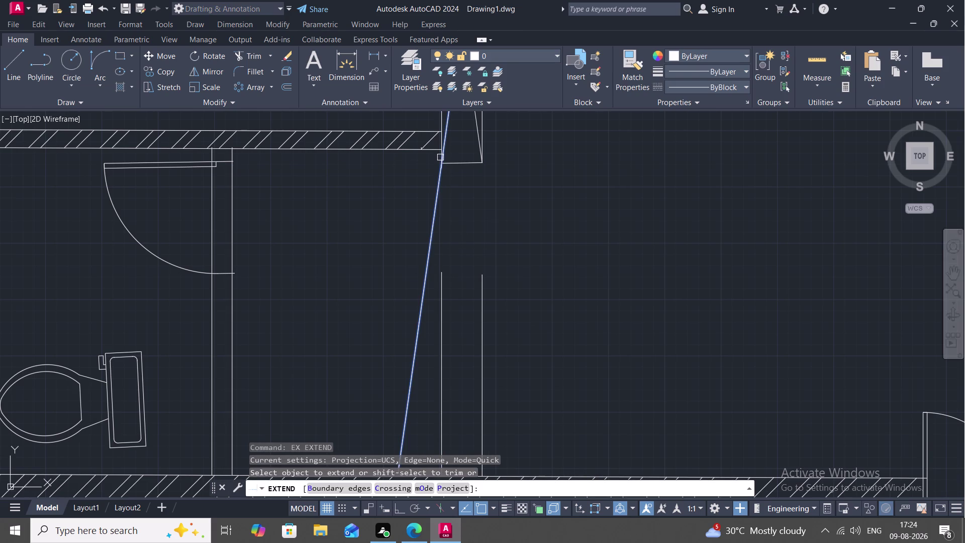
Try extending the strip's line up to the top wall, then cancel the operation.
click(439, 154)
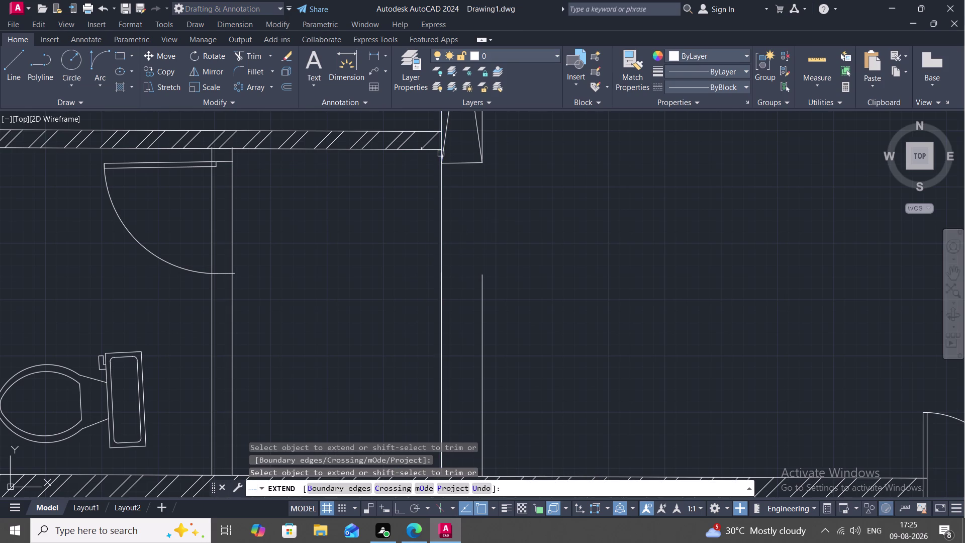
click(483, 125)
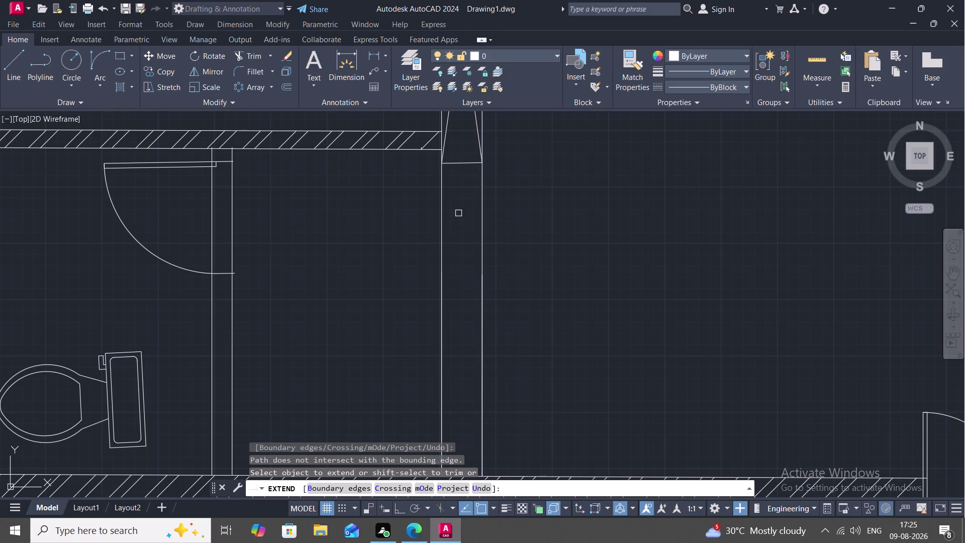
scroll(down, 3)
middle_drag(455, 217, 462, 298)
scroll(down, 3)
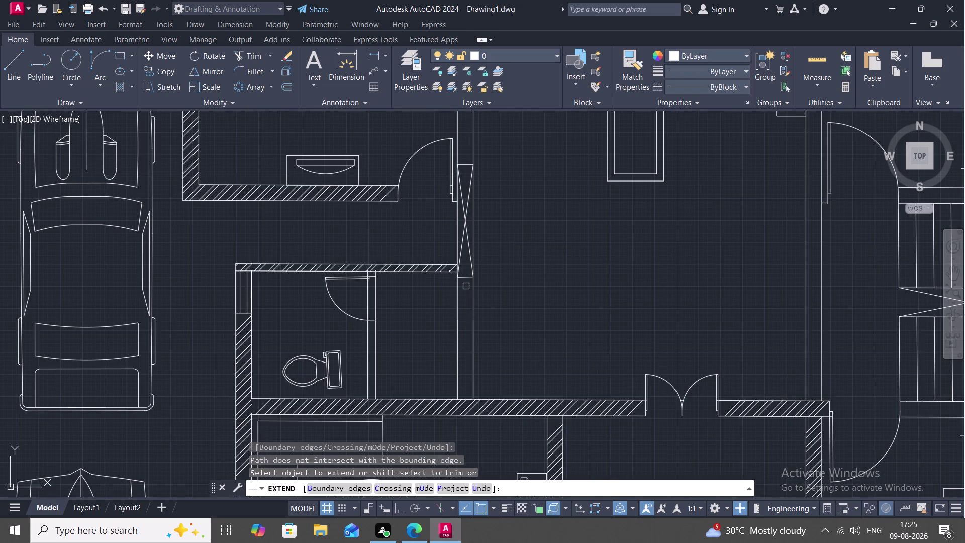
text(TR)
key(space)
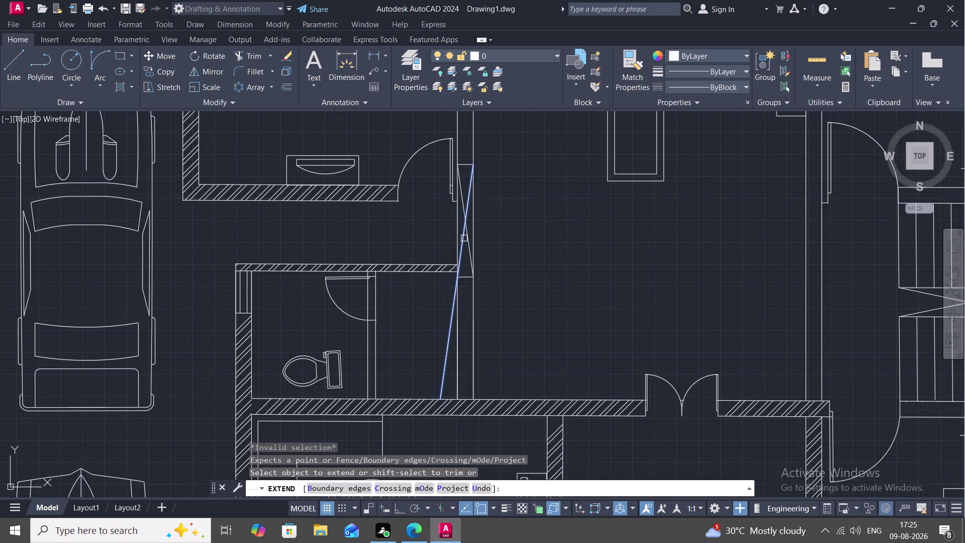
key(Escape)
Trim away the stray and leftover line pieces inside the narrow strip.
text(TR)
key(space)
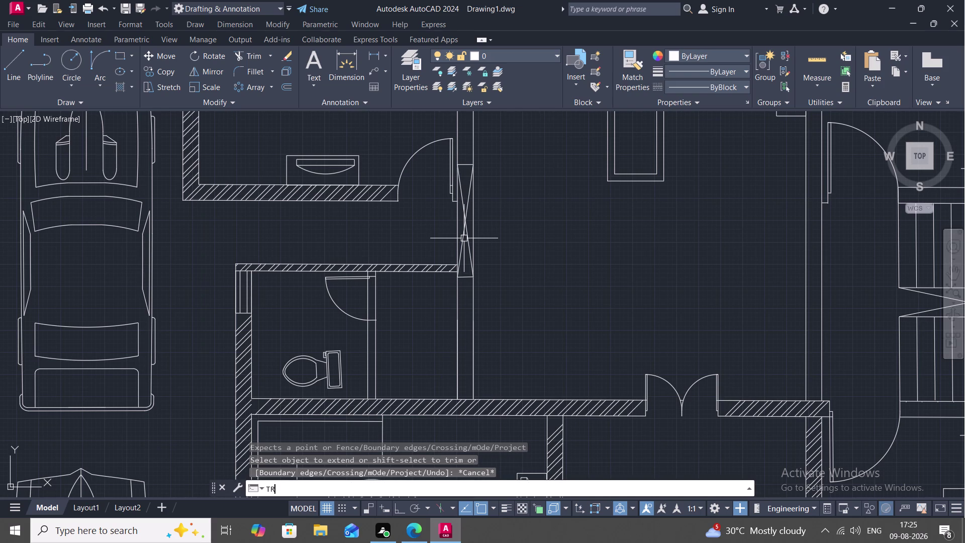
click(462, 234)
click(466, 232)
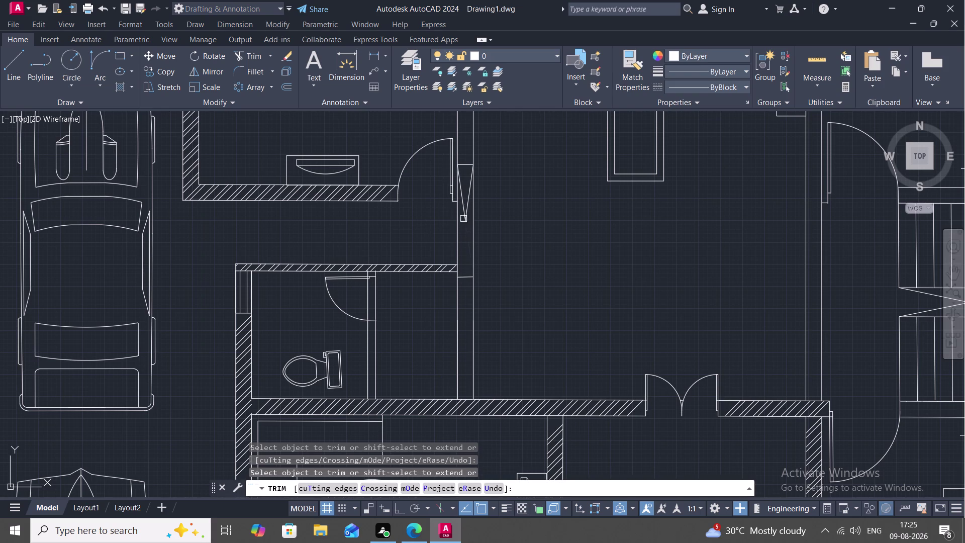
click(462, 212)
click(466, 214)
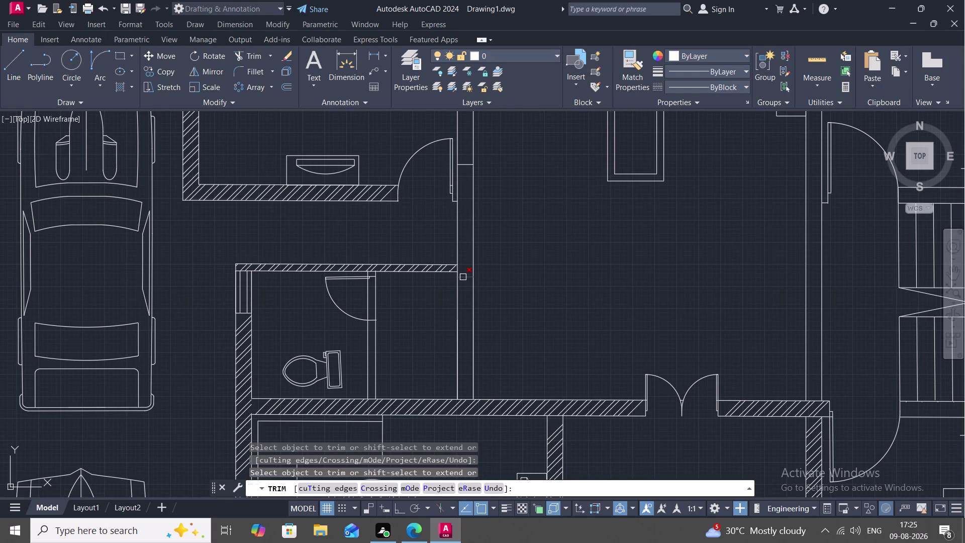
click(463, 277)
key(Escape)
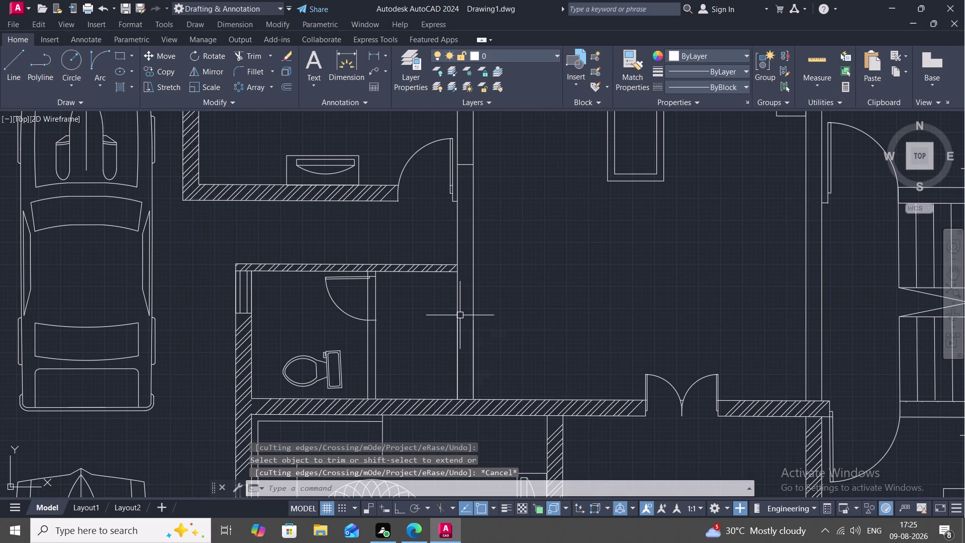
Draw two corner-to-corner diagonals across the strip, forming an X.
key(l)
key(space)
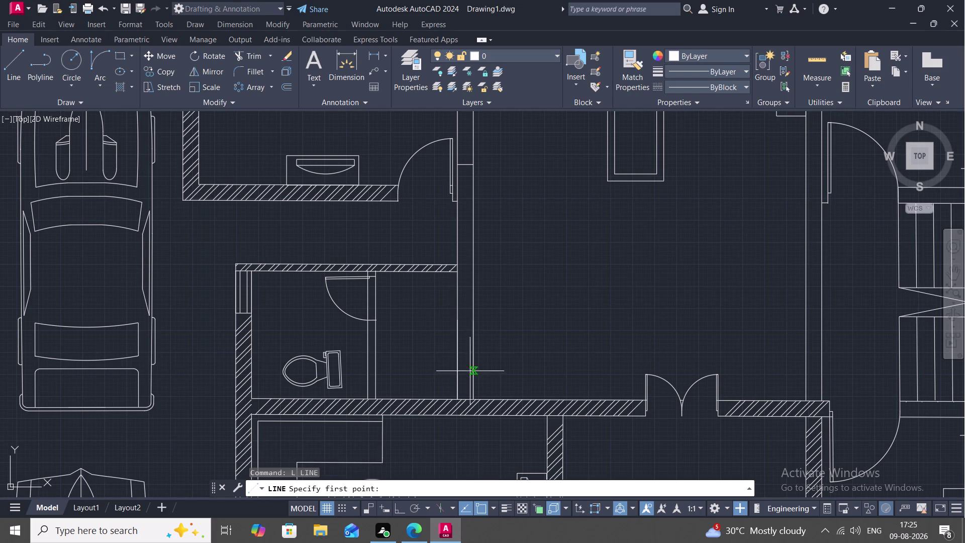
click(474, 397)
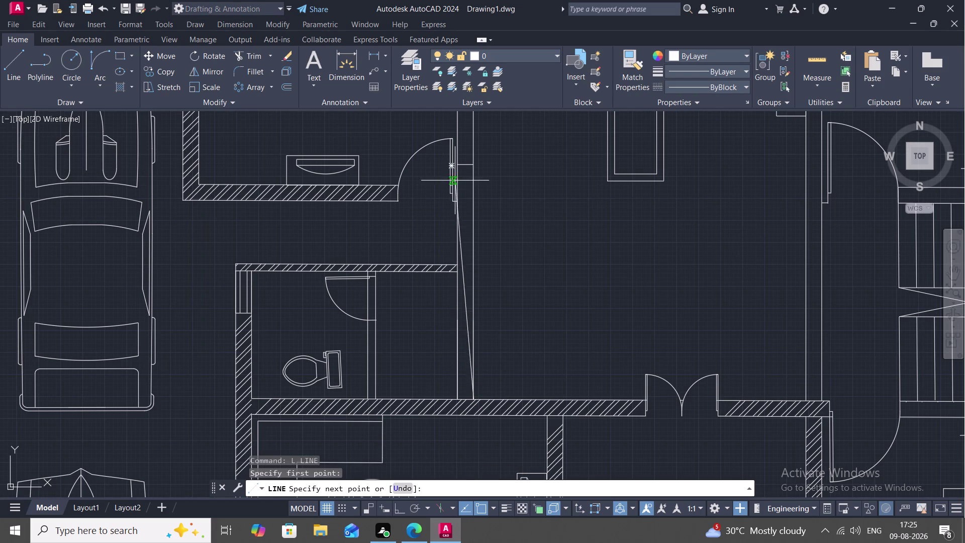
click(457, 167)
key(space)
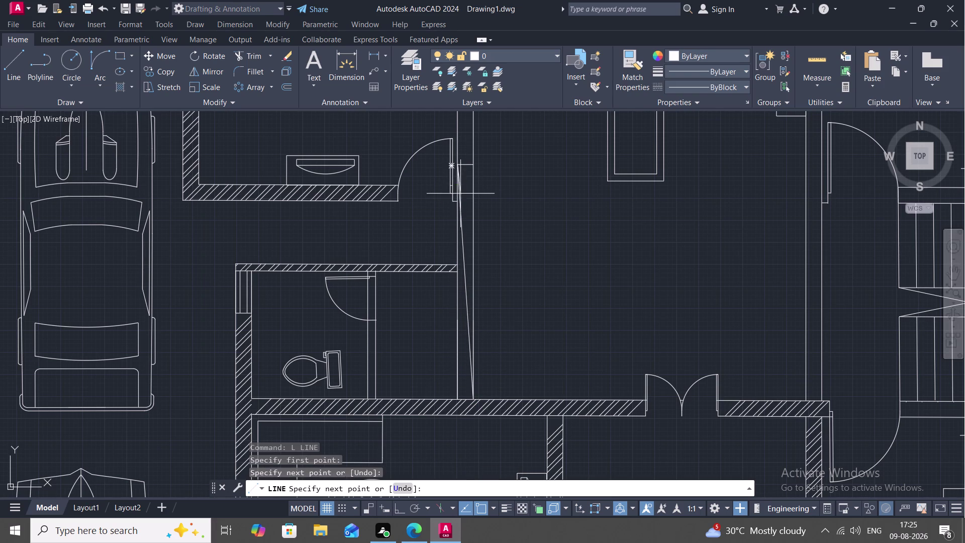
key(space)
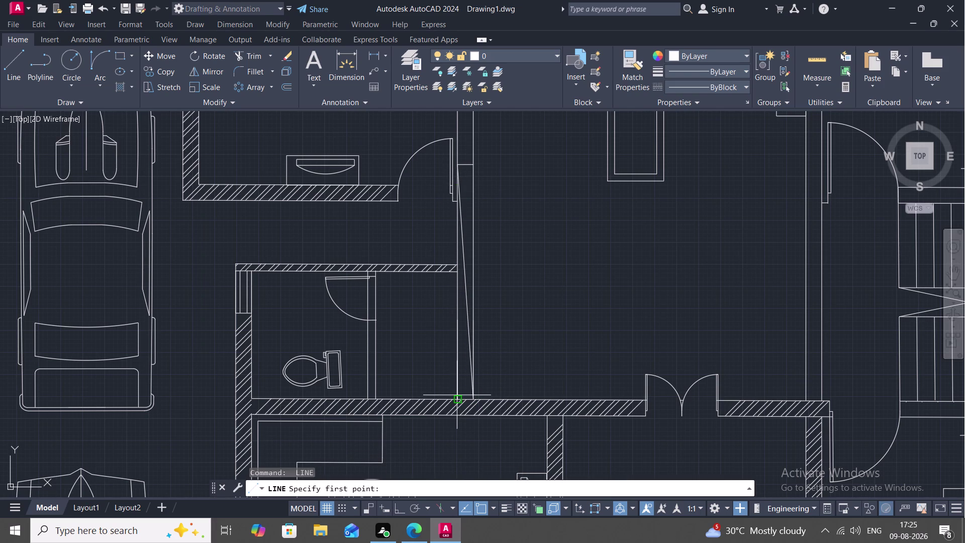
click(457, 396)
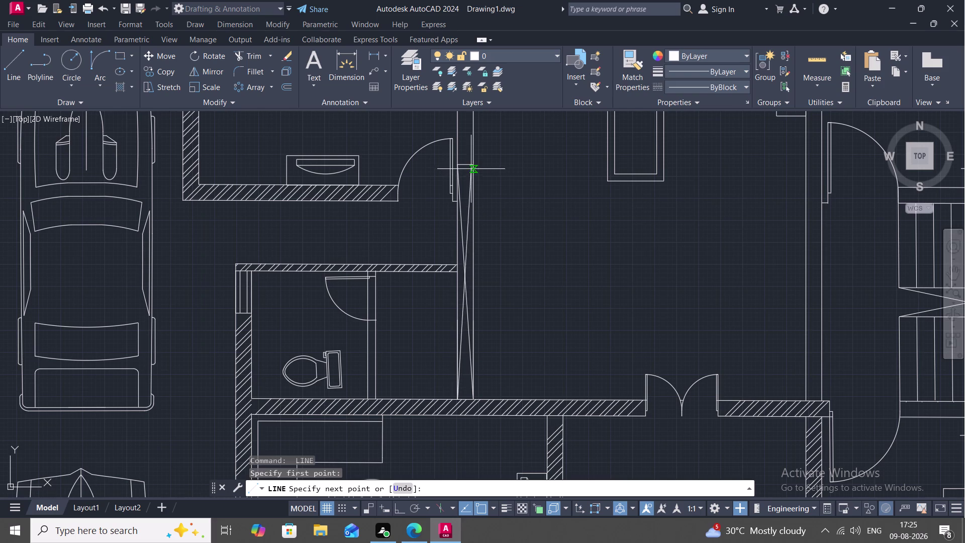
click(471, 165)
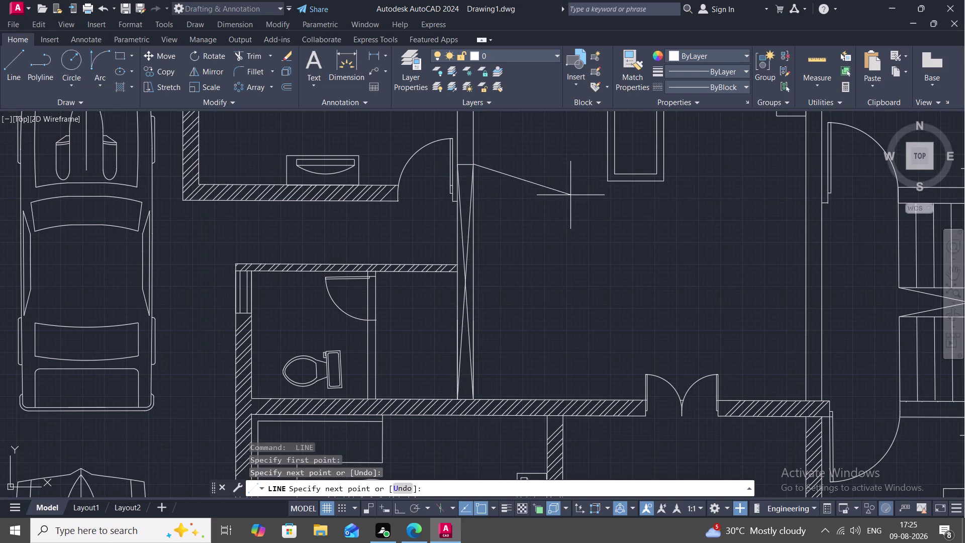
key(Escape)
middle_drag(638, 228, 522, 305)
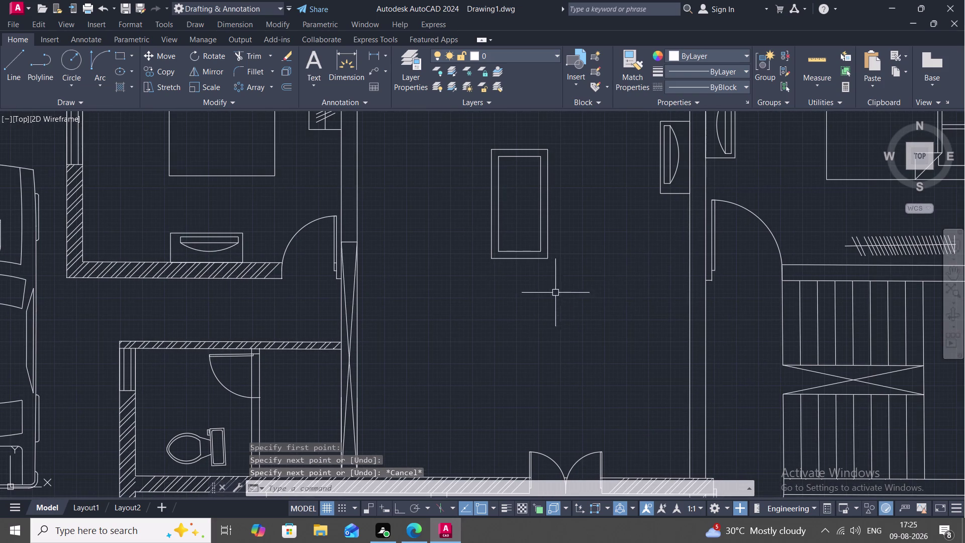
Select the long vertical wall line, then clear the selection.
click(706, 233)
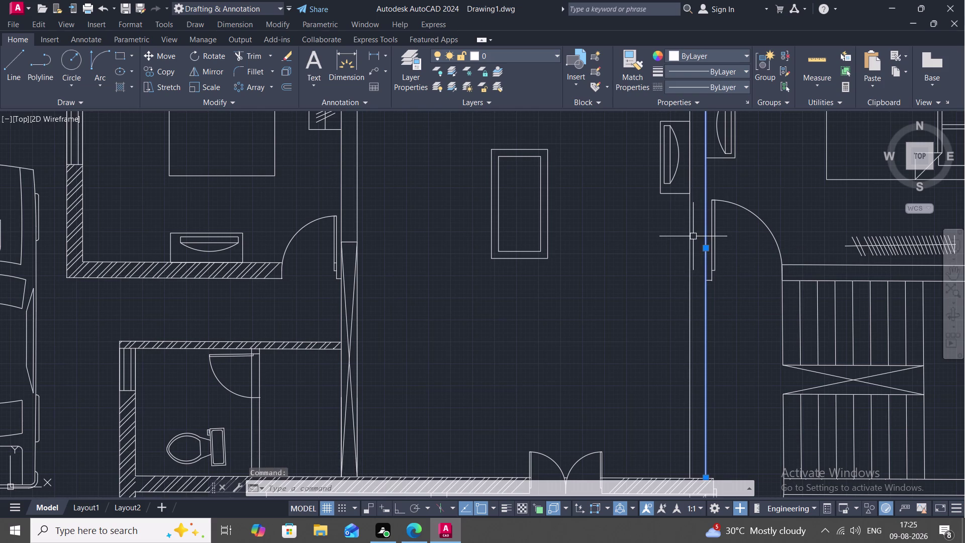
key(Escape)
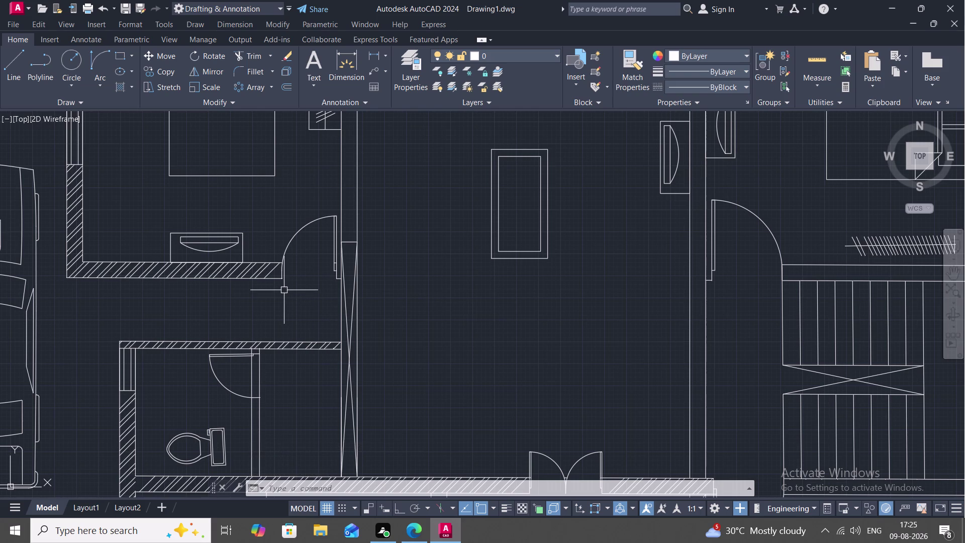
text(RC)
key(Escape)
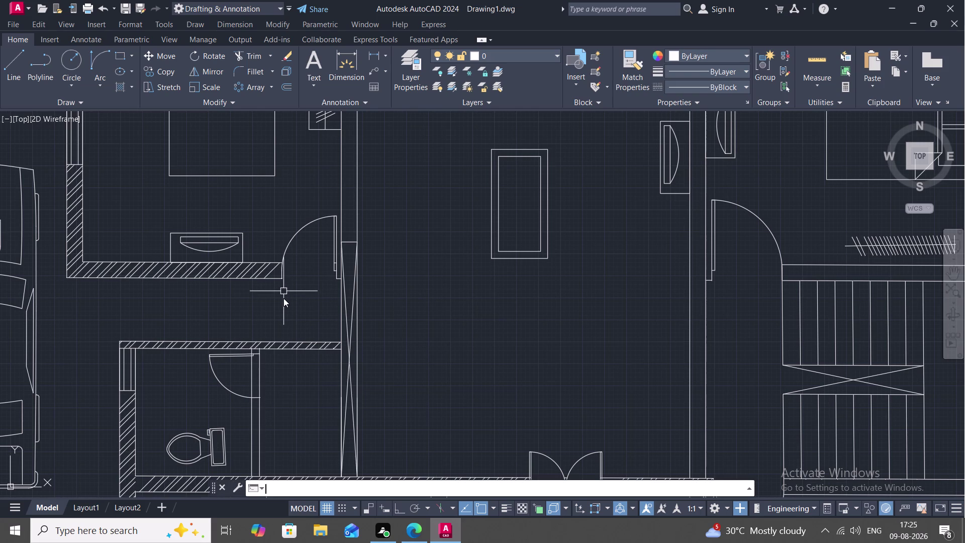
Extend the upper room's bottom wall edge across toward the narrow strip.
text(EX)
key(space)
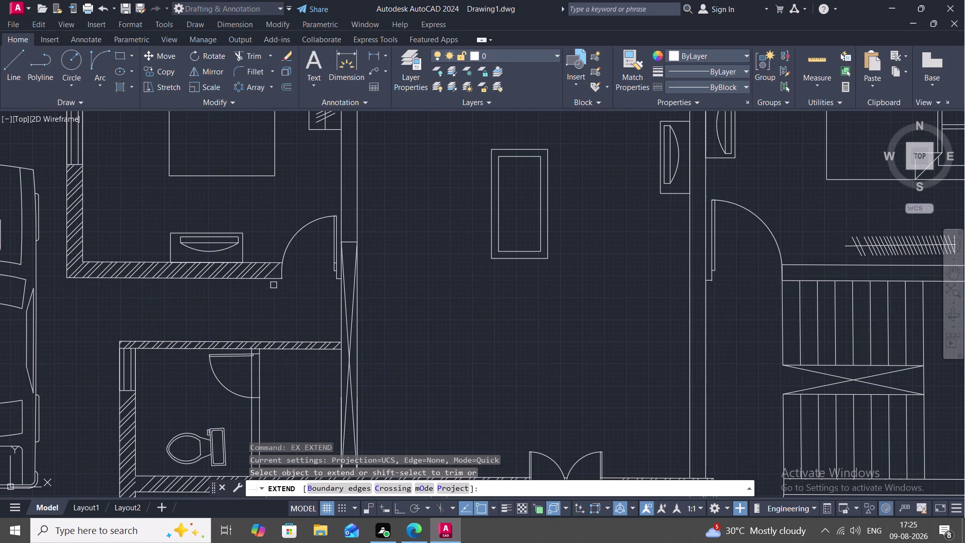
drag(275, 281, 279, 280)
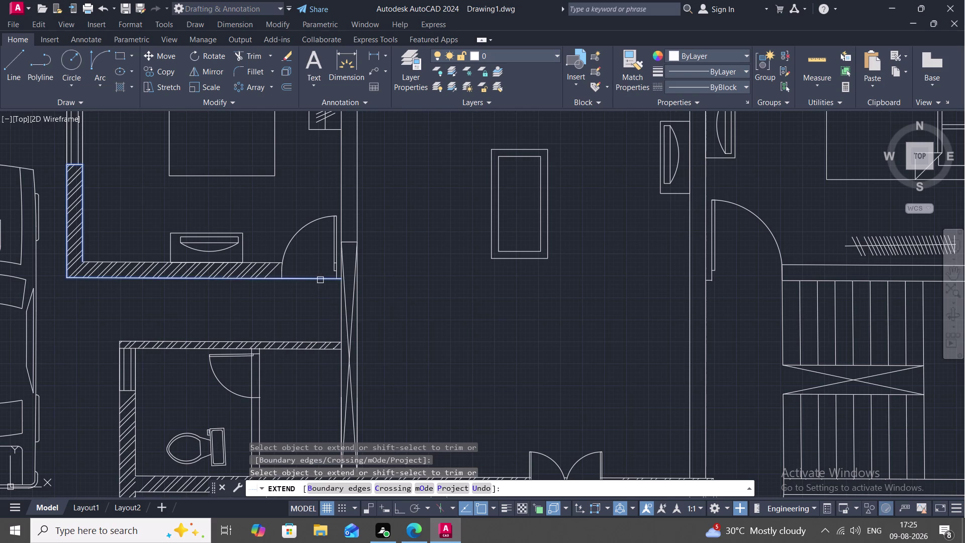
drag(322, 280, 328, 282)
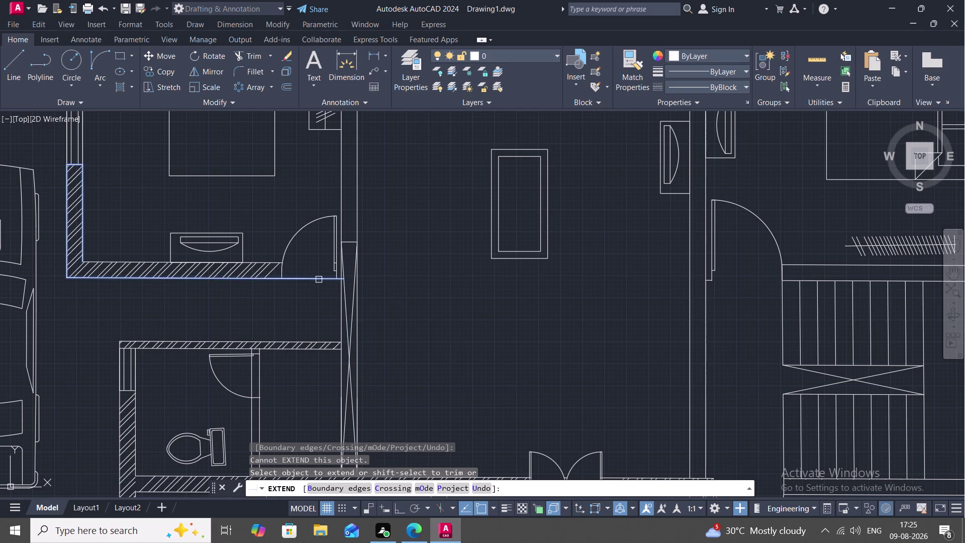
click(319, 279)
click(325, 278)
click(318, 277)
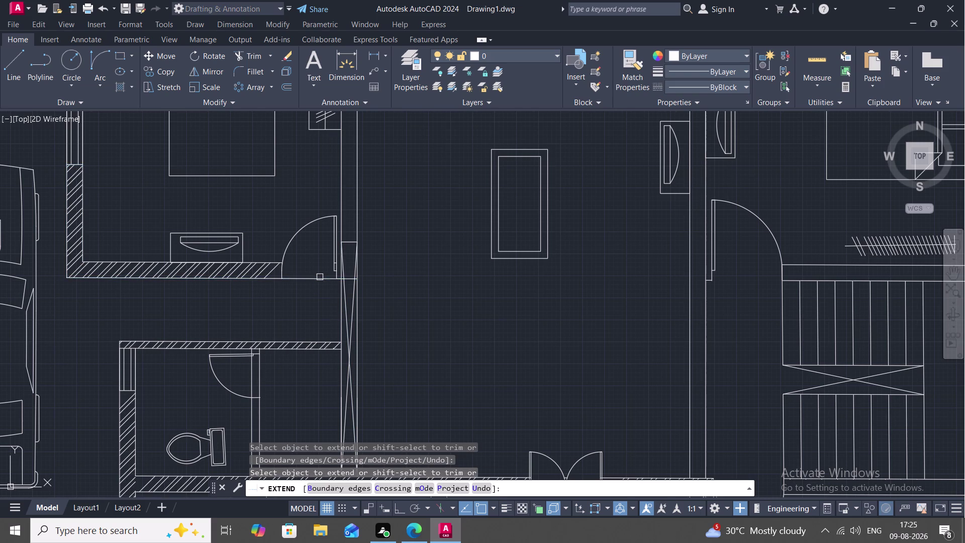
click(322, 279)
click(326, 279)
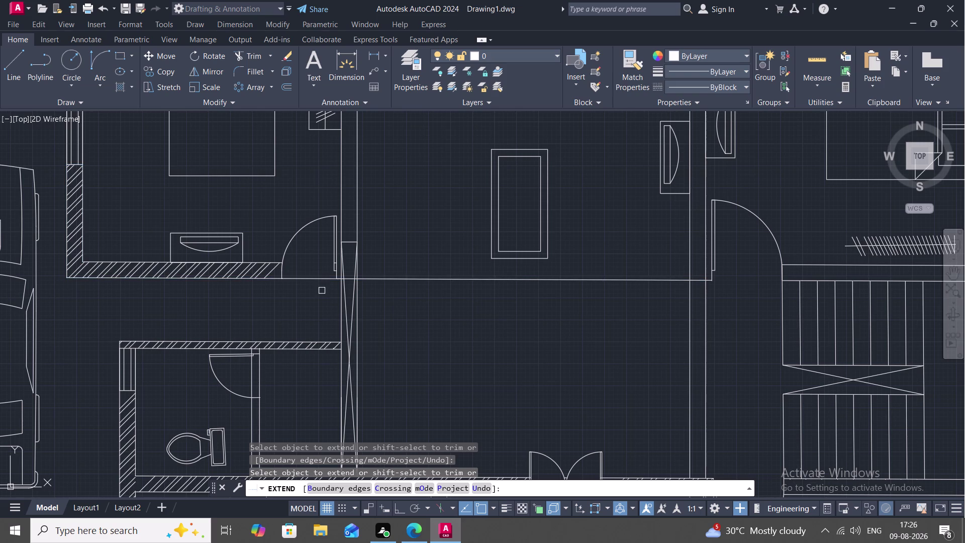
key(Escape)
Trim the extended wall edge's overshoot beyond the strip.
text(TR)
key(space)
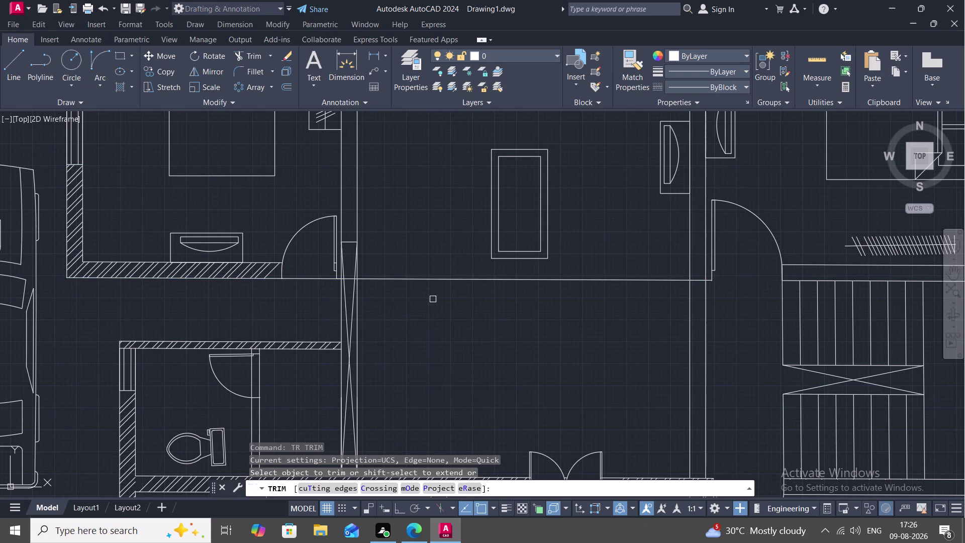
click(447, 279)
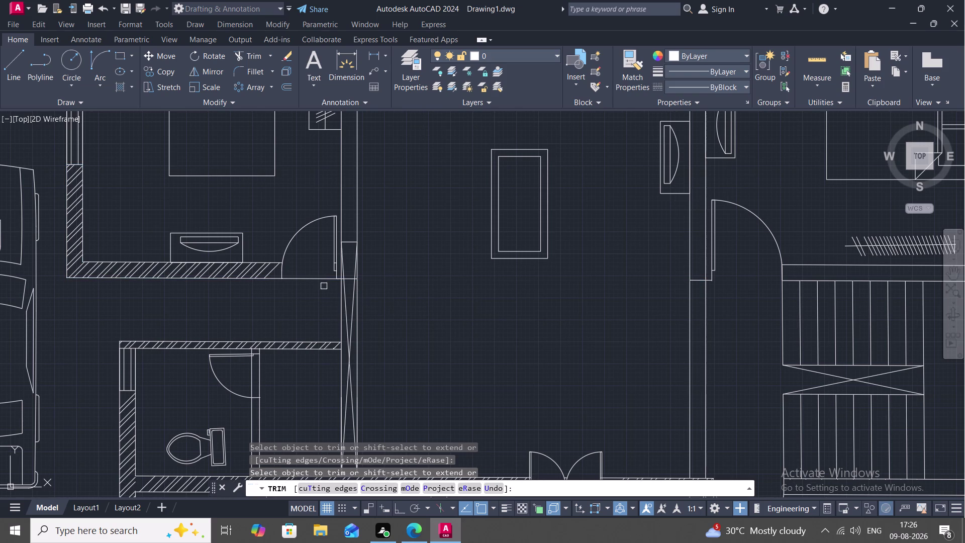
click(321, 280)
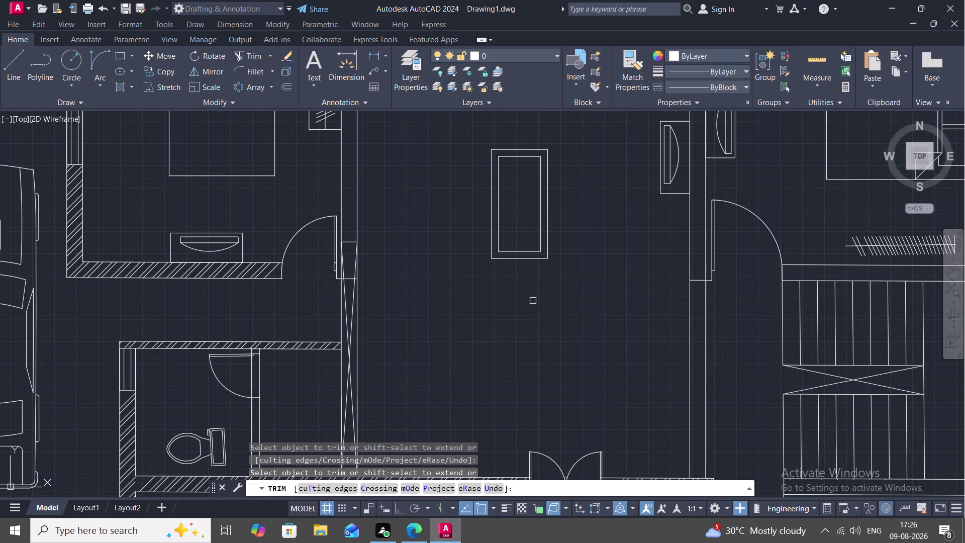
key(Escape)
middle_drag(367, 294, 384, 252)
click(366, 300)
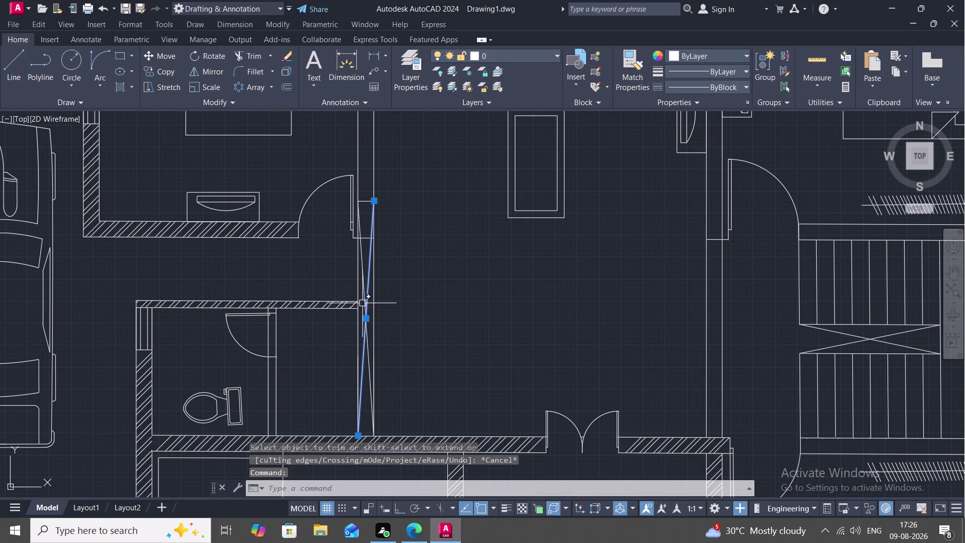
Delete the existing crossed diagonal lines in the strip.
click(363, 303)
click(365, 203)
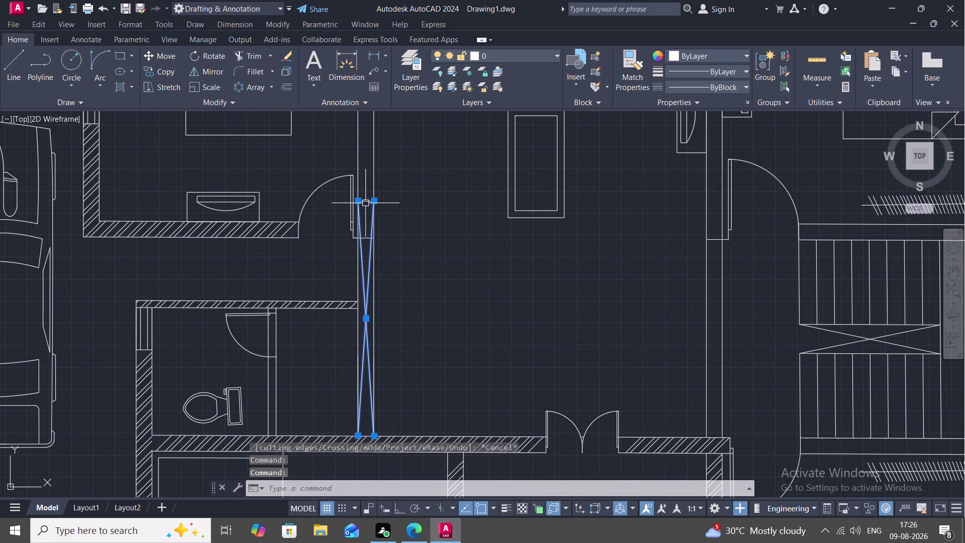
key(Delete)
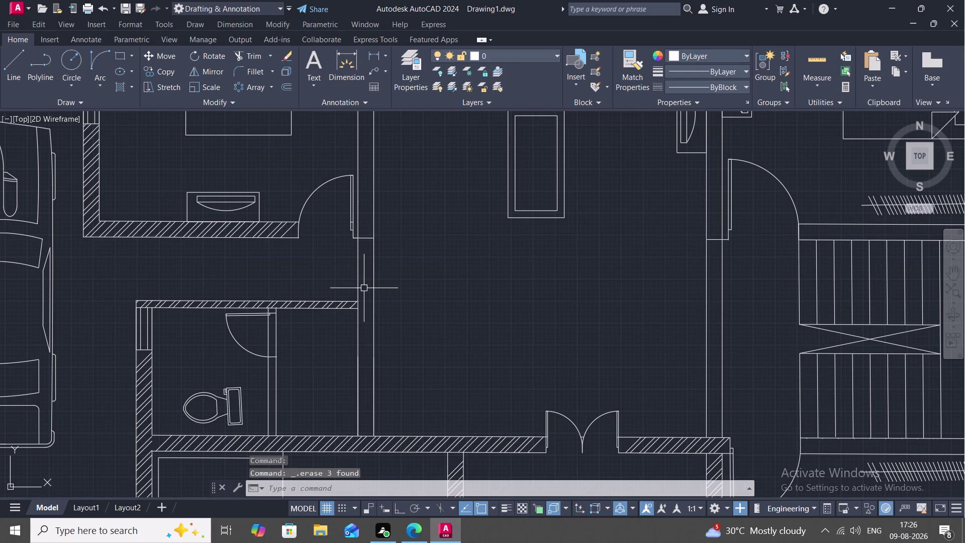
middle_drag(360, 289, 360, 257)
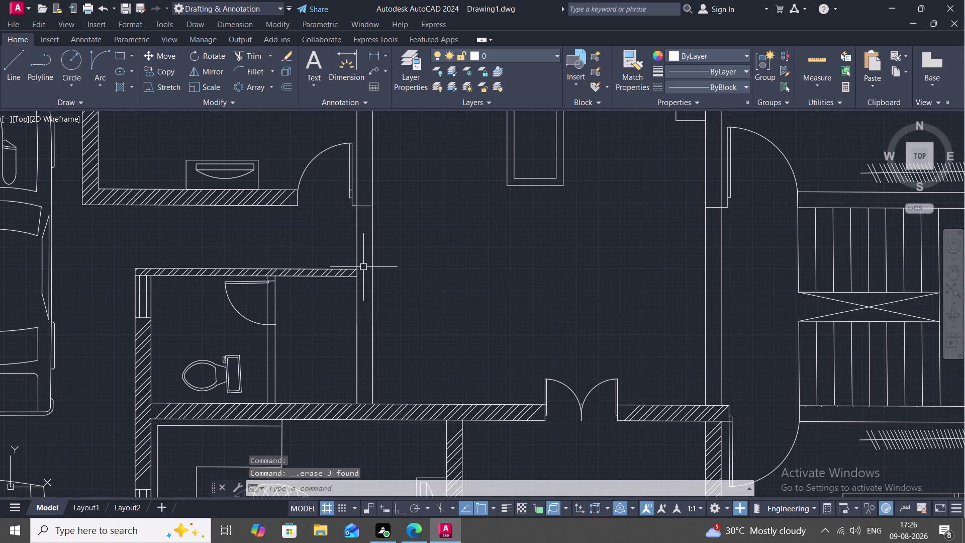
Draw an X of diagonals in the left narrow strip beside the hall.
text(L)
key(space)
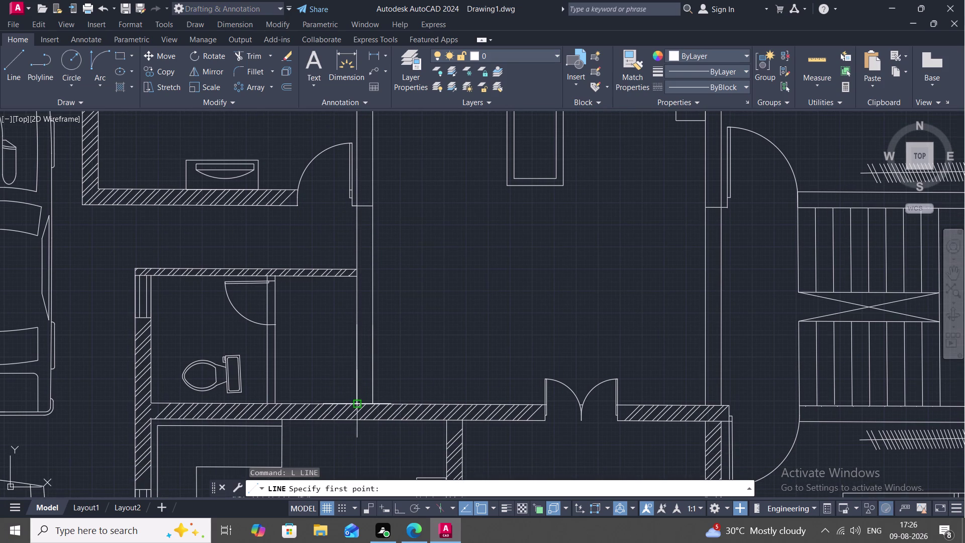
click(356, 403)
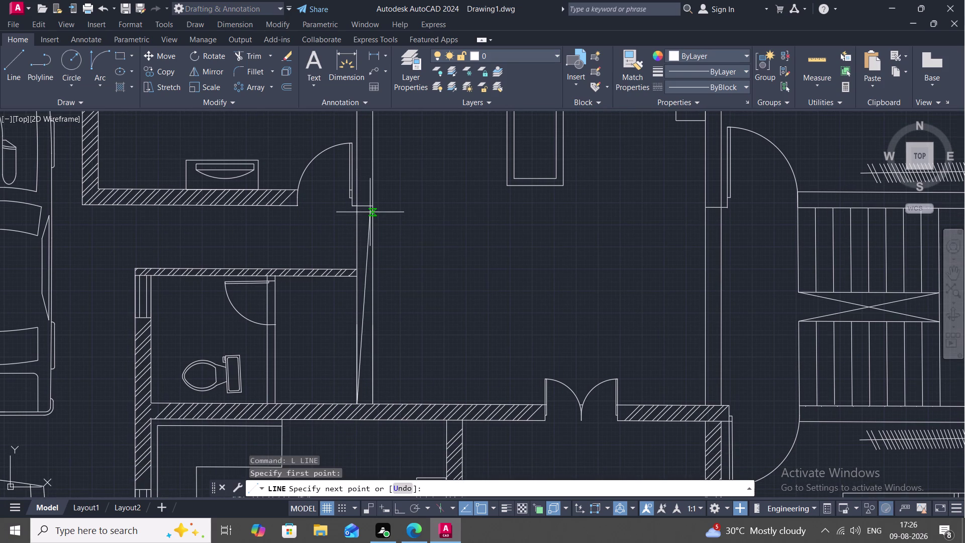
click(372, 209)
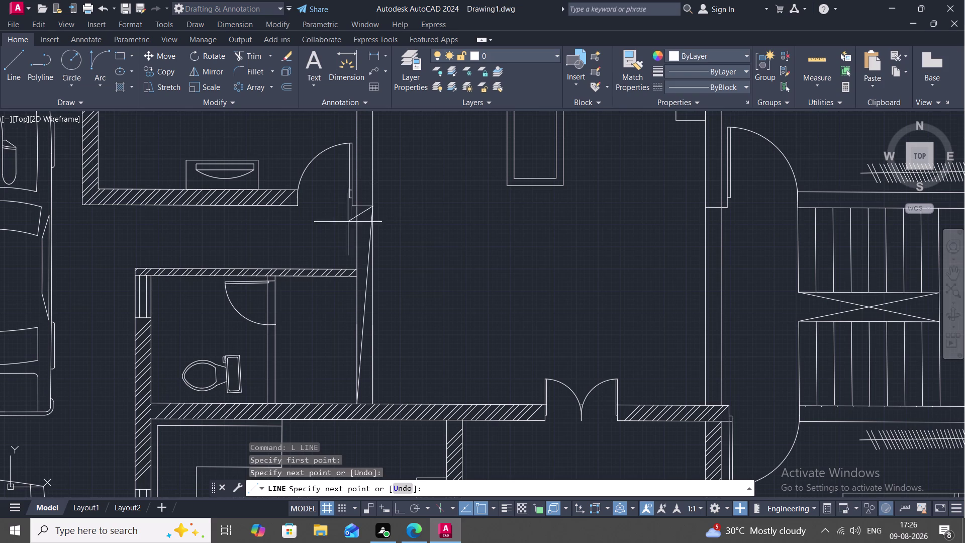
click(357, 207)
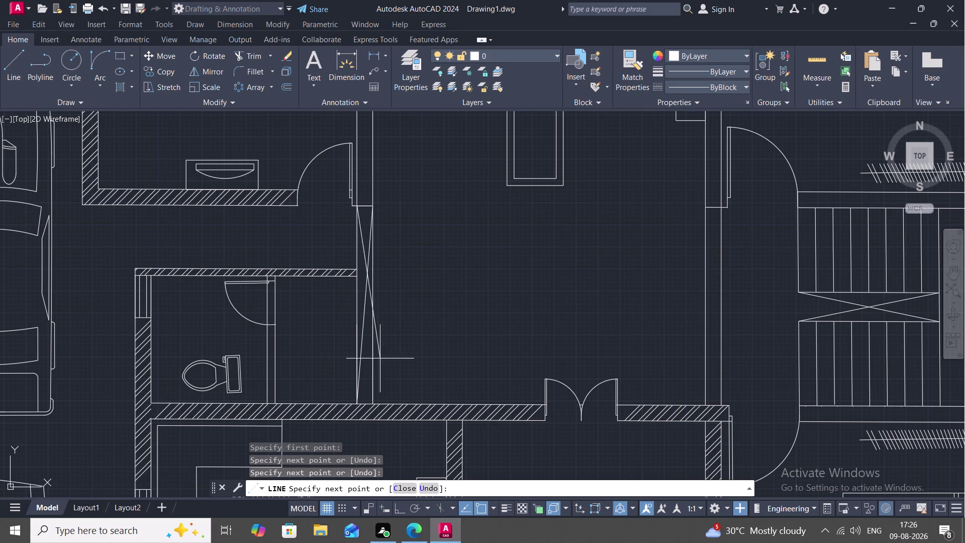
click(371, 402)
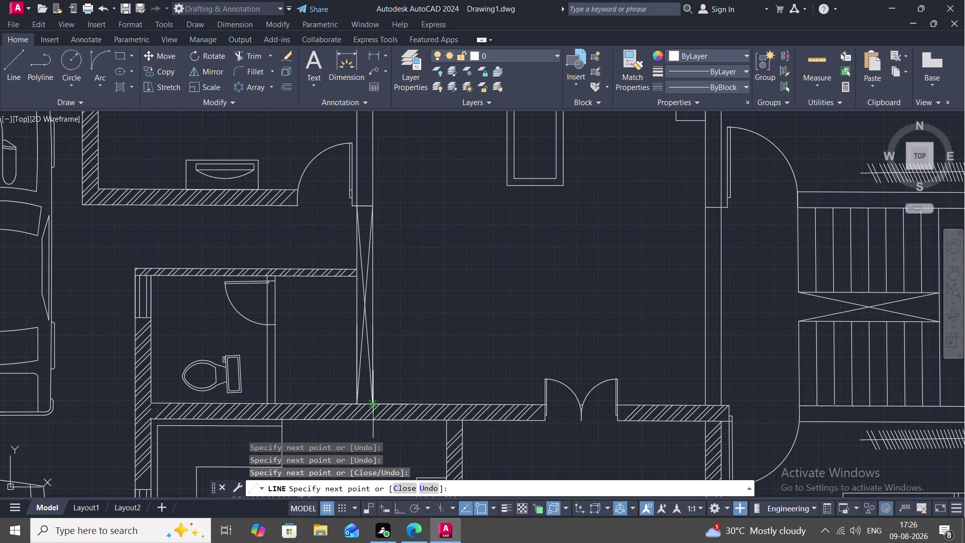
key(Escape)
Draw an X of diagonals in the right narrow strip beside the hall.
key(space)
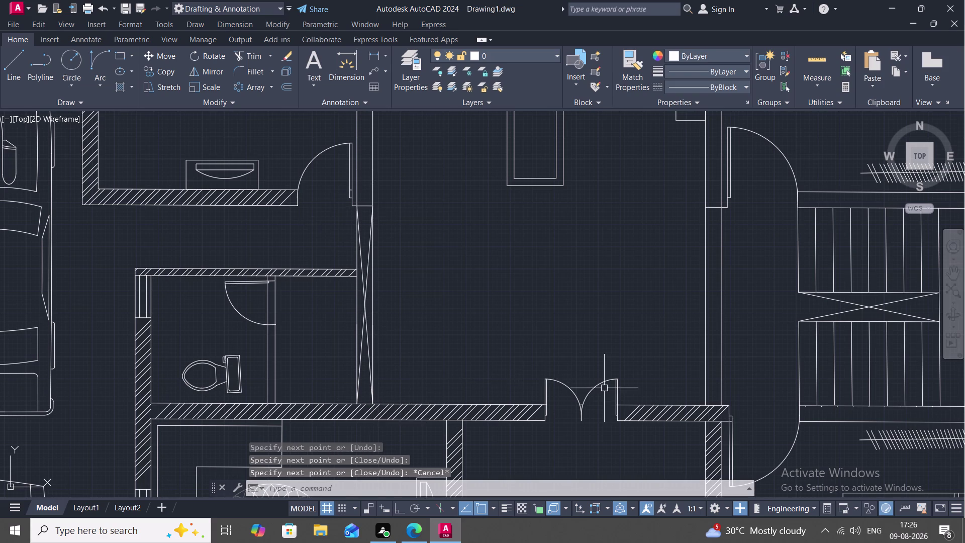
drag(705, 403, 713, 389)
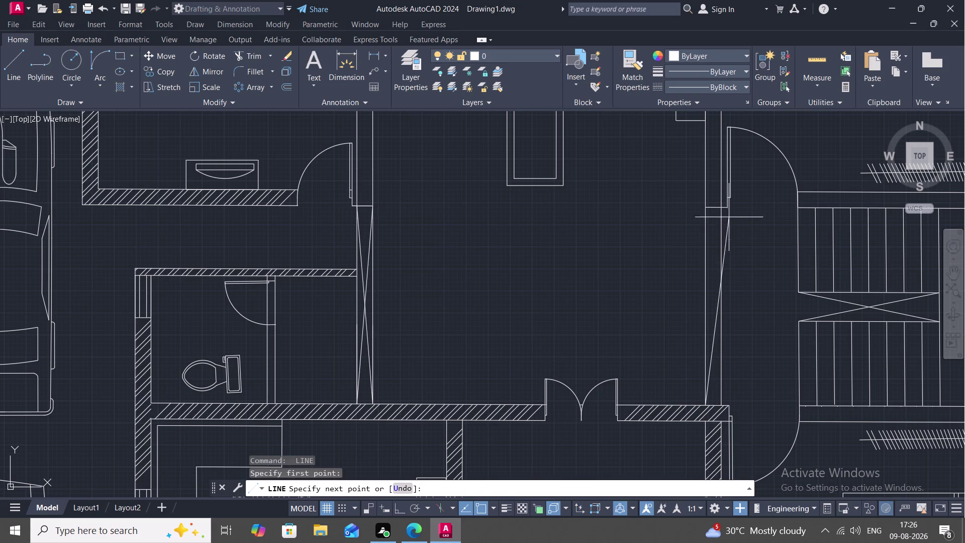
click(719, 208)
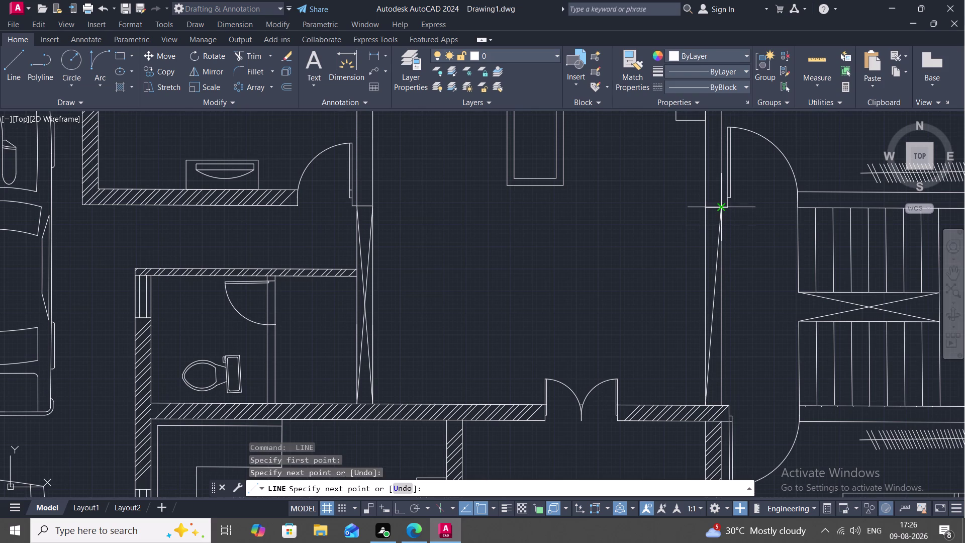
click(706, 205)
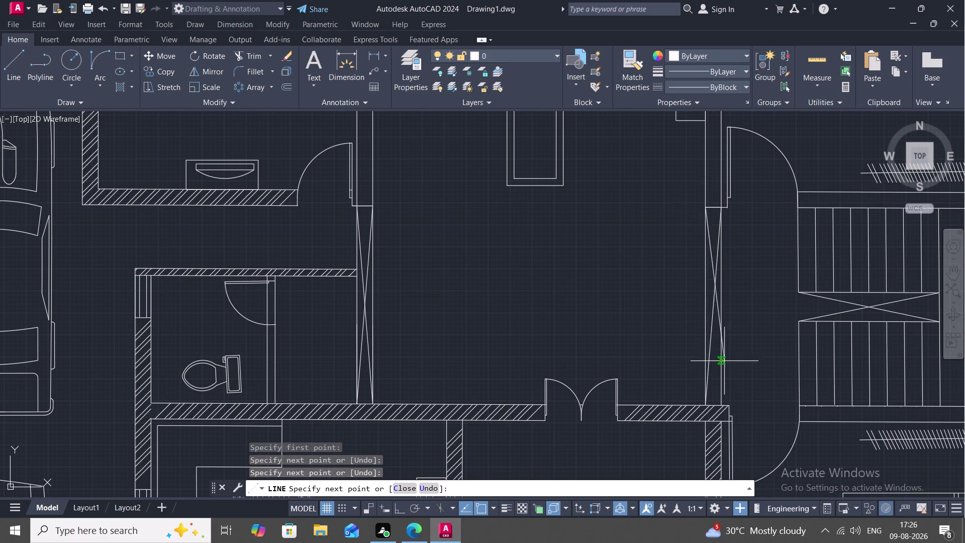
click(721, 405)
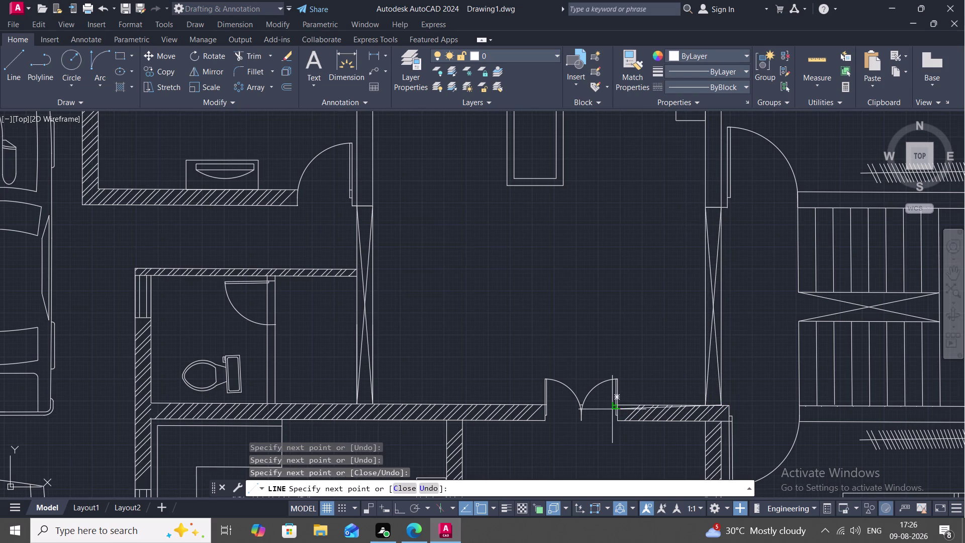
key(Escape)
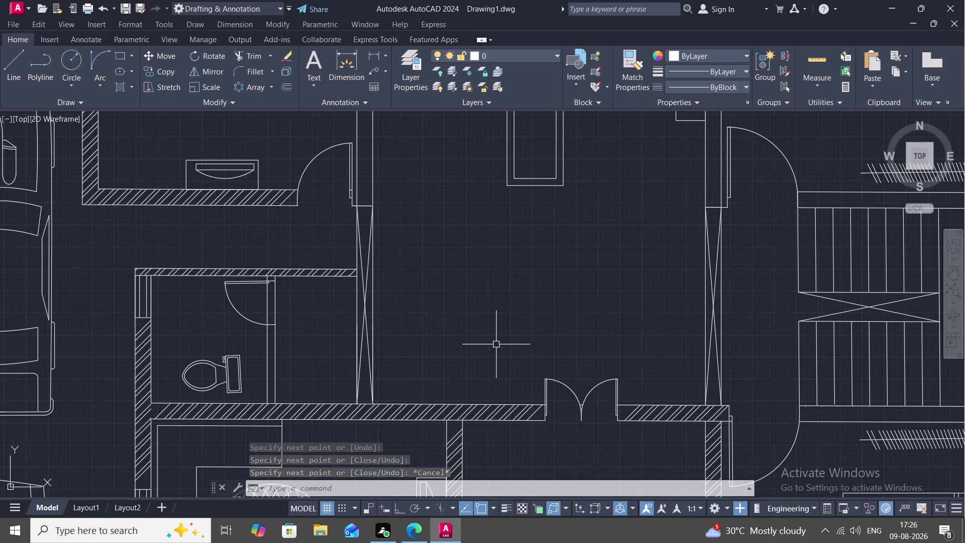
scroll(down, 3)
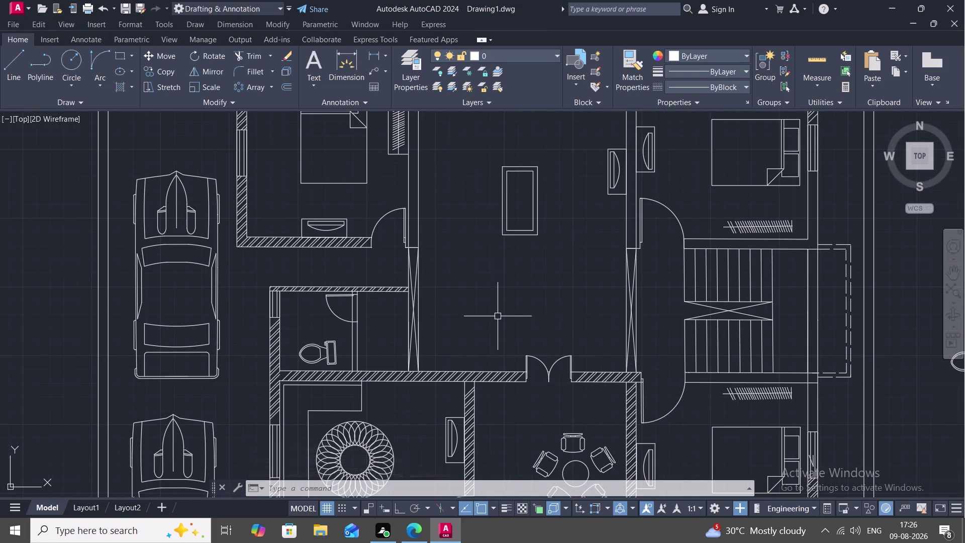
Zoom out to the whole plan, then bring up DesignCenter showing Kitchens.dwg contents.
middle_drag(496, 285, 498, 307)
scroll(down, 3)
scroll(down, 3)
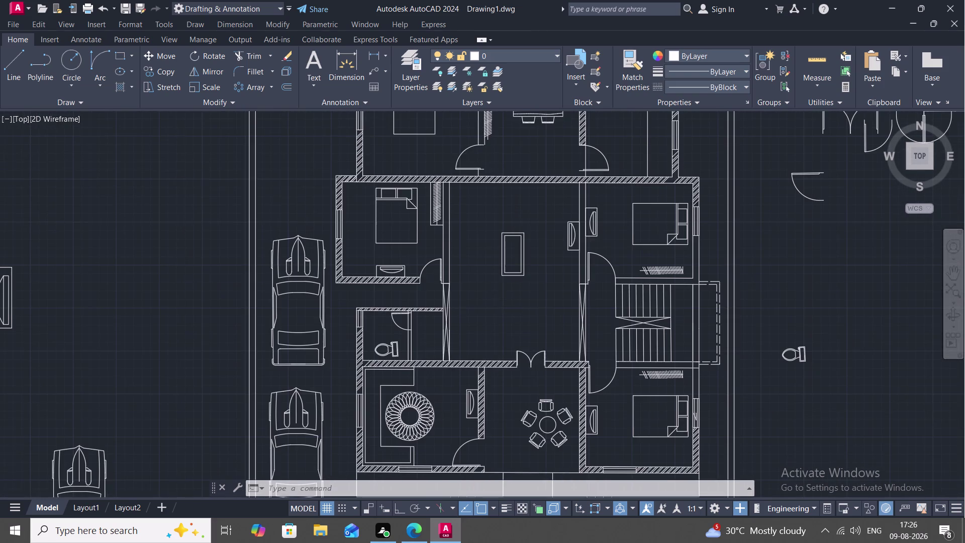
key(ctrl+3)
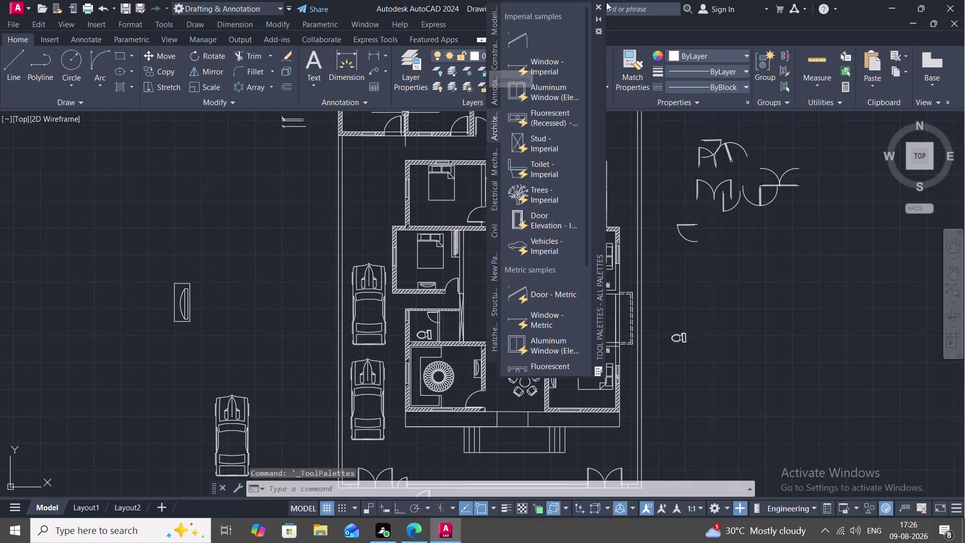
click(601, 6)
key(ctrl+2)
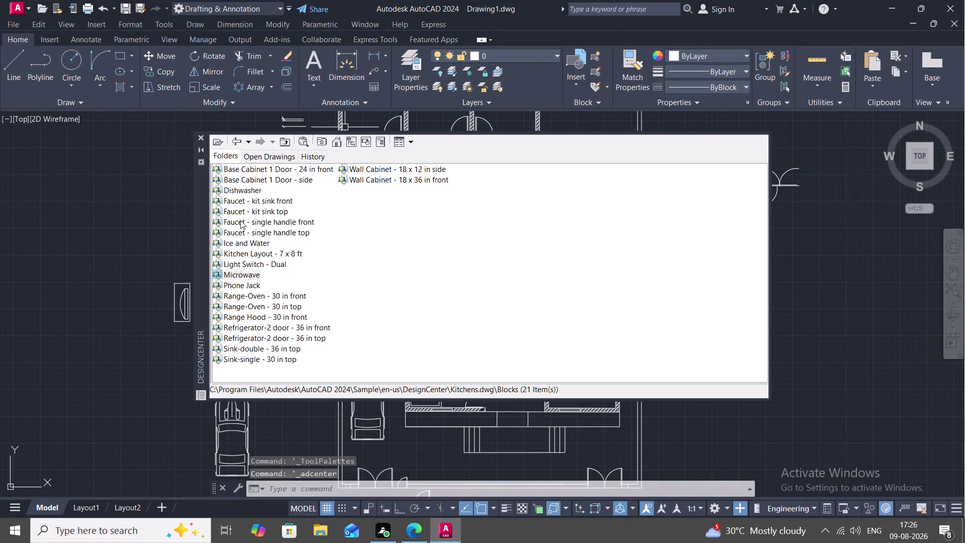
click(236, 140)
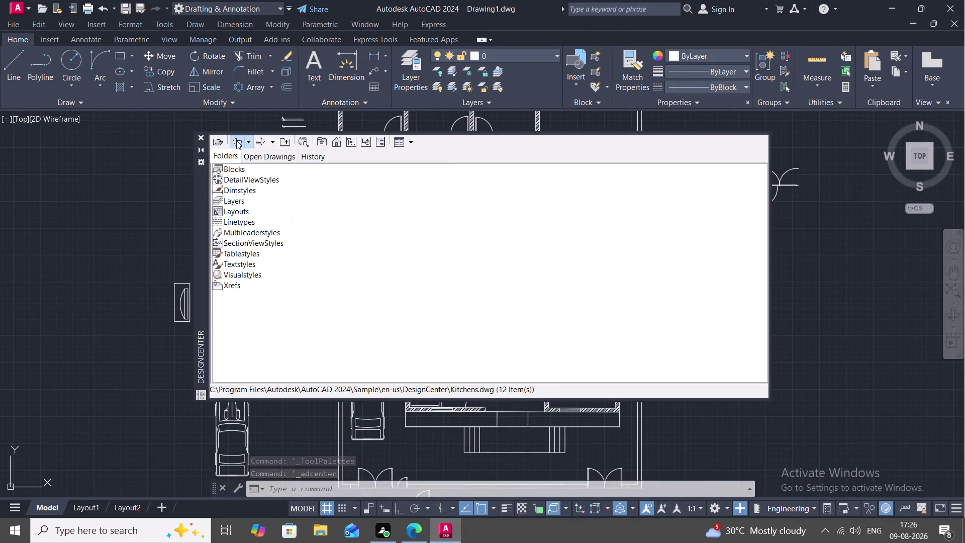
Browse DesignCenter to the Blocks of the Home - Space Planner.dwg sample.
click(235, 139)
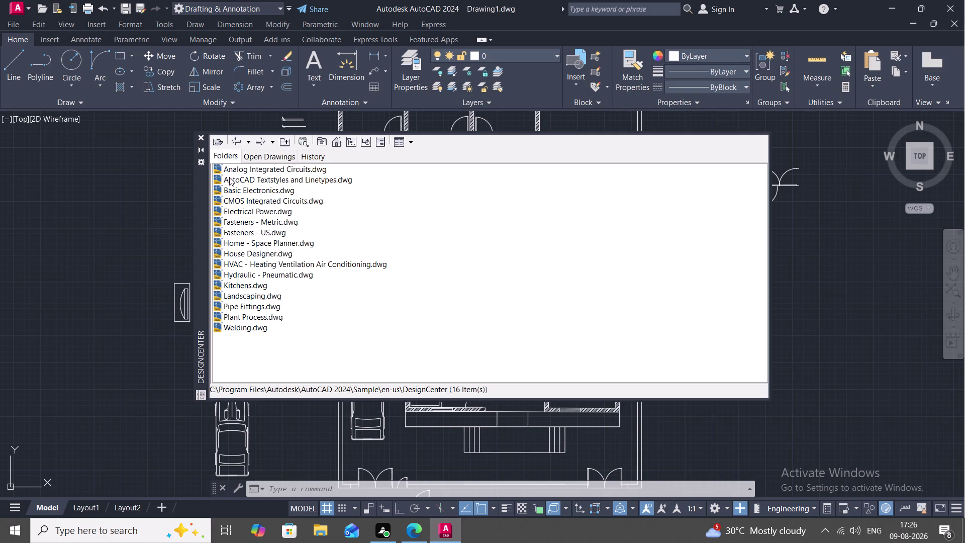
right_click(237, 245)
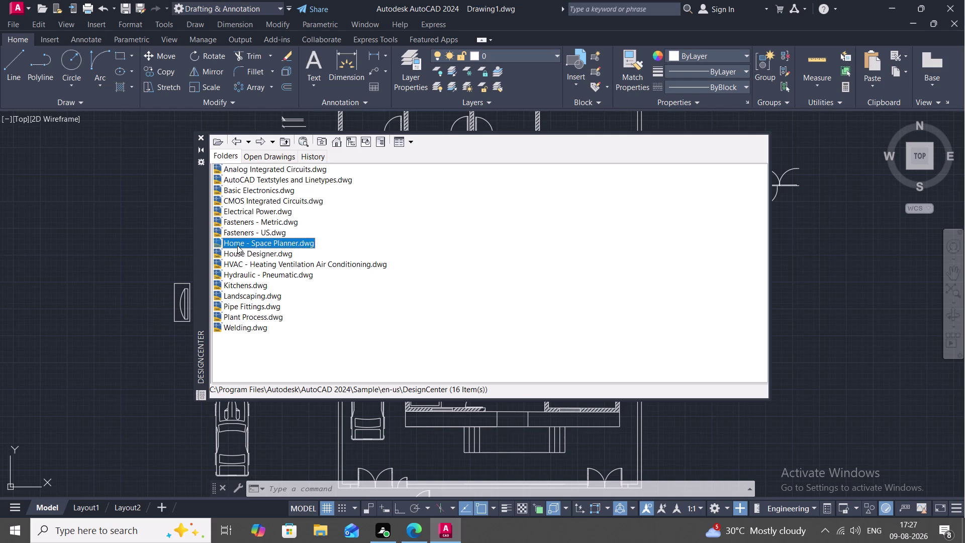
click(254, 250)
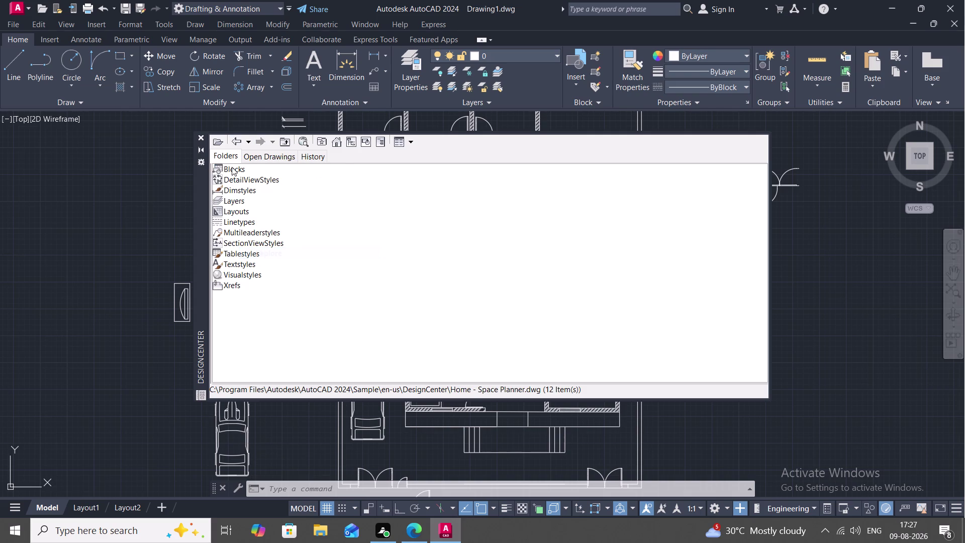
right_click(232, 166)
right_click(244, 173)
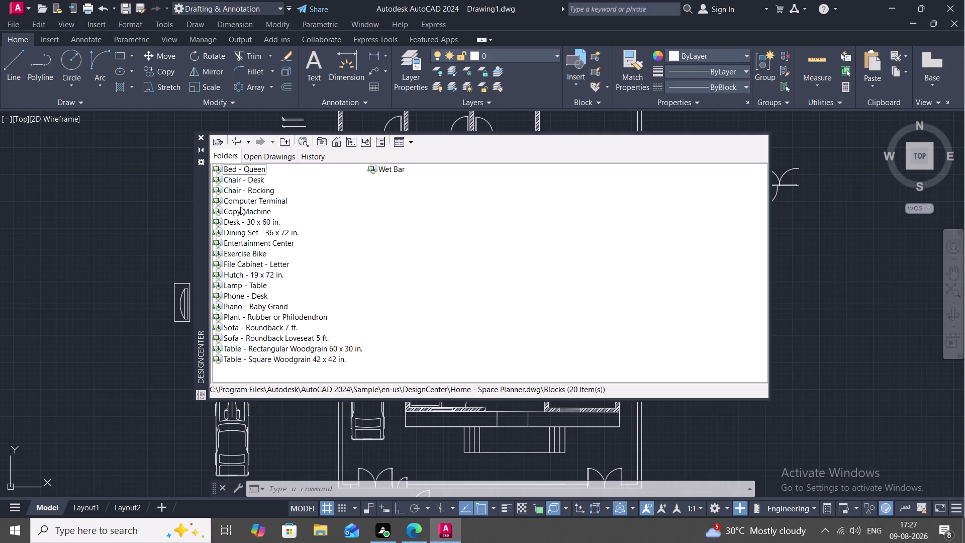
scroll(down, 3)
scroll(up, 3)
scroll(down, 3)
Insert the Roundback Loveseat 5 ft. block to the left of the floor plan.
click(236, 336)
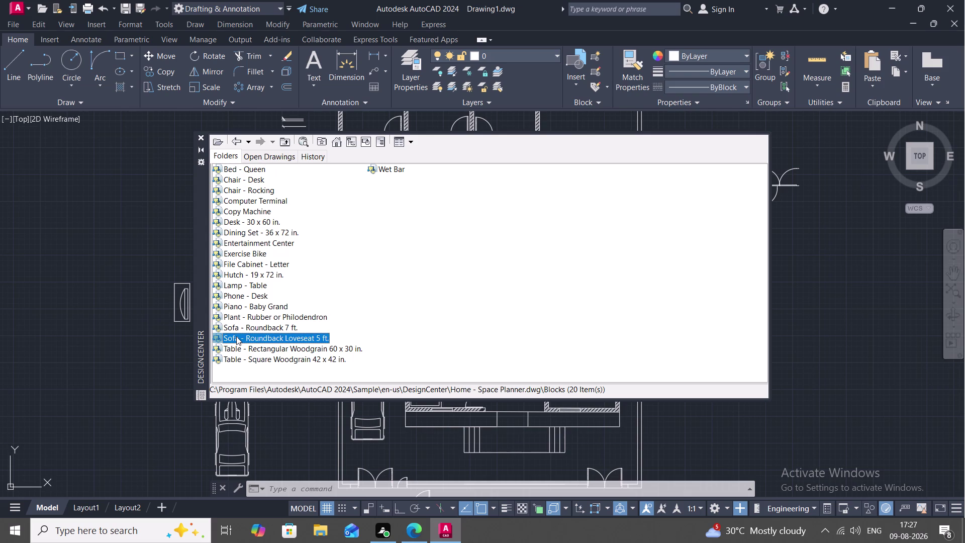
right_click(237, 336)
click(236, 337)
click(268, 341)
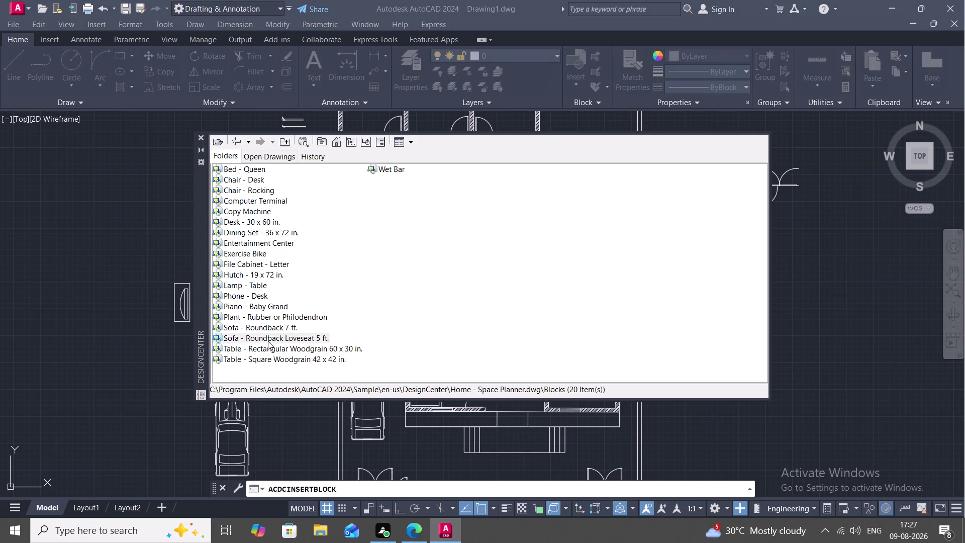
click(562, 340)
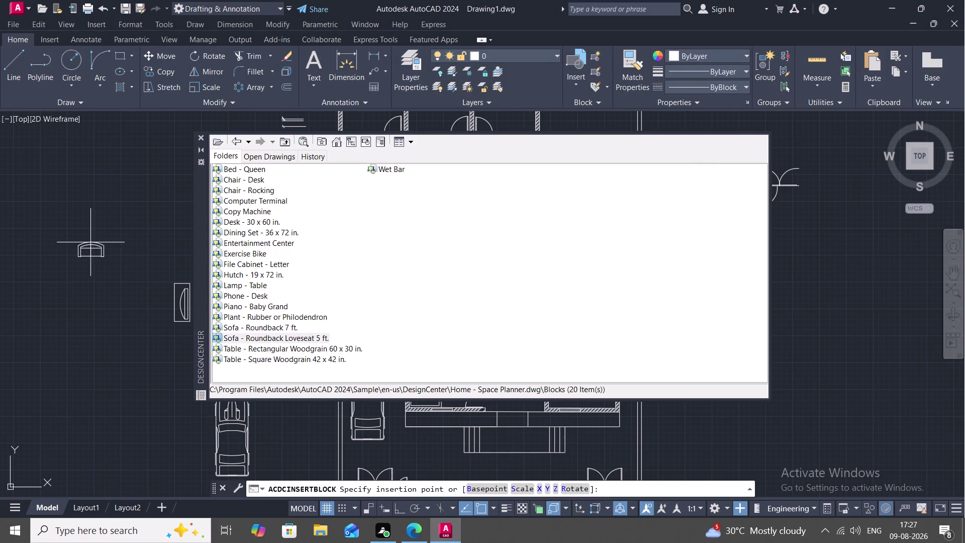
click(90, 242)
click(200, 137)
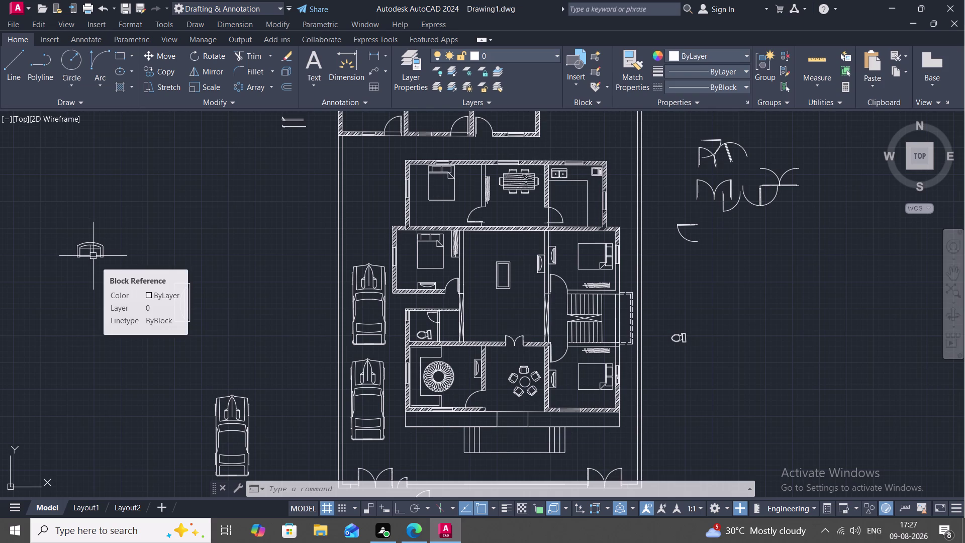
Copy the loveseat to three positions in the central hall.
text(CO)
key(space)
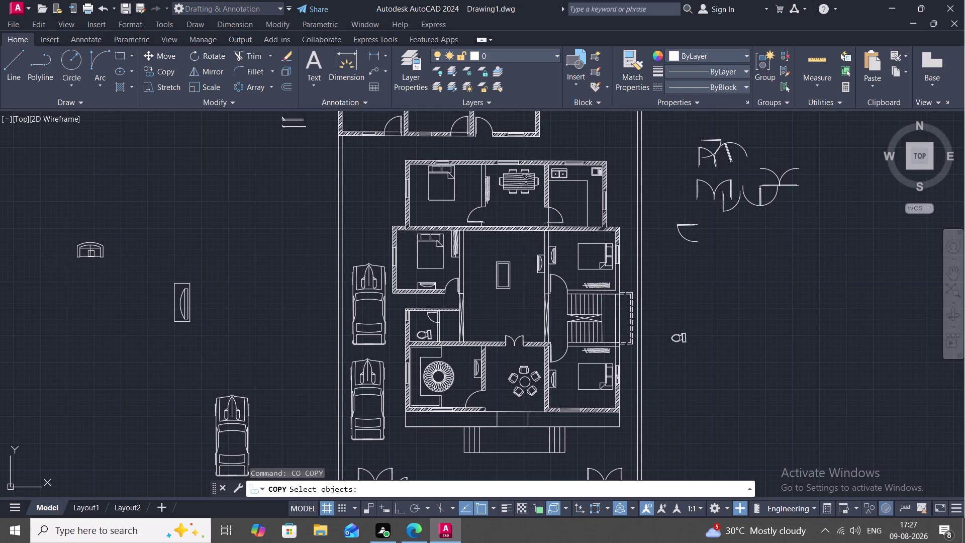
click(102, 252)
right_click(101, 252)
click(101, 252)
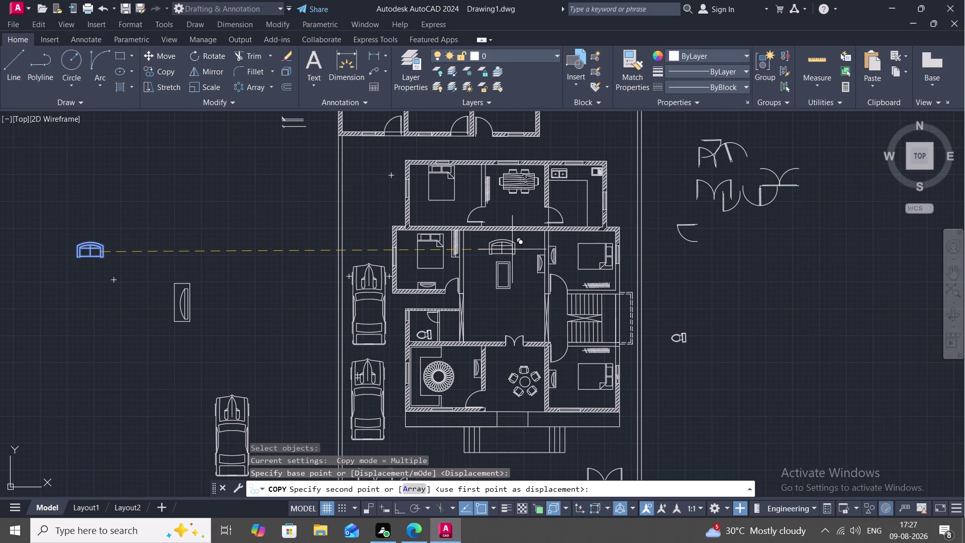
click(512, 250)
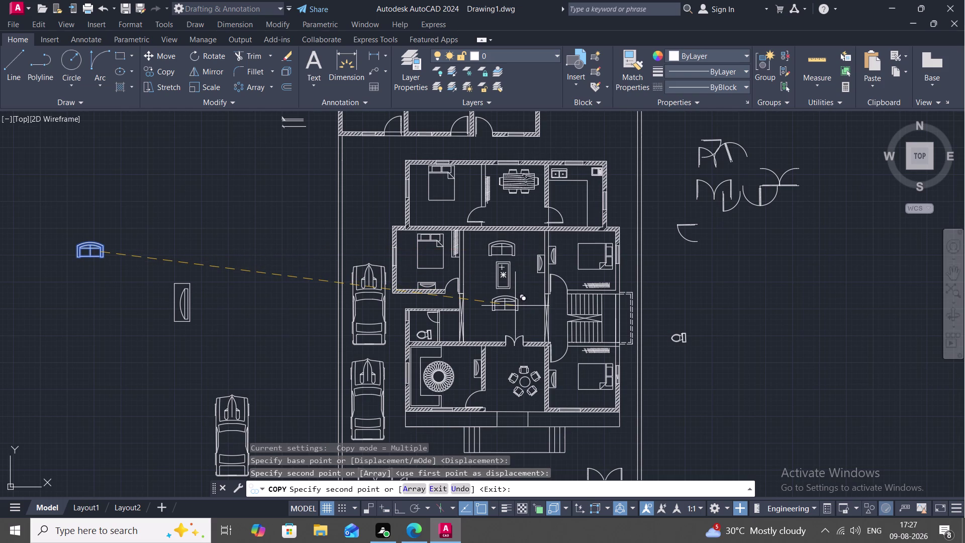
click(515, 305)
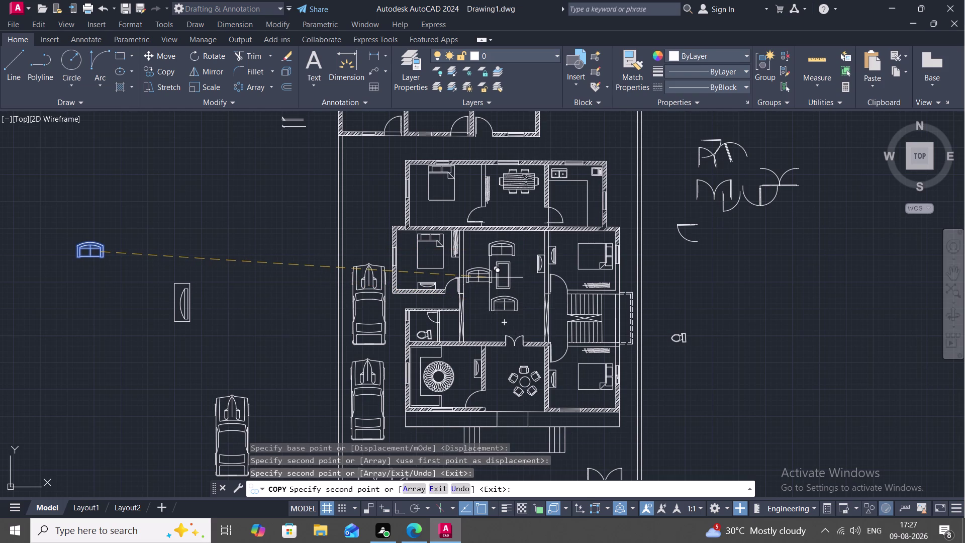
click(490, 277)
key(Escape)
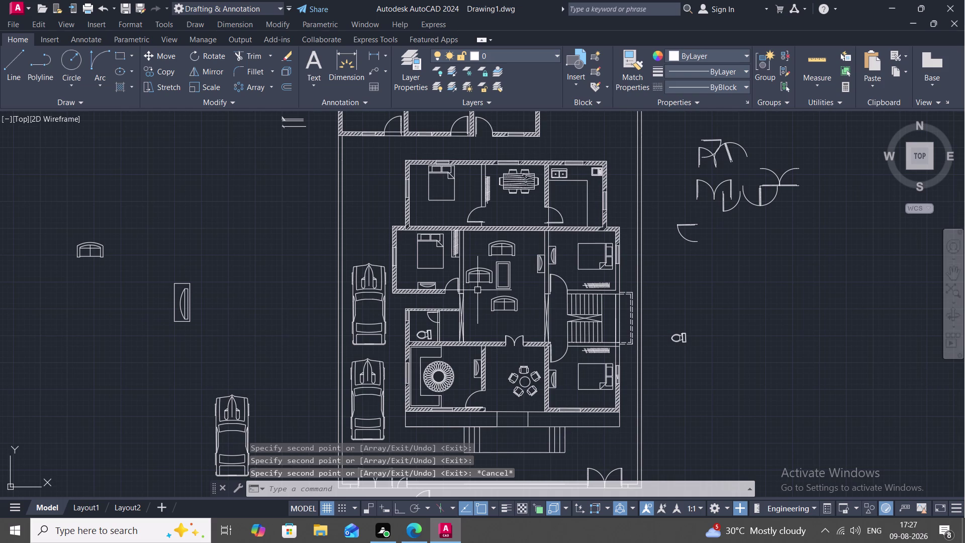
Rotate the left loveseat copy to face into the hall.
text(RO)
key(space)
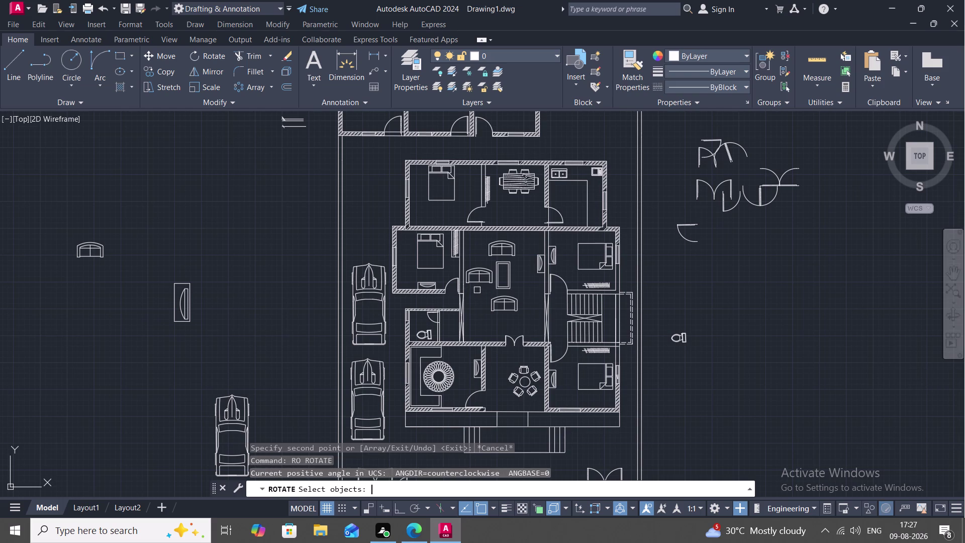
click(476, 274)
right_click(476, 274)
click(477, 274)
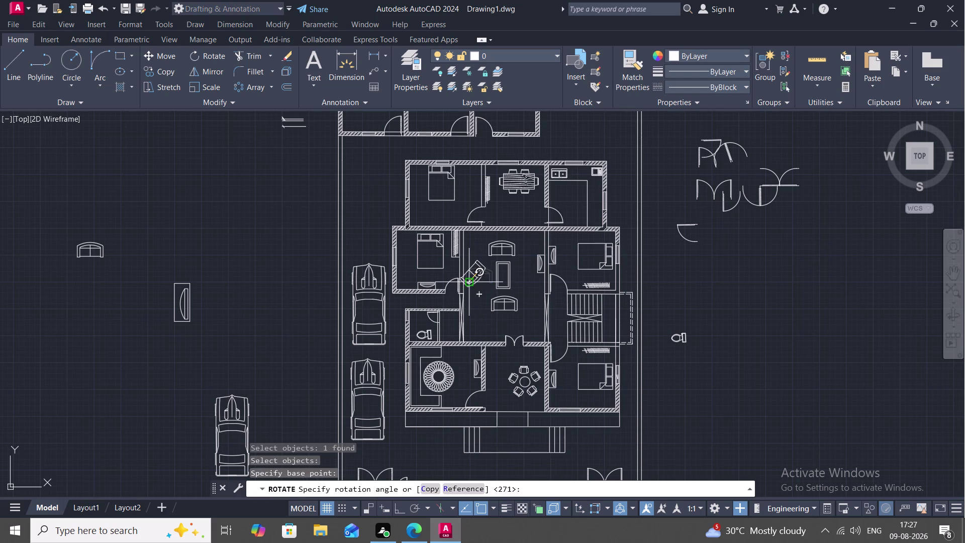
click(477, 249)
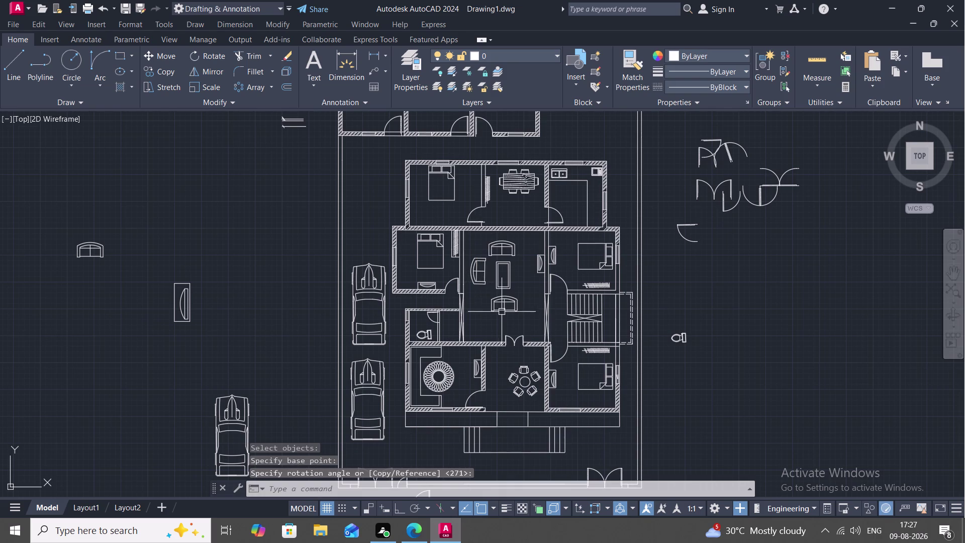
Rotate the lower living-room armchair to face the centre table.
key(space)
click(505, 298)
right_click(505, 298)
click(505, 298)
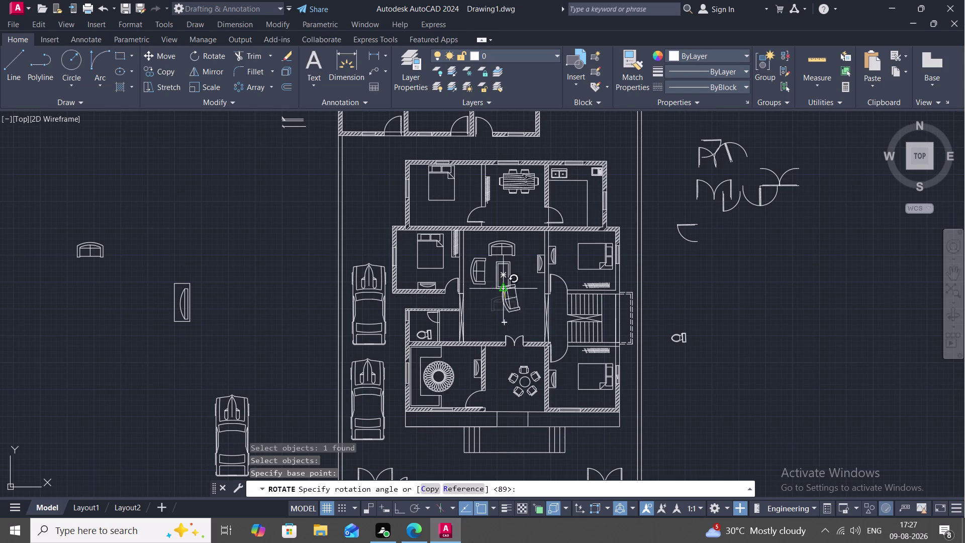
click(503, 301)
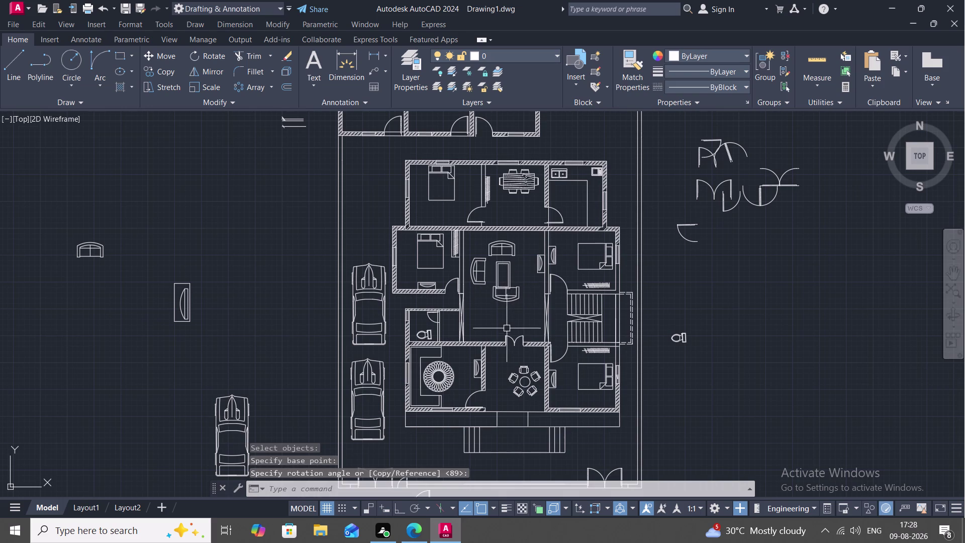
key(Escape)
text(M)
key(space)
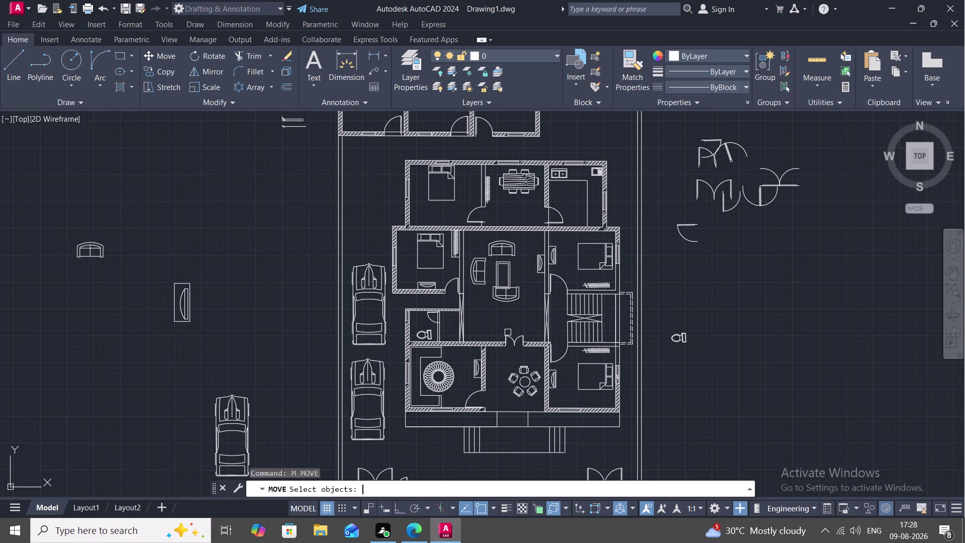
Move the turned armchair to just below the centre table.
click(509, 303)
right_click(508, 303)
click(508, 302)
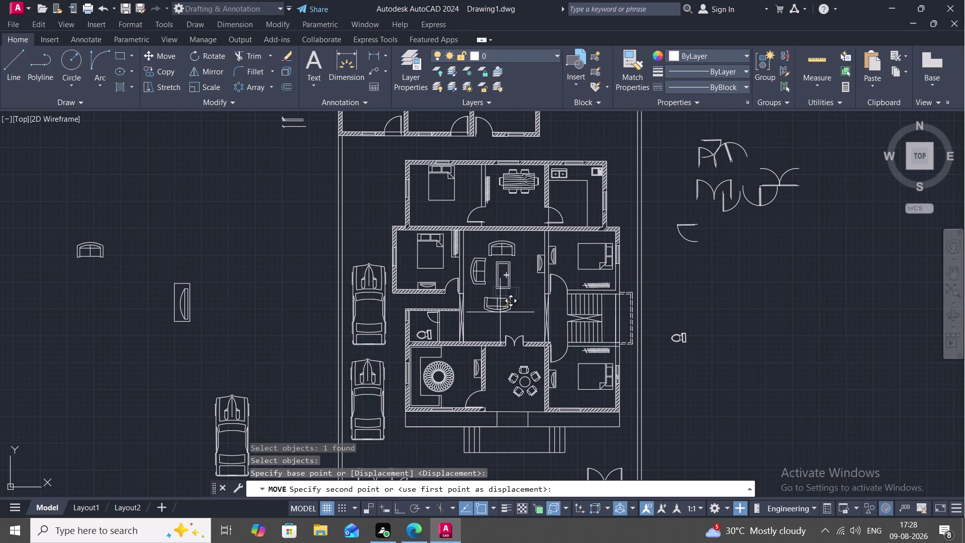
click(508, 310)
Try moving the left armchair, then abandon the move.
key(space)
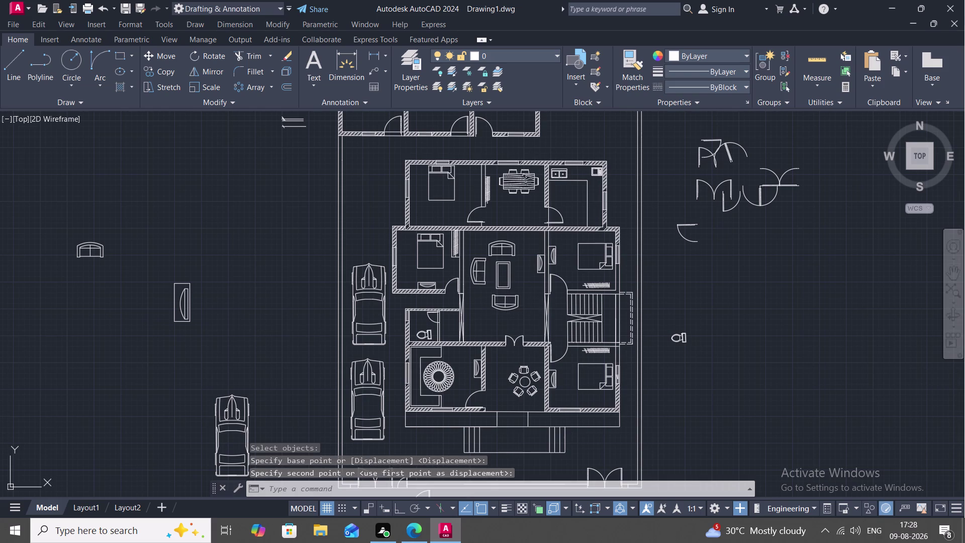
click(472, 272)
right_click(471, 272)
click(472, 273)
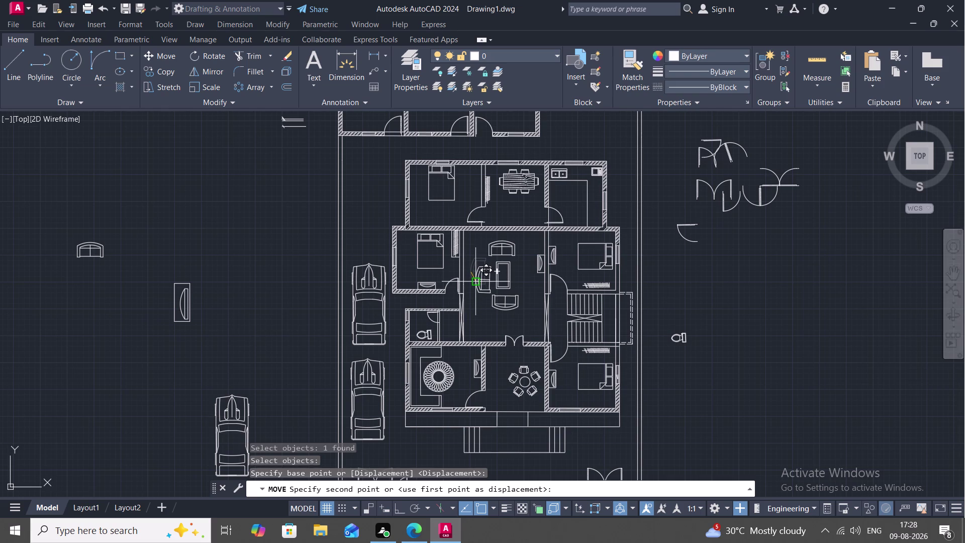
scroll(up, 3)
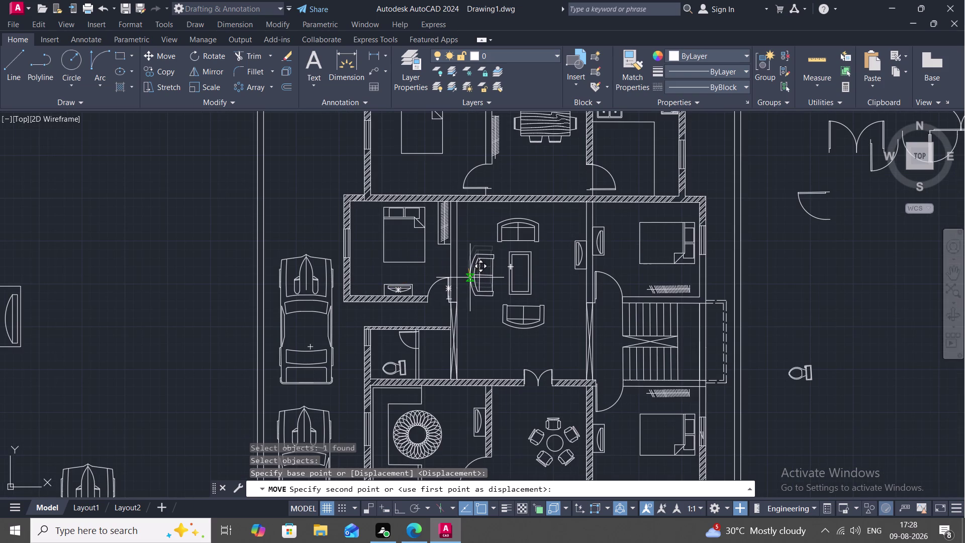
click(470, 277)
key(Escape)
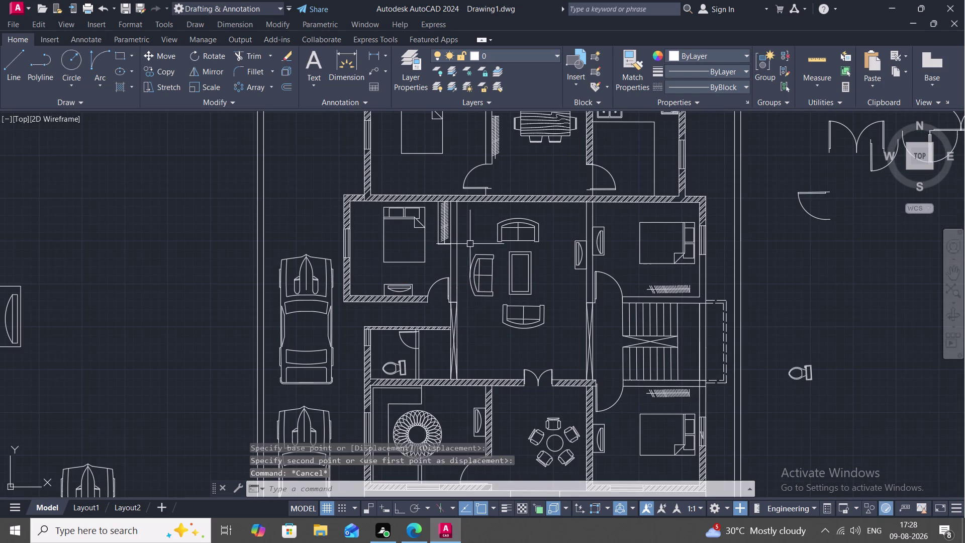
click(67, 59)
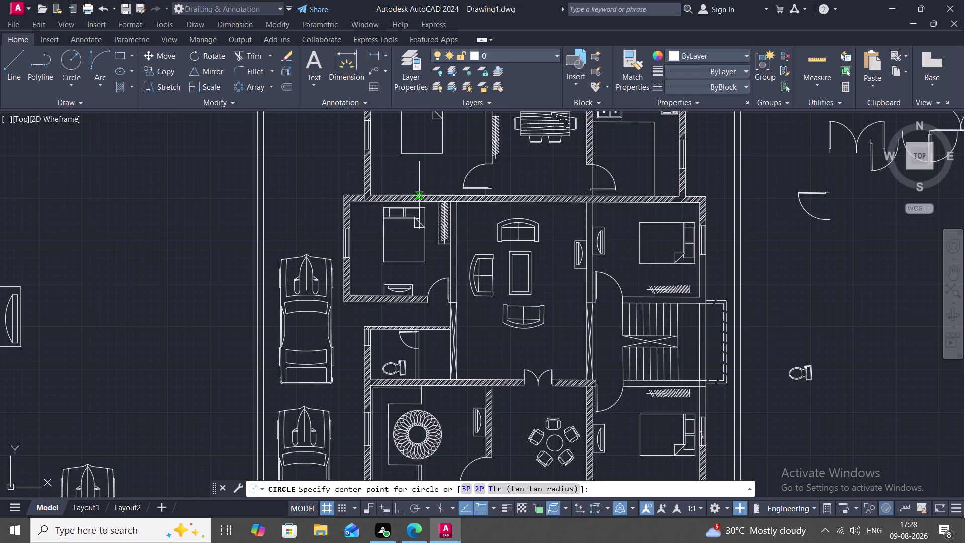
Draw two small round tables, above and below the left armchair.
click(480, 236)
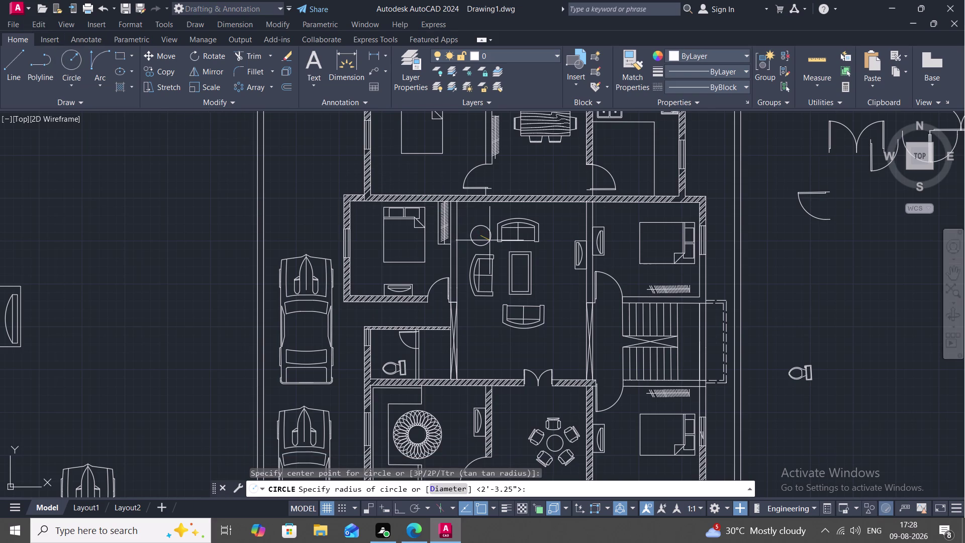
click(489, 240)
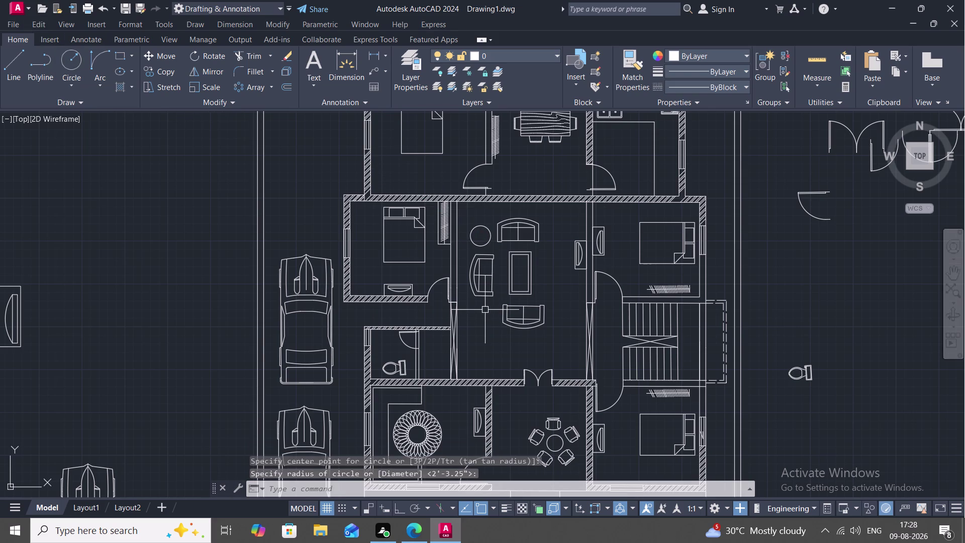
key(space)
drag(485, 310, 490, 311)
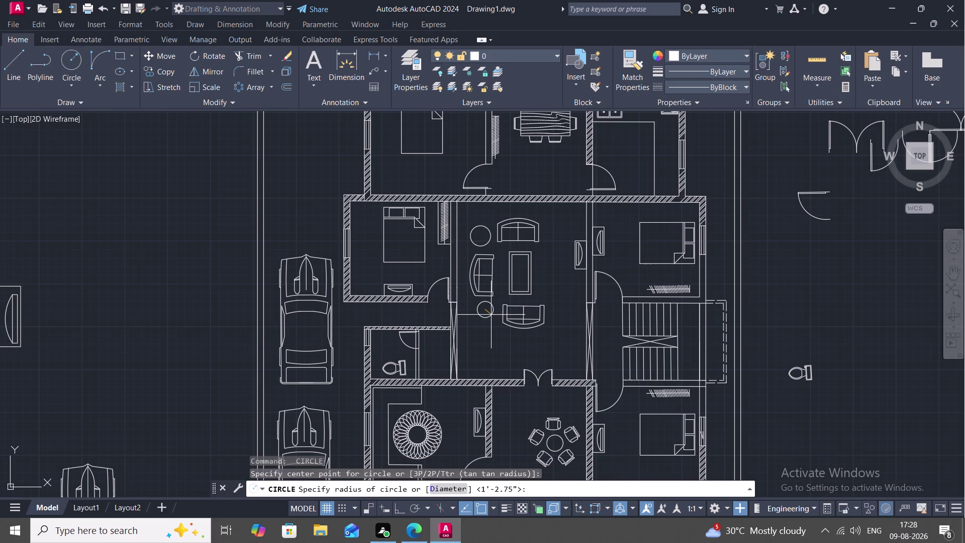
click(492, 316)
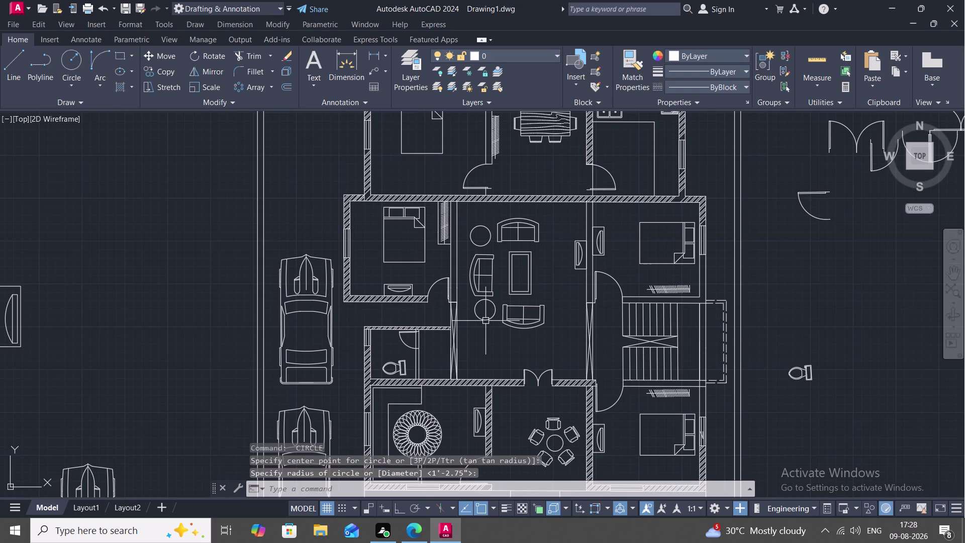
key(m)
Try moving the lower round table, abandon it, and zoom toward the bedroom and living room.
key(space)
click(483, 319)
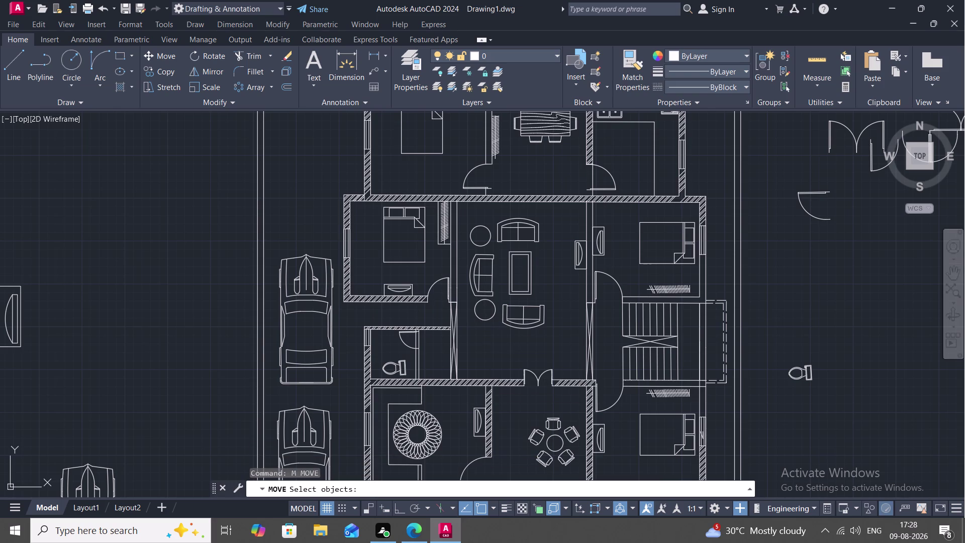
right_click(483, 320)
click(483, 319)
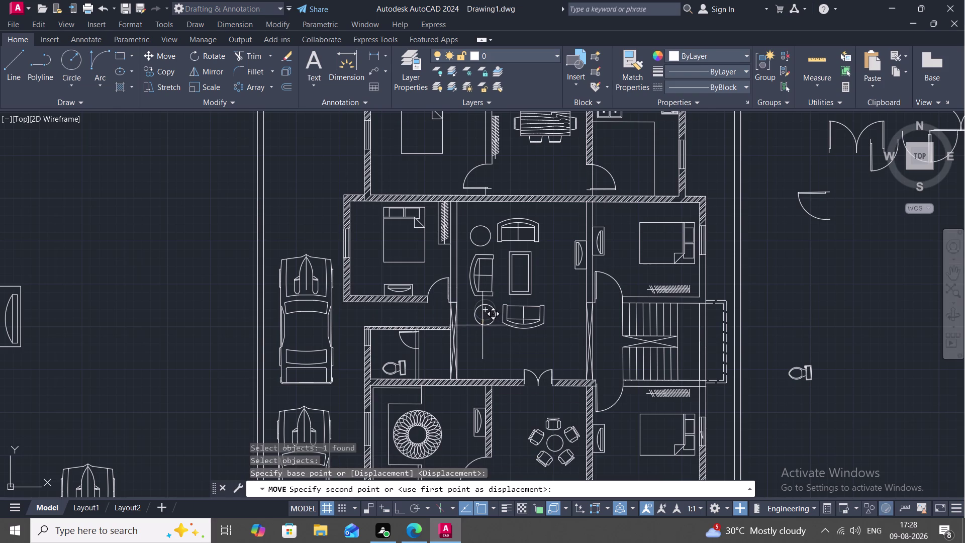
click(483, 325)
key(Escape)
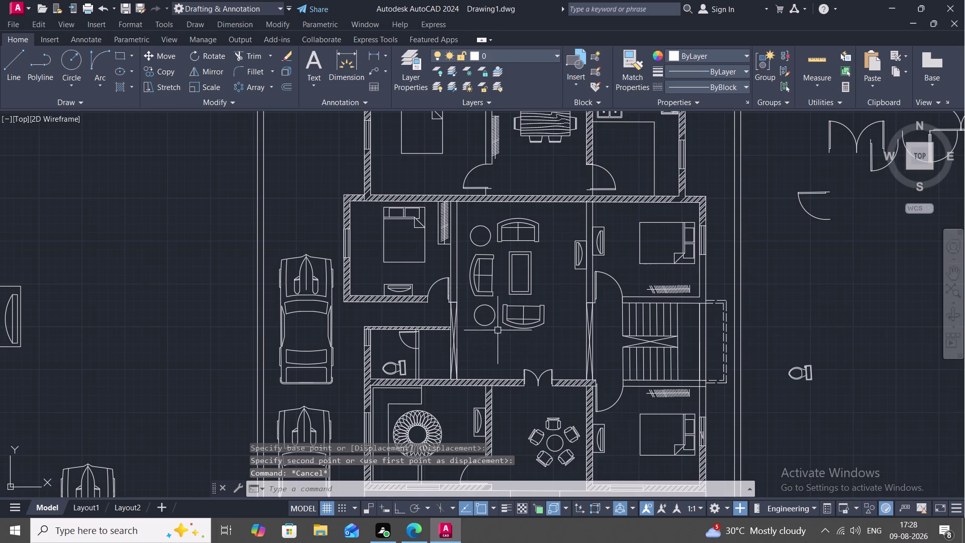
scroll(down, 3)
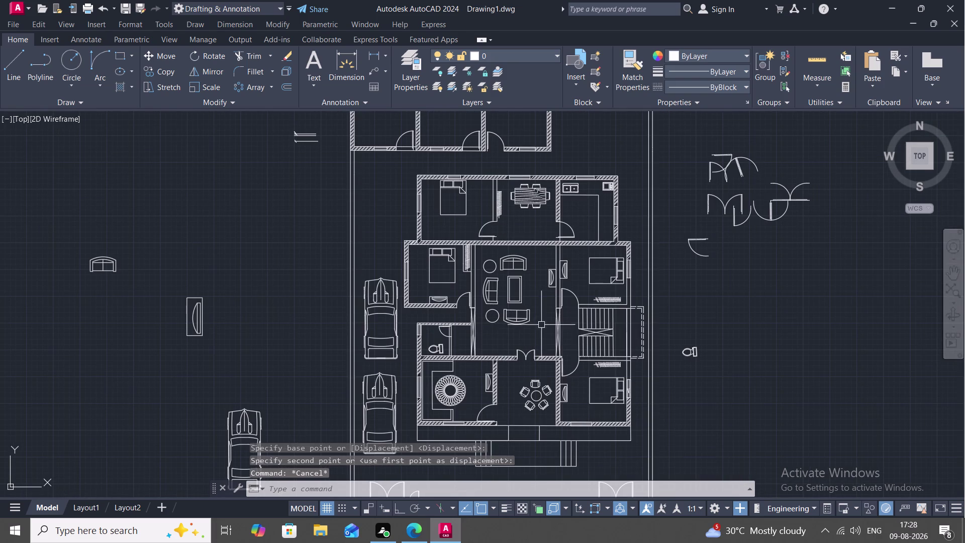
scroll(up, 3)
middle_drag(475, 269, 524, 271)
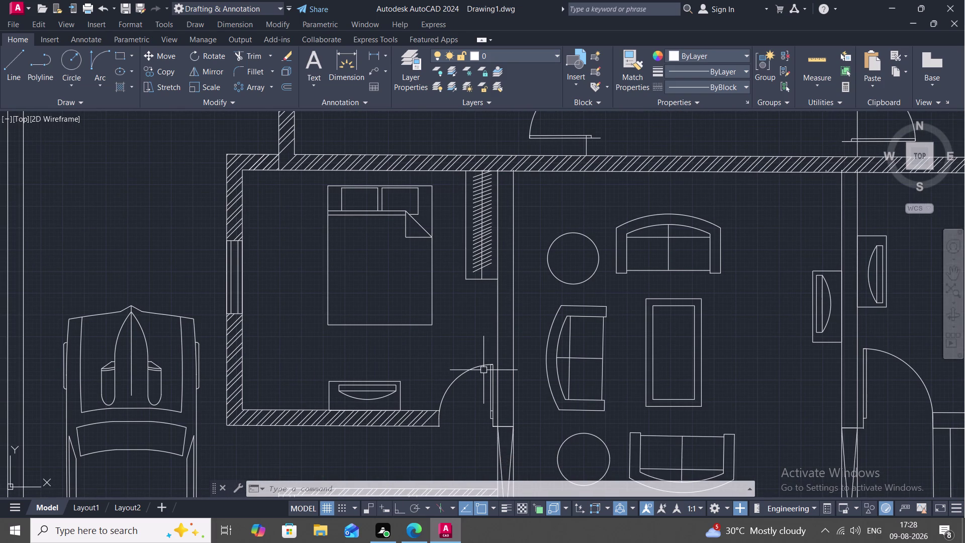
Try joining the pieces of the bedroom–living room dividing line, then abandon it.
key(j)
key(space)
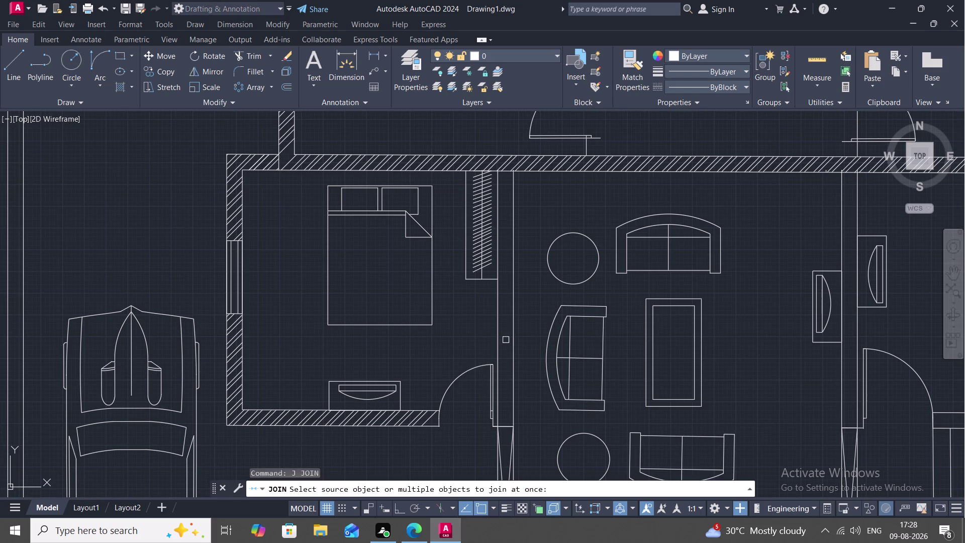
click(496, 337)
click(496, 407)
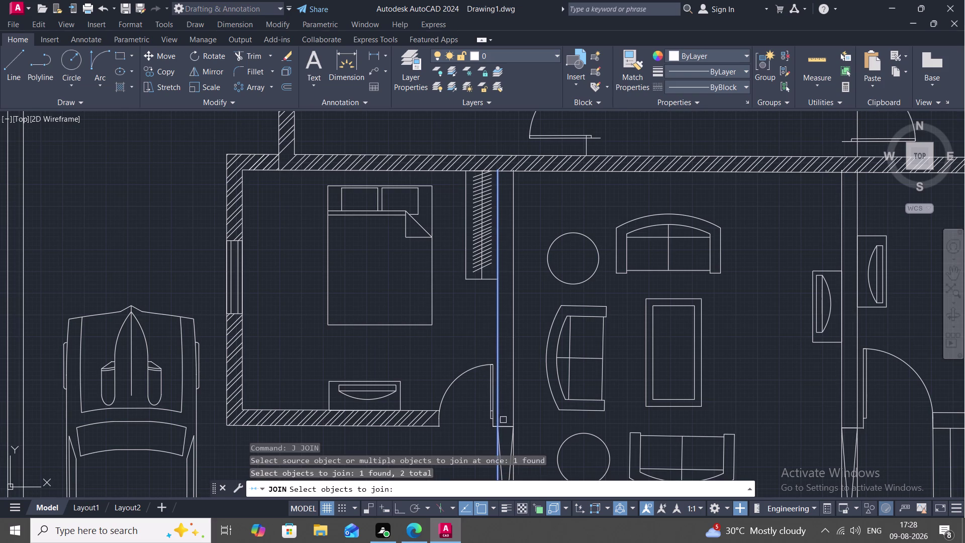
click(505, 424)
click(514, 400)
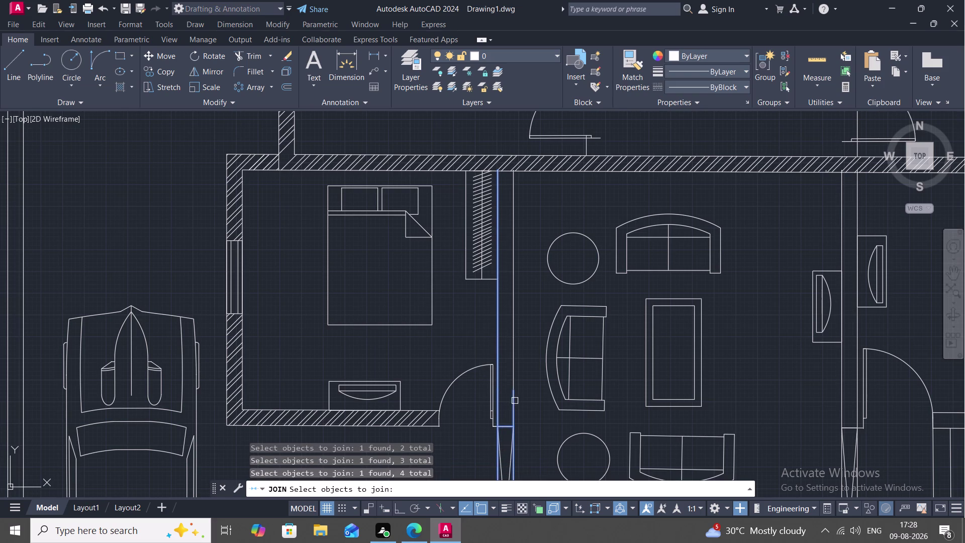
key(Escape)
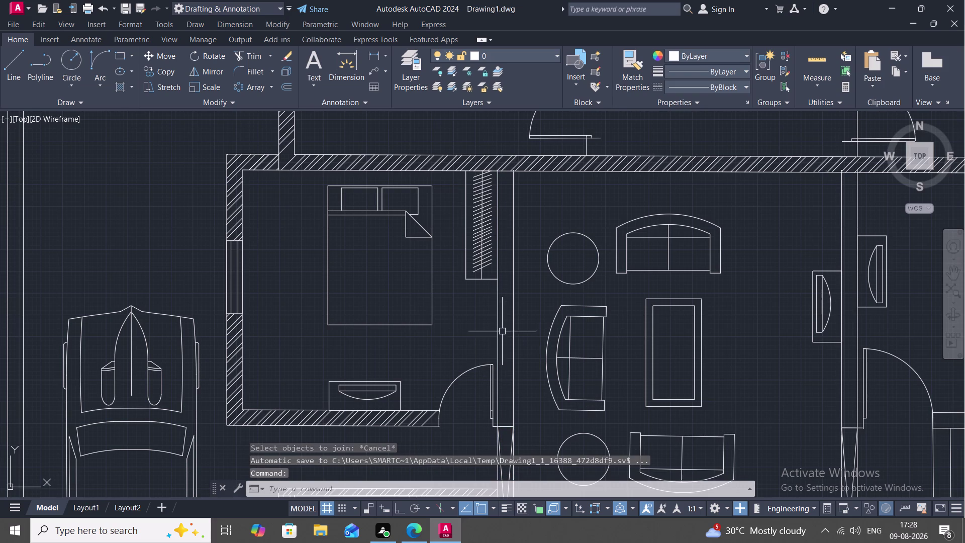
Break the bedroom–living room dividing line at a point with BREAKATPOINT.
key(b)
key(r)
key(e)
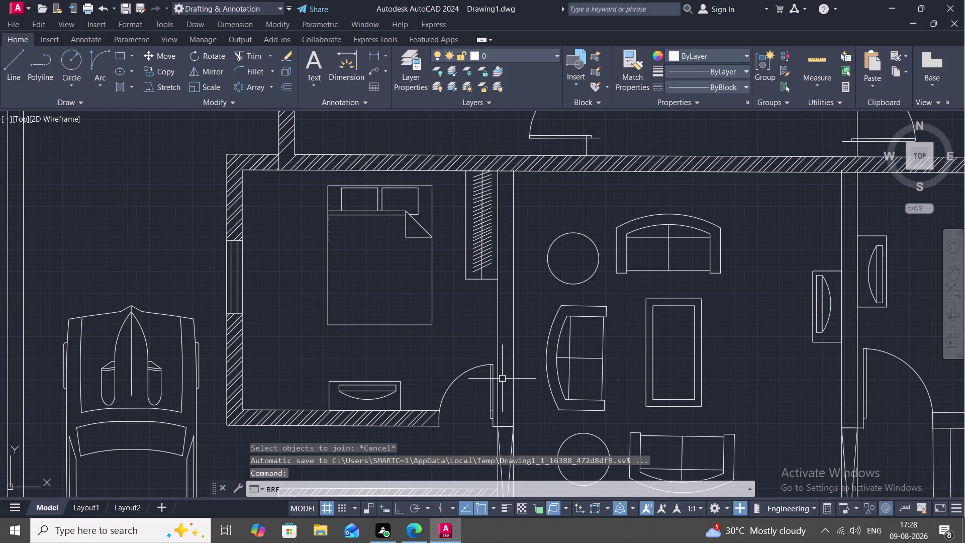
text(A)
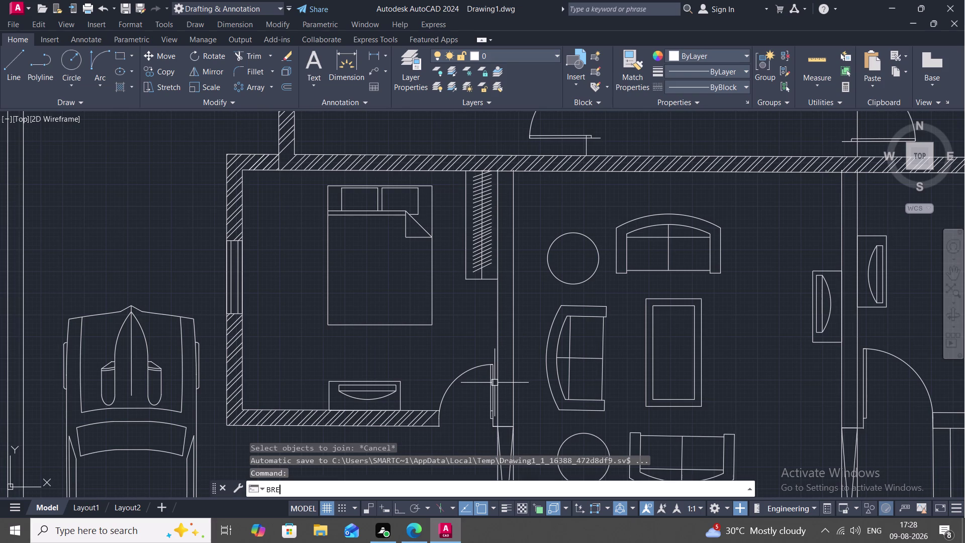
key(space)
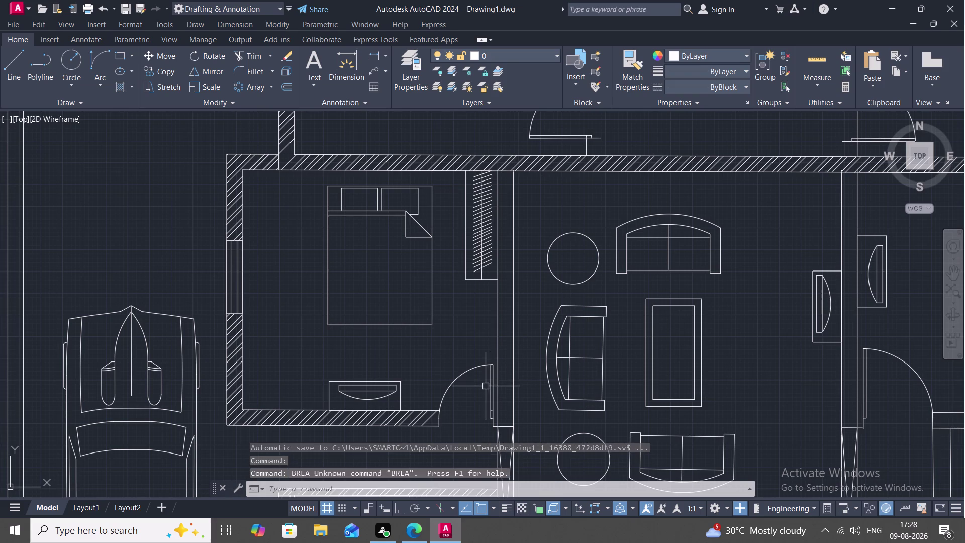
text(BR)
text(E)
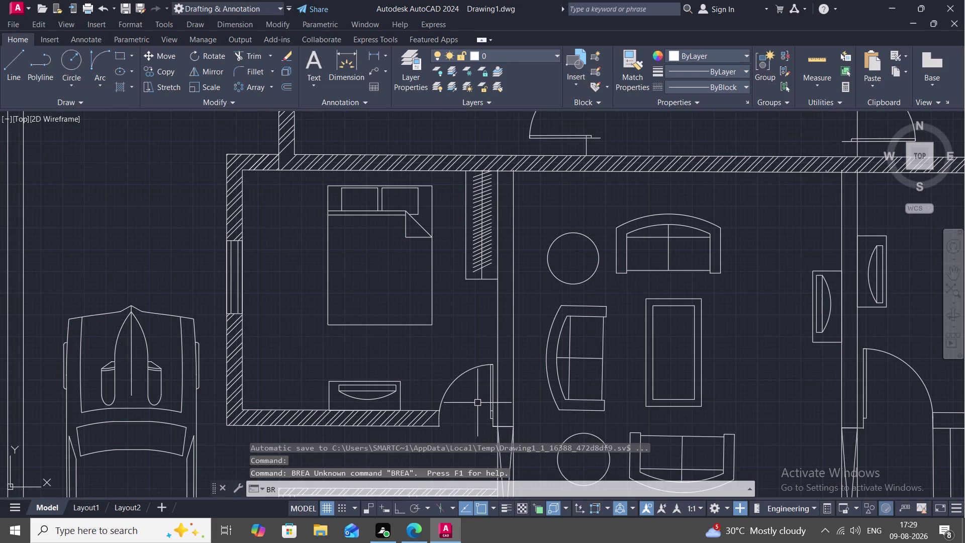
text(A)
key(space)
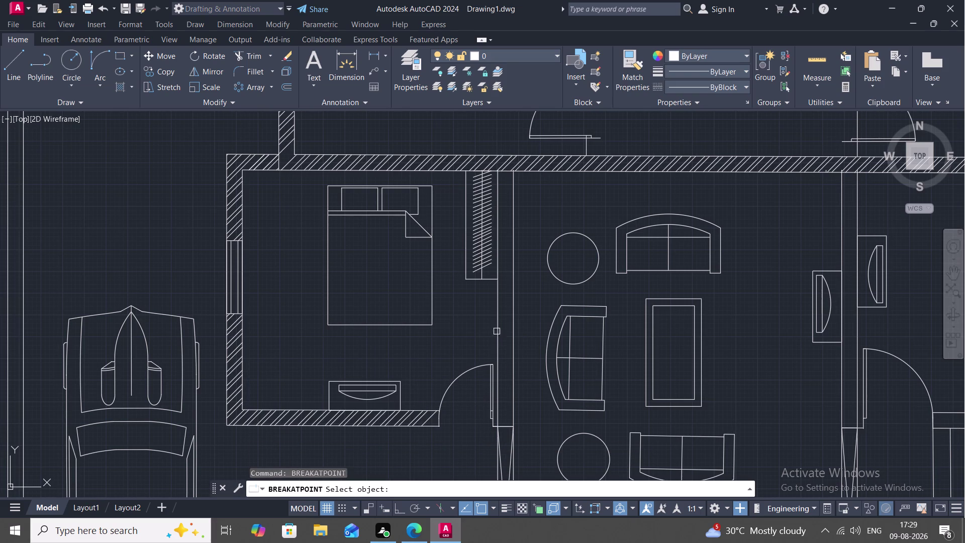
click(495, 297)
click(513, 305)
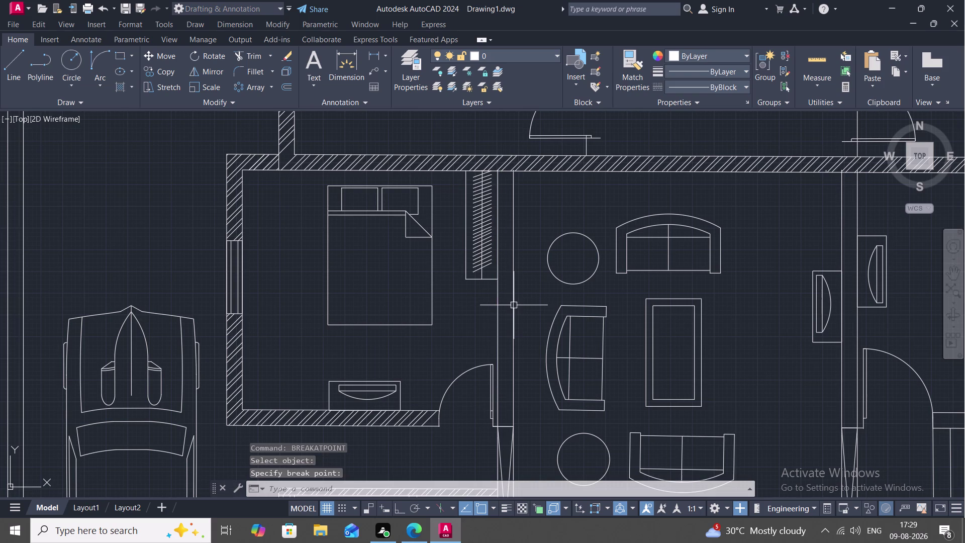
Break the dividing line at two more points near the bedroom door.
key(space)
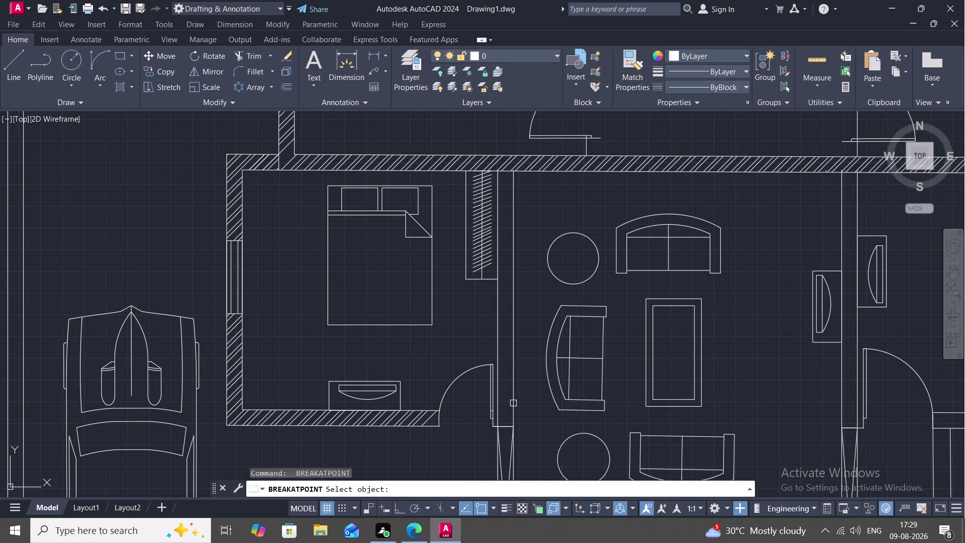
click(512, 402)
click(512, 426)
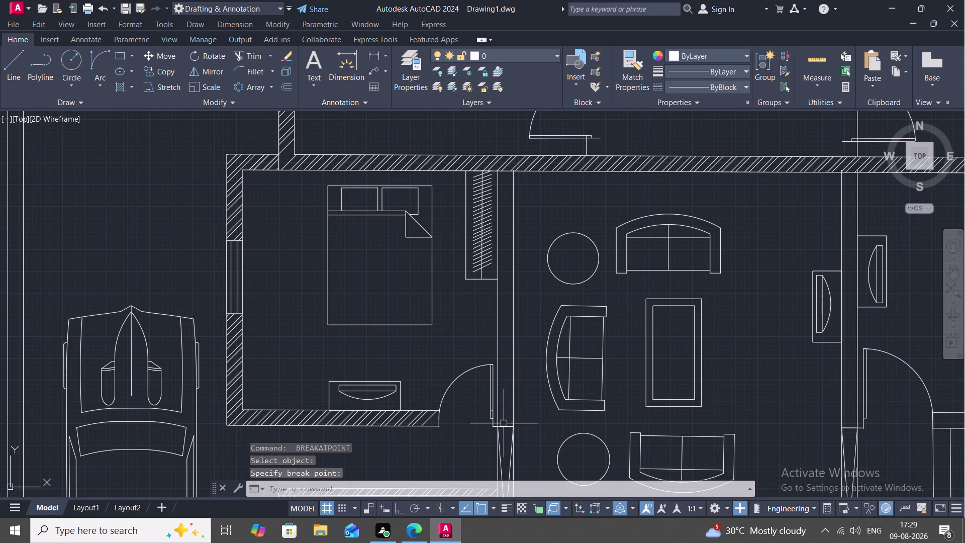
key(space)
click(497, 416)
click(498, 425)
middle_drag(498, 442, 493, 433)
scroll(down, 3)
Break the vertical wall line beside the right-hand room door at a point.
key(space)
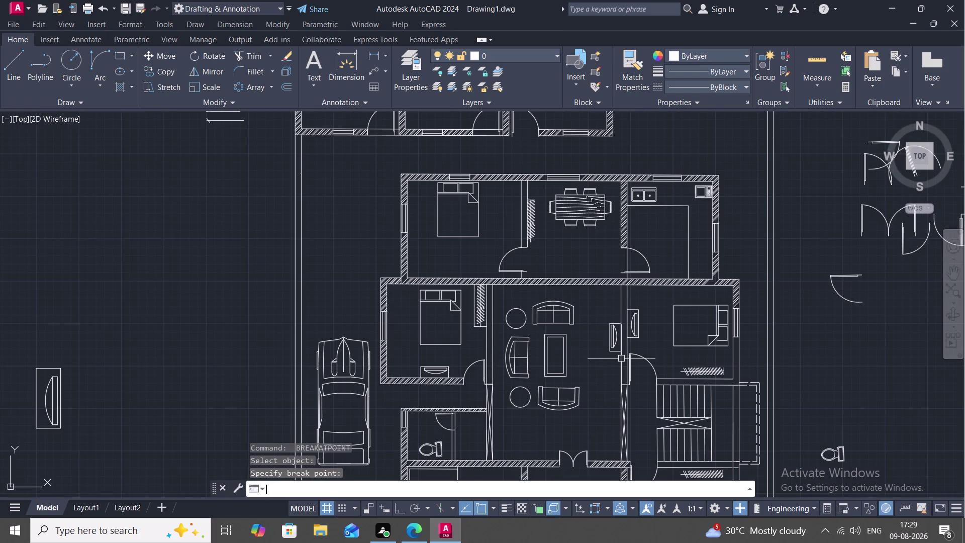
click(621, 358)
click(622, 386)
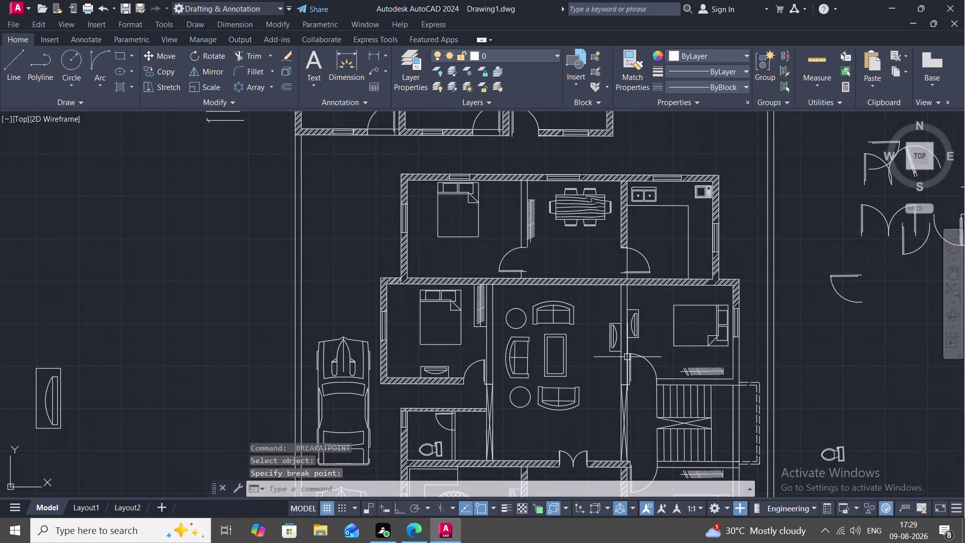
key(space)
click(627, 346)
scroll(up, 3)
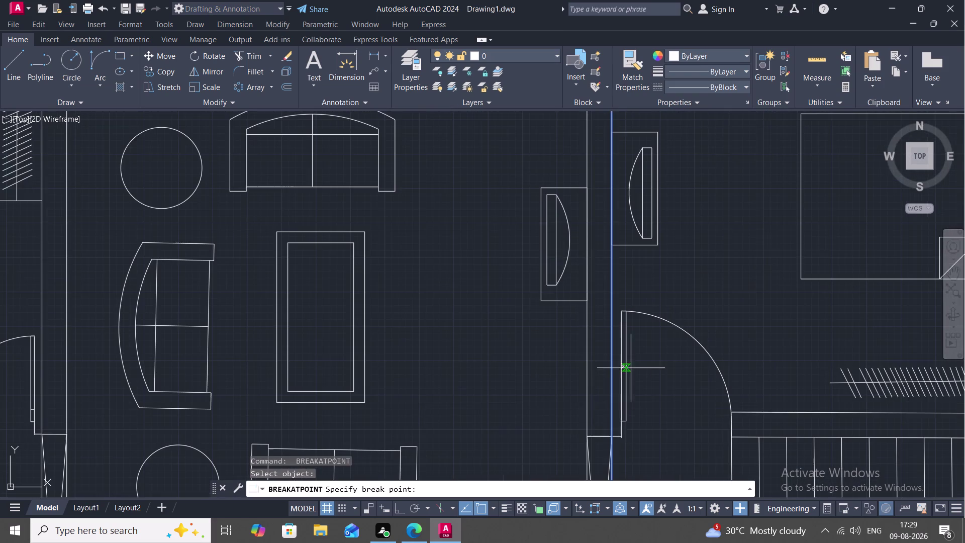
click(612, 434)
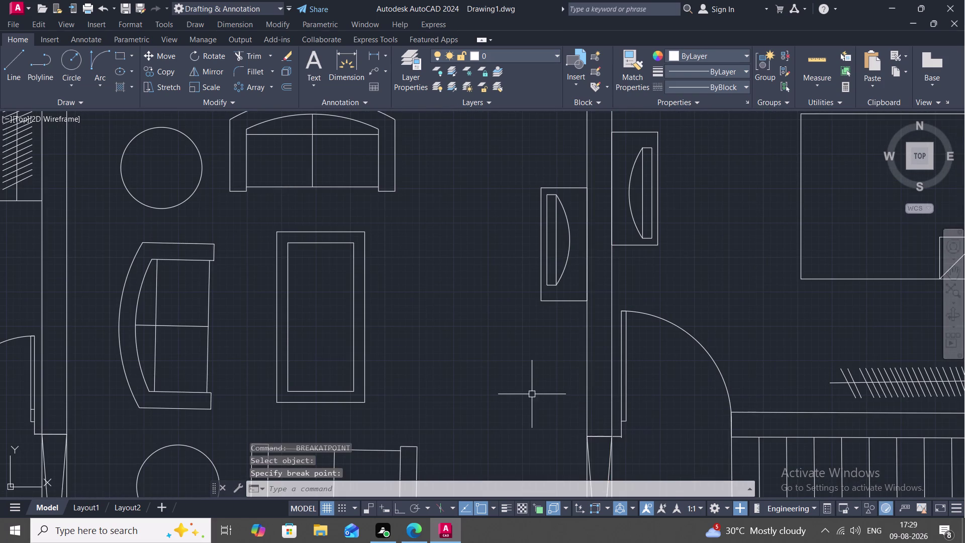
scroll(down, 3)
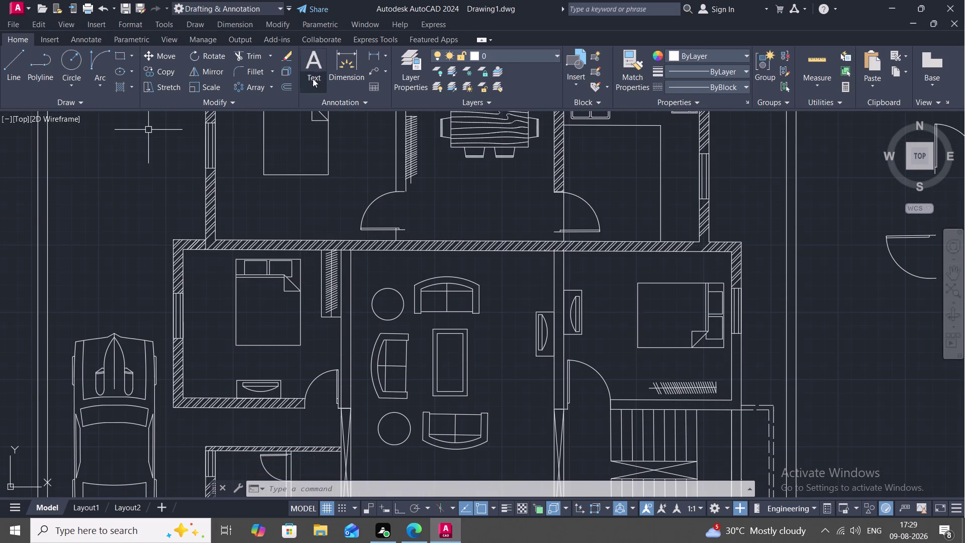
Hatch the wall left of the living room by picking its boundary edges.
text(H)
key(space)
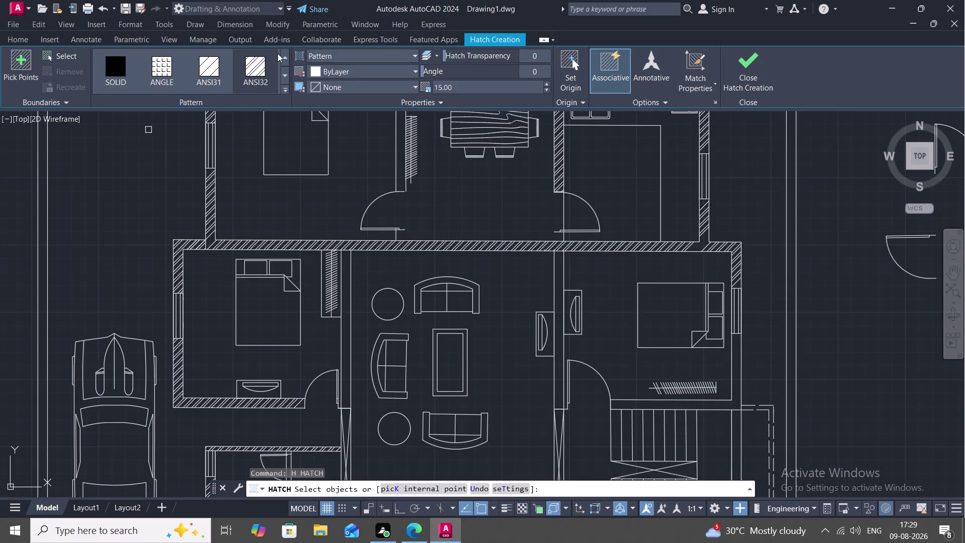
click(258, 66)
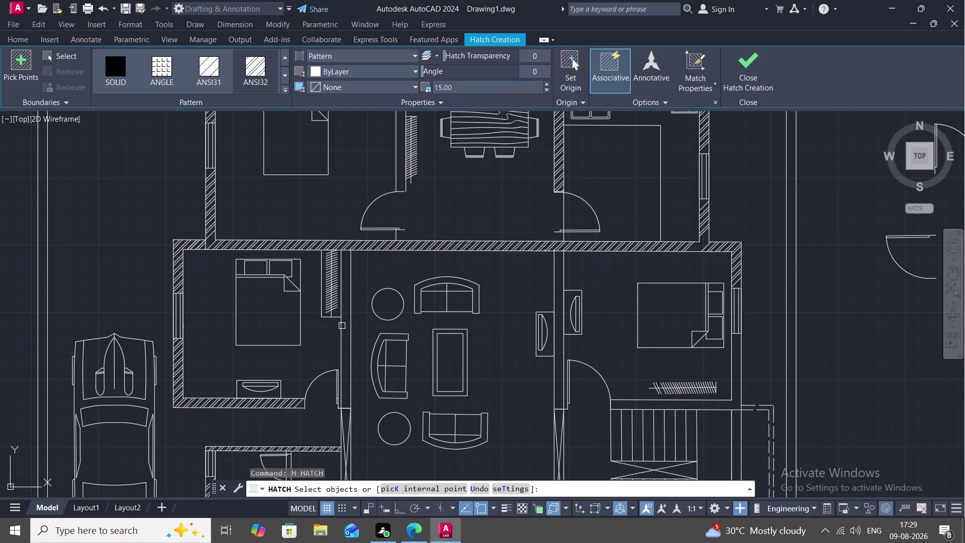
click(341, 326)
click(352, 328)
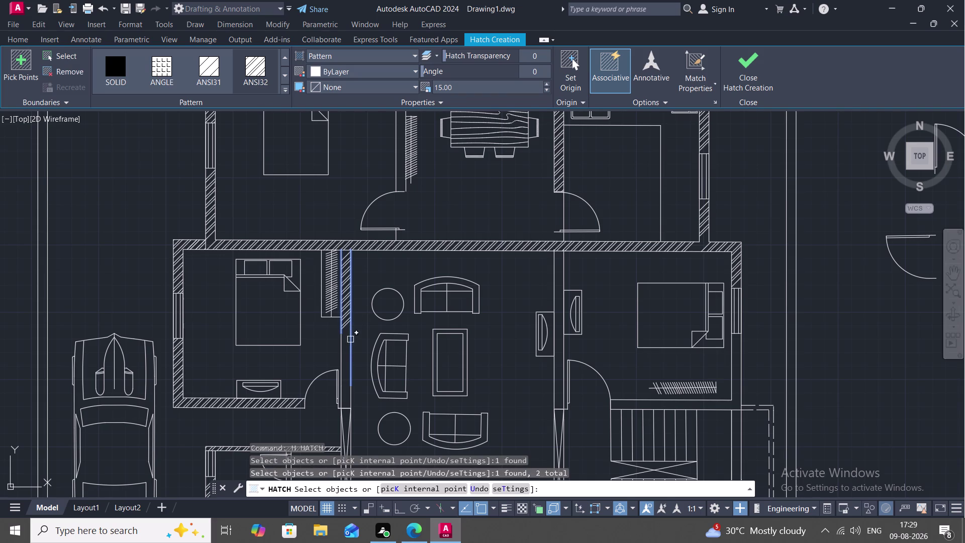
click(342, 351)
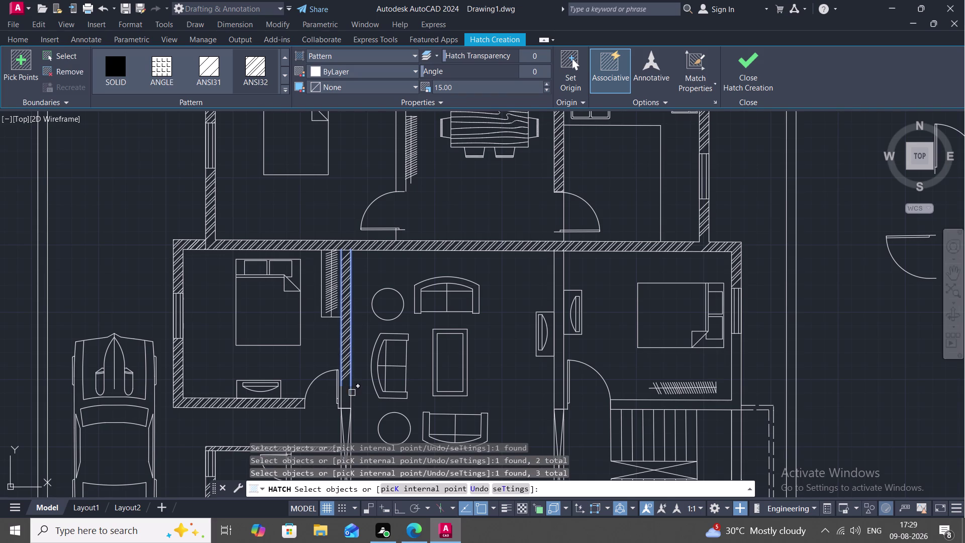
click(352, 393)
click(343, 401)
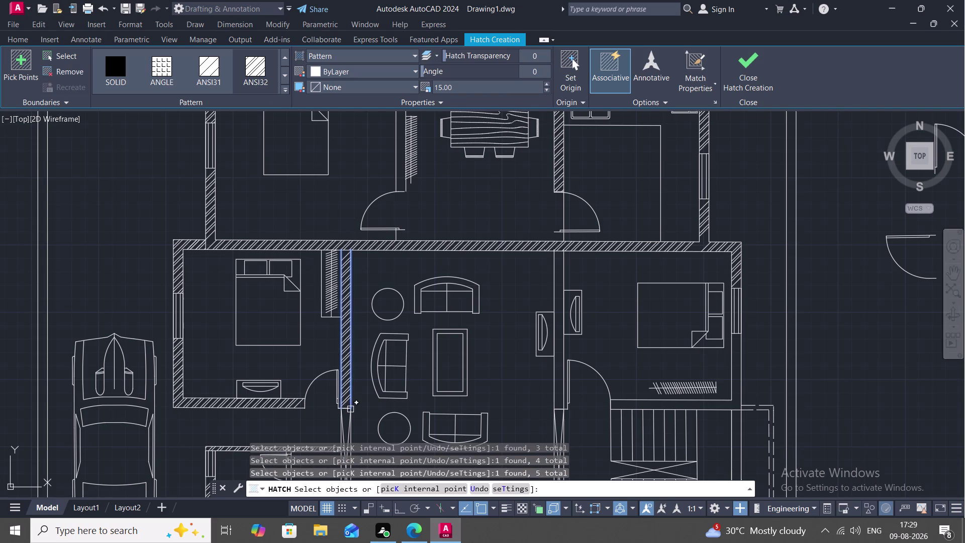
key(Escape)
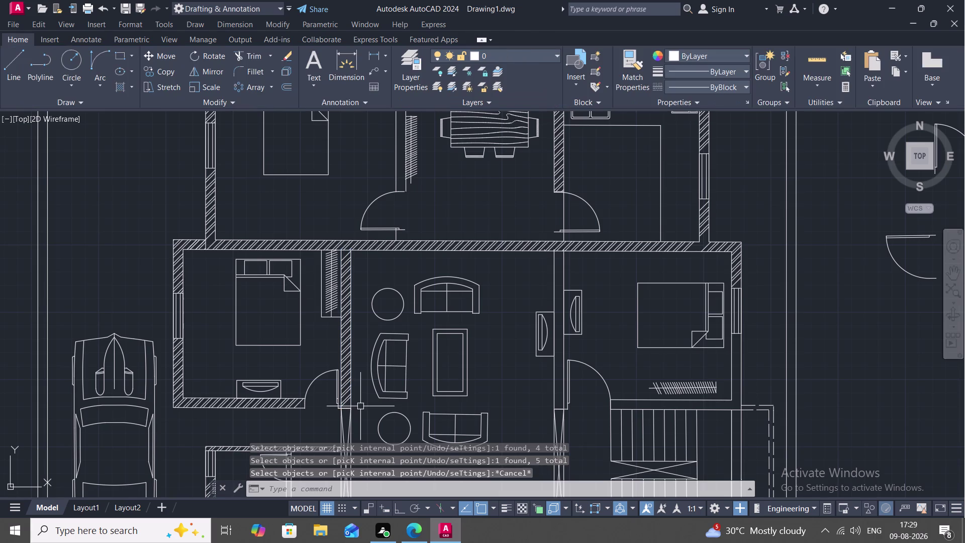
Hatch the wall right of the living room using its two edges.
key(space)
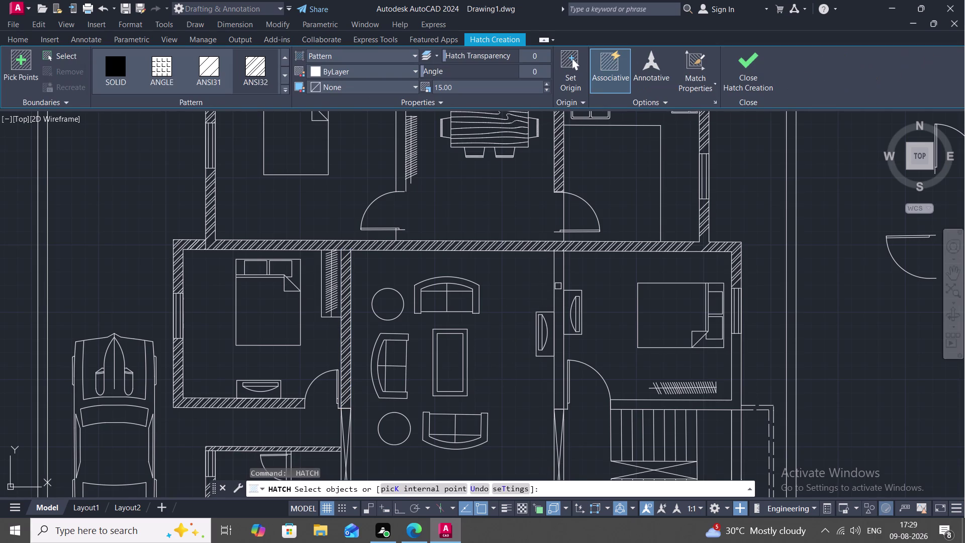
click(555, 286)
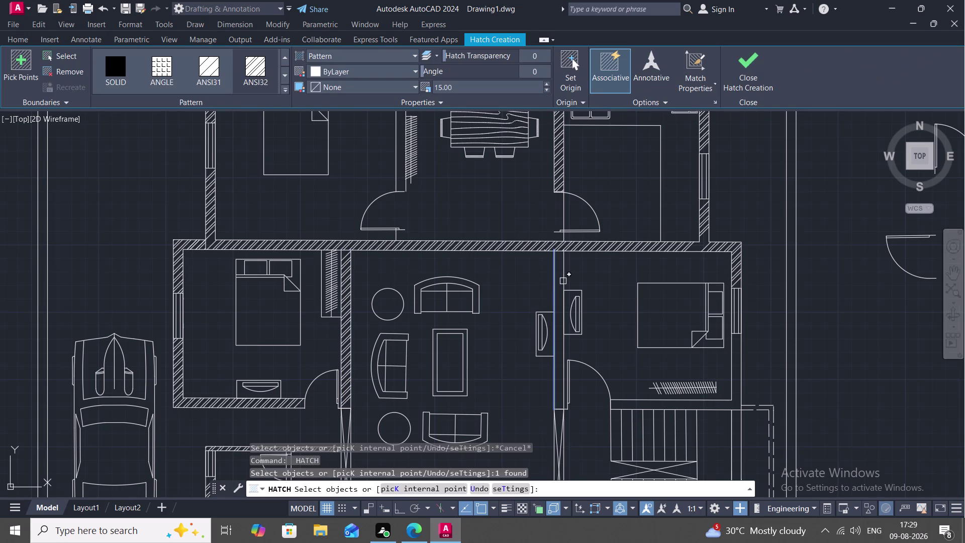
click(562, 281)
key(Escape)
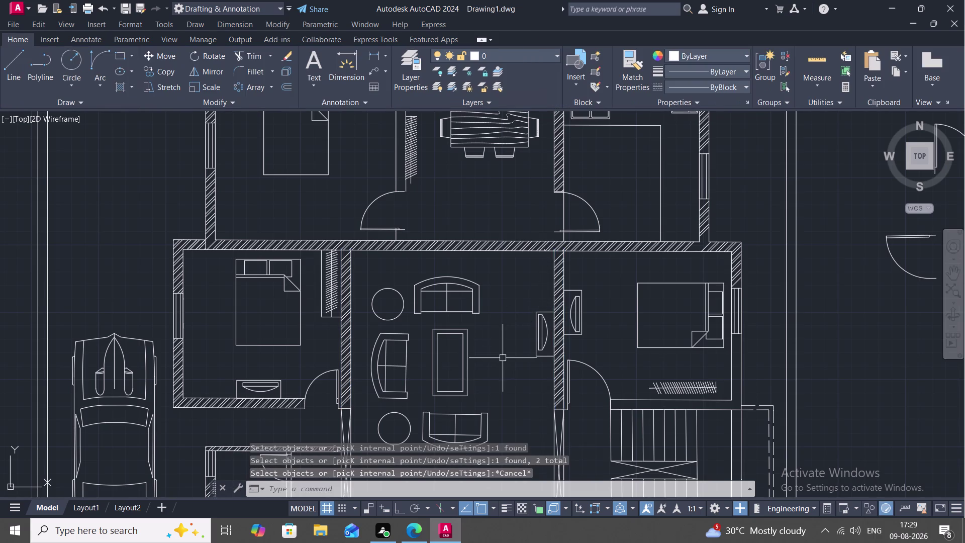
middle_drag(502, 357, 472, 234)
scroll(down, 3)
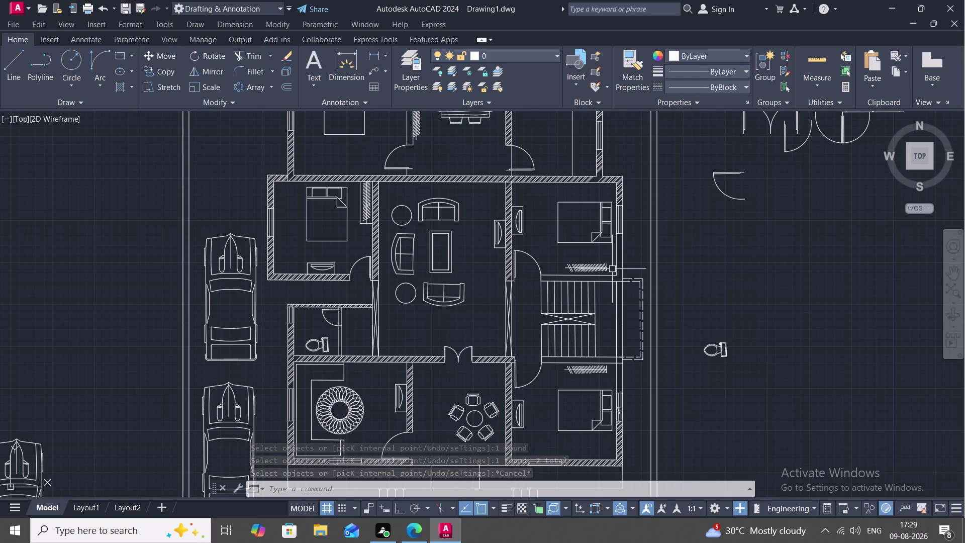
Hatch the short right bedroom wall piece between its two edges.
key(space)
click(616, 251)
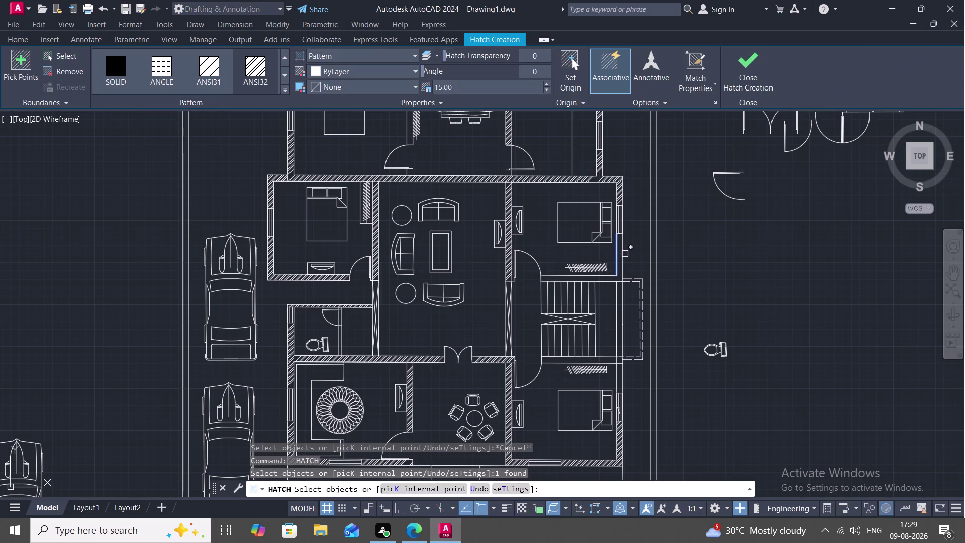
click(622, 256)
scroll(up, 3)
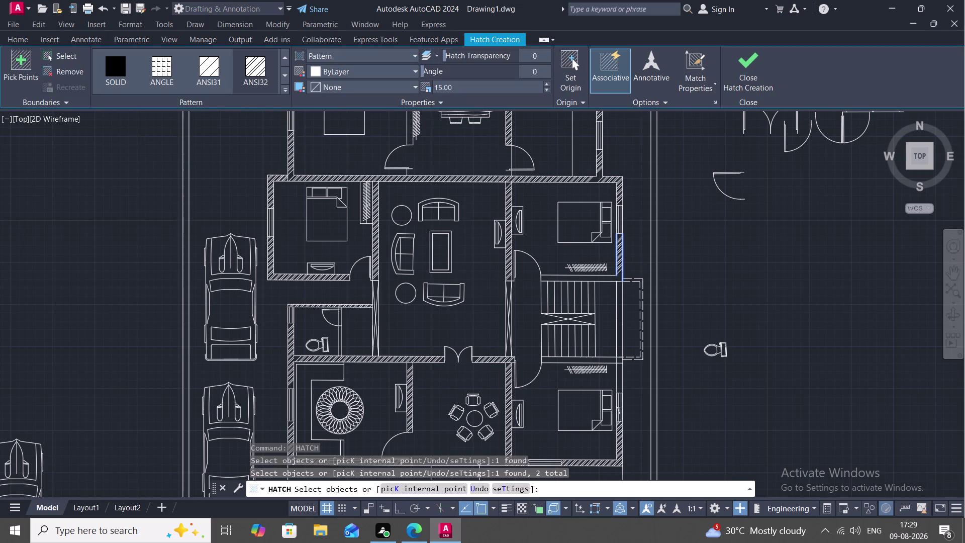
key(space)
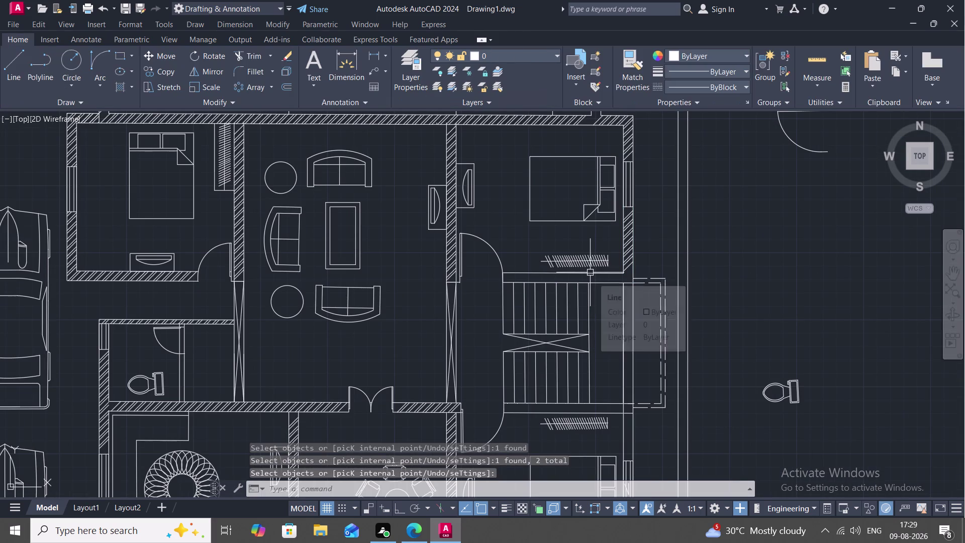
key(Escape)
key(Escape)
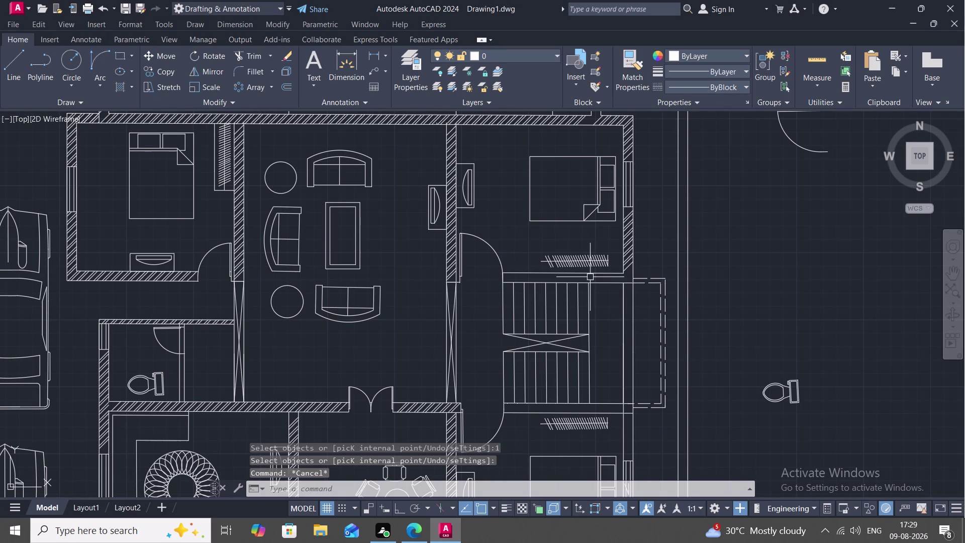
key(Escape)
key(Escape)
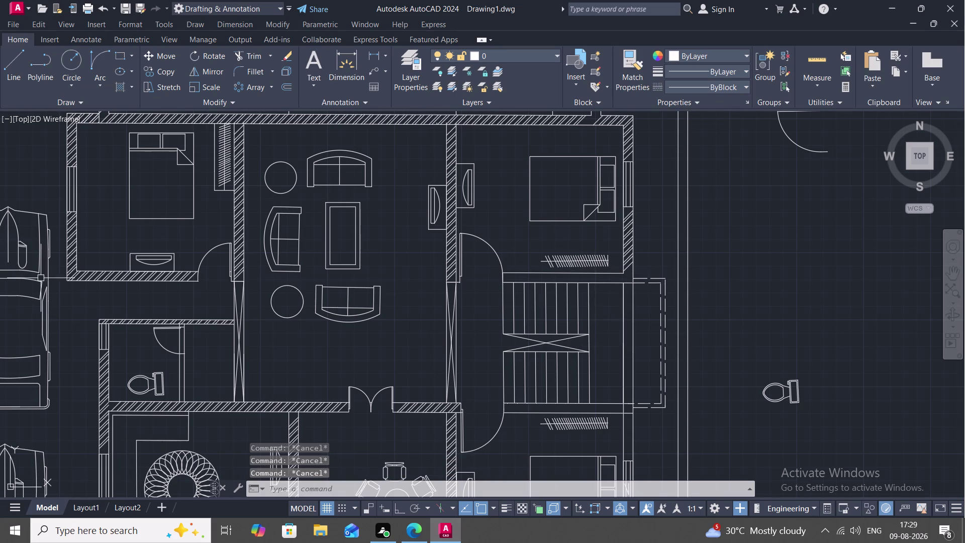
Hatch the wall above the staircase between its two edges.
key(space)
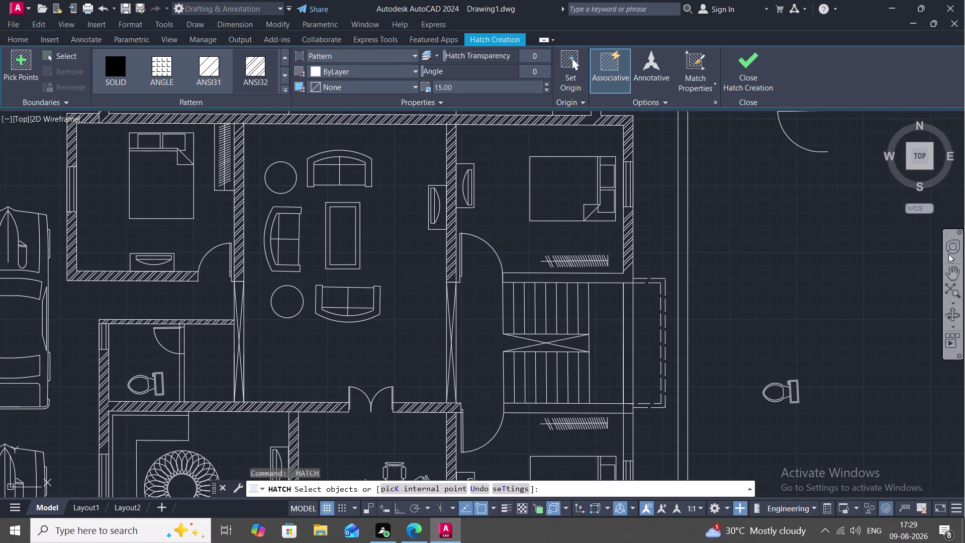
click(600, 274)
click(604, 282)
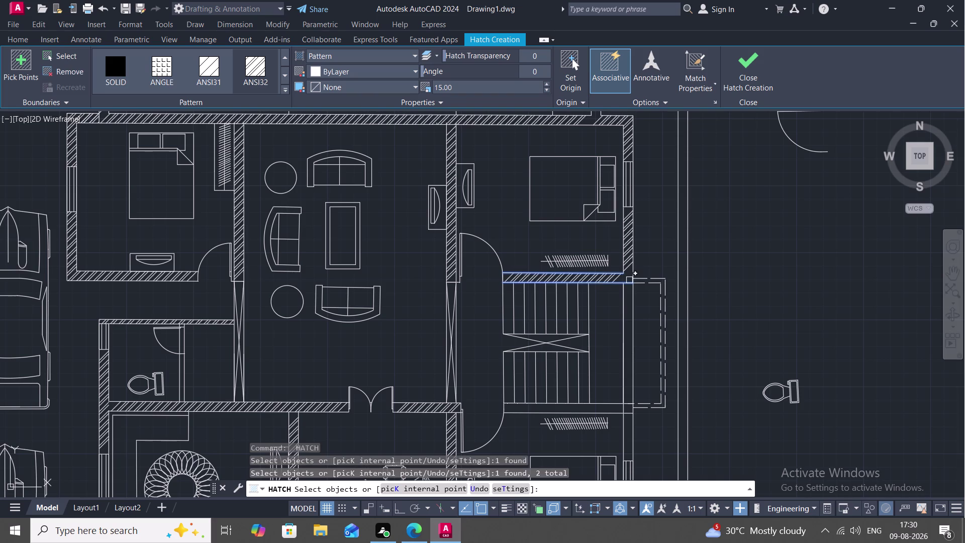
key(Escape)
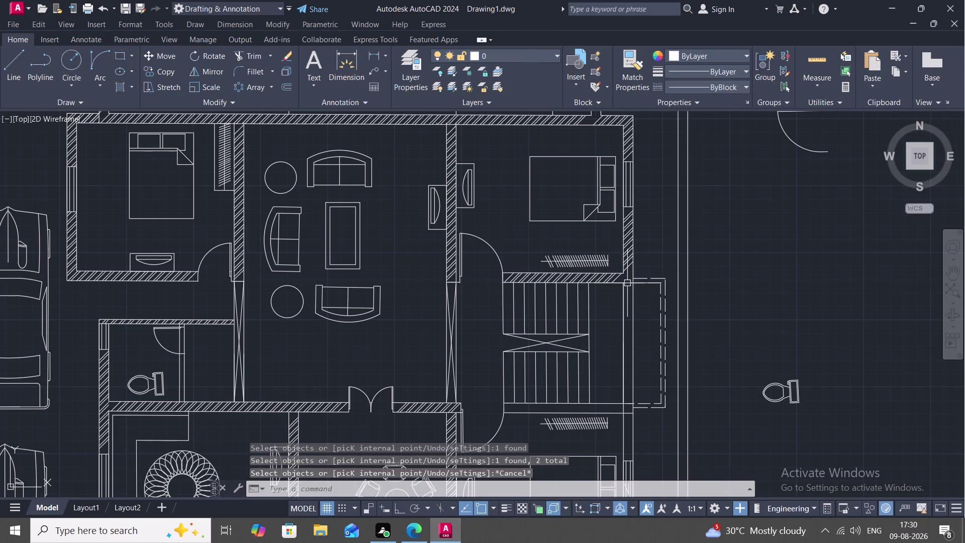
Hatch the wall to the right of the staircase using three boundary edges.
text(H)
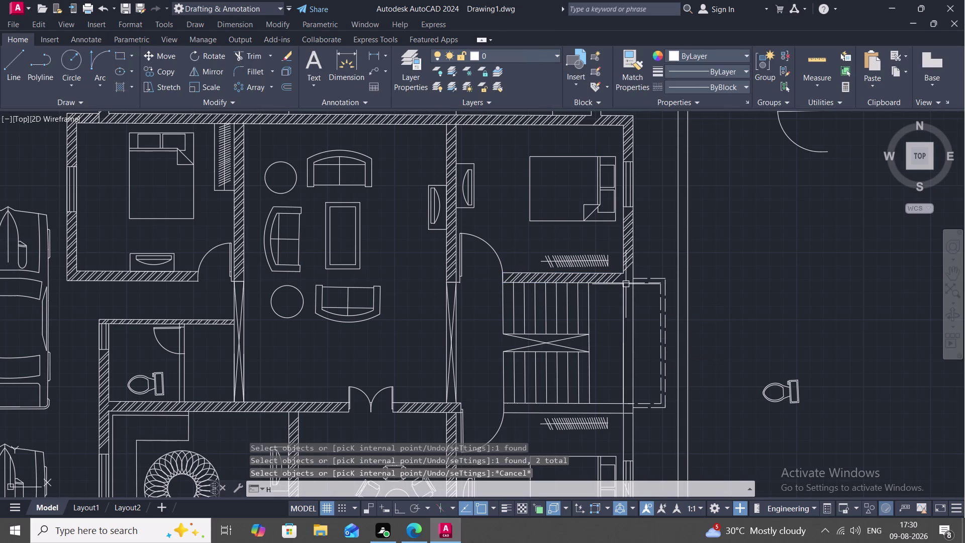
key(space)
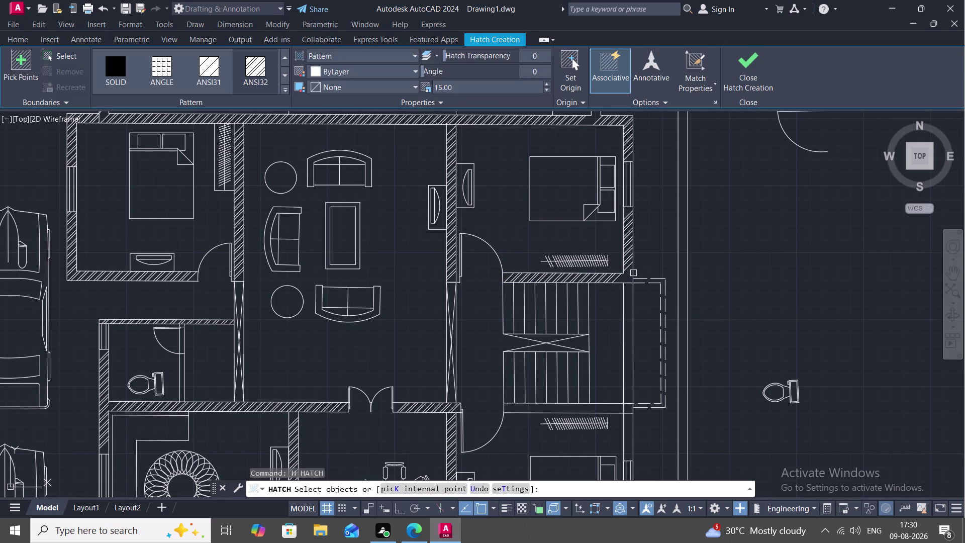
click(633, 272)
click(625, 299)
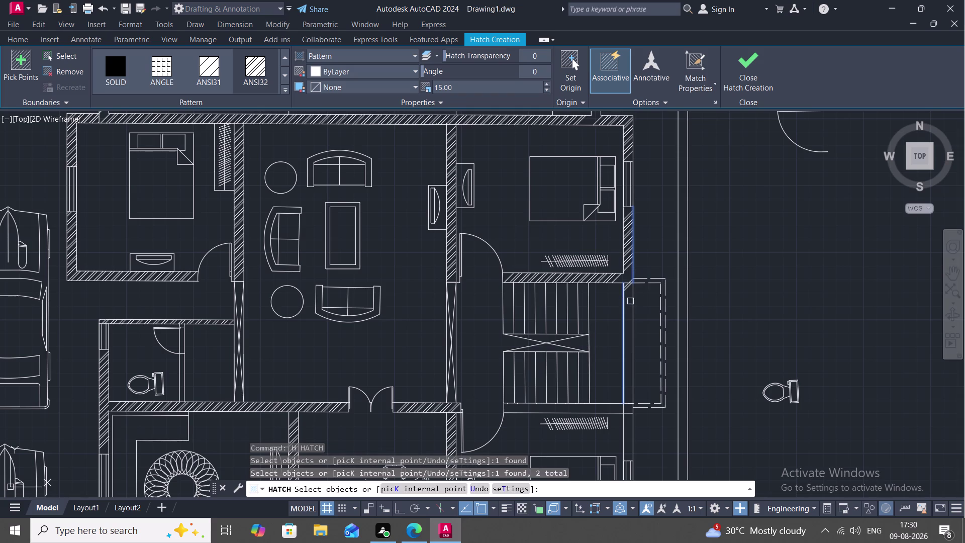
click(634, 303)
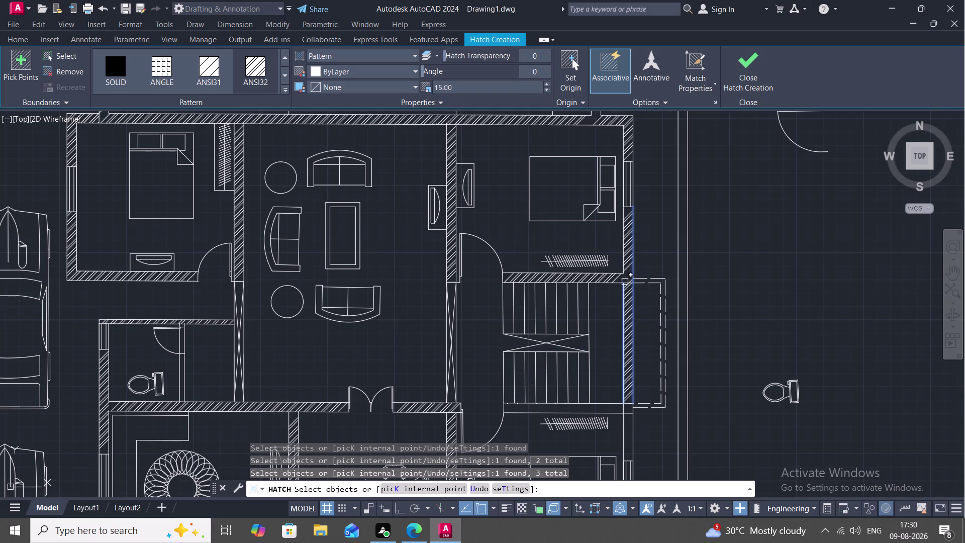
scroll(up, 3)
key(Escape)
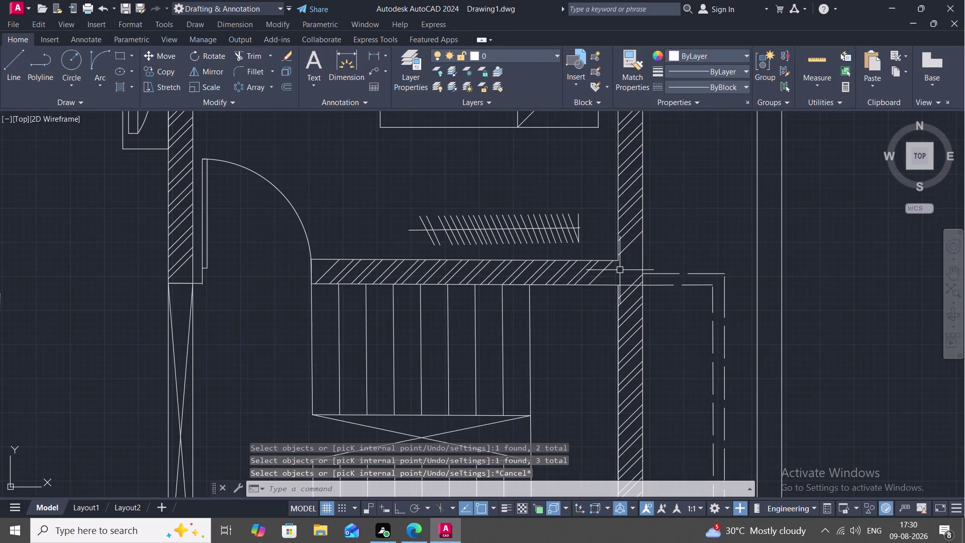
key(space)
click(608, 284)
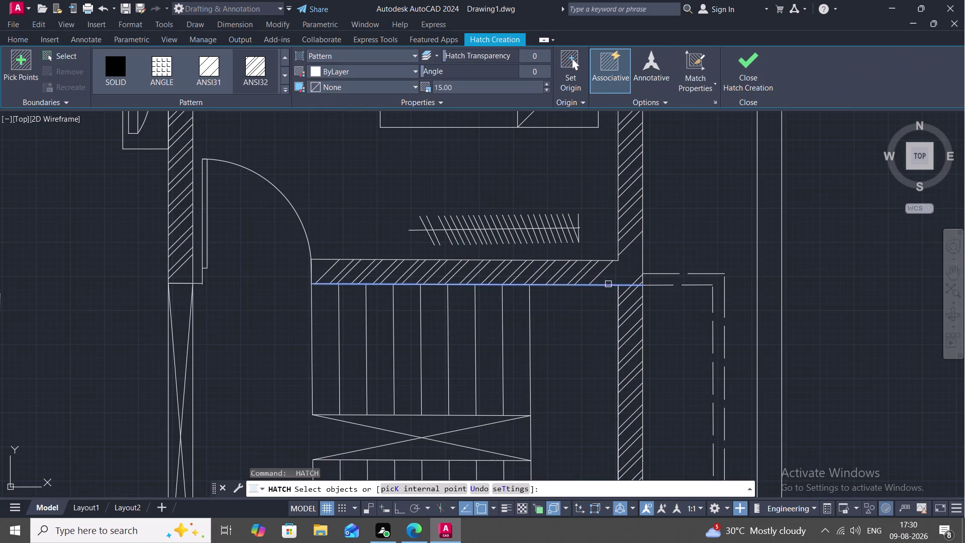
click(640, 257)
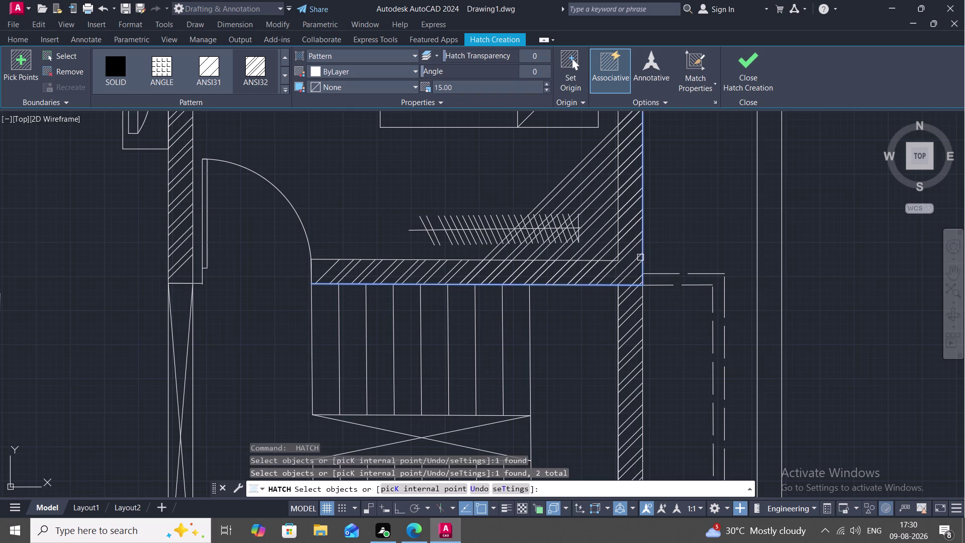
key(Escape)
click(628, 262)
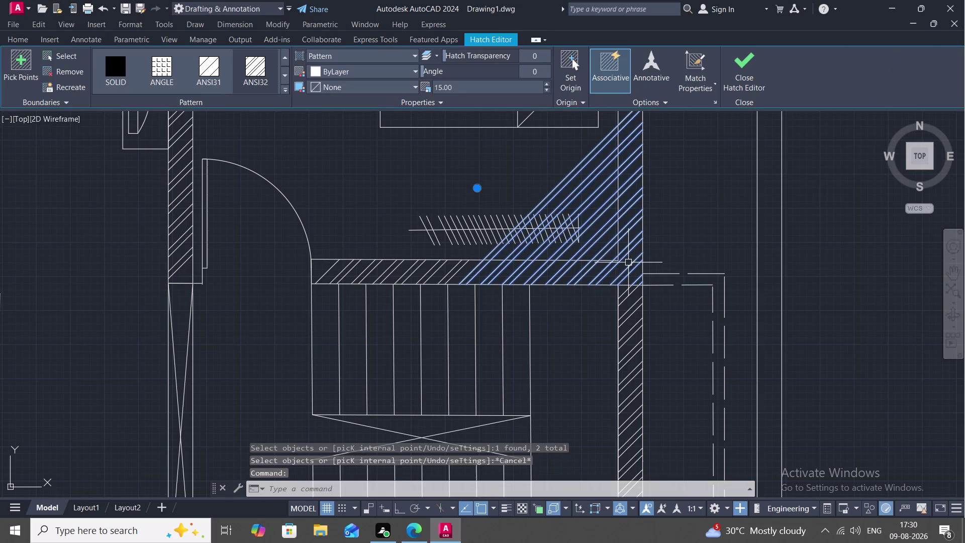
key(Delete)
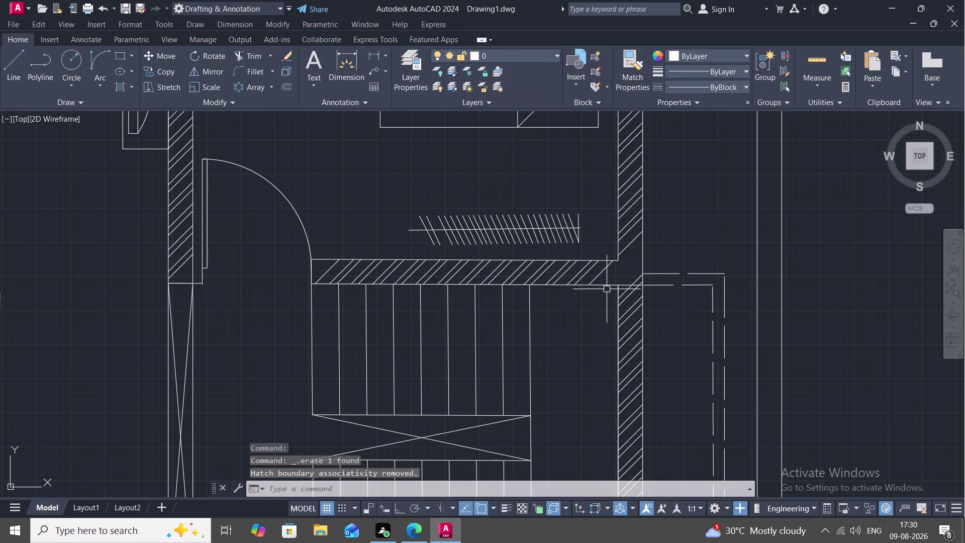
key(l)
key(space)
click(604, 287)
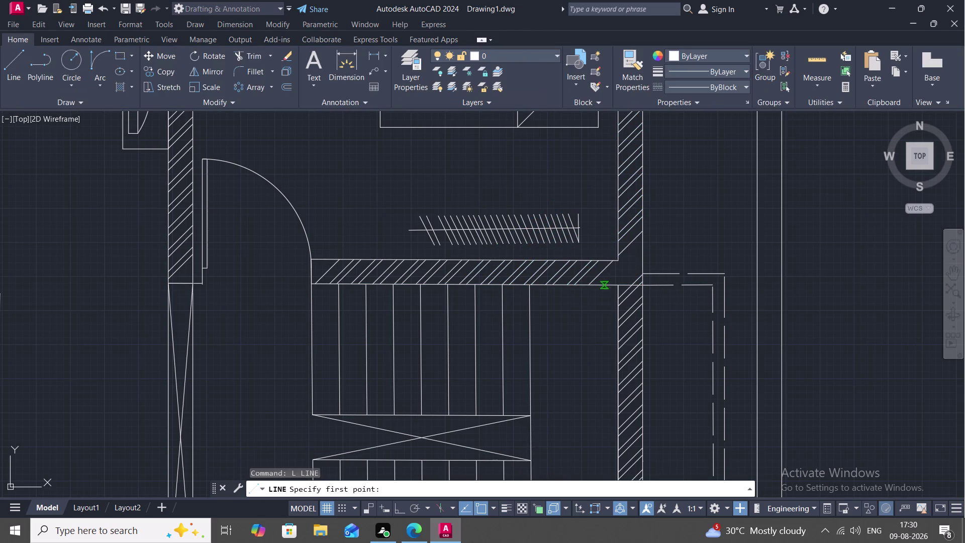
click(644, 243)
key(Escape)
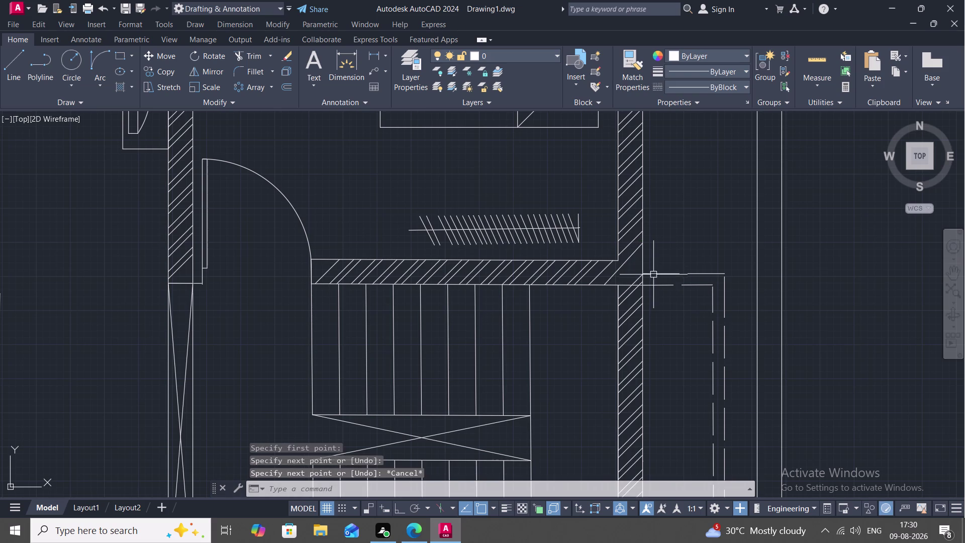
scroll(up, 3)
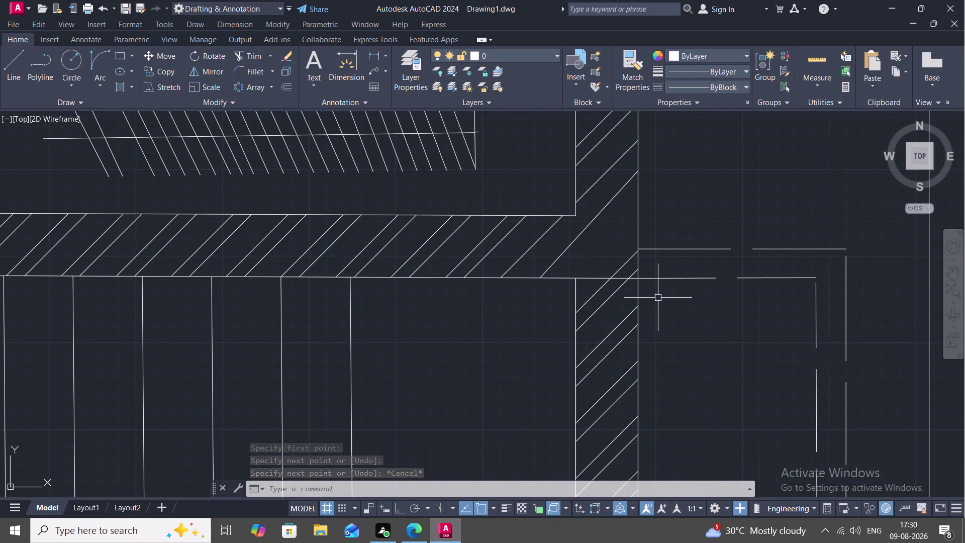
text(TR)
key(space)
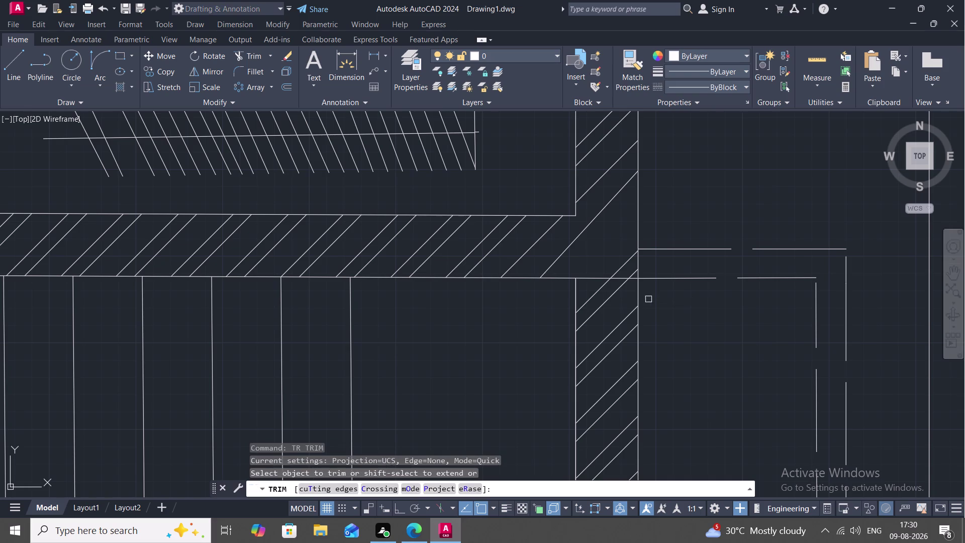
click(590, 280)
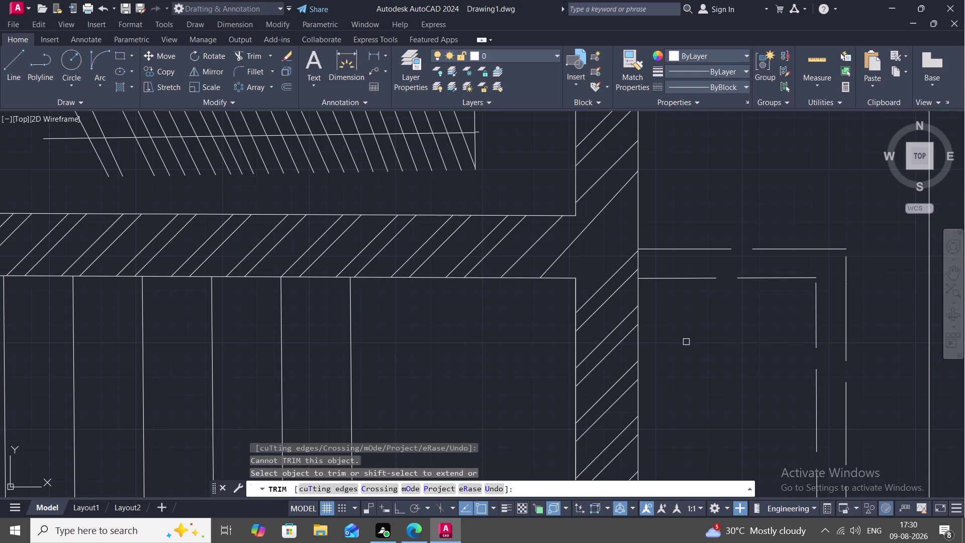
scroll(down, 3)
key(Escape)
middle_drag(684, 341, 674, 324)
scroll(down, 3)
scroll(down, 3)
middle_drag(677, 331, 635, 240)
scroll(up, 3)
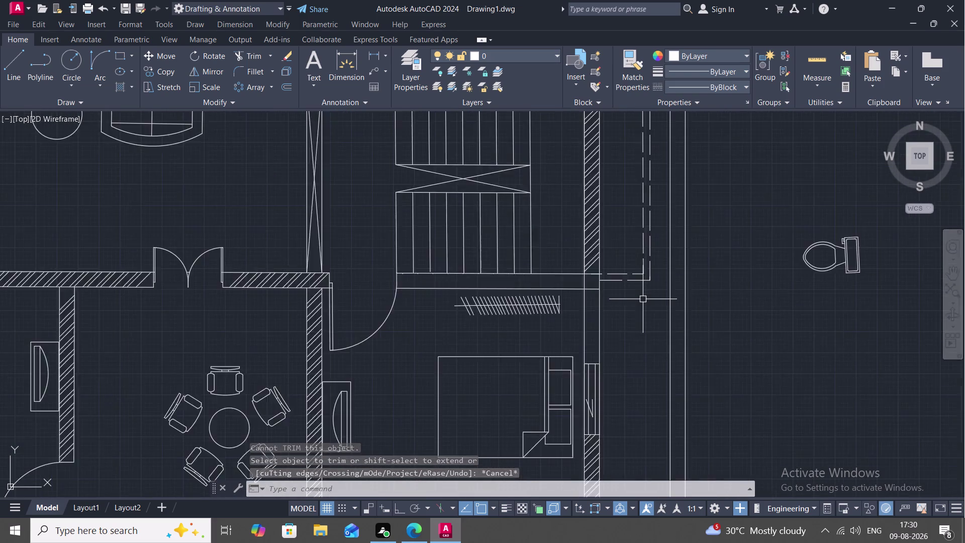
scroll(up, 3)
middle_drag(605, 296, 622, 299)
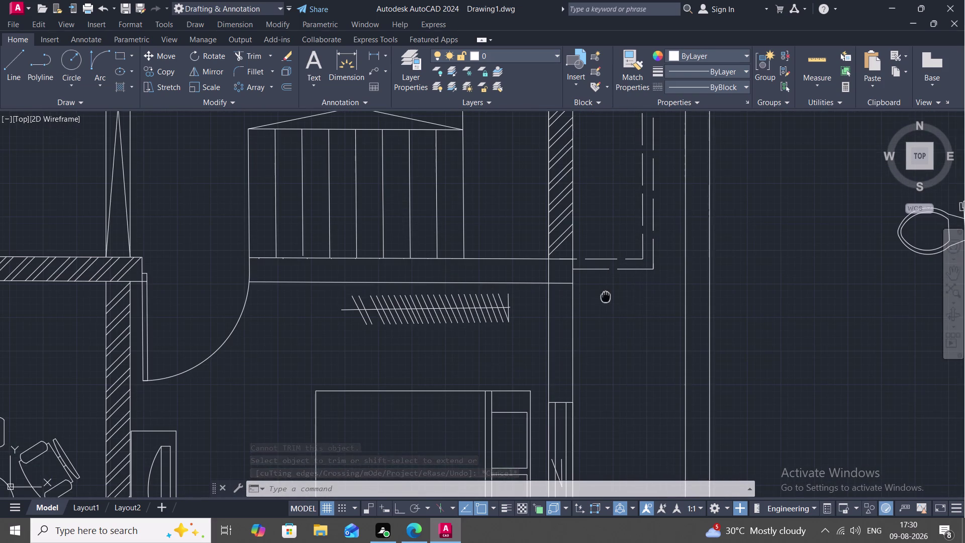
middle_drag(622, 299, 652, 299)
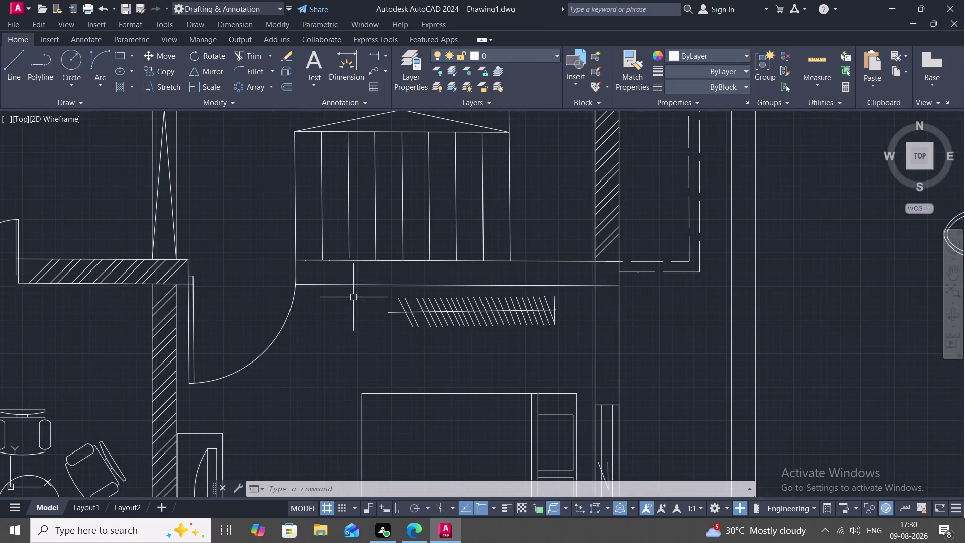
key(h)
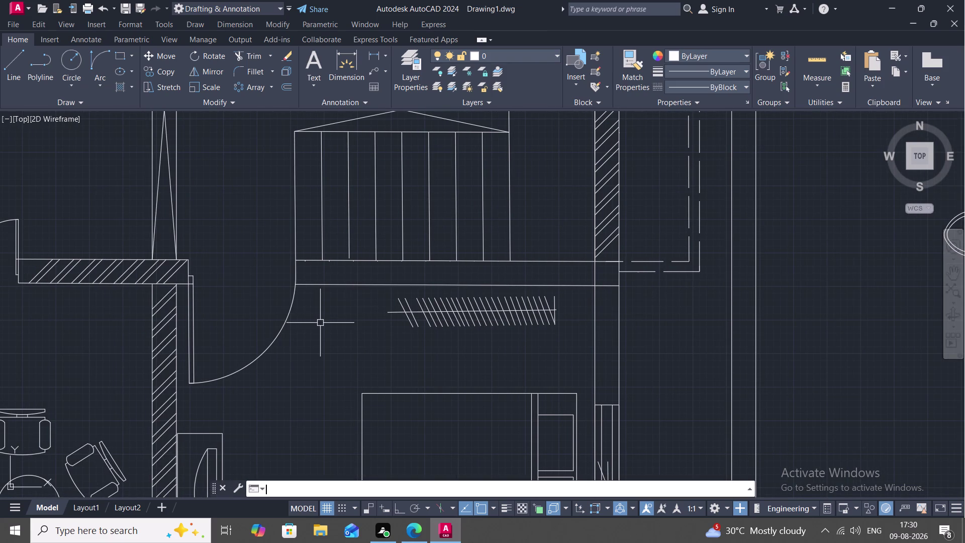
Hatch the horizontal wall strip between its upper and lower edges.
key(space)
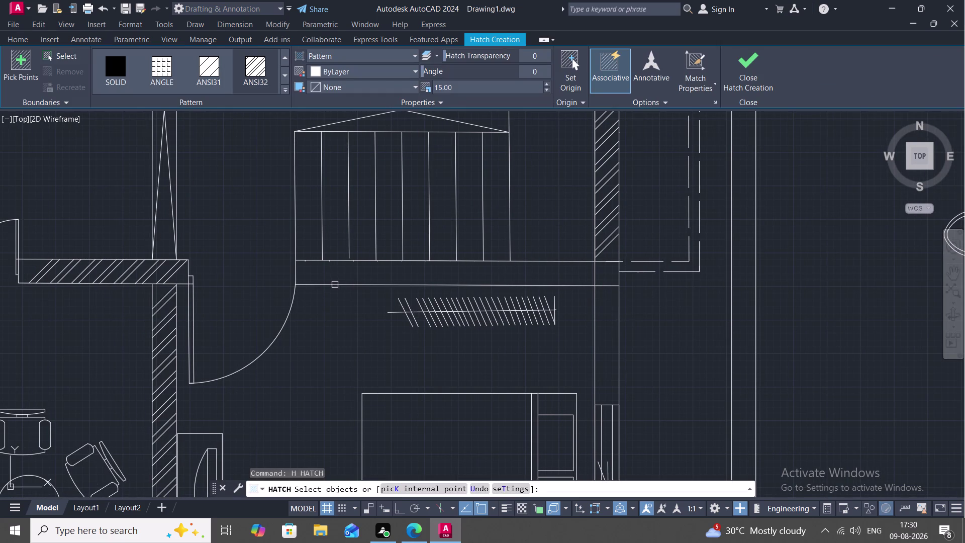
click(334, 284)
click(316, 260)
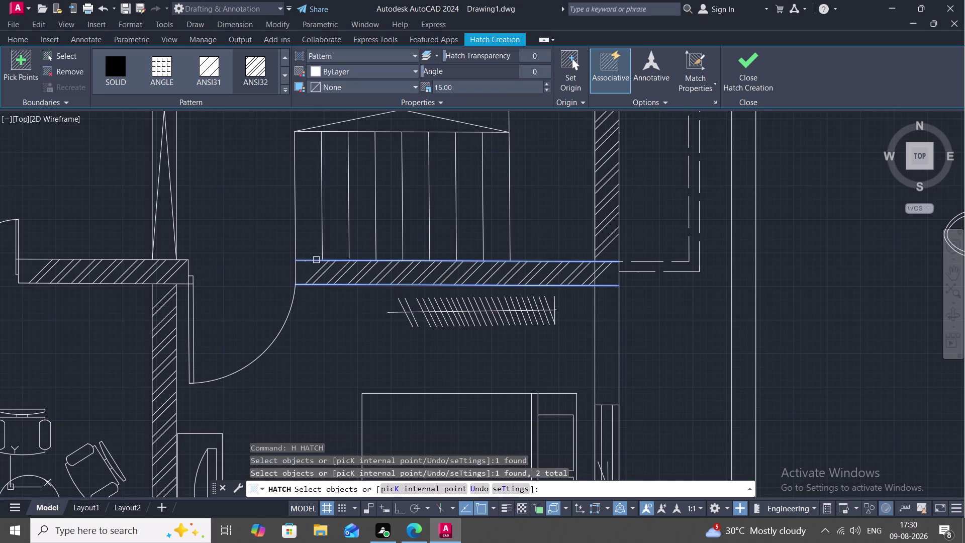
key(Escape)
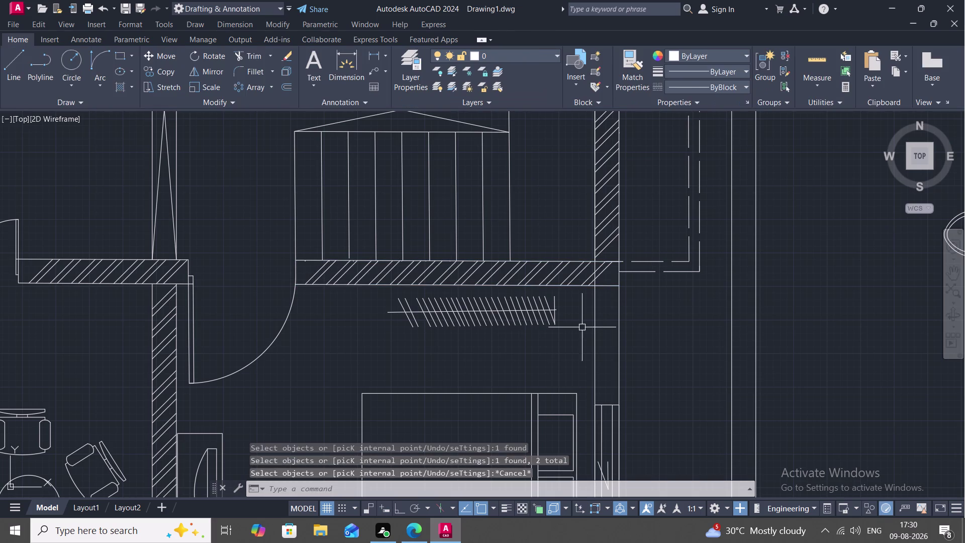
Attempt a hatch on the vertical wall using only its left edge.
key(space)
click(595, 331)
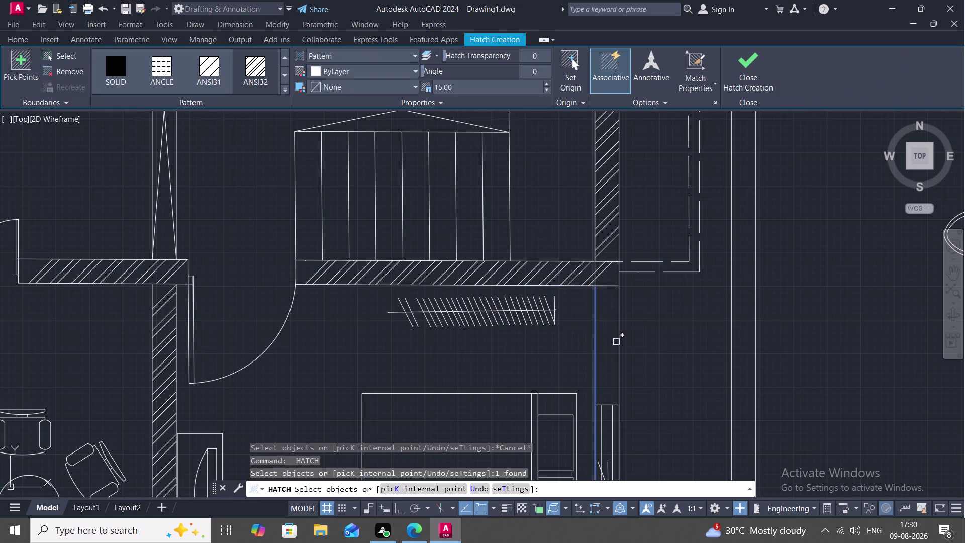
key(Escape)
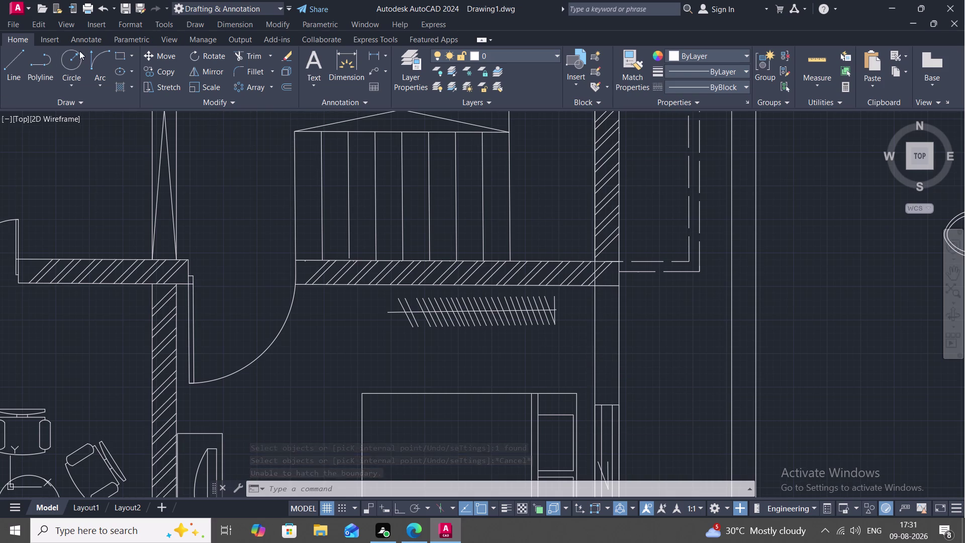
Break the vertical wall's left edge line below the corner with BREAKATPOINT.
key(b)
key(r)
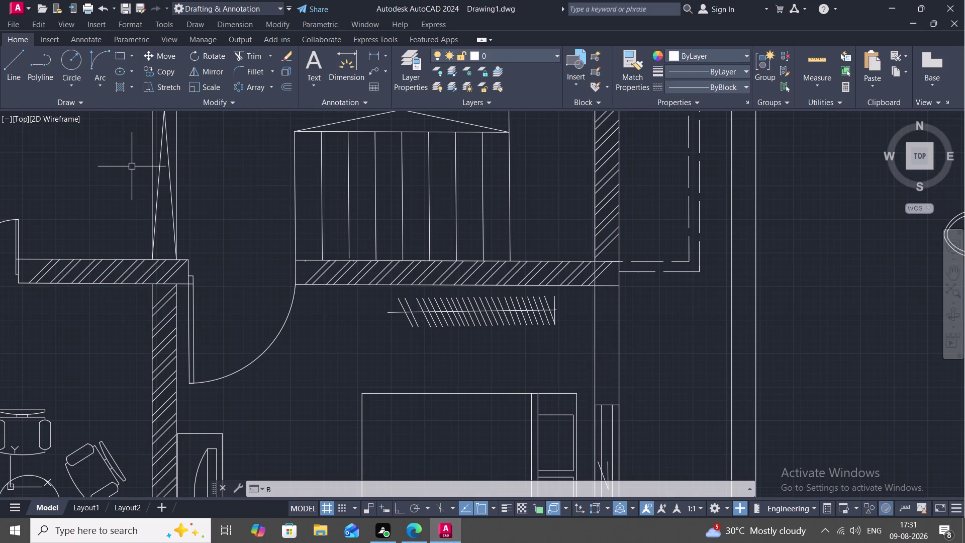
text(EA)
key(space)
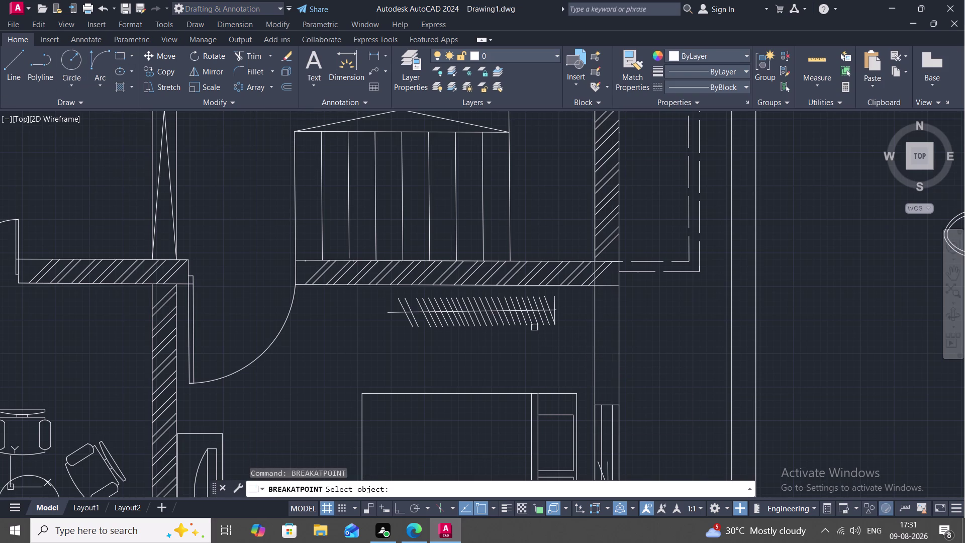
click(596, 356)
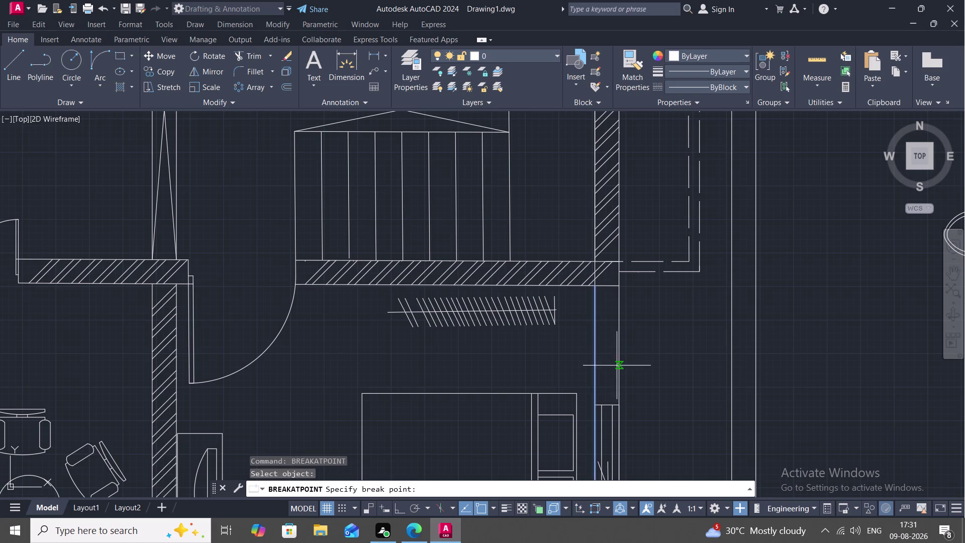
click(593, 405)
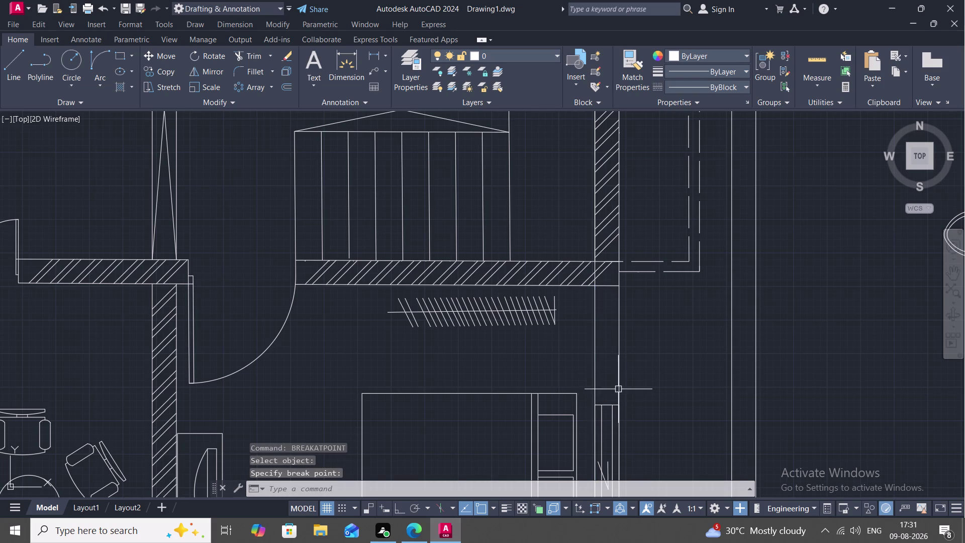
key(space)
click(618, 387)
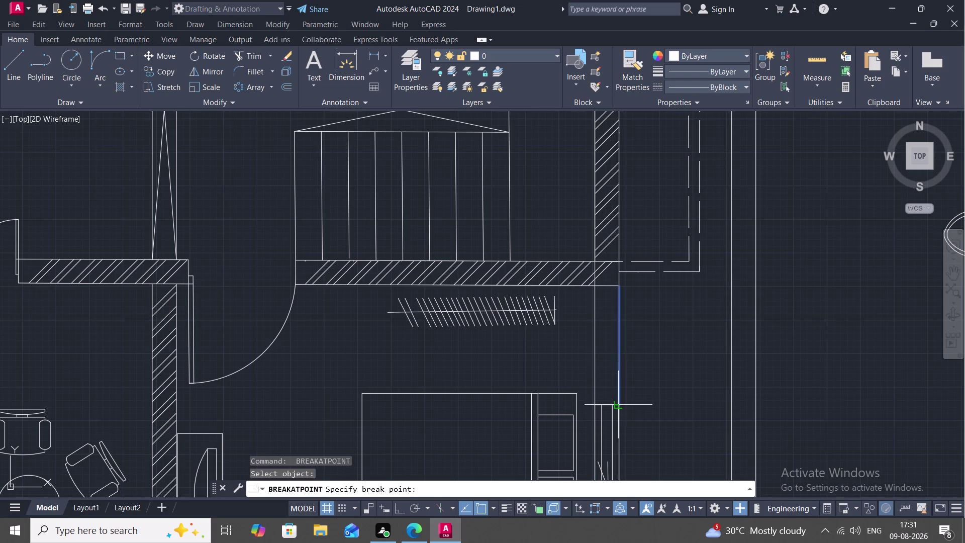
key(Escape)
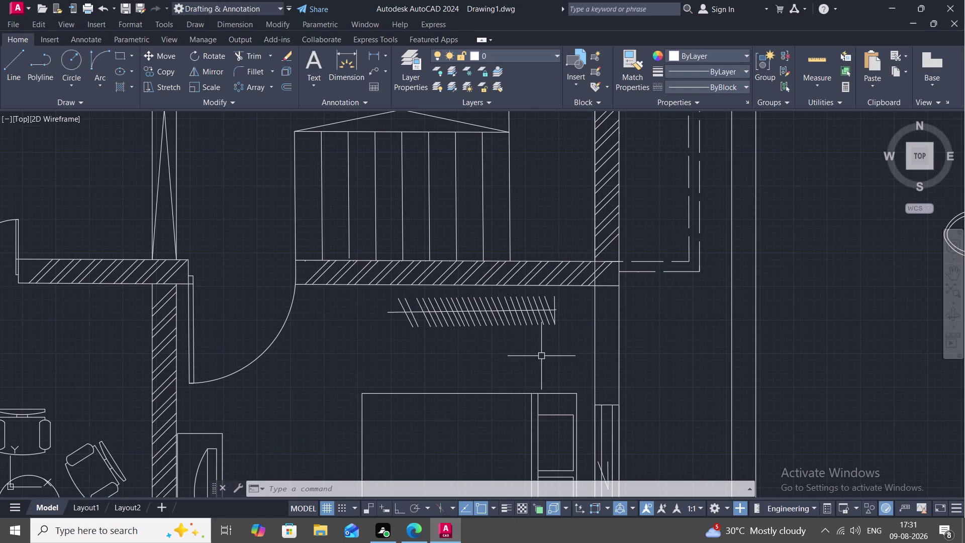
key(space)
click(595, 352)
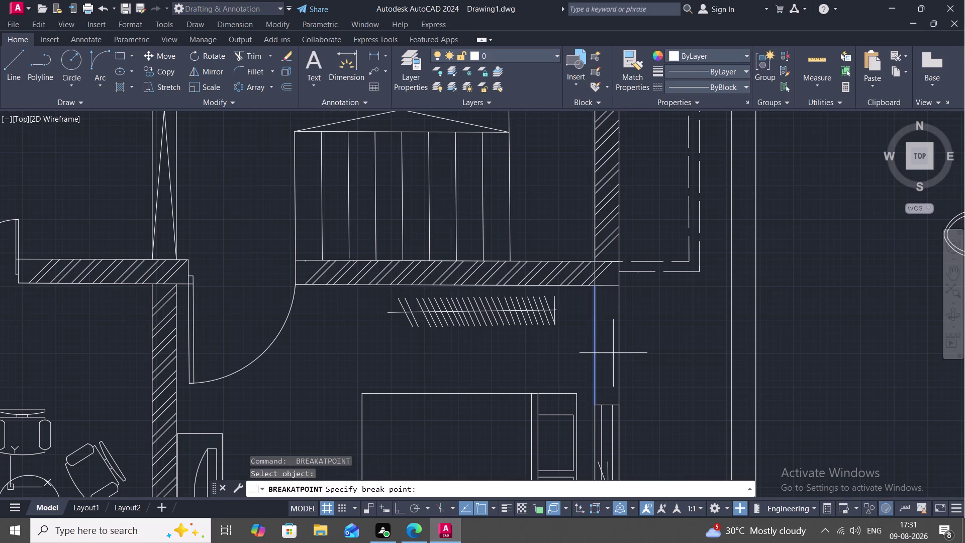
key(Escape)
Begin a hatch on the wall piece by picking its left edge.
key(h)
key(space)
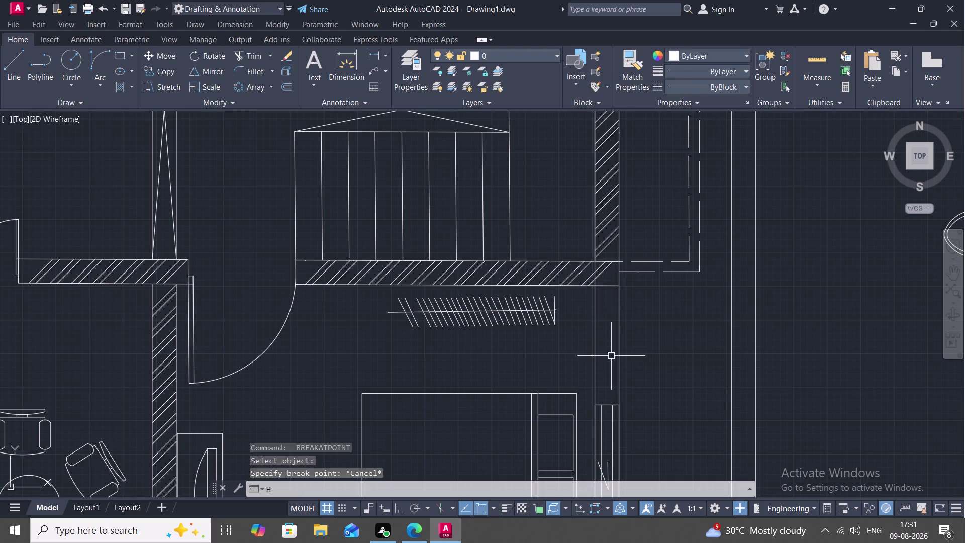
click(597, 345)
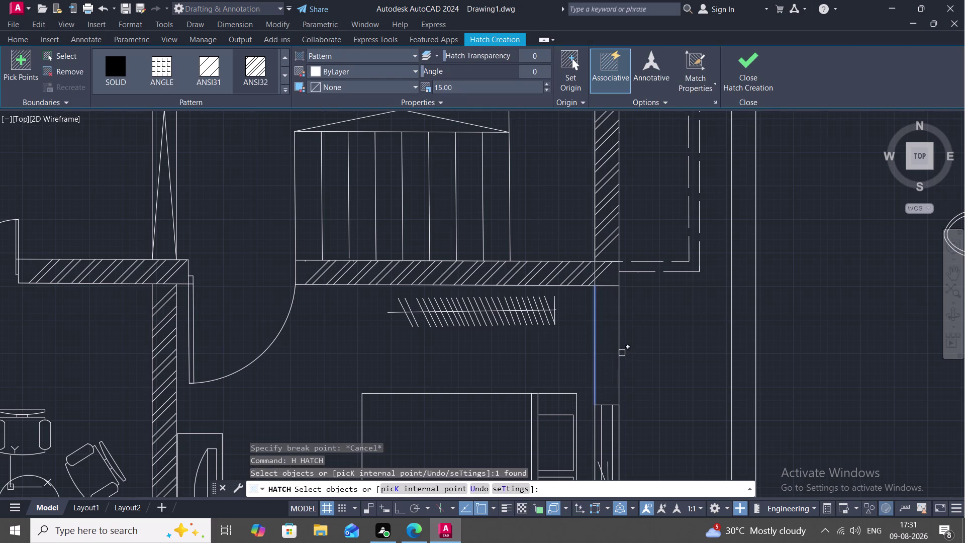
Finish hatching the wall piece by adding its short top and right edges.
click(617, 351)
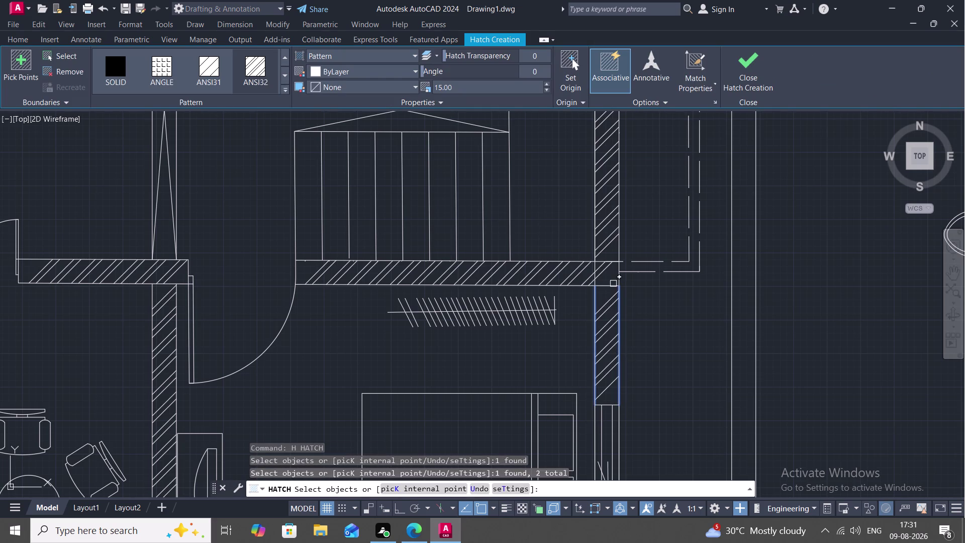
click(618, 279)
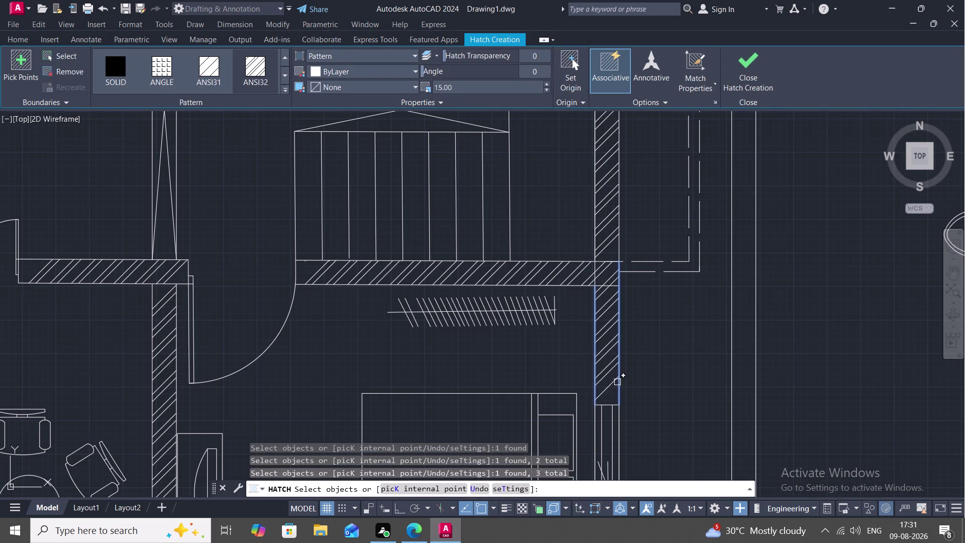
key(Escape)
text(T)
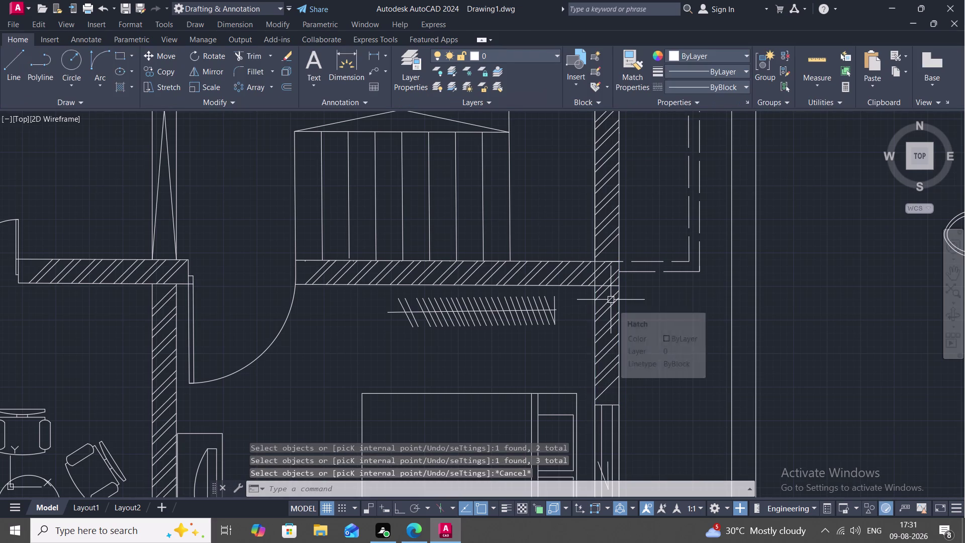
text(R)
key(space)
Try trimming a line at the wall junction beside the stairs, then abandon it.
scroll(up, 3)
click(614, 281)
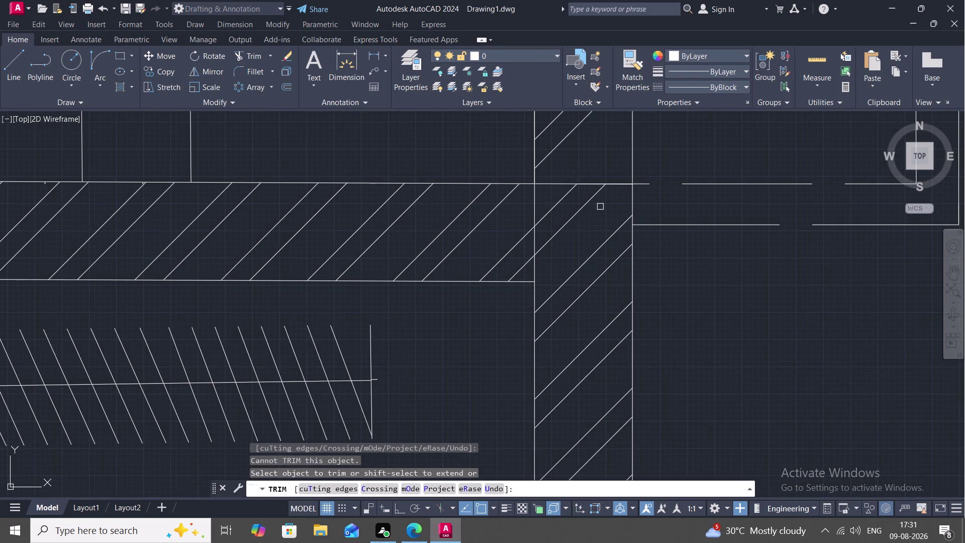
scroll(down, 3)
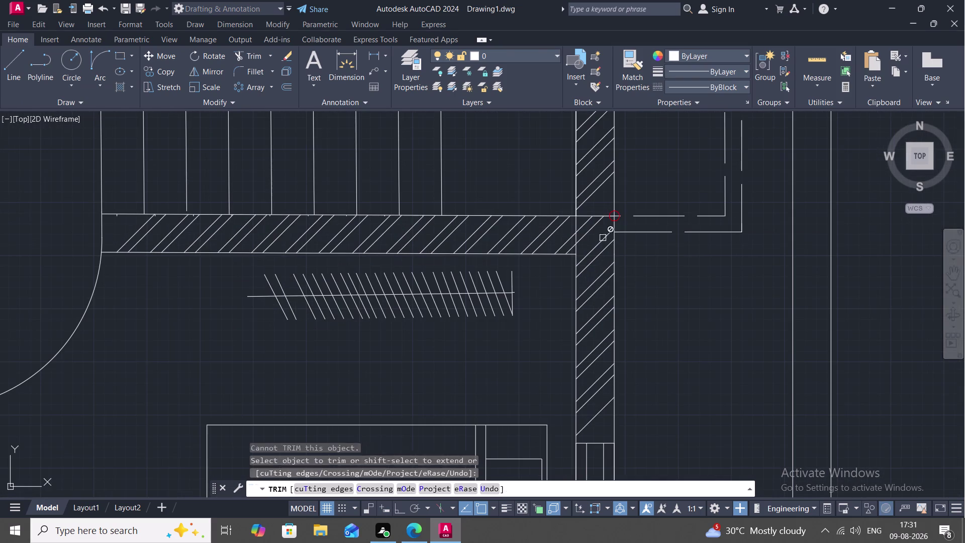
scroll(down, 3)
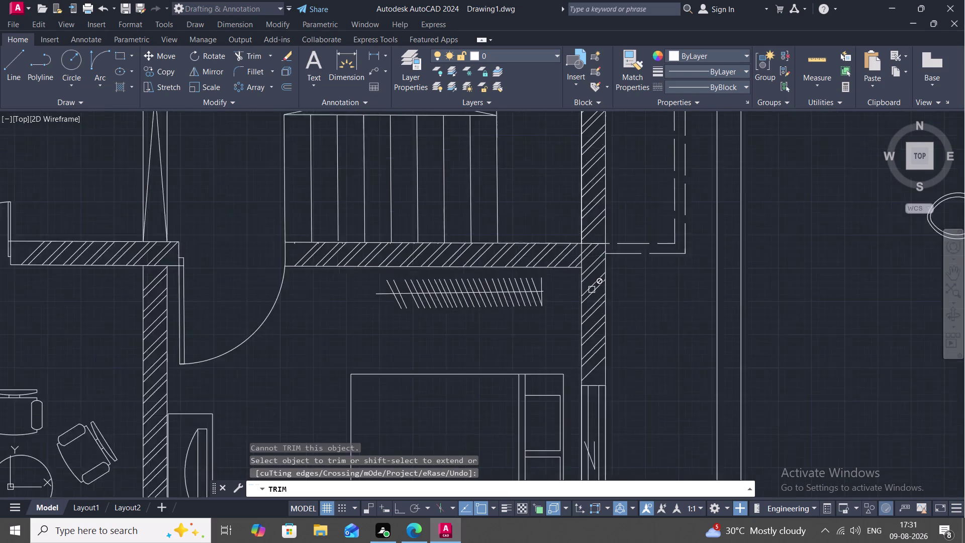
scroll(down, 3)
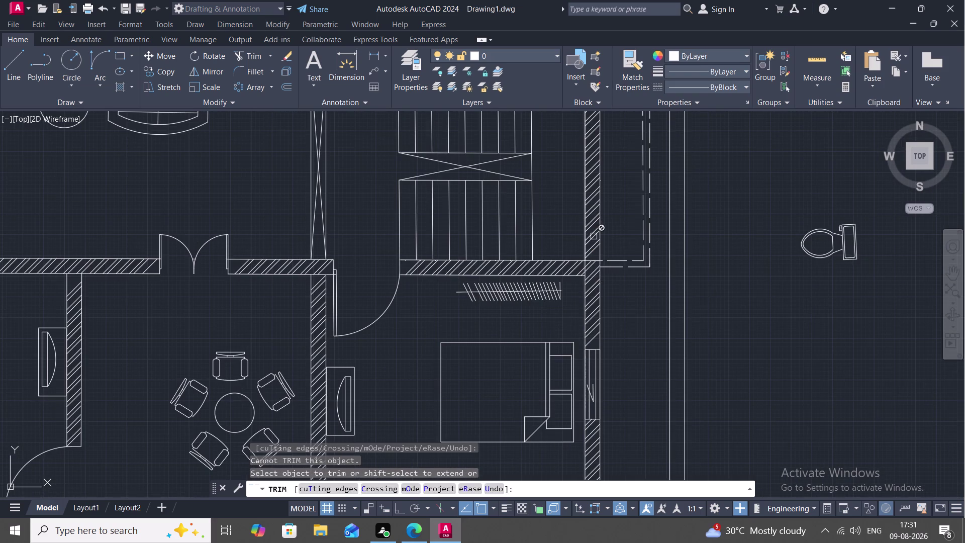
key(Escape)
Delete the wall hatch beside the staircase.
click(592, 237)
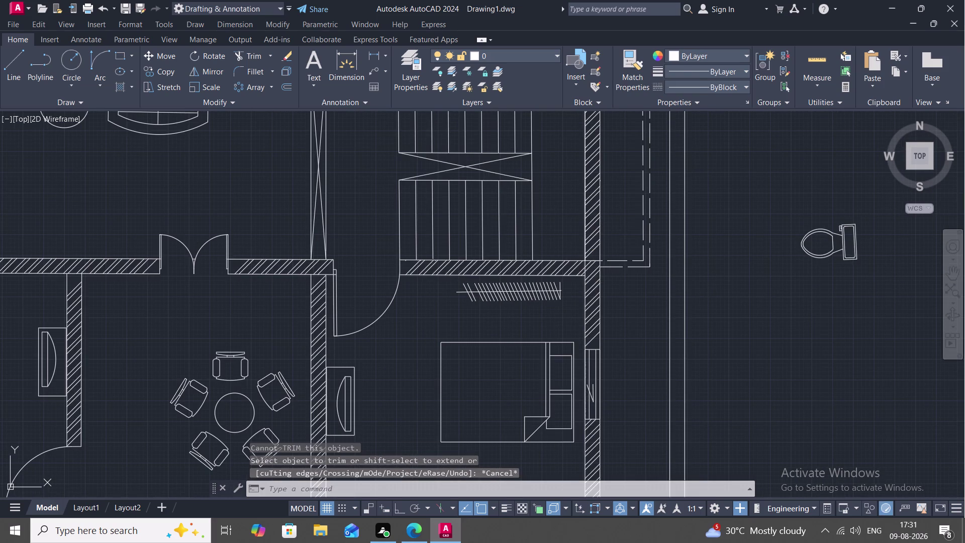
key(Delete)
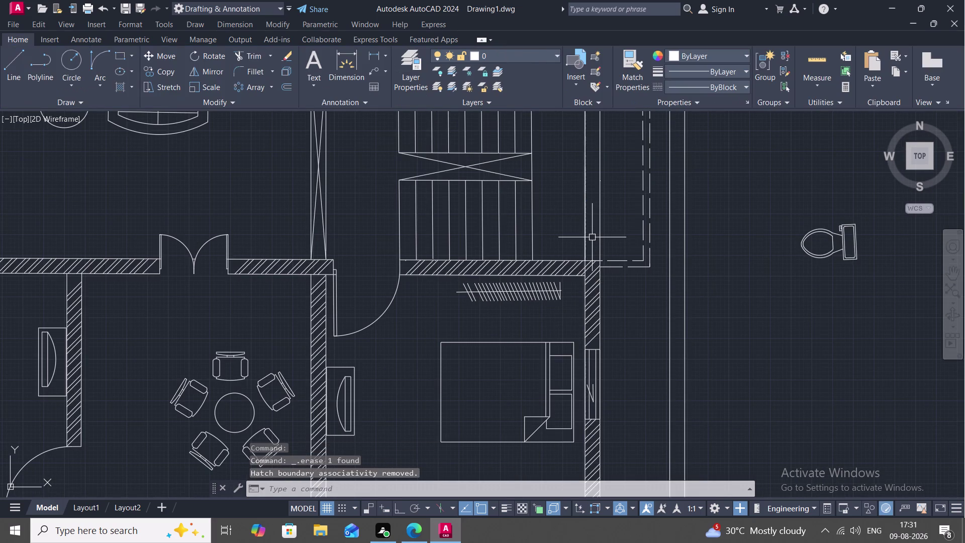
middle_drag(588, 215, 587, 246)
scroll(down, 3)
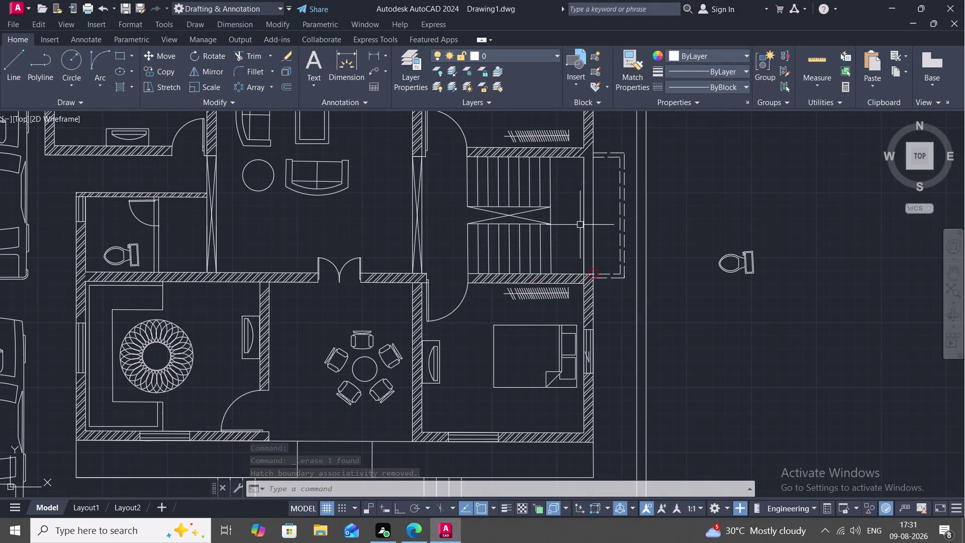
Try extending a wall line with EXTEND, then stop.
text(EX)
key(space)
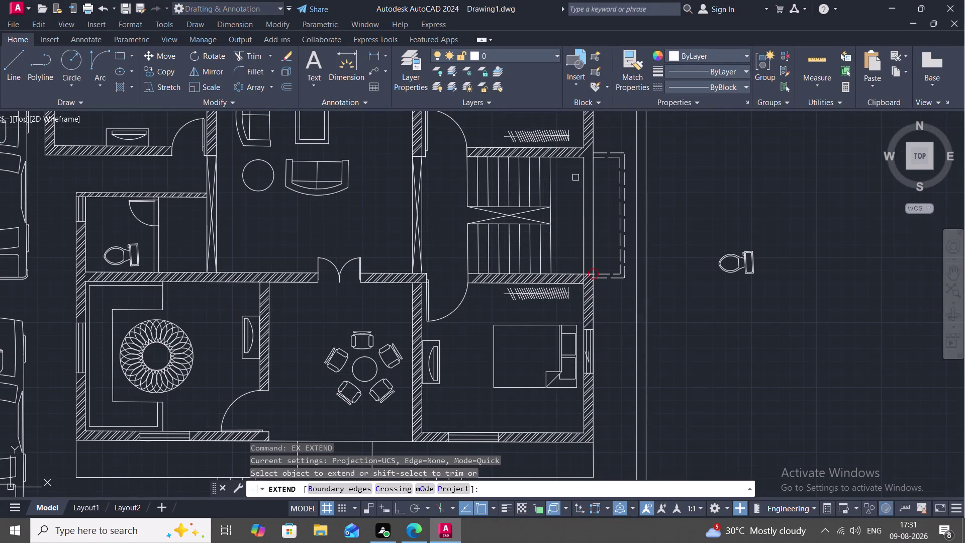
scroll(up, 3)
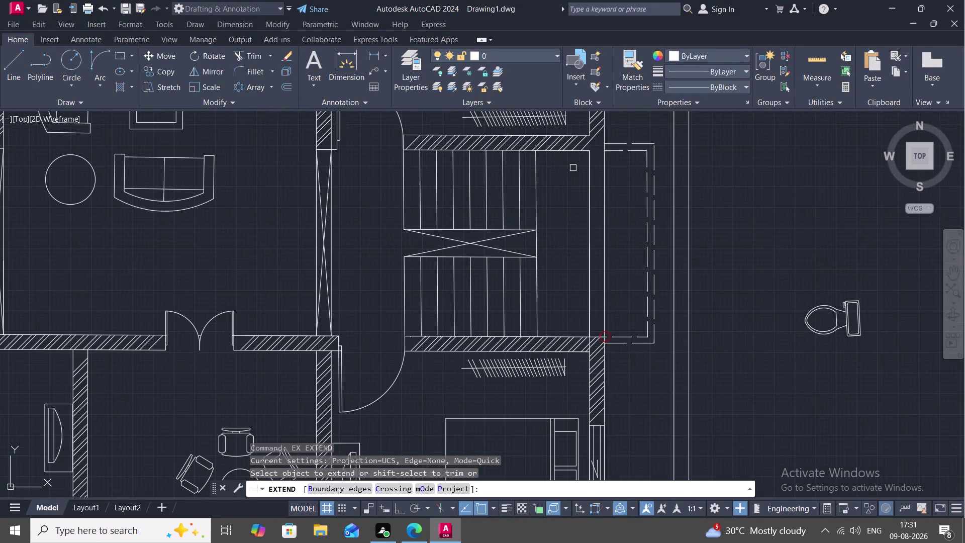
scroll(up, 3)
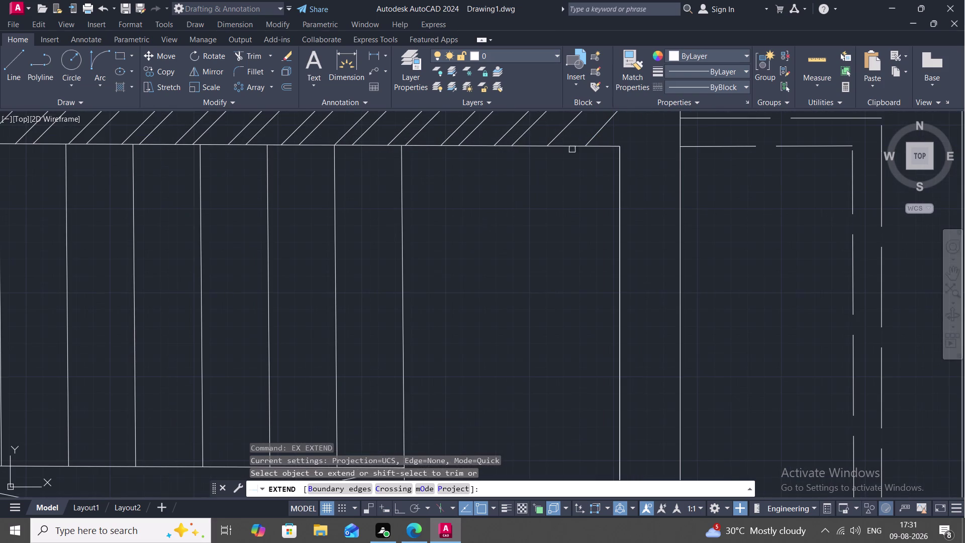
click(571, 147)
key(Escape)
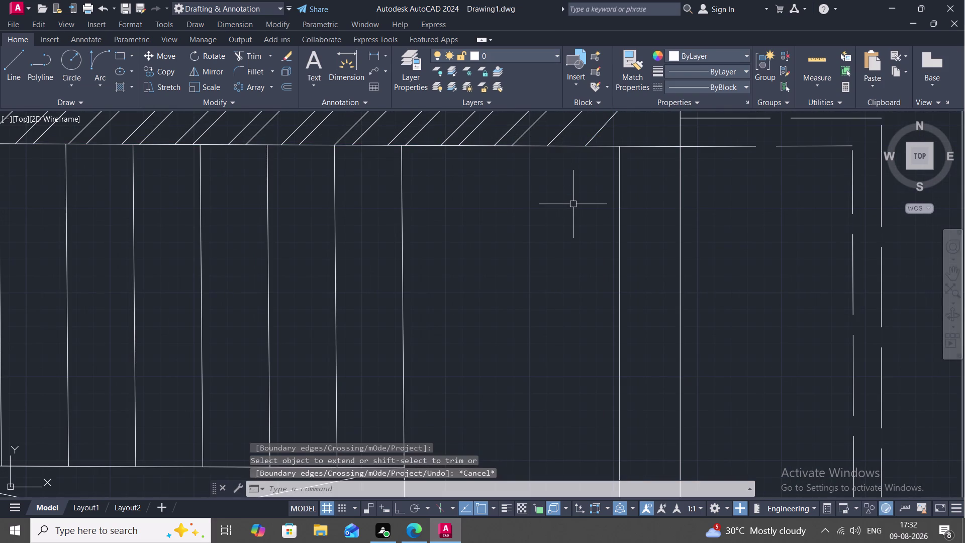
Trim two extra wall line segments right of the staircase.
text(TR)
key(space)
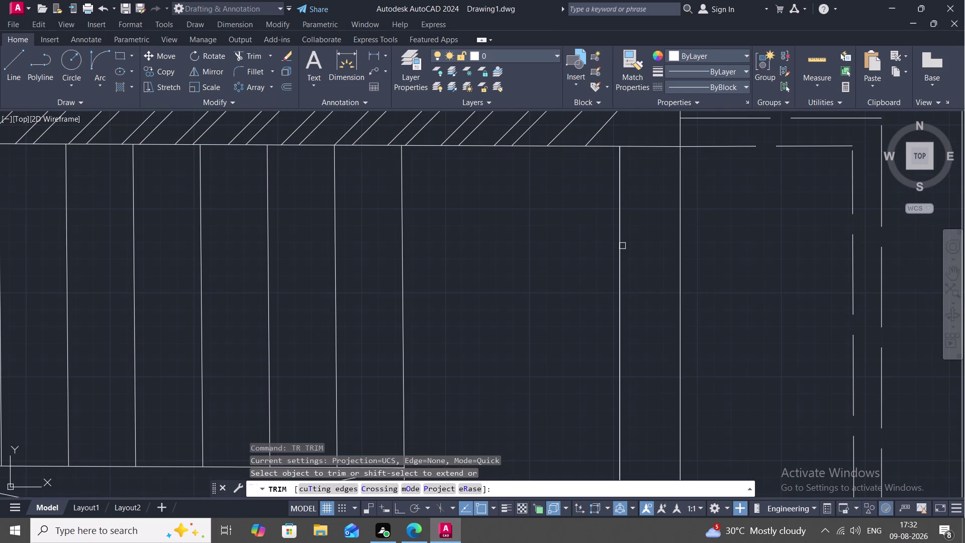
click(620, 245)
click(622, 267)
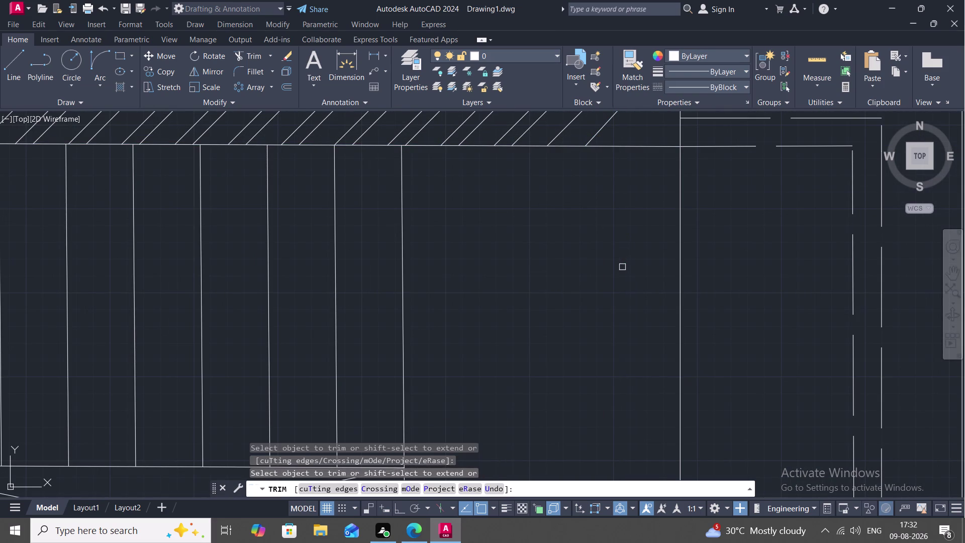
scroll(down, 3)
middle_drag(624, 279, 597, 181)
scroll(down, 3)
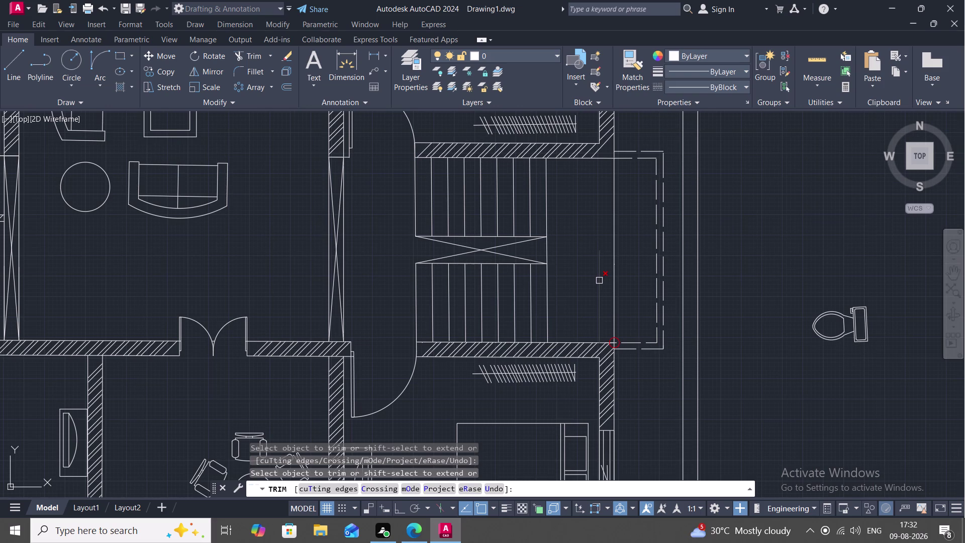
Trim four more leftover wall line pieces beside the staircase.
click(599, 280)
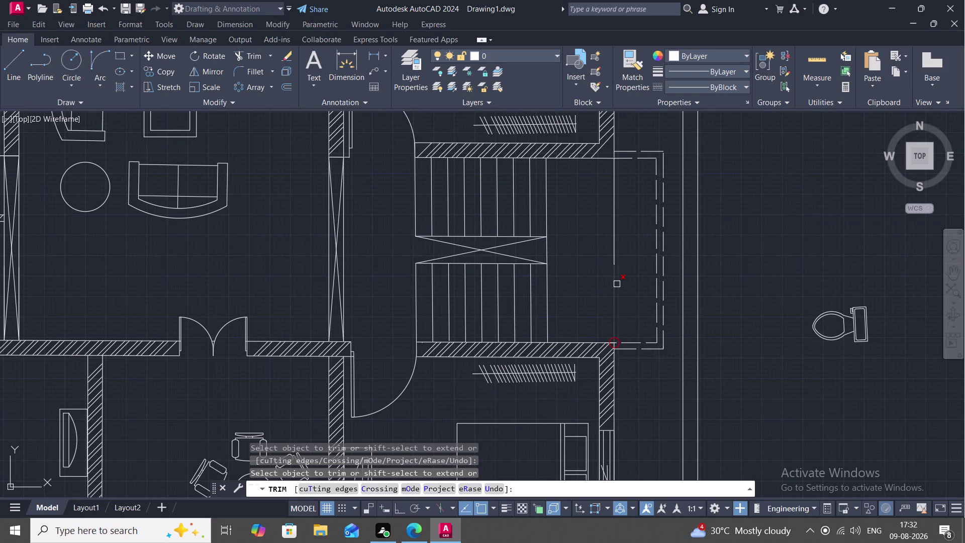
click(617, 284)
click(613, 241)
click(612, 265)
scroll(down, 3)
key(Escape)
scroll(up, 3)
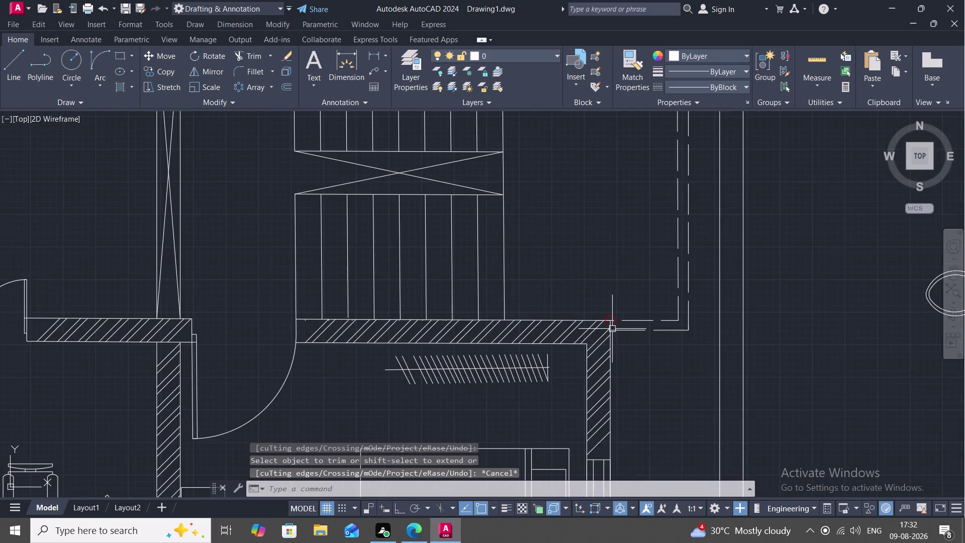
scroll(up, 3)
scroll(up, 3)
Select the wall edge line at the corner, then clear the selection.
key(Escape)
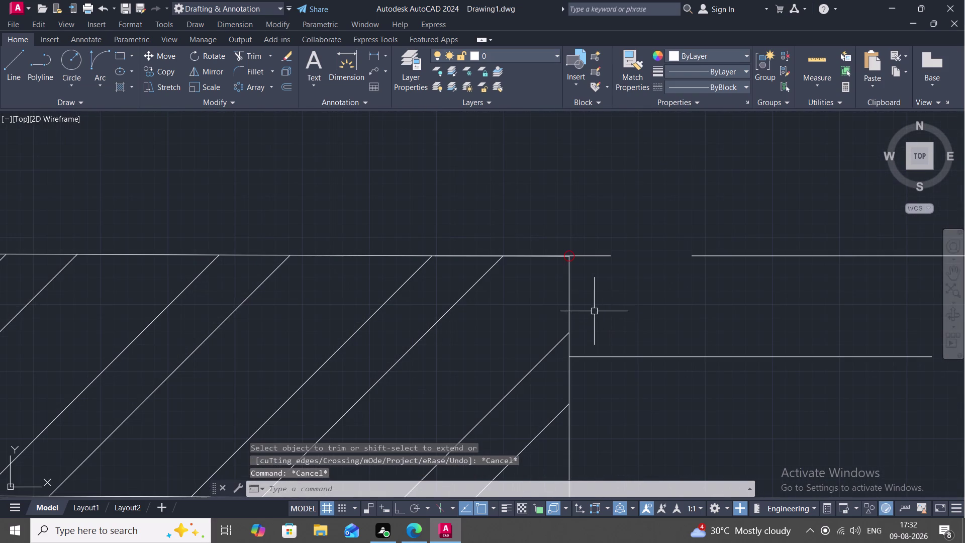
click(568, 257)
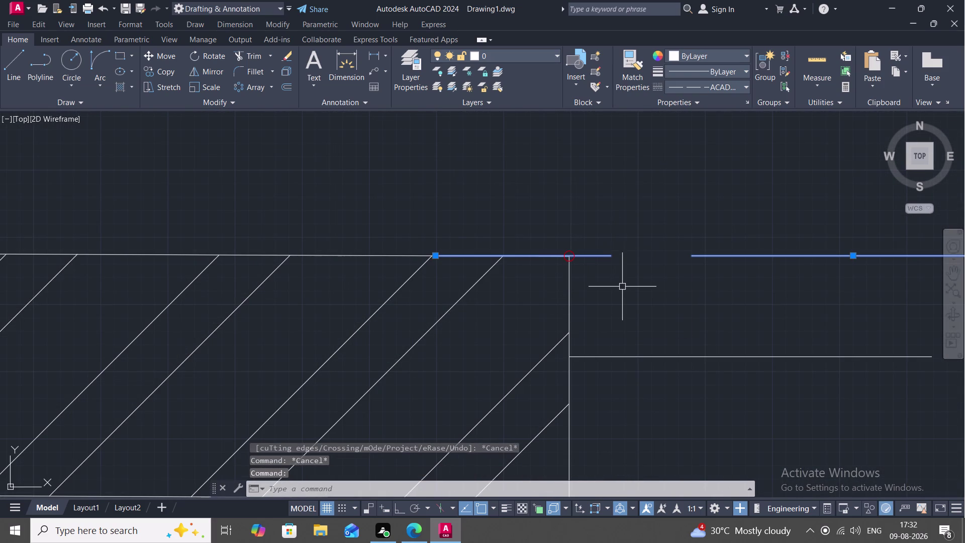
key(Escape)
key(Escape)
key(Escape)
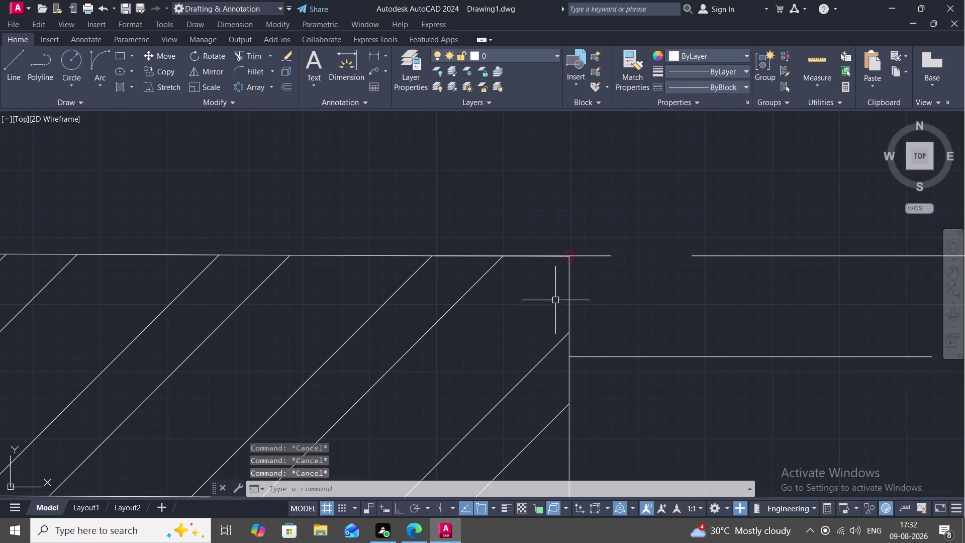
key(Escape)
key(Escape)
scroll(down, 3)
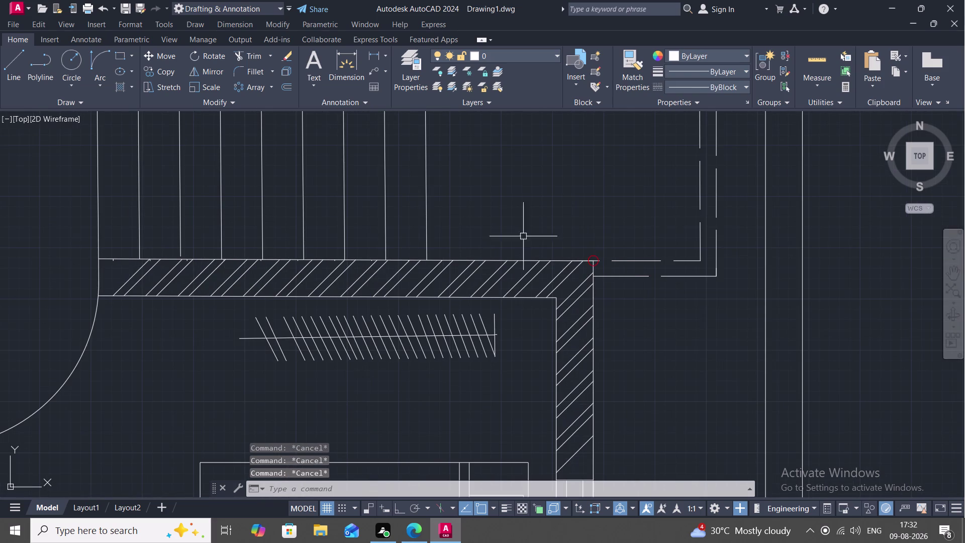
key(h)
key(space)
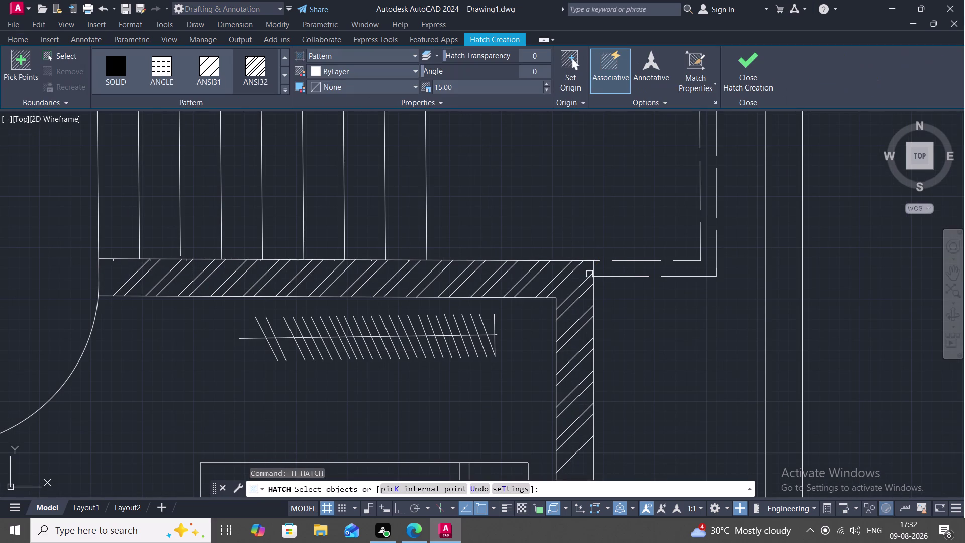
scroll(down, 3)
scroll(down, 3)
middle_drag(648, 327, 588, 141)
scroll(down, 3)
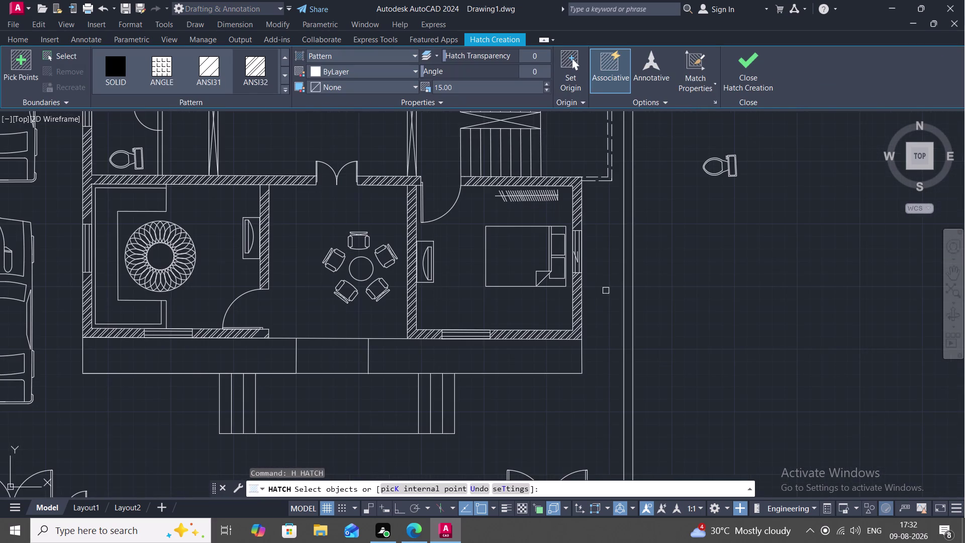
scroll(down, 3)
scroll(down, 3)
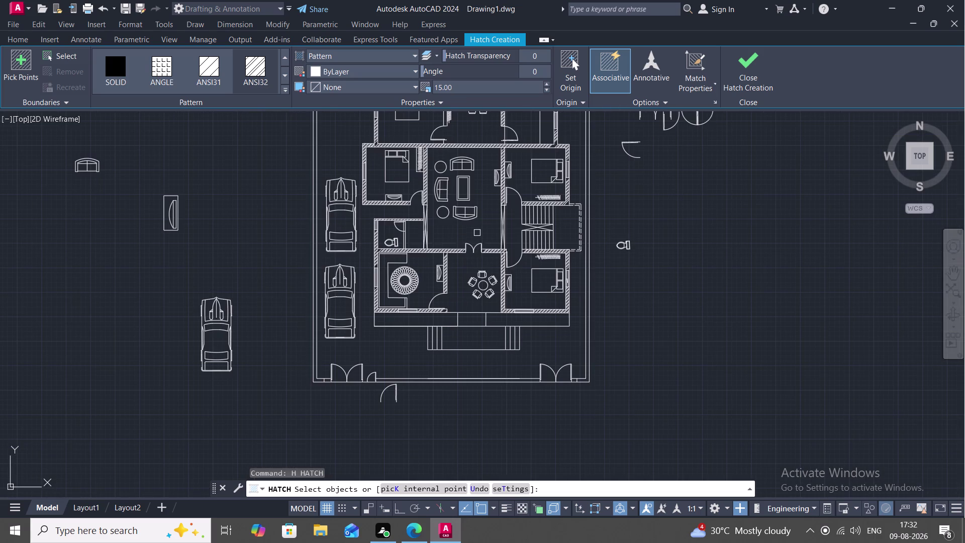
middle_drag(477, 233, 480, 272)
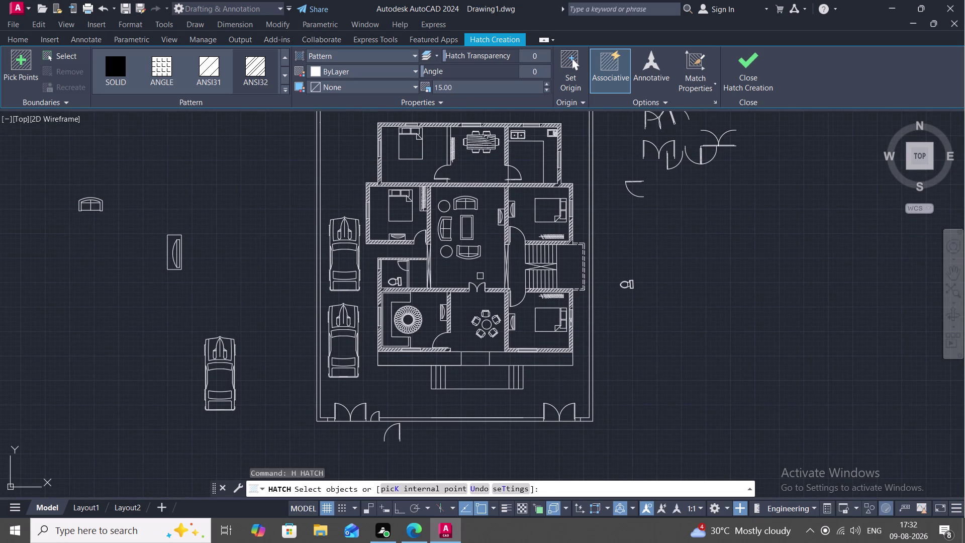
middle_drag(480, 265, 480, 276)
scroll(down, 3)
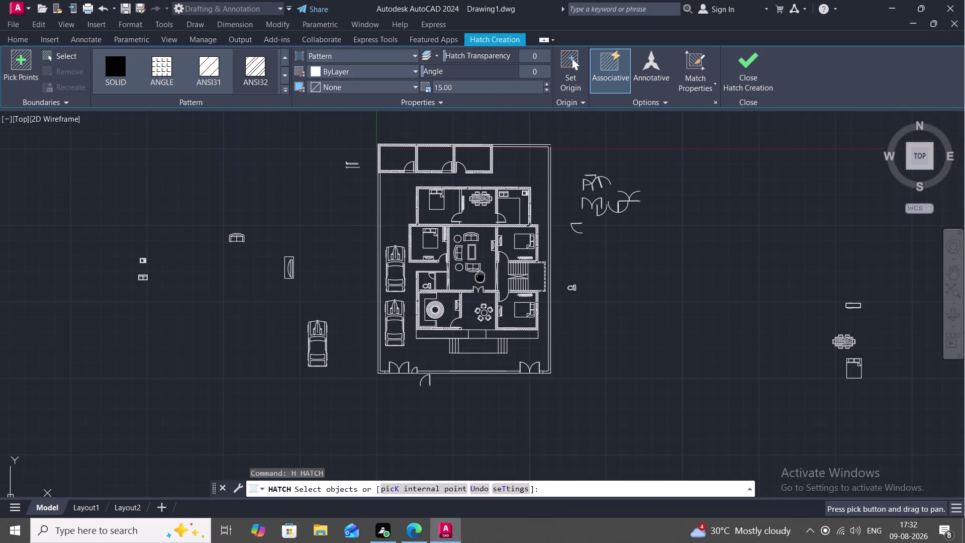
key(Escape)
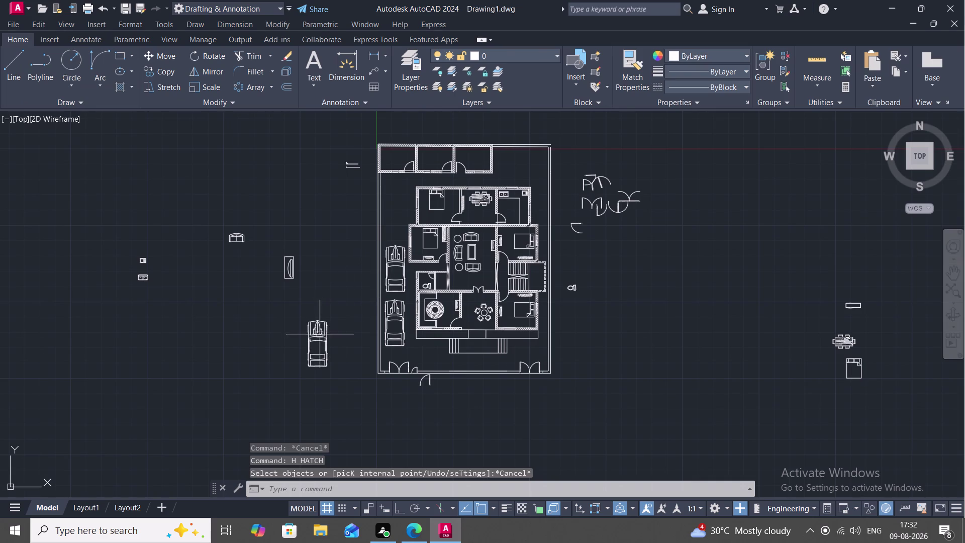
Erase the stray blocks scattered to the left of the floor plan.
click(319, 335)
scroll(down, 3)
scroll(up, 3)
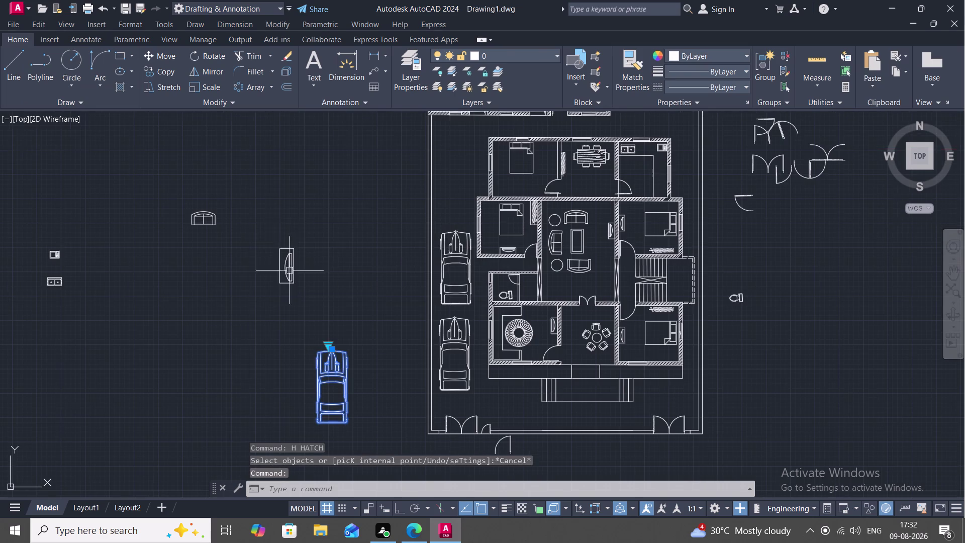
drag(269, 231, 251, 328)
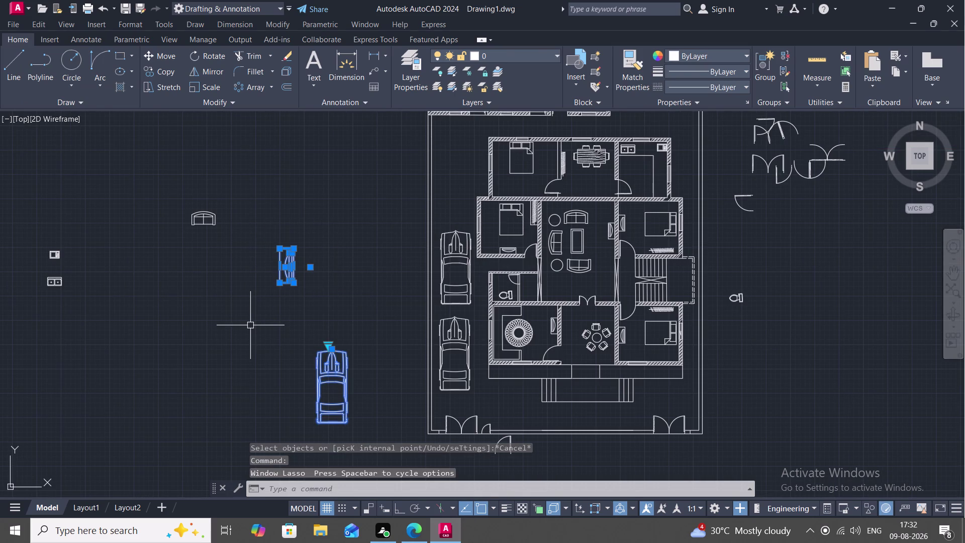
key(Delete)
click(204, 216)
key(Delete)
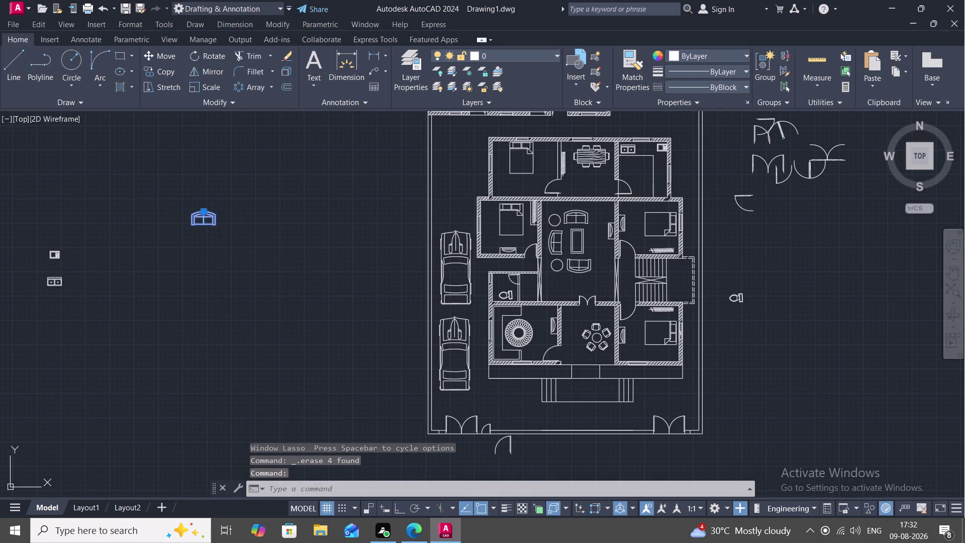
click(59, 281)
key(Delete)
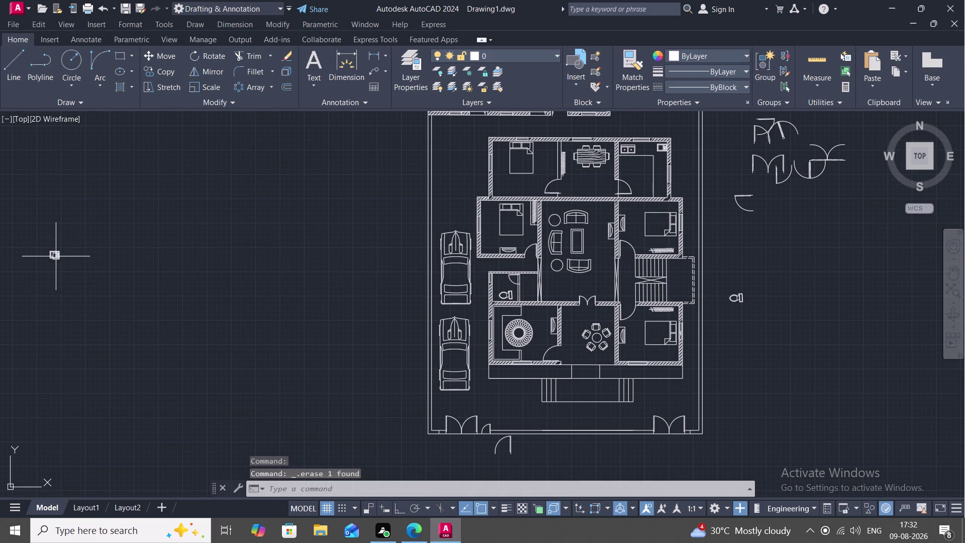
click(56, 256)
key(Delete)
Erase the stray items and scribbled marks to the right of the plan.
scroll(down, 3)
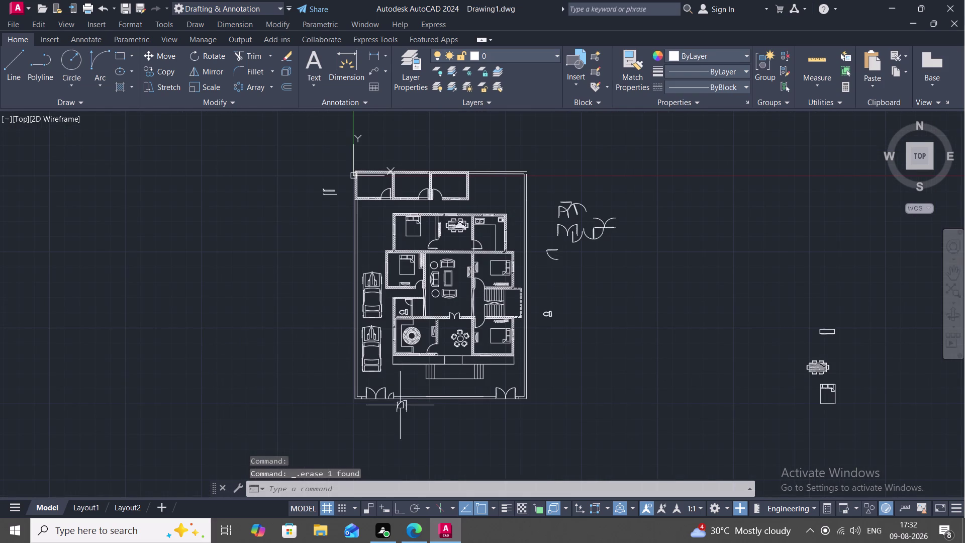
click(406, 407)
key(Delete)
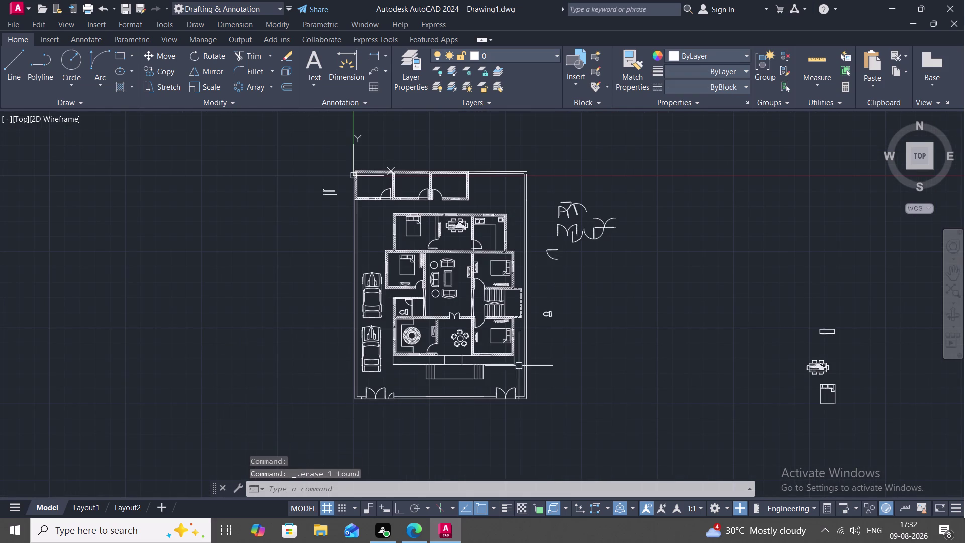
click(545, 317)
key(Delete)
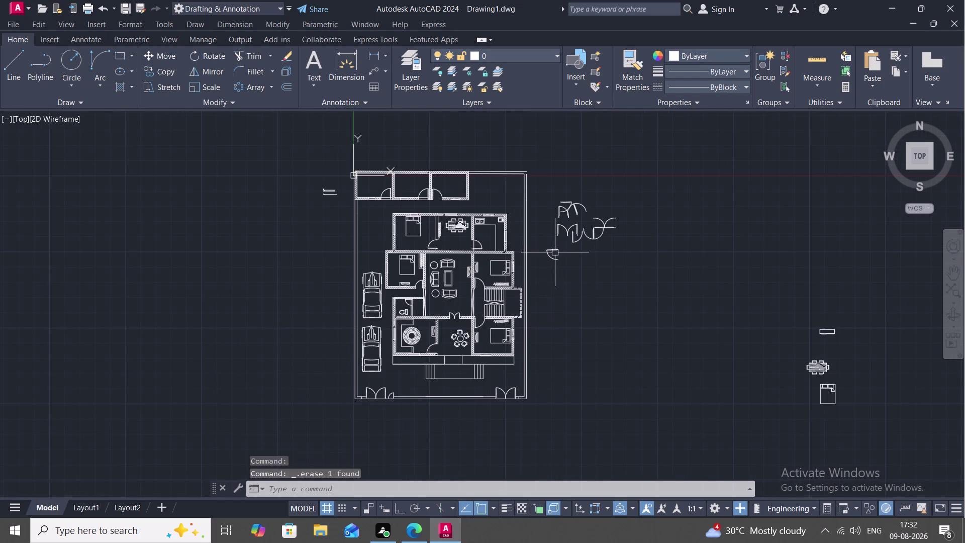
click(554, 253)
key(Delete)
drag(551, 199, 551, 198)
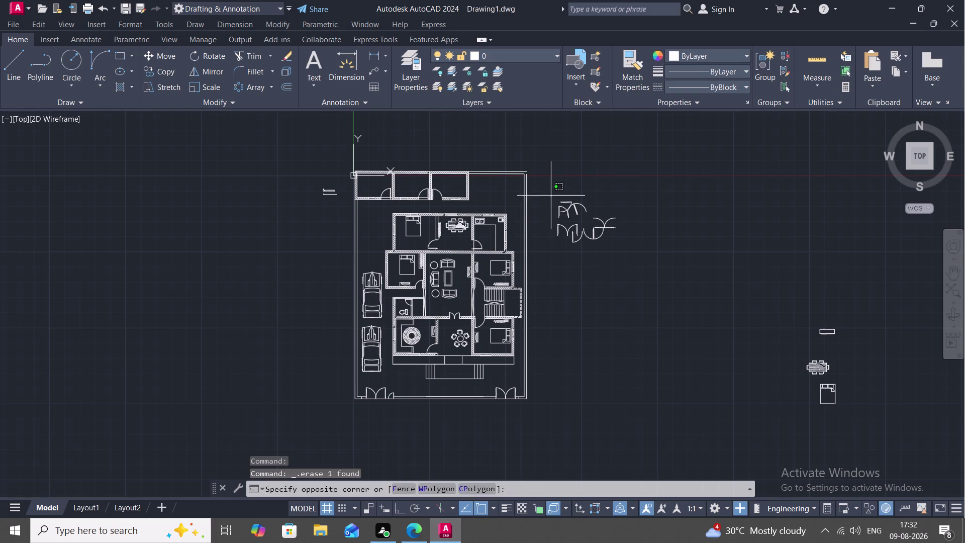
drag(551, 198, 560, 299)
key(Delete)
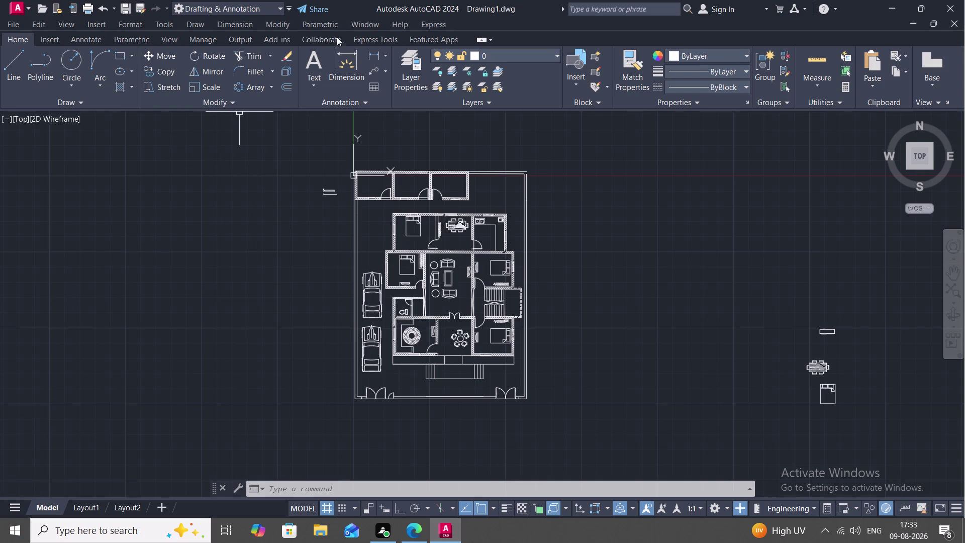
Start a linear dimension near the top-left of the plan, then cancel it.
click(376, 53)
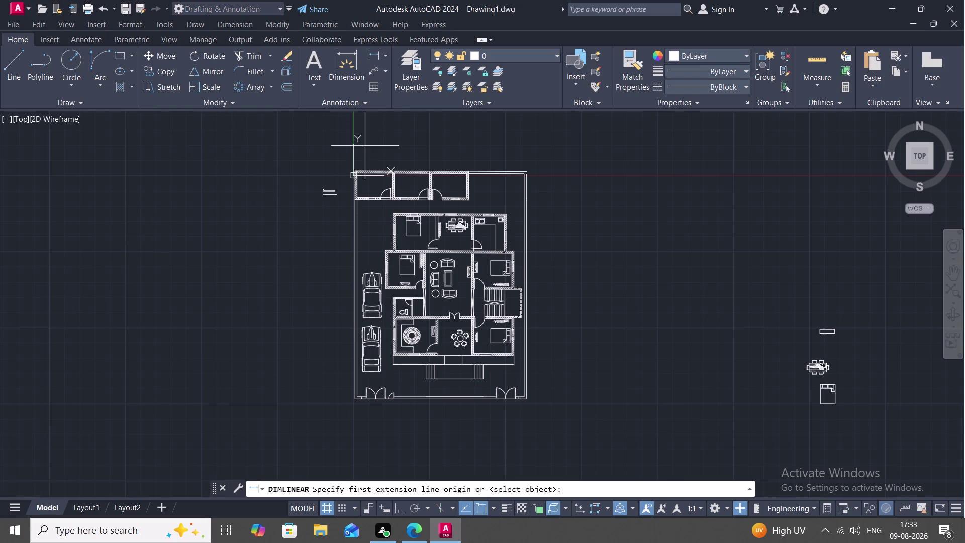
click(327, 192)
scroll(up, 3)
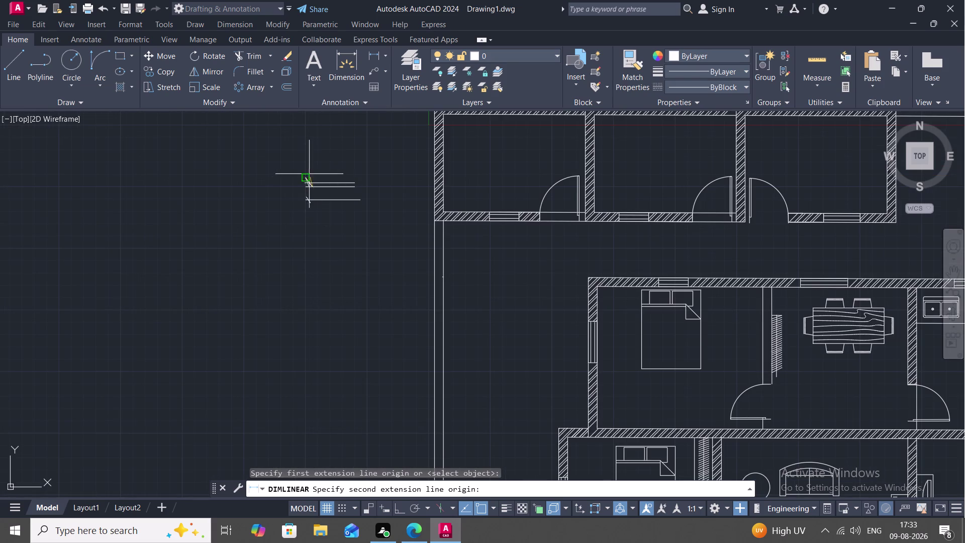
drag(300, 177, 385, 221)
key(Escape)
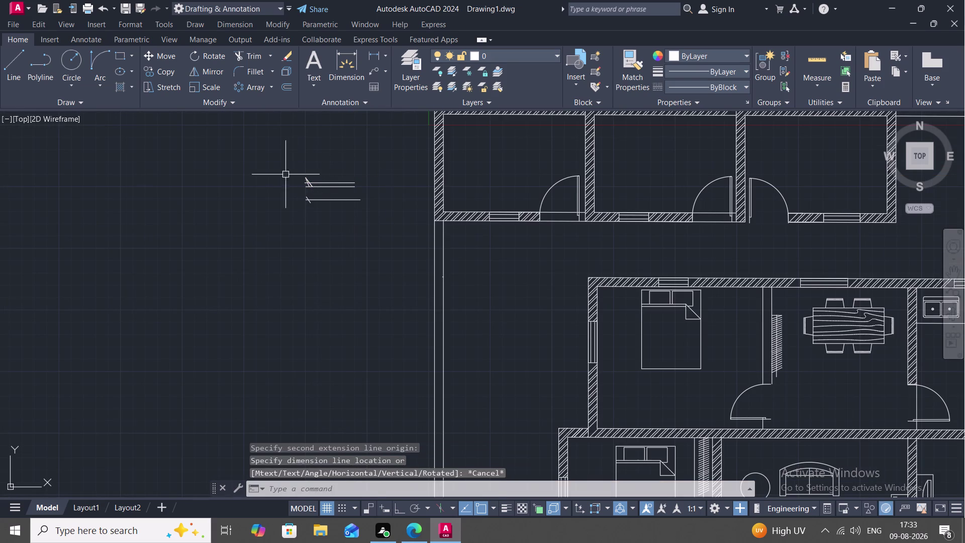
Delete the stray arrow lines left of the plan and start a multiline text with T.
drag(286, 174, 277, 255)
key(Delete)
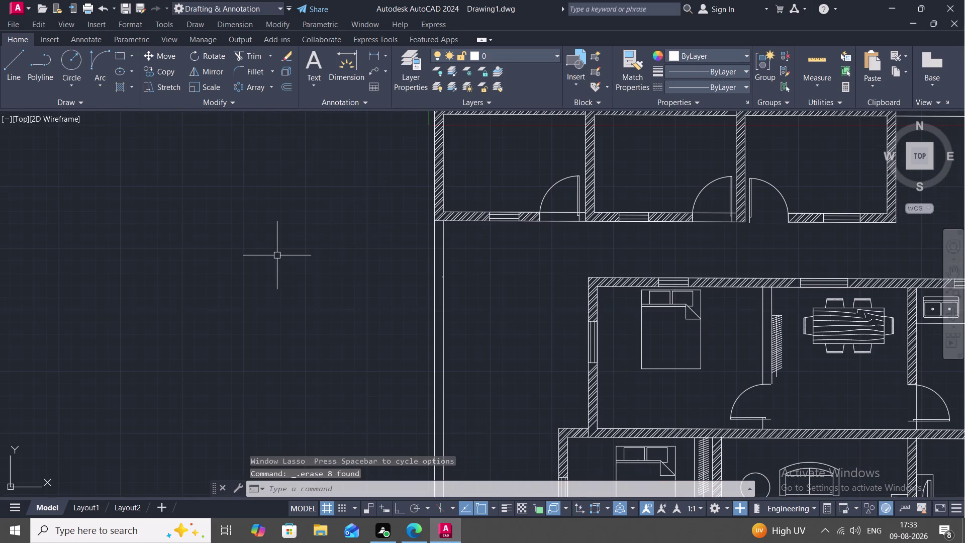
text(T)
key(space)
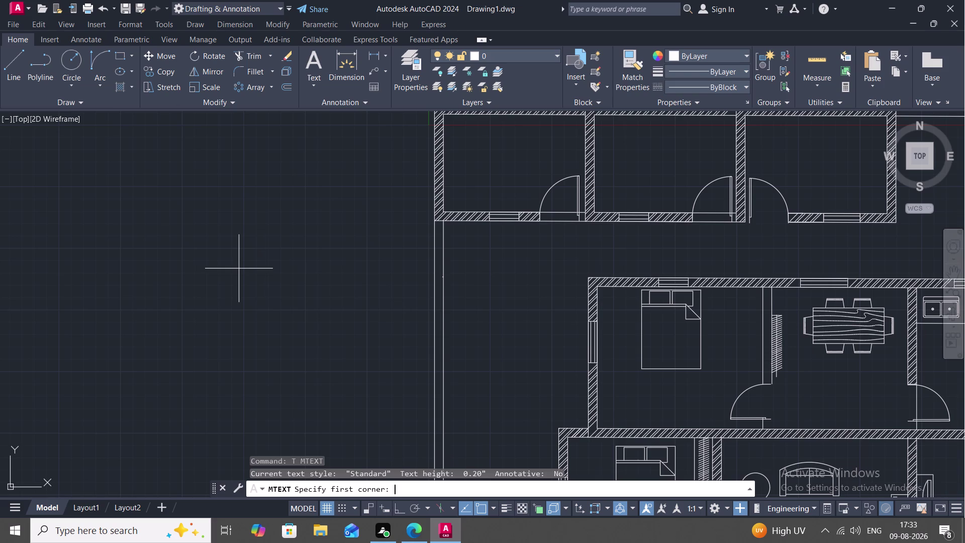
Draw a text box left of the plan, type the letter V, and close the editor.
click(237, 233)
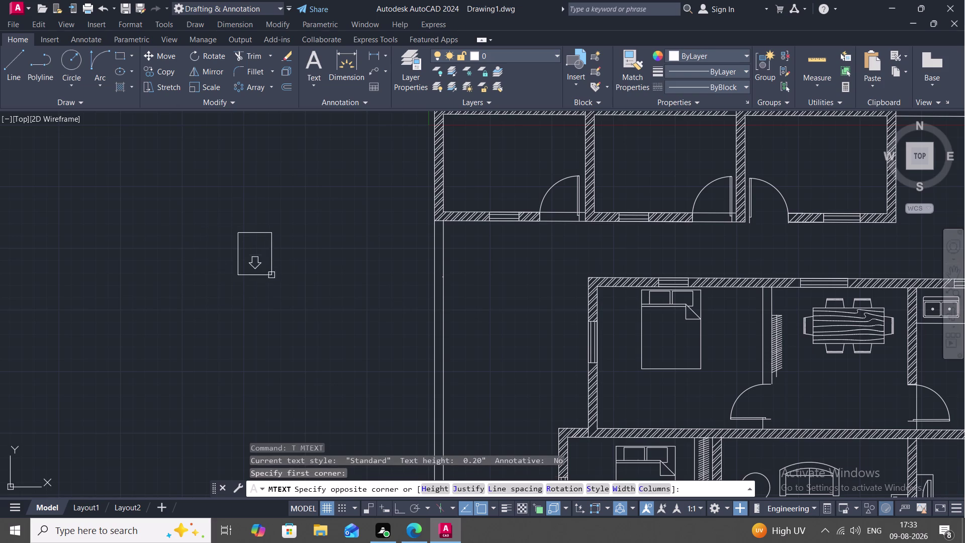
click(272, 282)
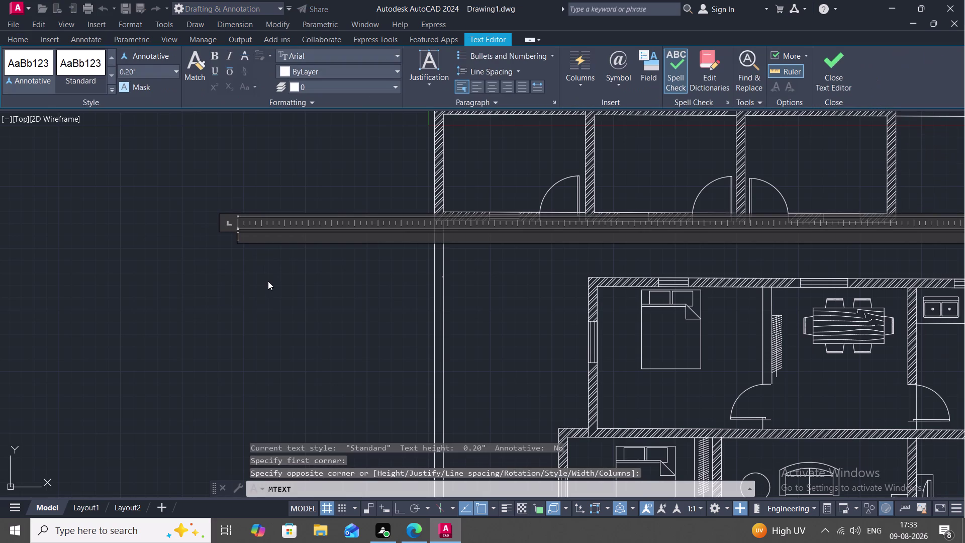
click(140, 74)
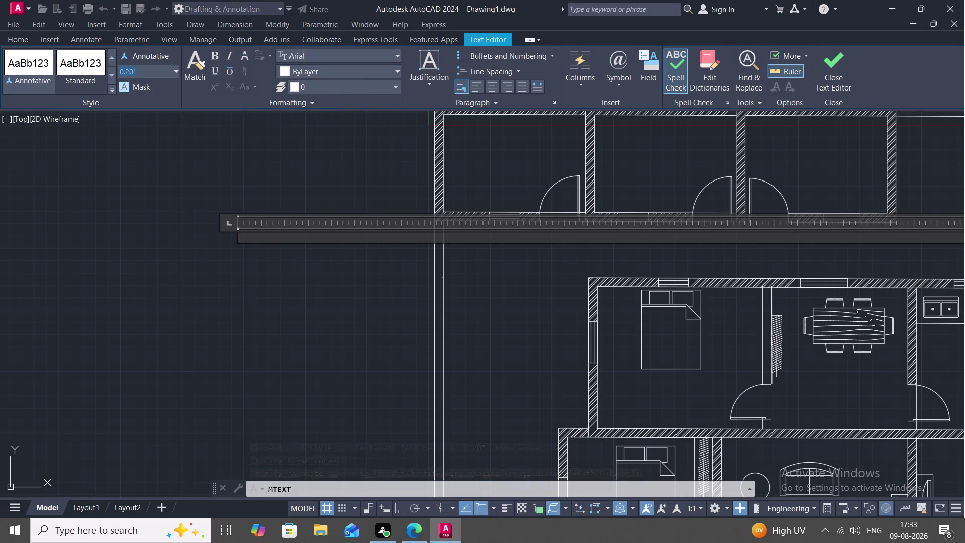
key(BackSpace)
key(v)
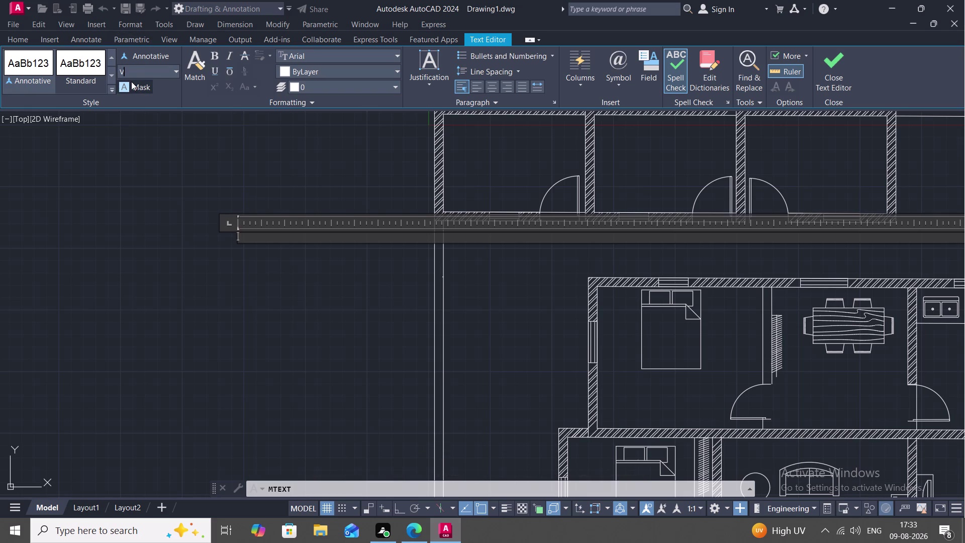
key(equal)
click(249, 234)
key(v)
key(space)
double_click(236, 234)
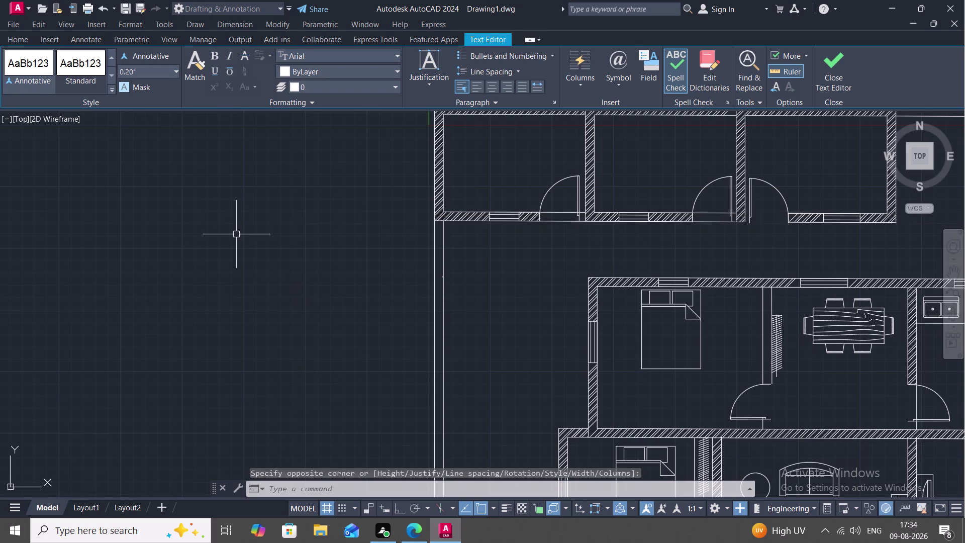
scroll(up, 3)
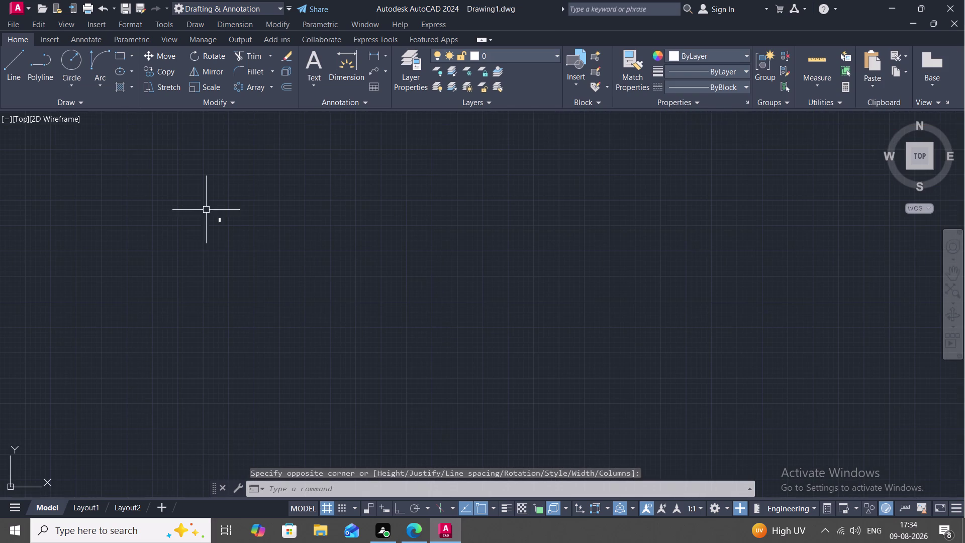
Open the V text for editing and enter a new text height, ending at 91'.
double_click(220, 222)
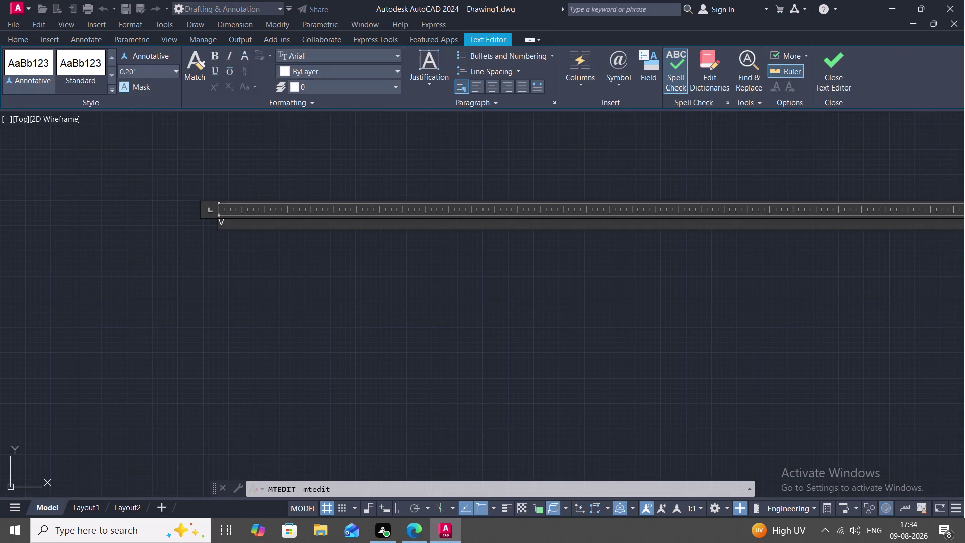
click(220, 222)
click(221, 223)
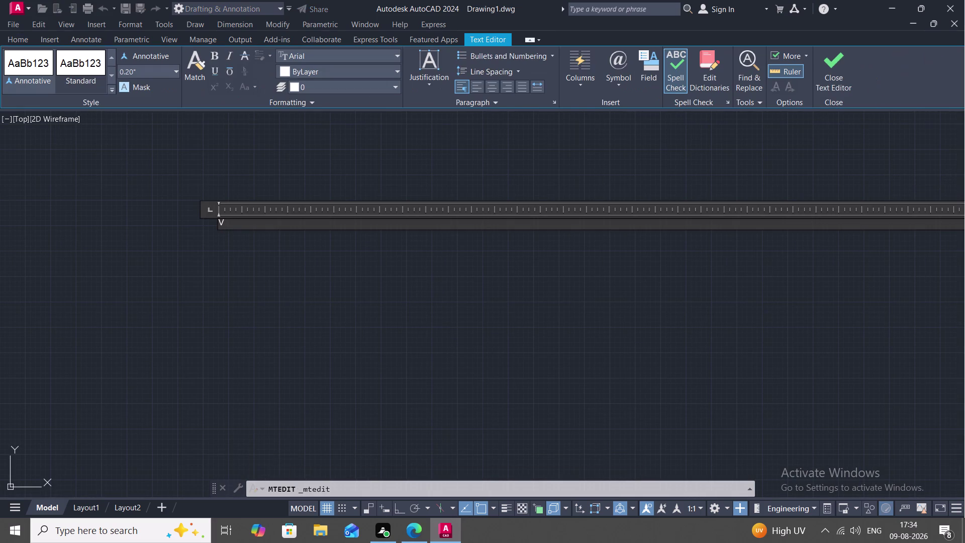
click(223, 224)
click(223, 224)
double_click(223, 223)
click(137, 70)
key(BackSpace)
key(9)
key(shift+quotedbl)
key(BackSpace)
key(1)
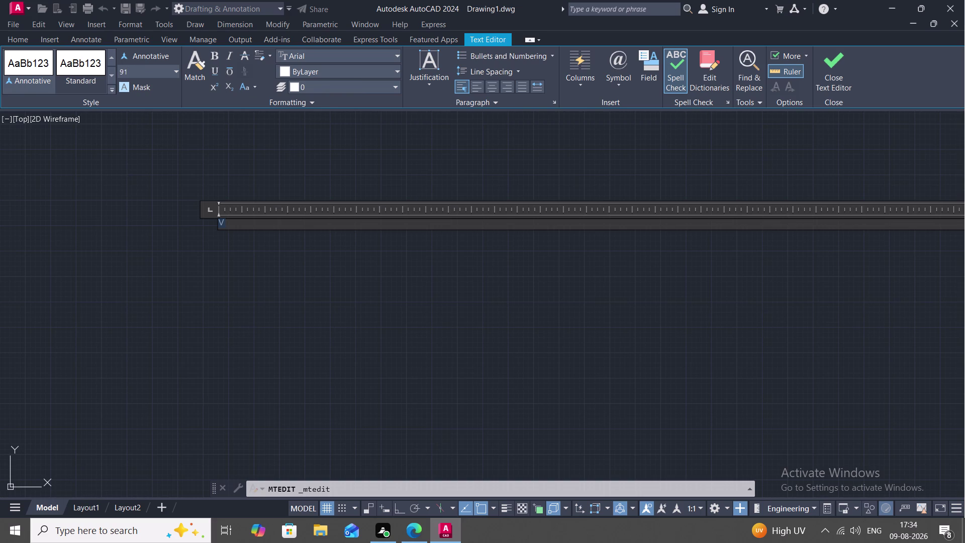
key(apostrophe)
key(Return)
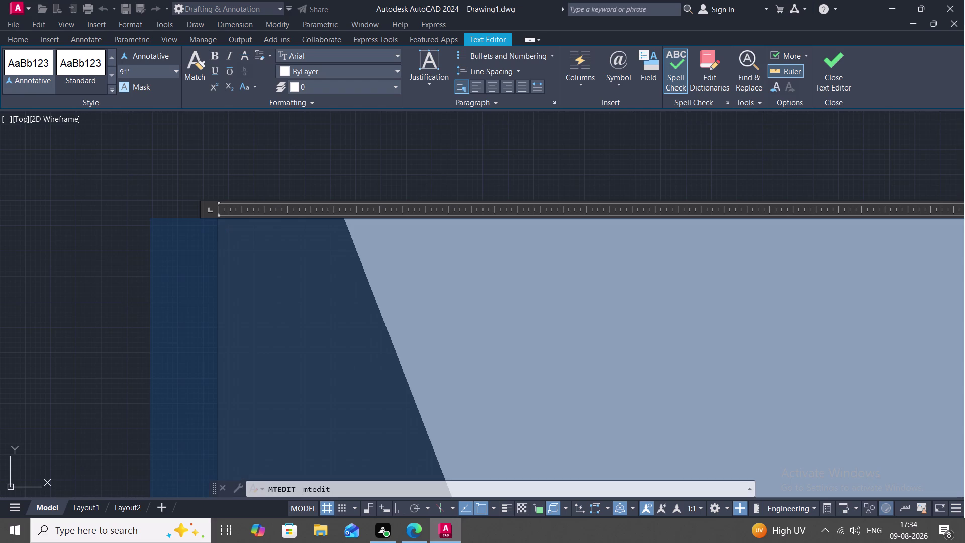
Re-enter the V text height as 1'.
key(BackSpace)
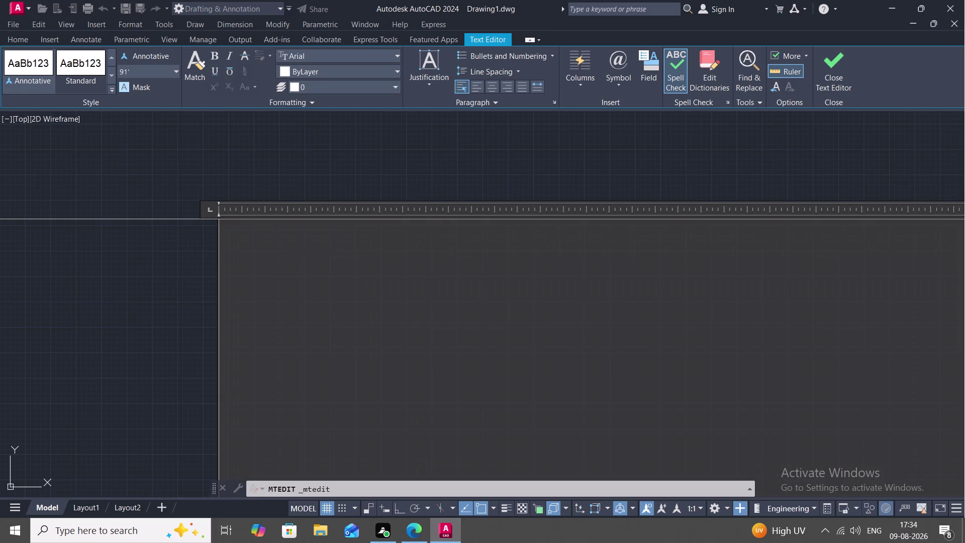
key(BackSpace)
click(138, 72)
key(BackSpace)
text(1')
Pan and zoom around the floor plan, then finish editing the V text.
scroll(down, 3)
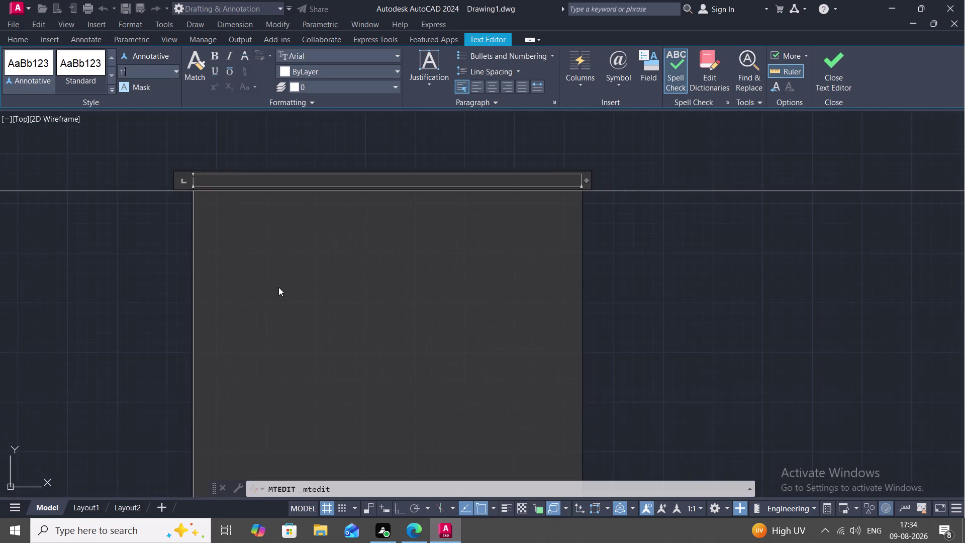
scroll(down, 3)
scroll(down, 3)
middle_drag(296, 277, 290, 52)
scroll(down, 3)
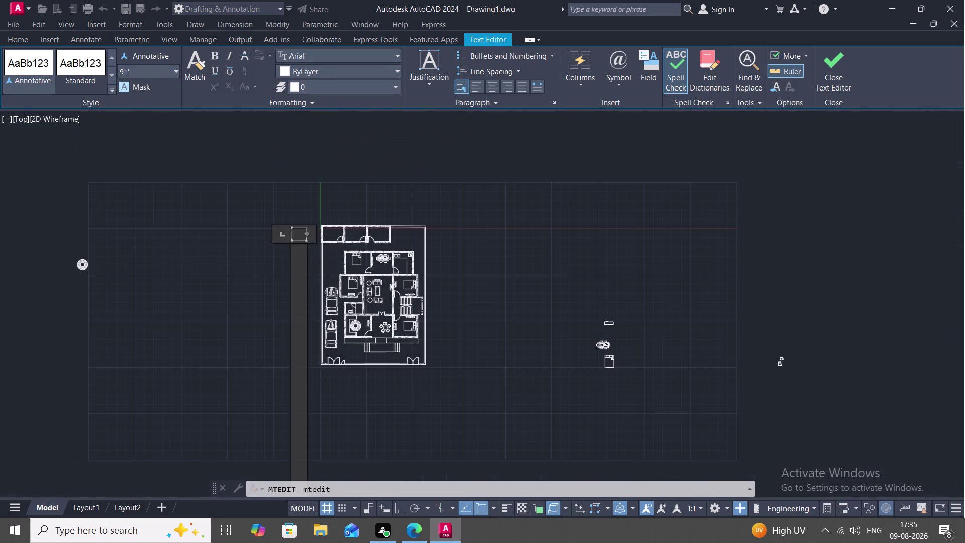
scroll(up, 3)
scroll(down, 3)
scroll(down, 3)
scroll(down, 3)
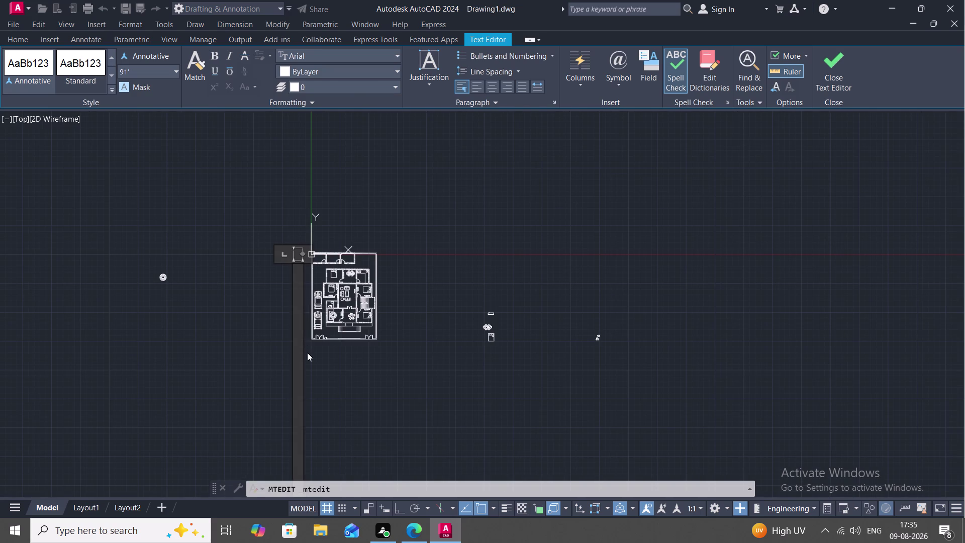
middle_drag(308, 355, 338, 193)
scroll(down, 3)
scroll(down, 3)
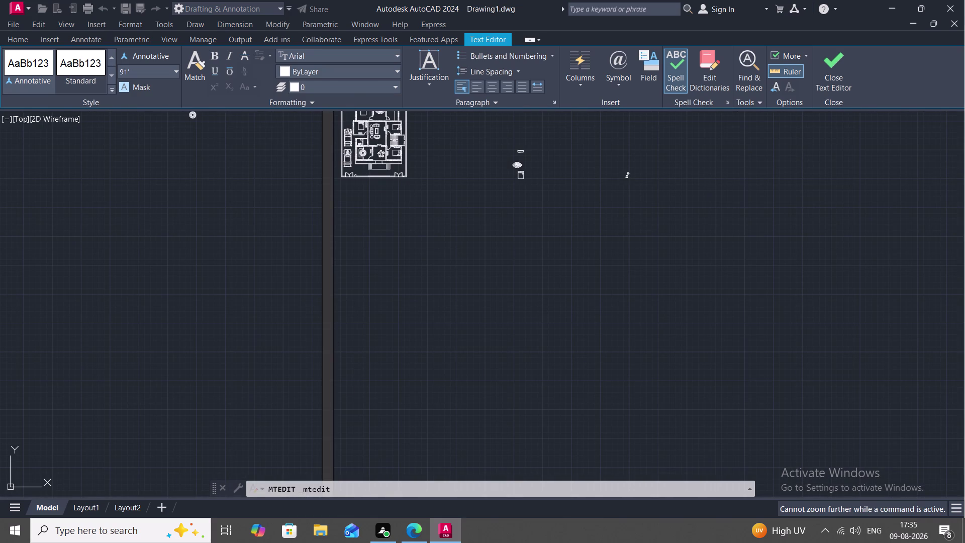
key(Escape)
scroll(down, 3)
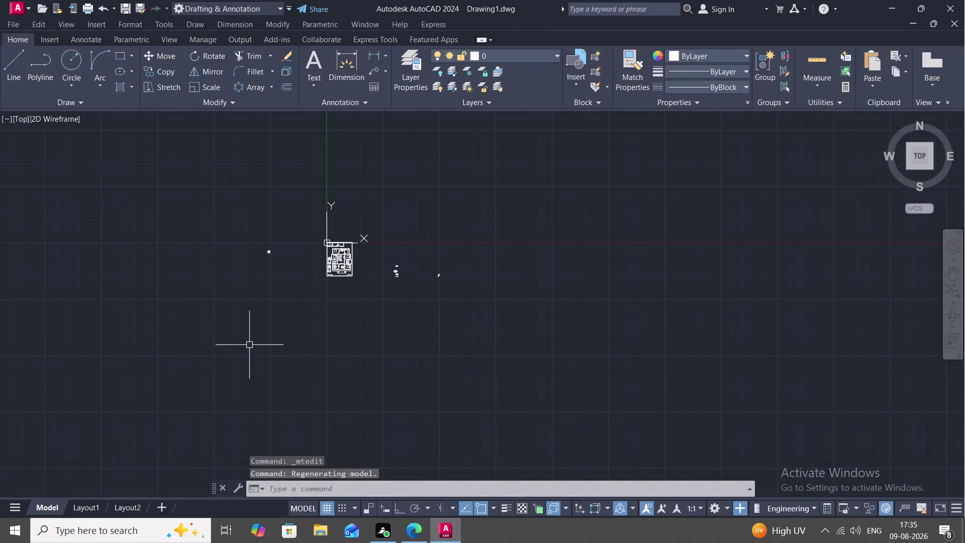
Create another V text with a 1' text height left of the plan.
key(t)
key(space)
click(228, 322)
click(246, 342)
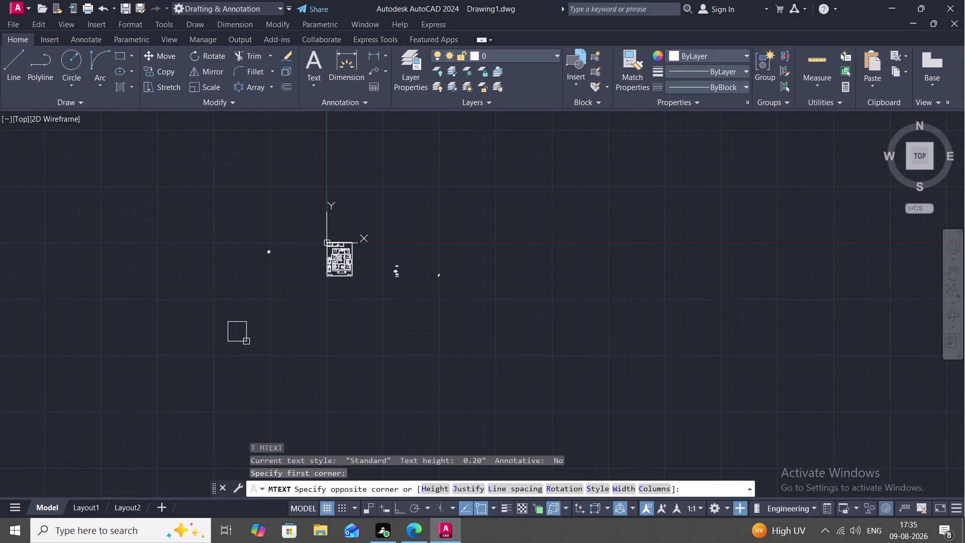
key(v)
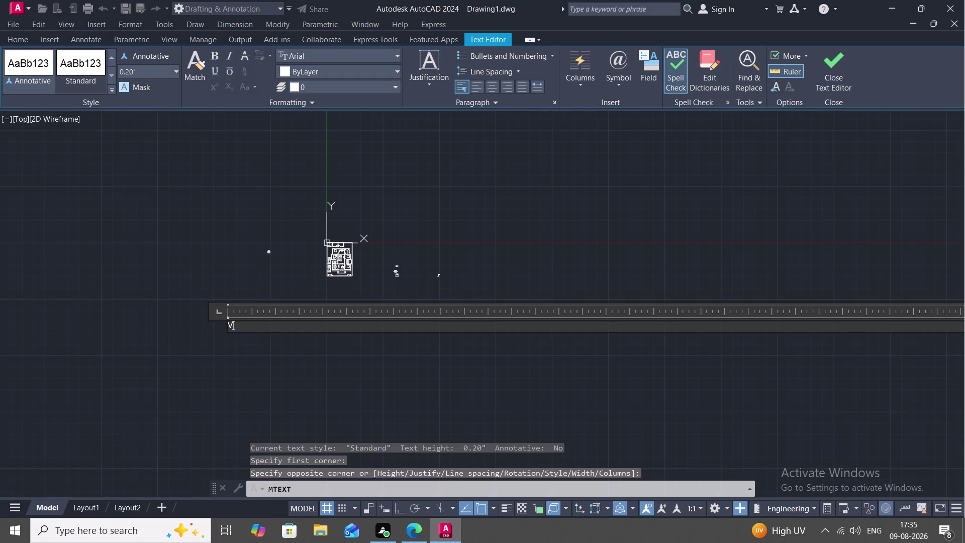
double_click(230, 321)
click(140, 72)
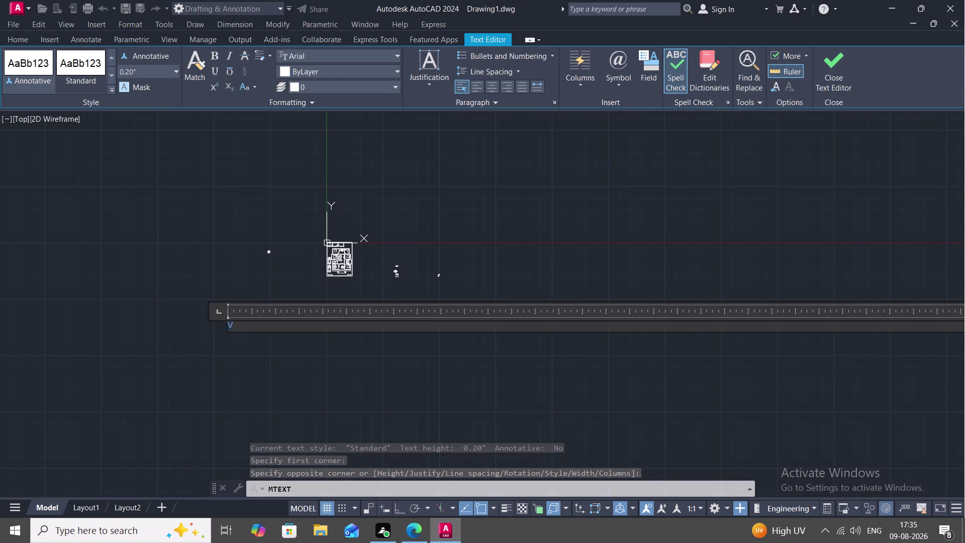
key(BackSpace)
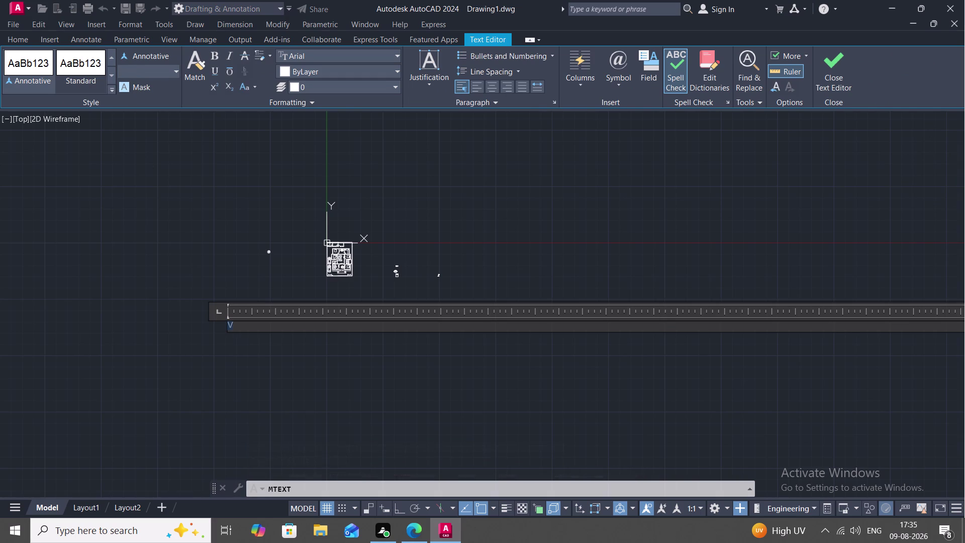
text(1')
key(Return)
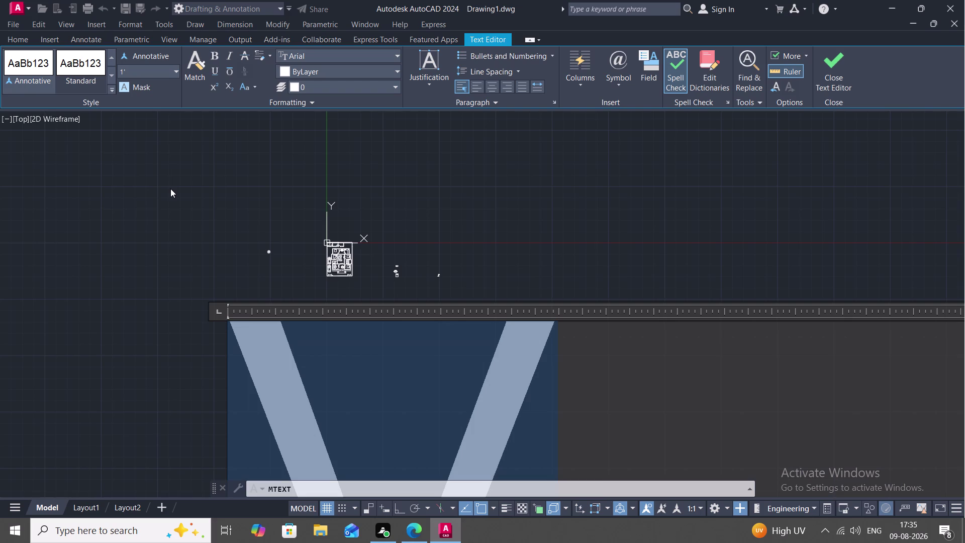
click(184, 226)
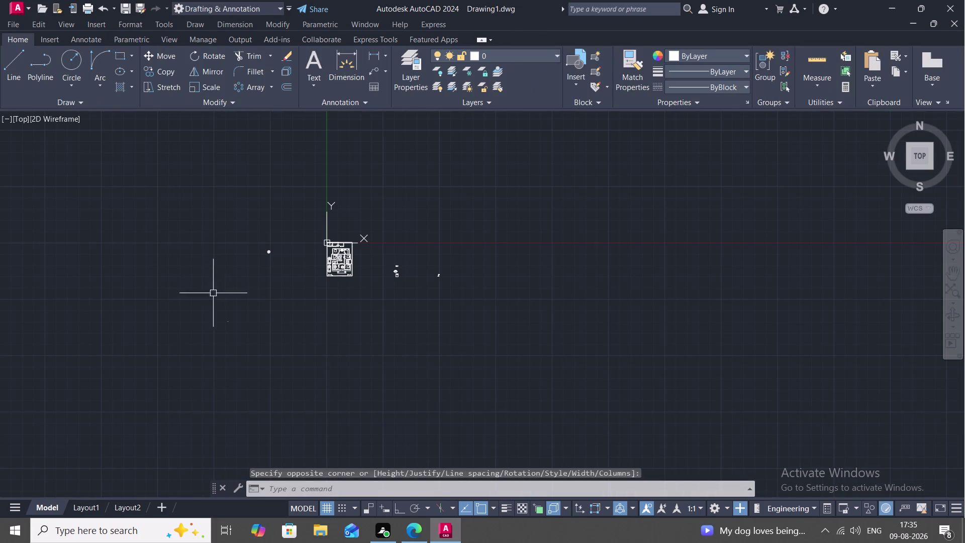
Copy the V label into the leftmost small room along the top of the plan.
scroll(up, 3)
scroll(up, 3)
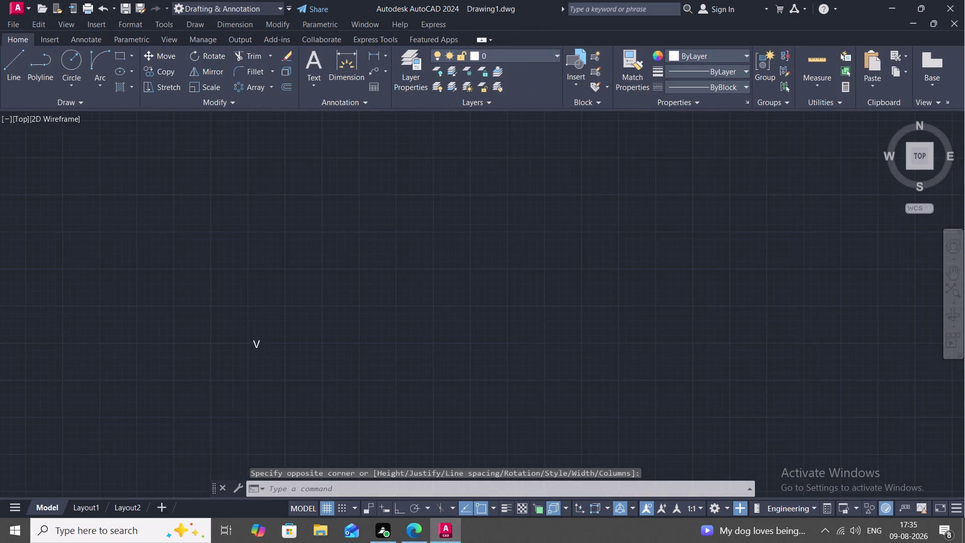
key(c)
key(o)
key(space)
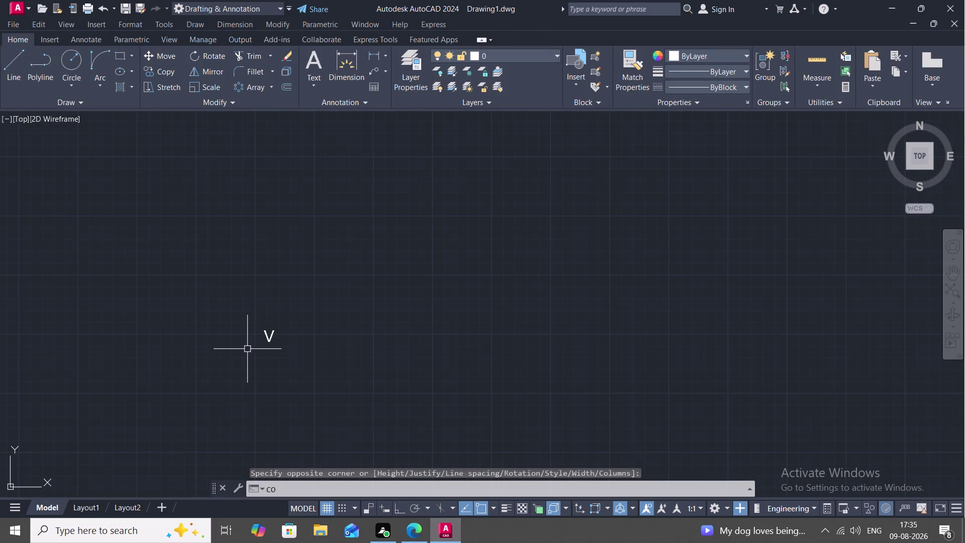
click(267, 337)
right_click(267, 337)
click(268, 337)
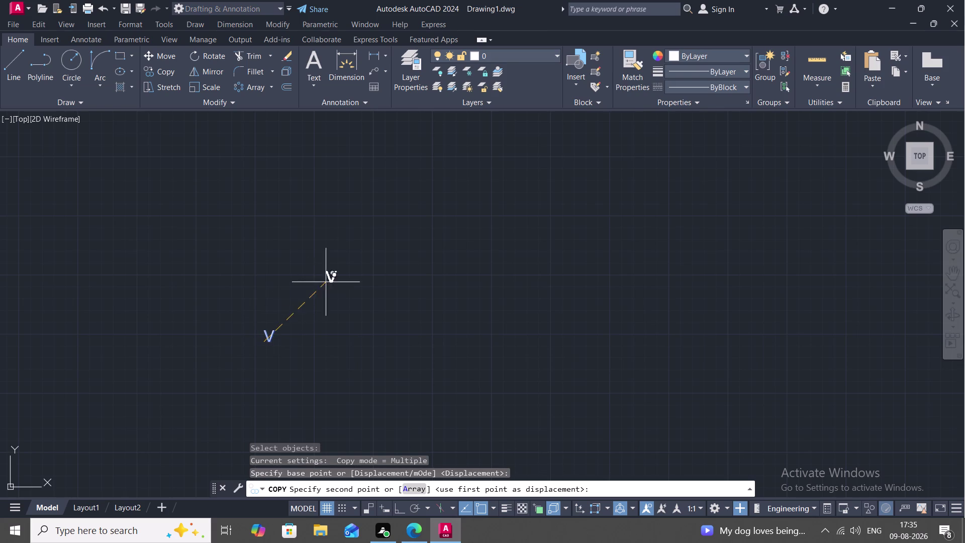
middle_drag(341, 251, 255, 442)
scroll(down, 3)
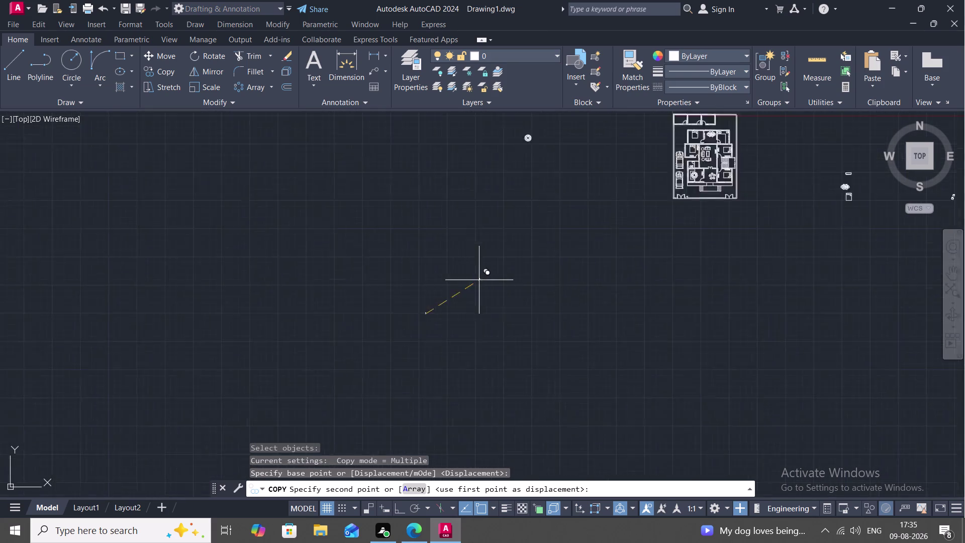
scroll(down, 3)
scroll(up, 3)
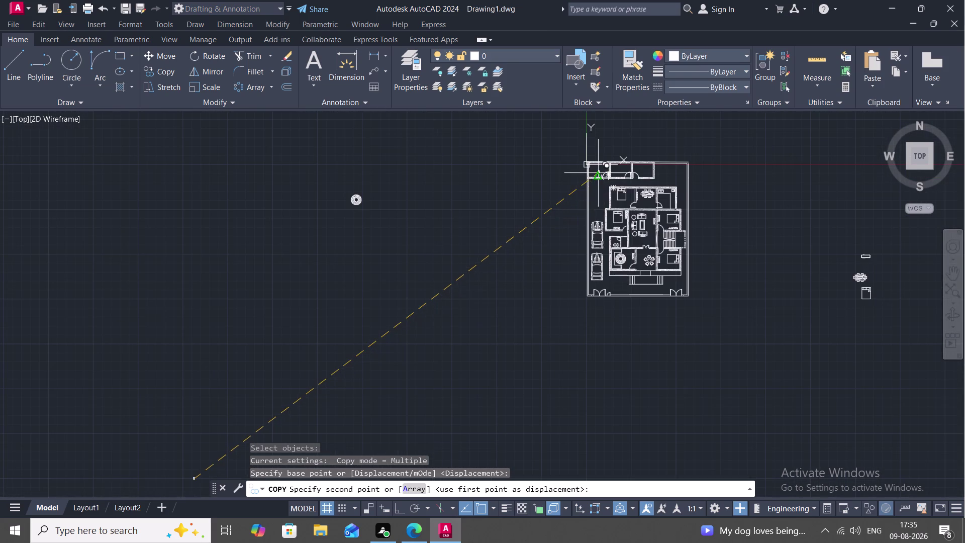
scroll(up, 3)
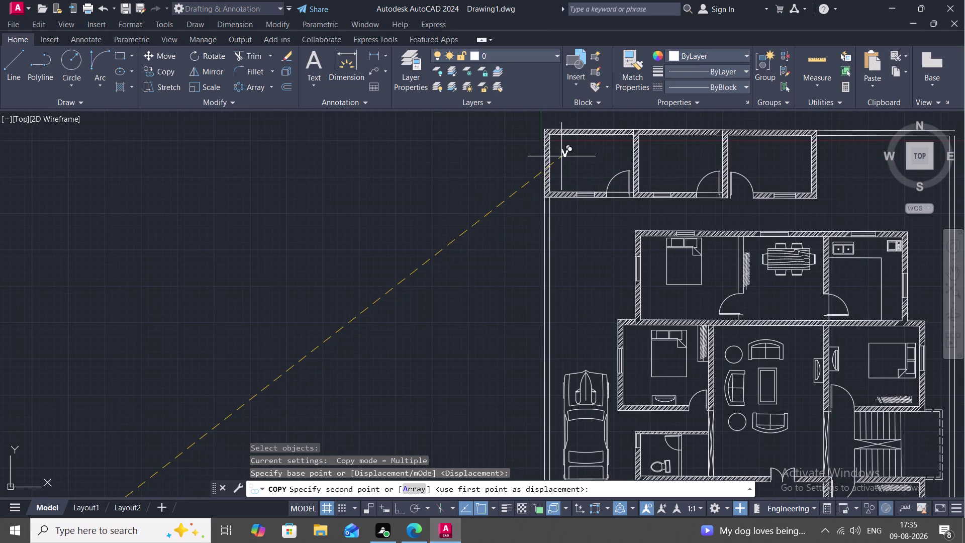
click(592, 158)
key(Escape)
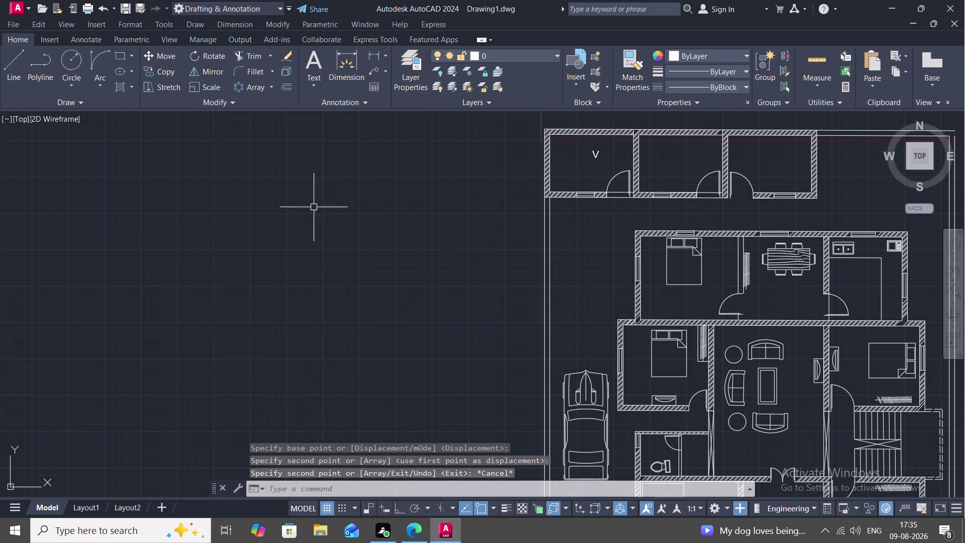
Dimension the top-left room's 12' inner width across its top.
key(Escape)
click(376, 51)
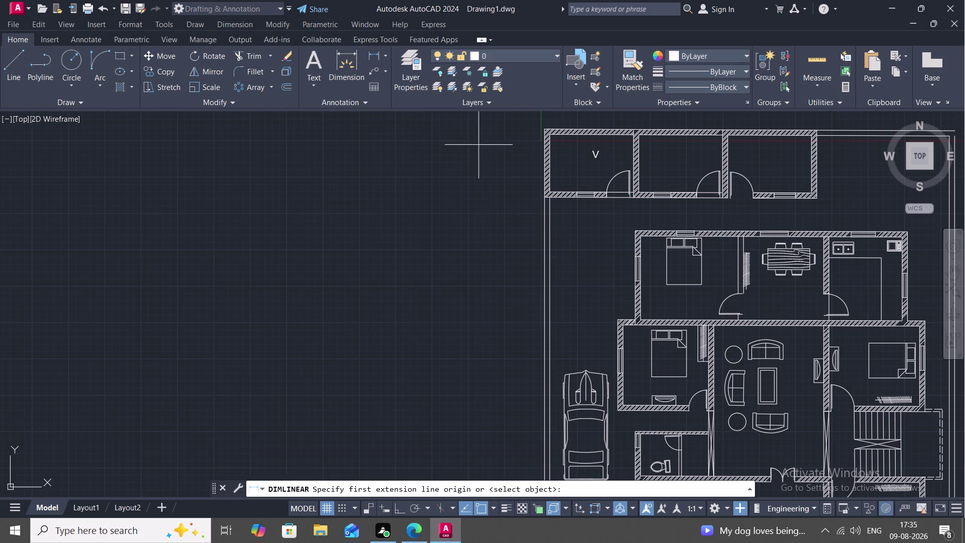
click(551, 164)
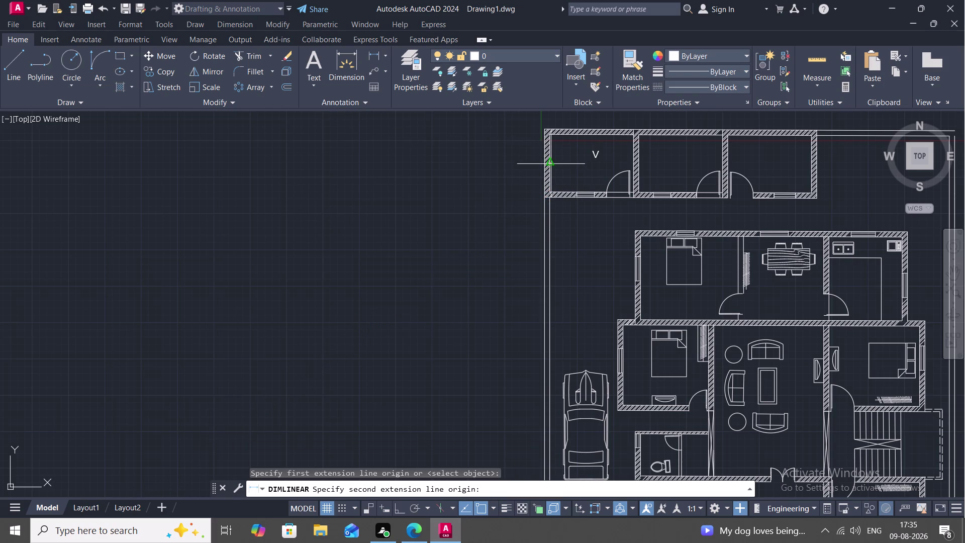
click(635, 166)
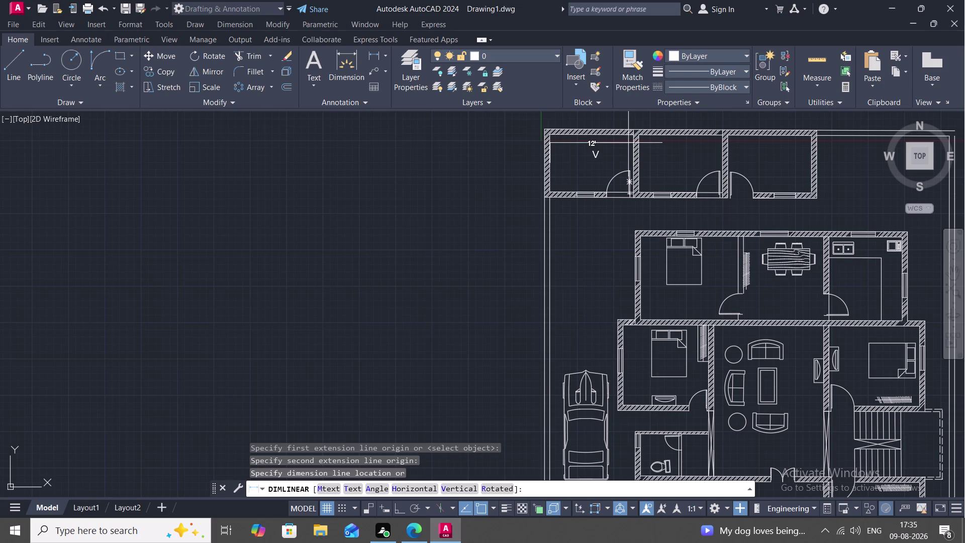
click(628, 142)
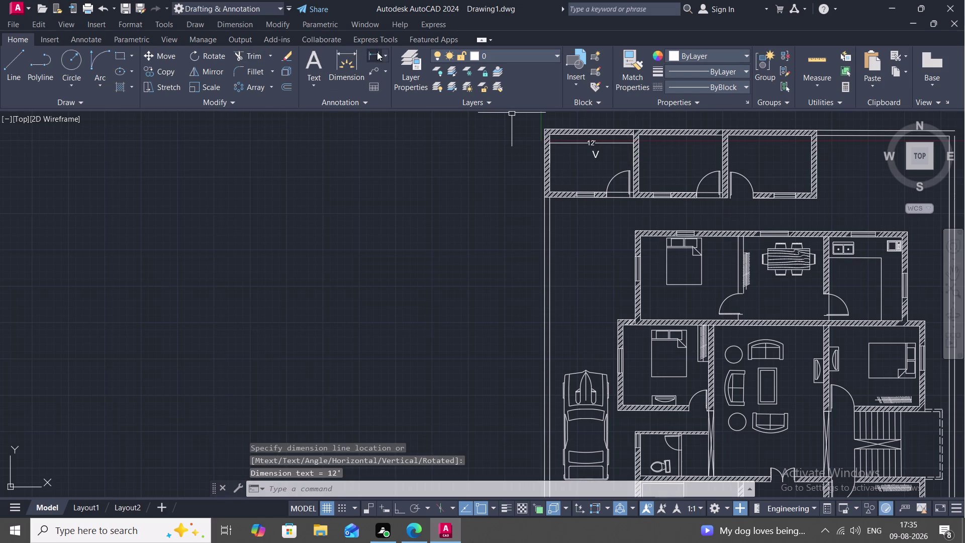
Start a depth dimension along the room's left wall, then cancel it.
click(377, 52)
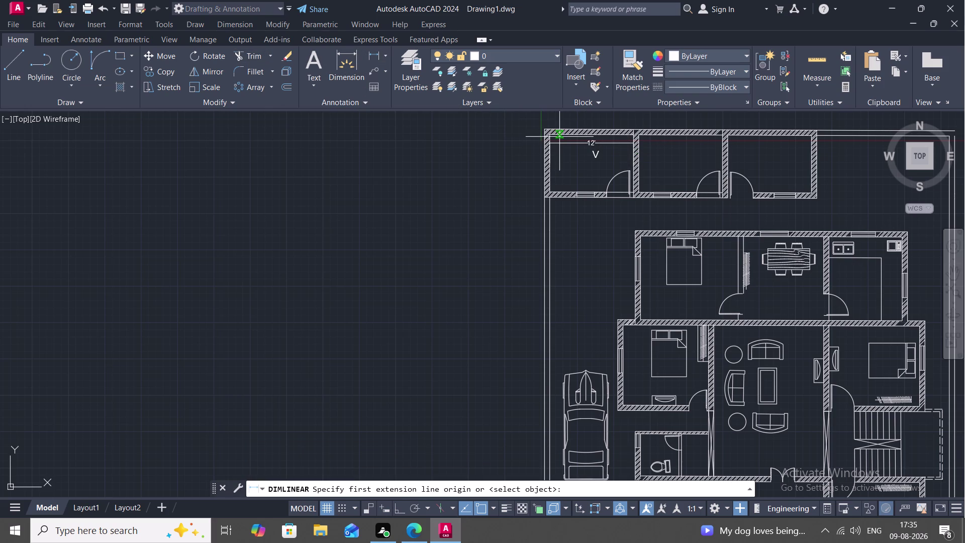
click(561, 135)
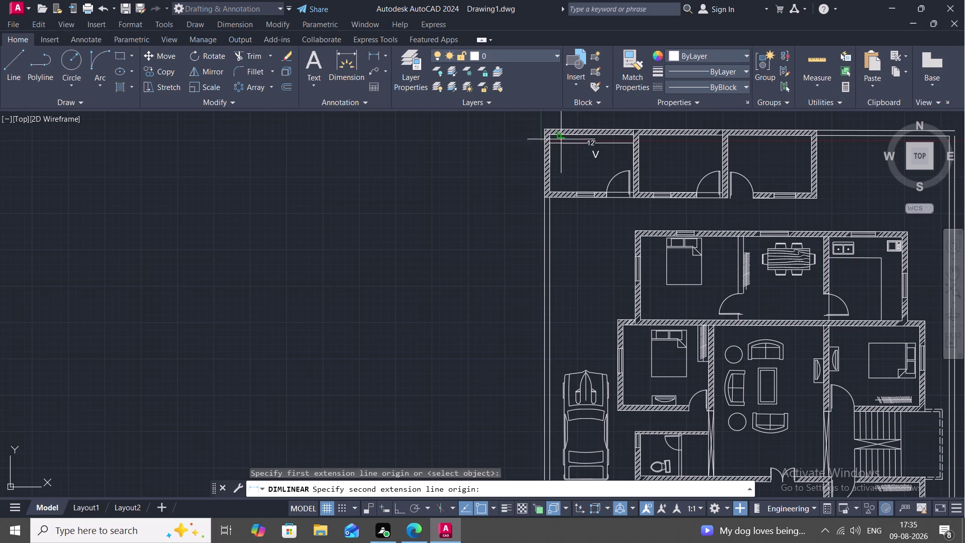
click(562, 189)
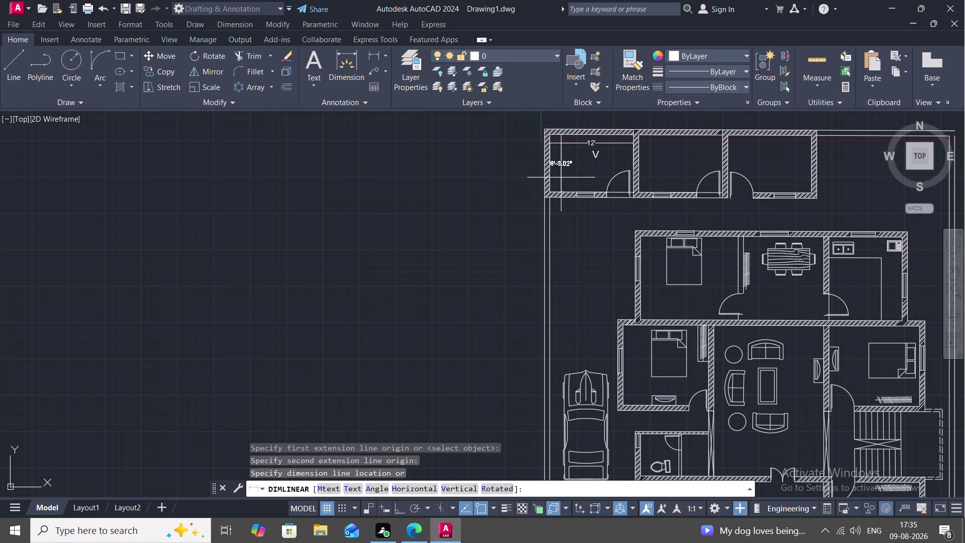
key(Escape)
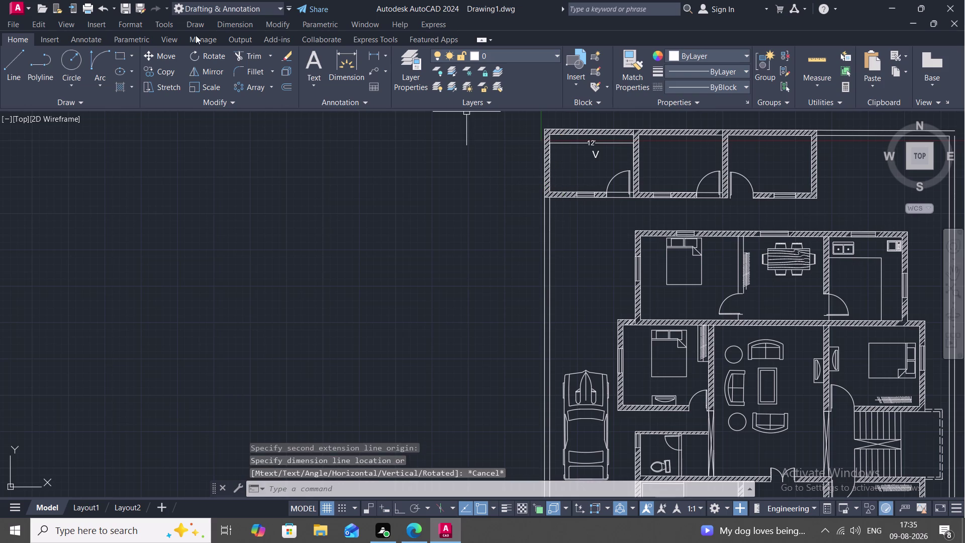
Dimension the room's 8'-3.00" depth down its left inner wall.
click(375, 52)
scroll(up, 3)
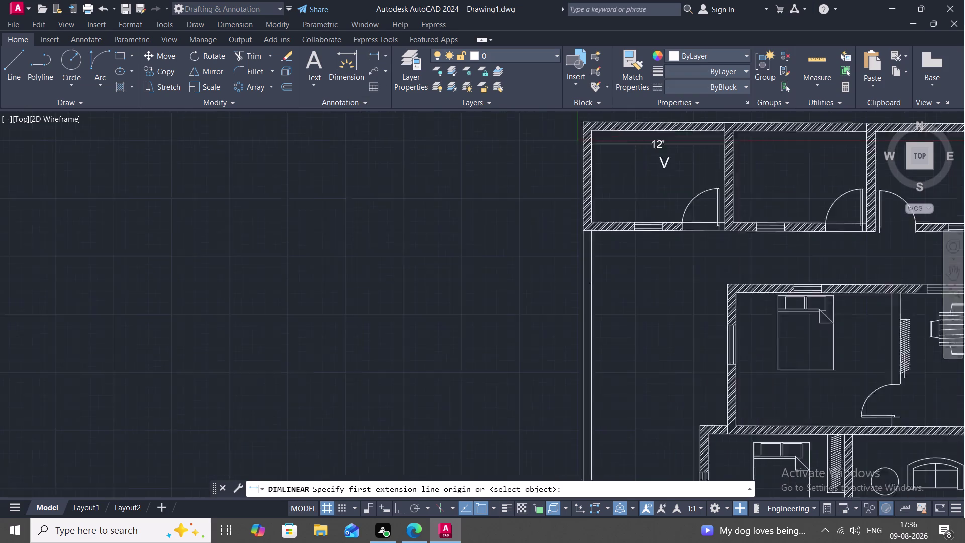
scroll(up, 3)
middle_drag(613, 198, 409, 339)
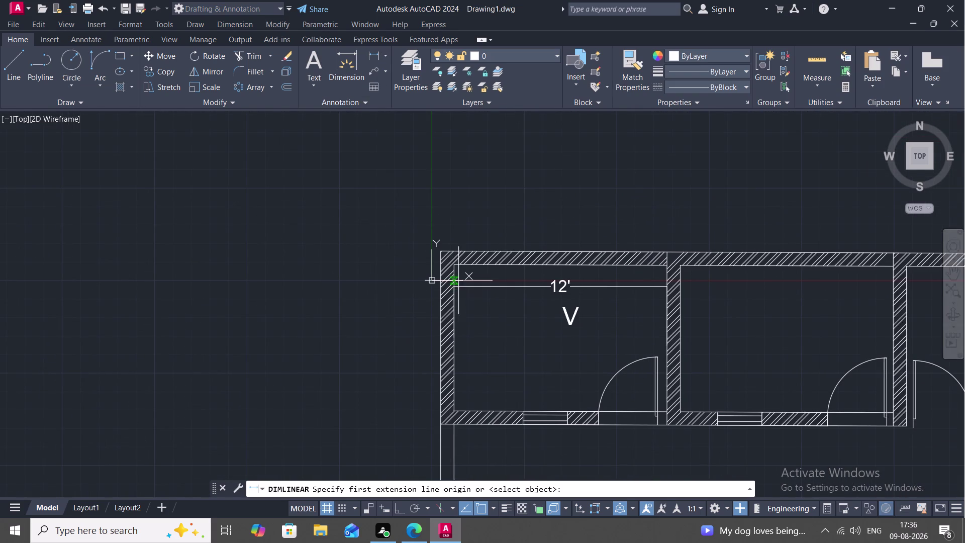
click(451, 263)
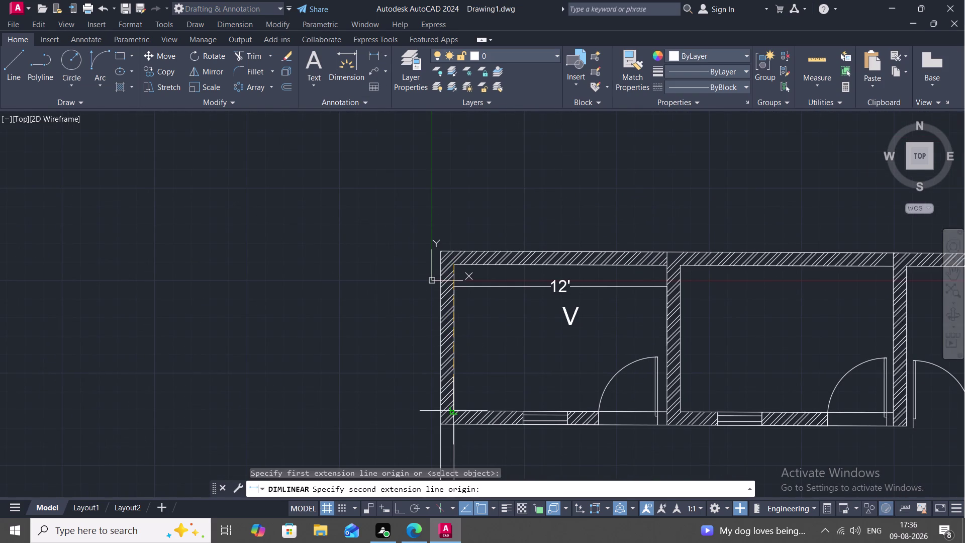
click(452, 409)
click(486, 401)
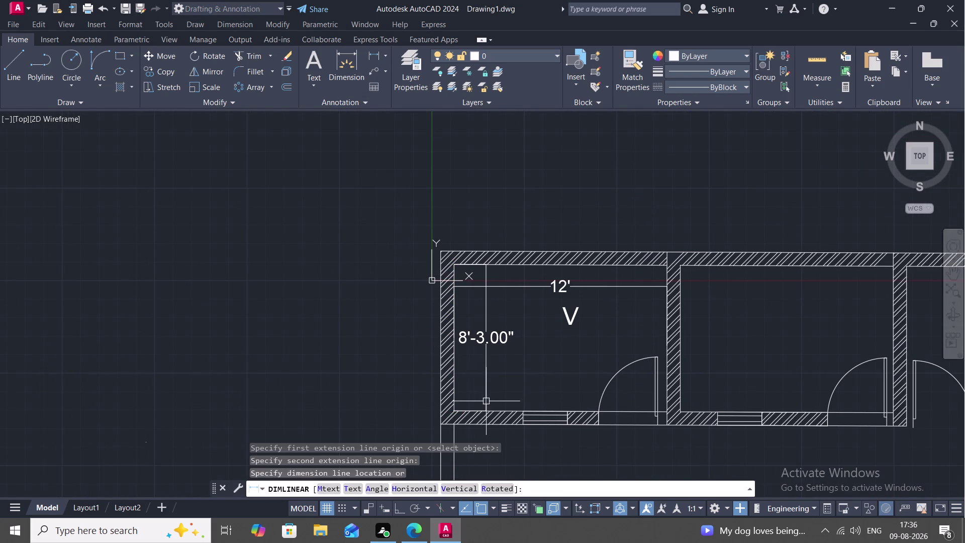
double_click(569, 325)
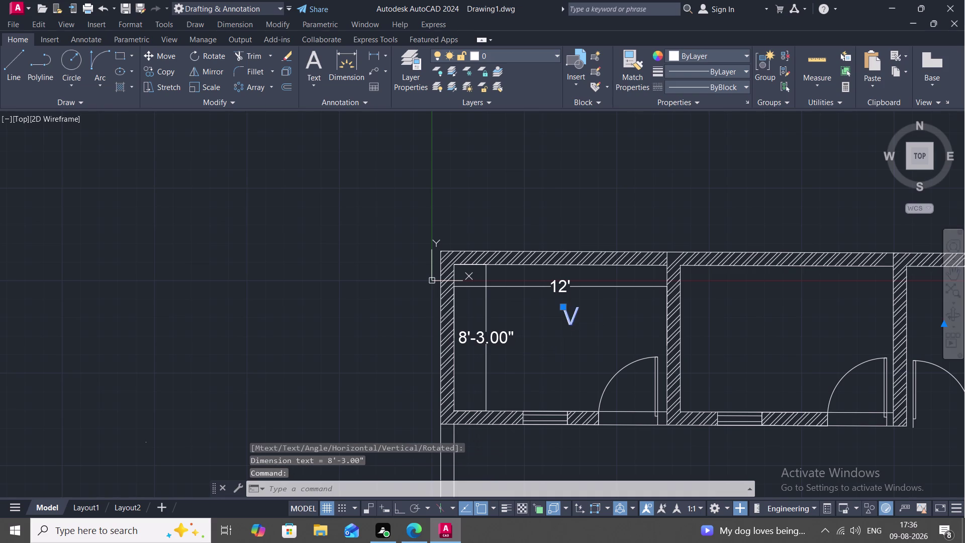
Change the top-left room's V label to ROOM.
click(583, 312)
key(BackSpace)
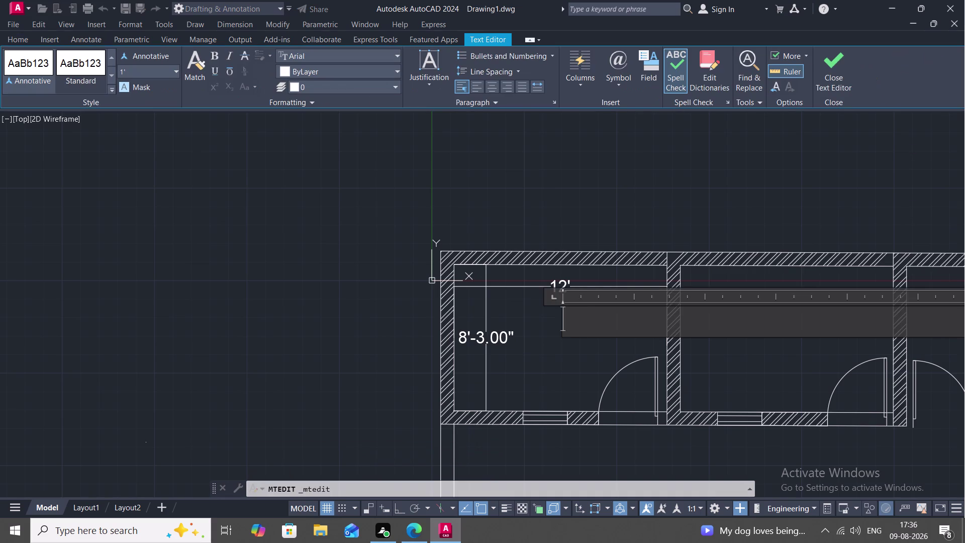
text(R)
text(OOM)
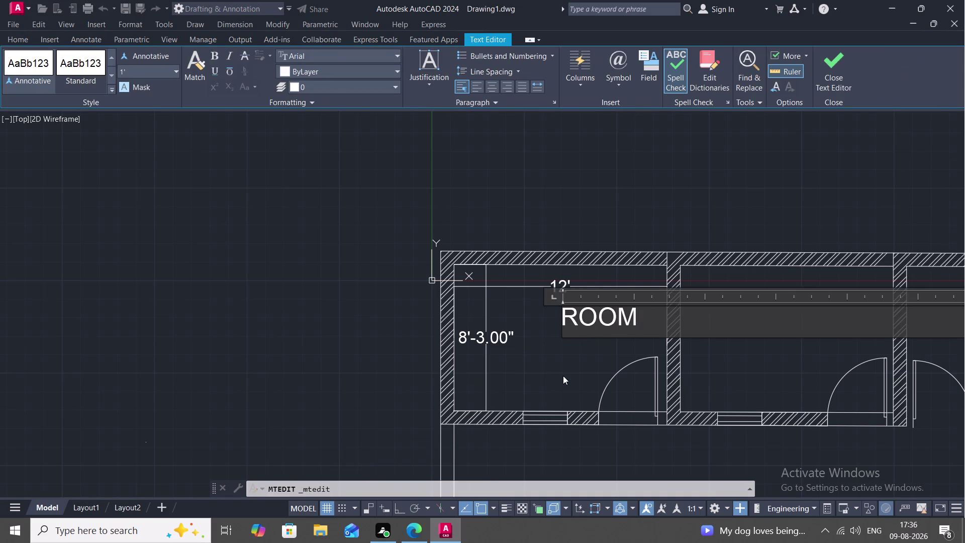
click(553, 368)
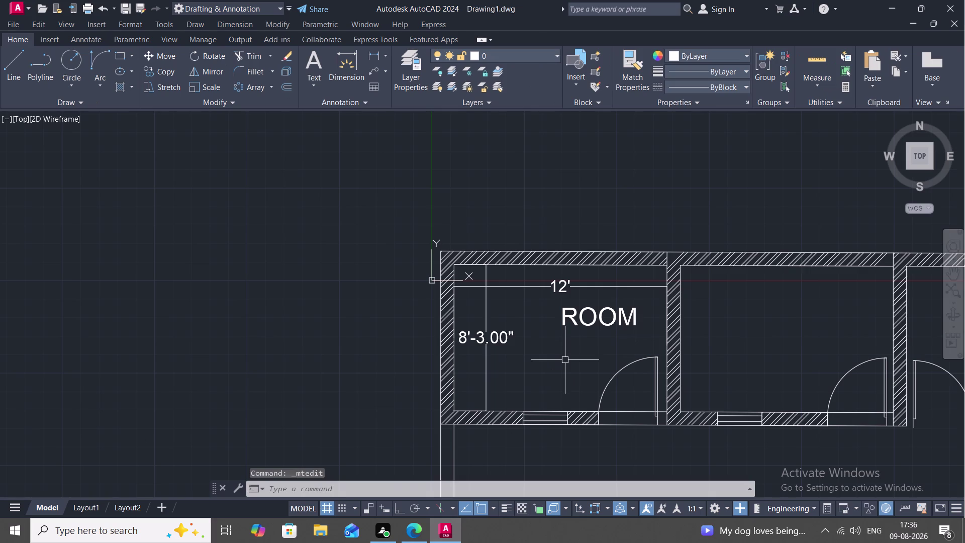
Copy the ROOM label into the second and third top rooms.
key(c)
text(O)
key(space)
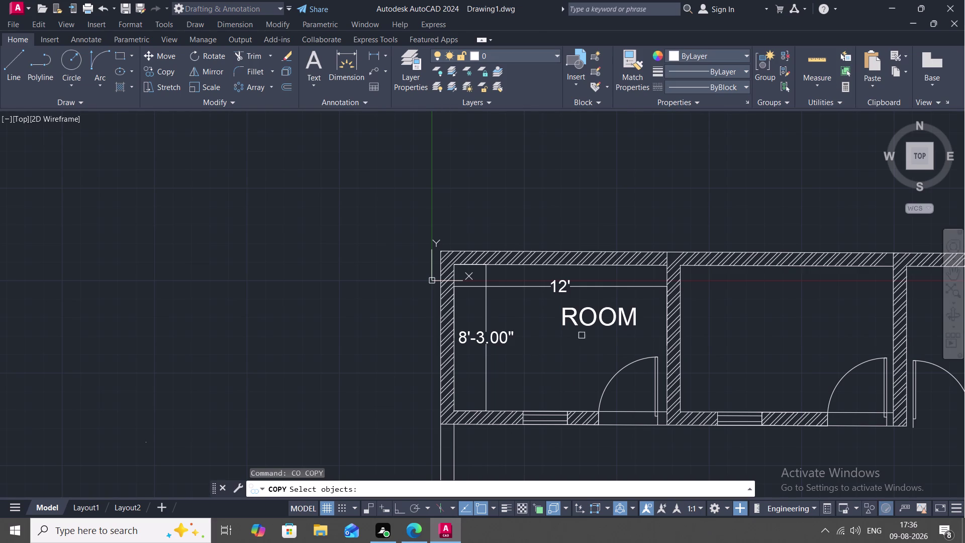
click(583, 323)
right_click(584, 323)
click(585, 323)
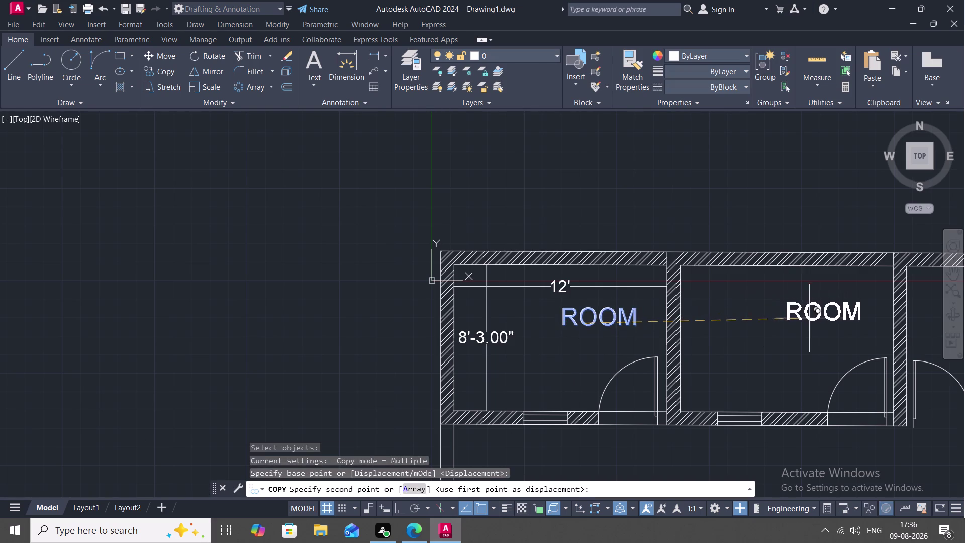
click(835, 321)
middle_drag(833, 322, 732, 379)
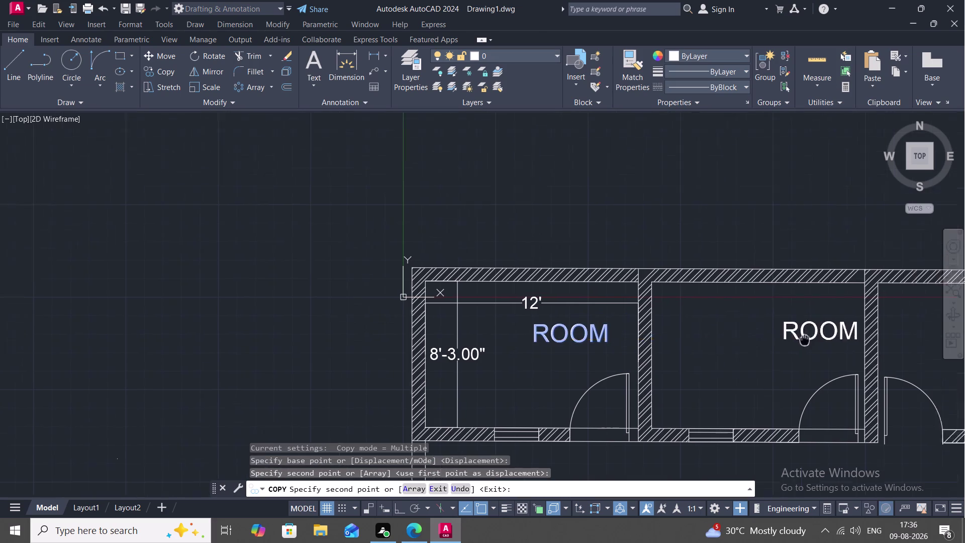
middle_drag(733, 379, 659, 410)
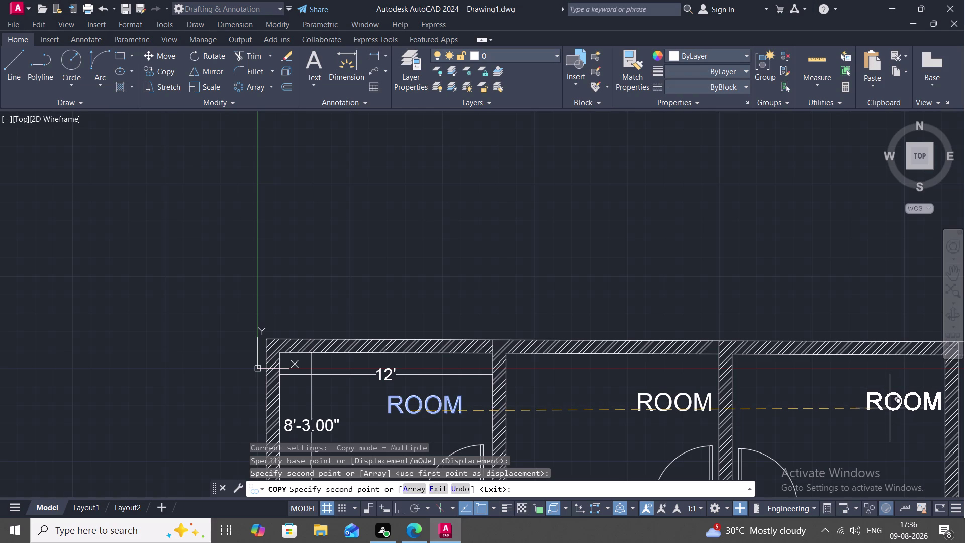
click(889, 408)
key(Escape)
middle_drag(834, 424, 769, 311)
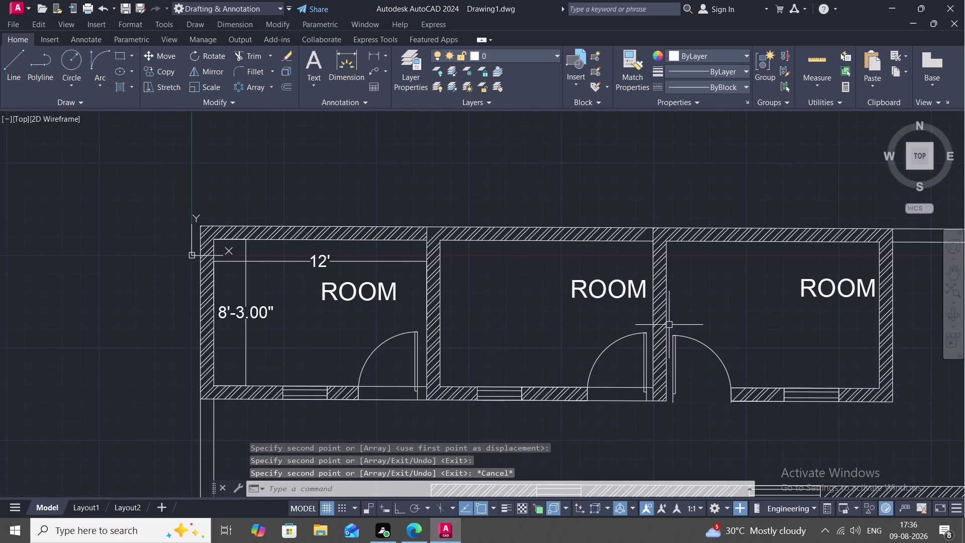
key(space)
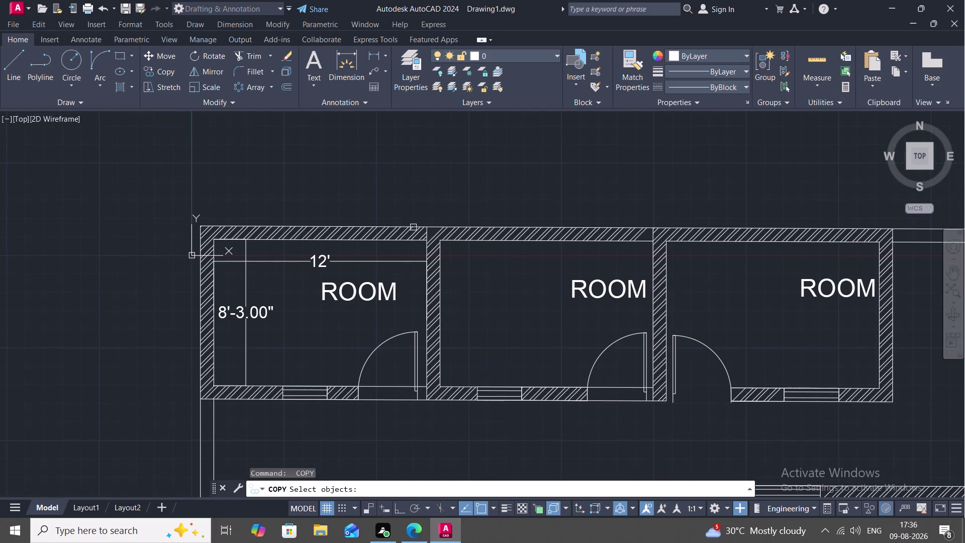
click(377, 52)
click(444, 237)
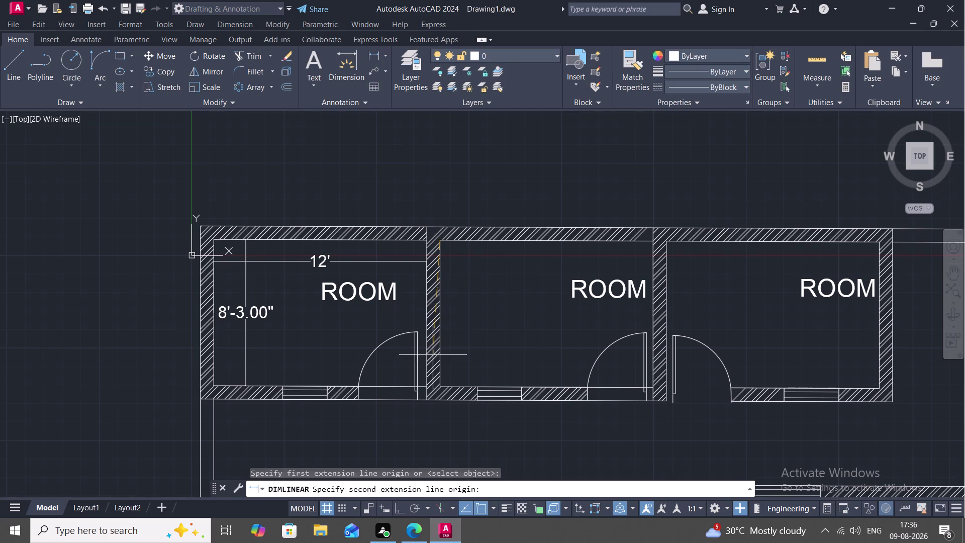
click(437, 386)
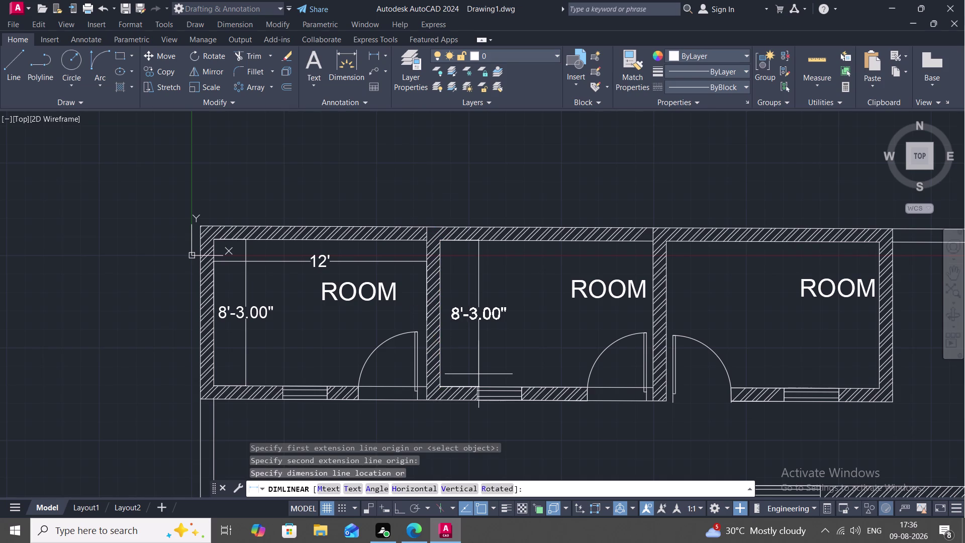
click(475, 374)
key(space)
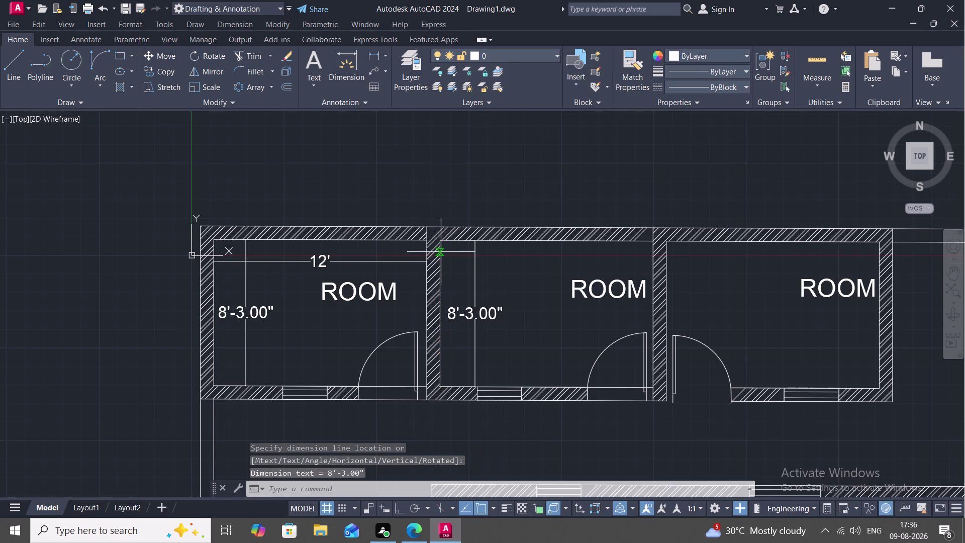
click(441, 252)
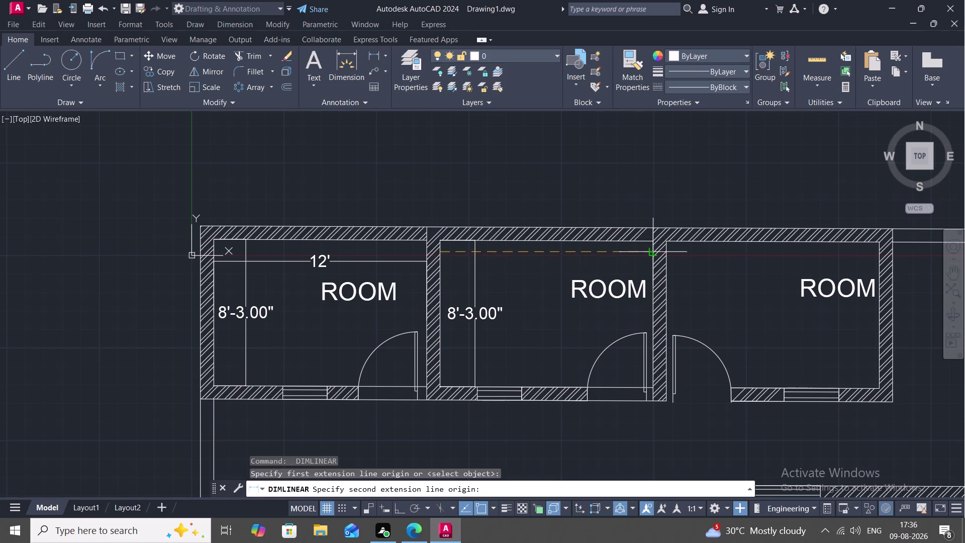
click(651, 252)
click(644, 265)
key(space)
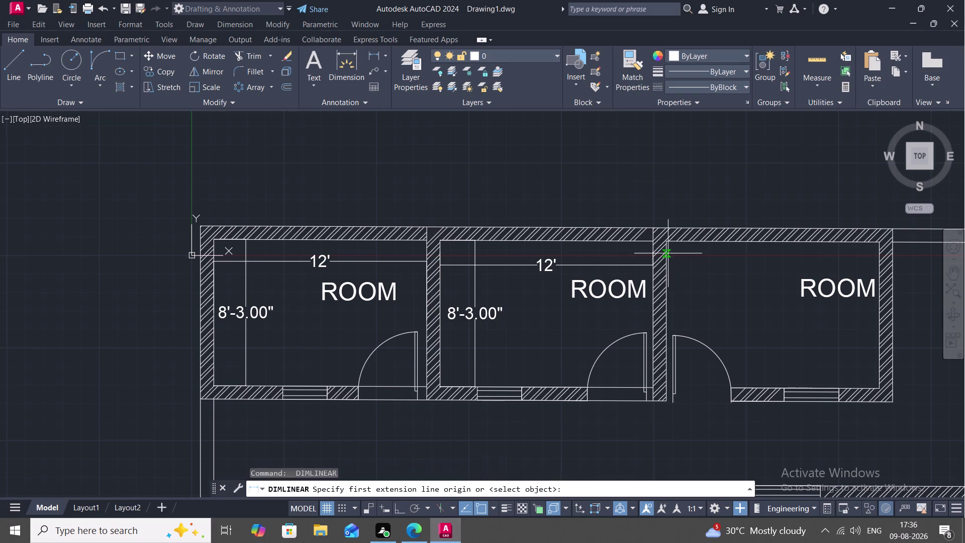
click(667, 253)
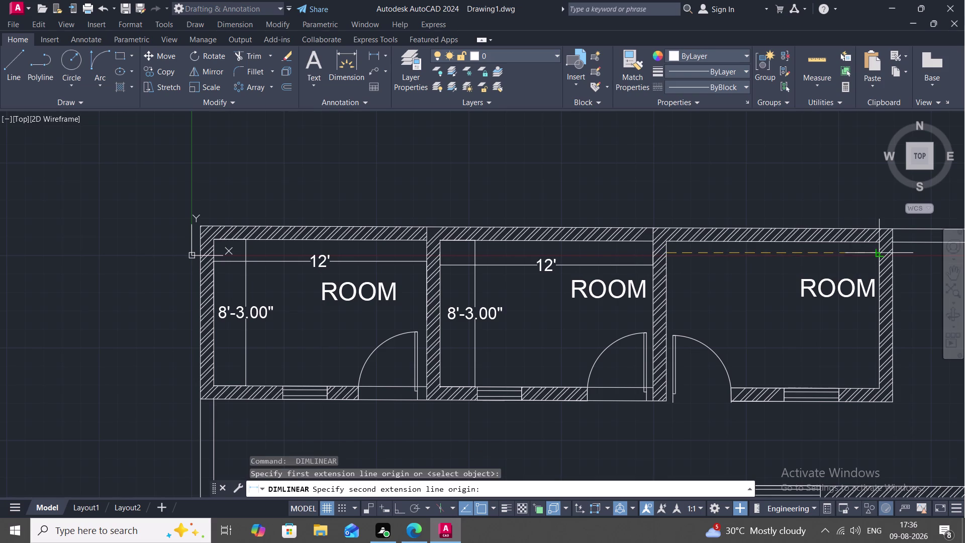
click(882, 255)
click(875, 258)
key(space)
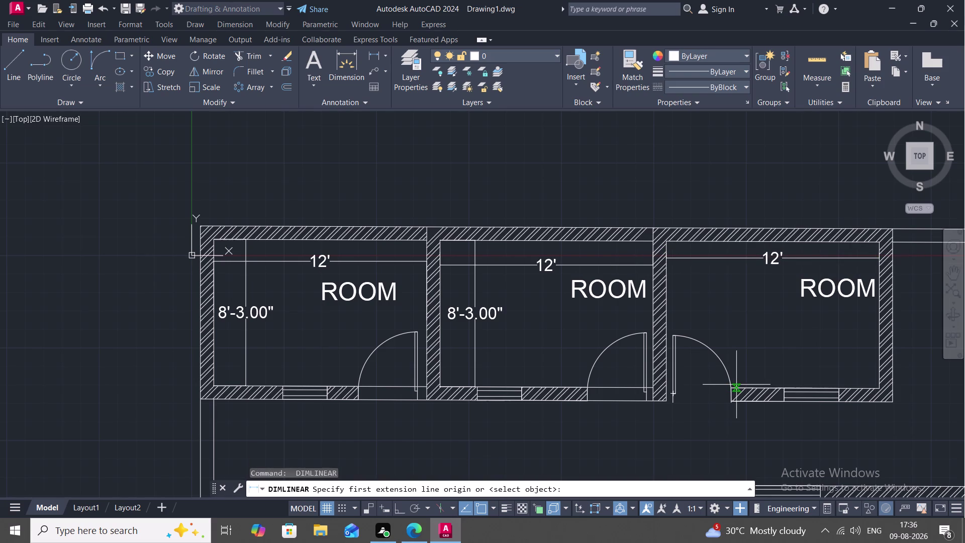
click(736, 384)
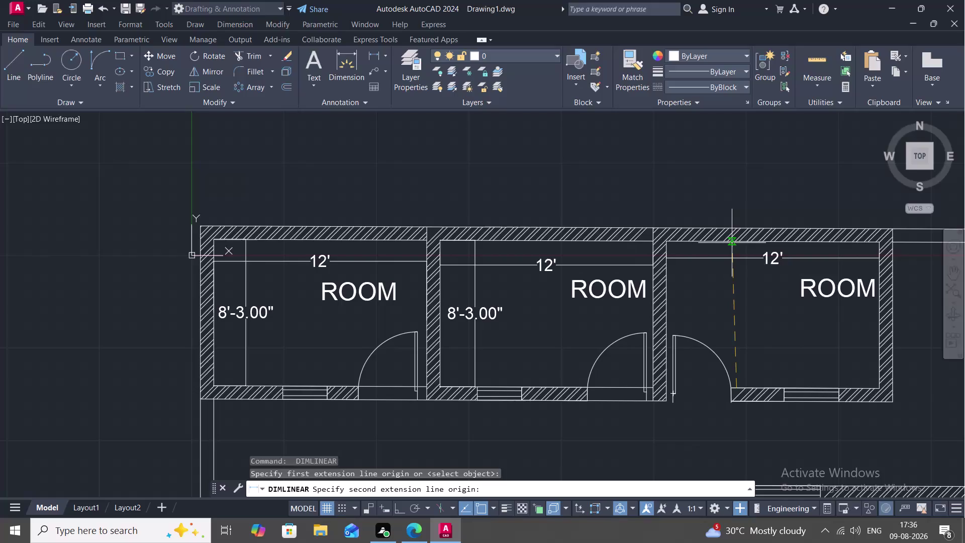
click(732, 243)
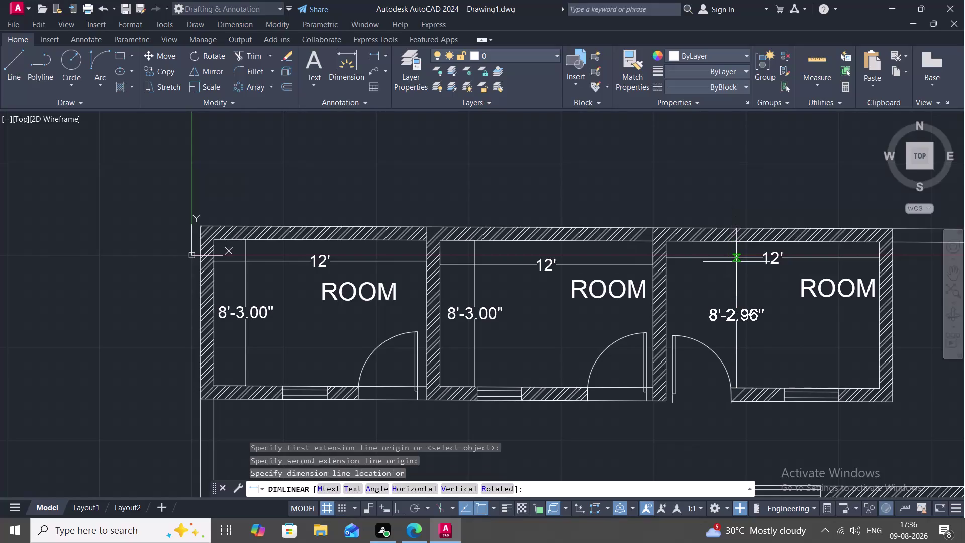
key(Escape)
scroll(up, 3)
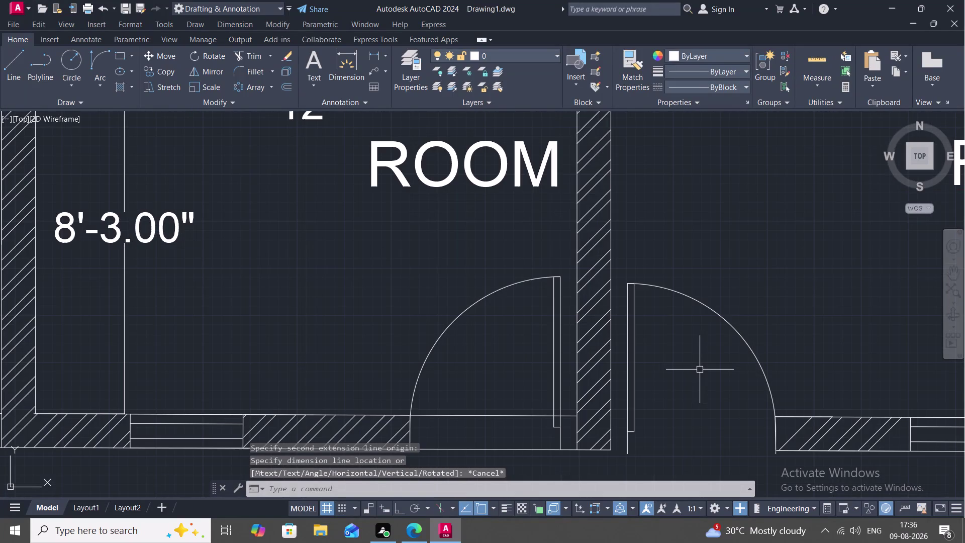
middle_drag(775, 406, 711, 403)
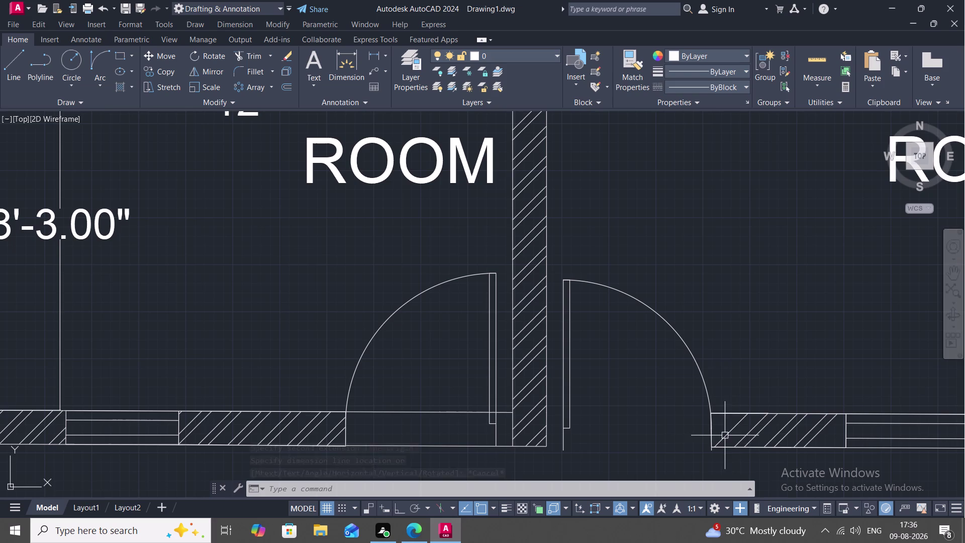
Delete the stray edge lines beside the third room's door.
click(732, 414)
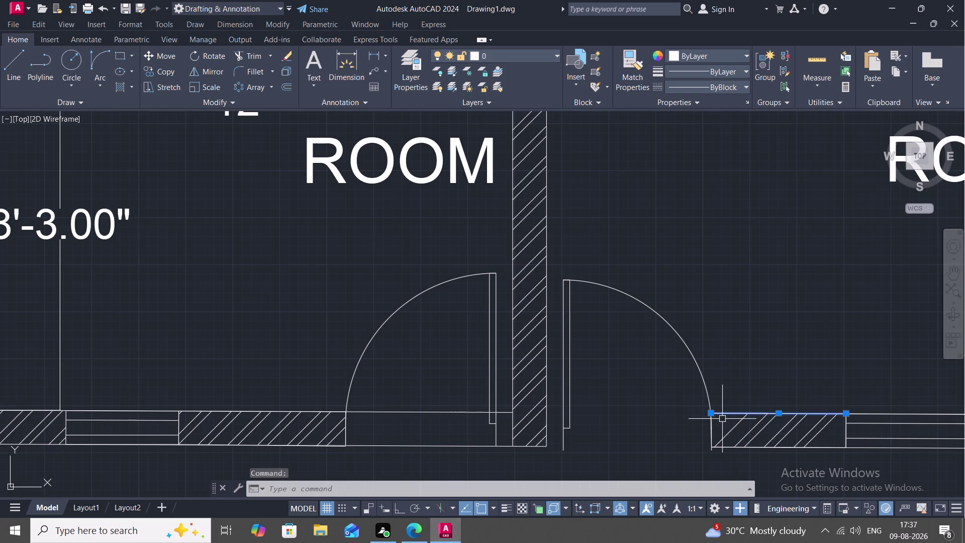
key(Delete)
scroll(up, 3)
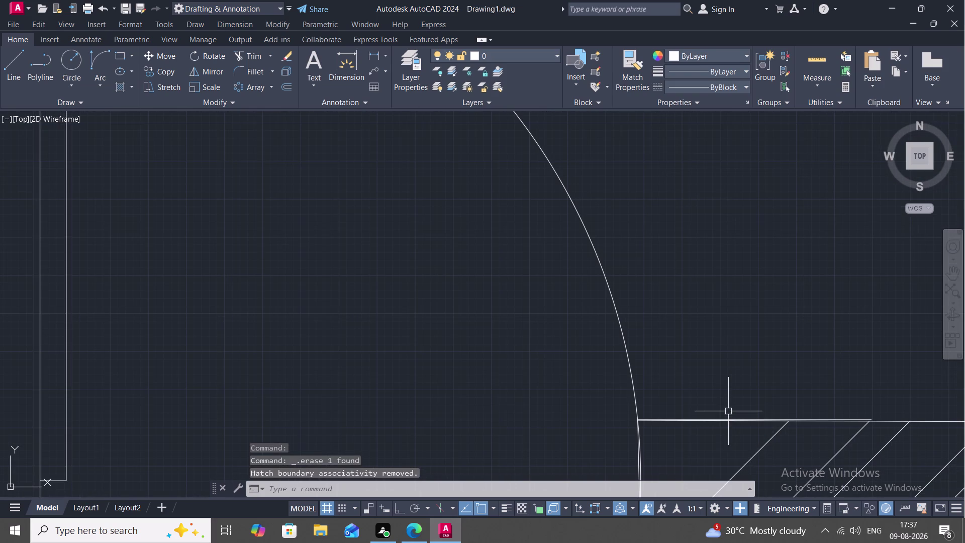
click(715, 420)
key(Delete)
scroll(down, 3)
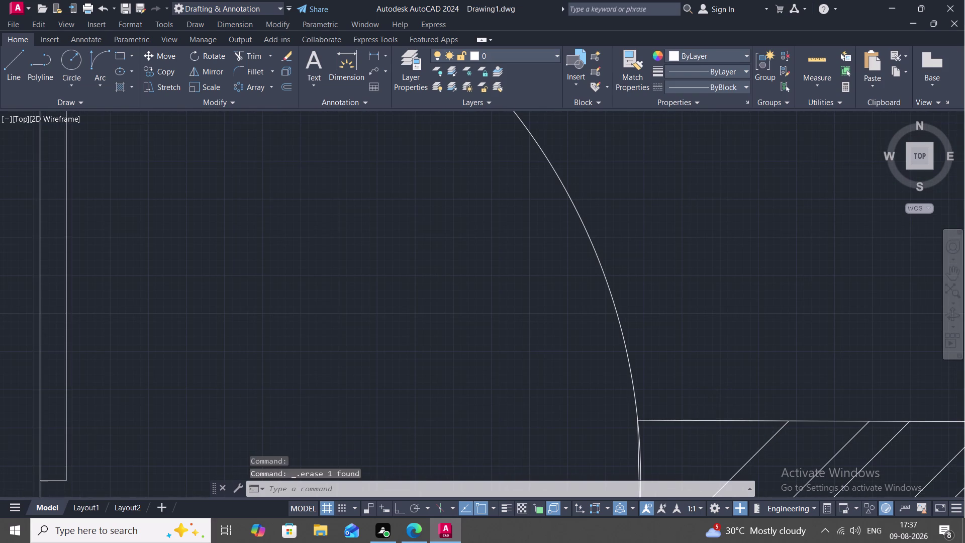
Dimension the third top room's depth from its top wall as 8'-3.00".
scroll(down, 3)
middle_drag(683, 406, 557, 437)
scroll(down, 3)
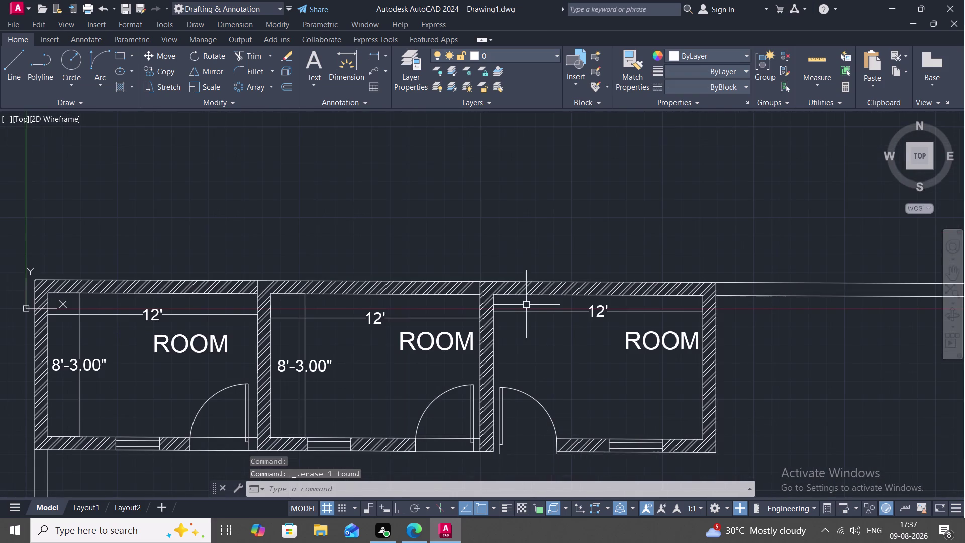
key(space)
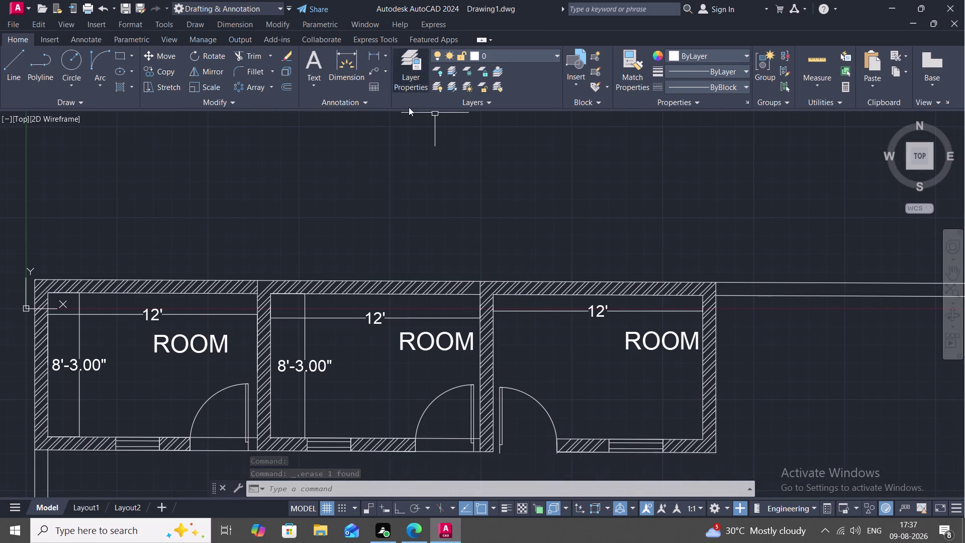
click(367, 50)
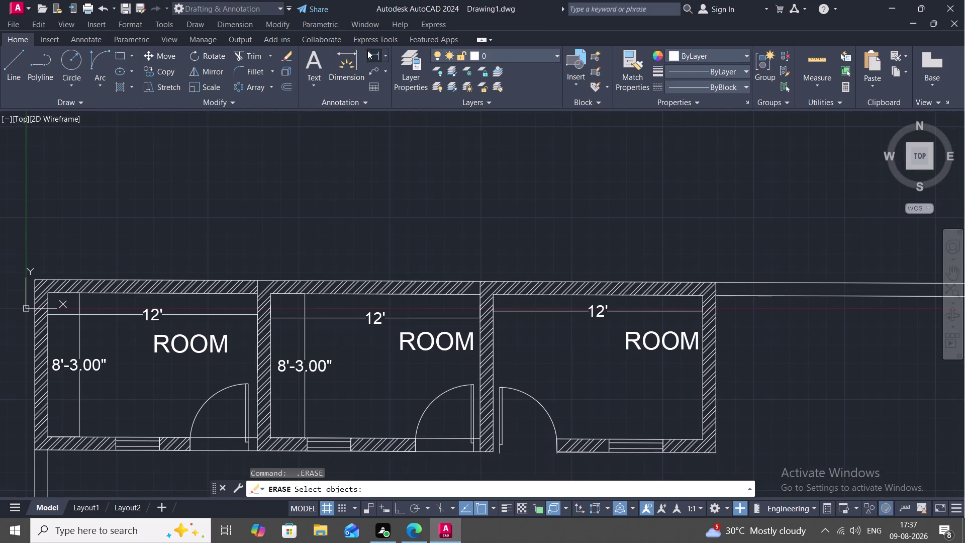
scroll(up, 3)
drag(539, 288, 542, 300)
middle_drag(573, 407, 553, 396)
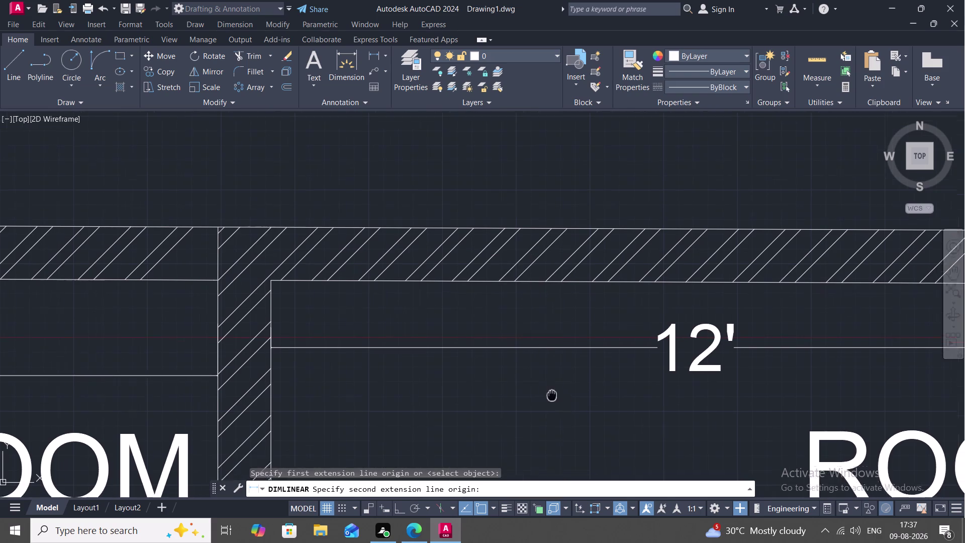
middle_drag(553, 396, 511, 249)
scroll(down, 3)
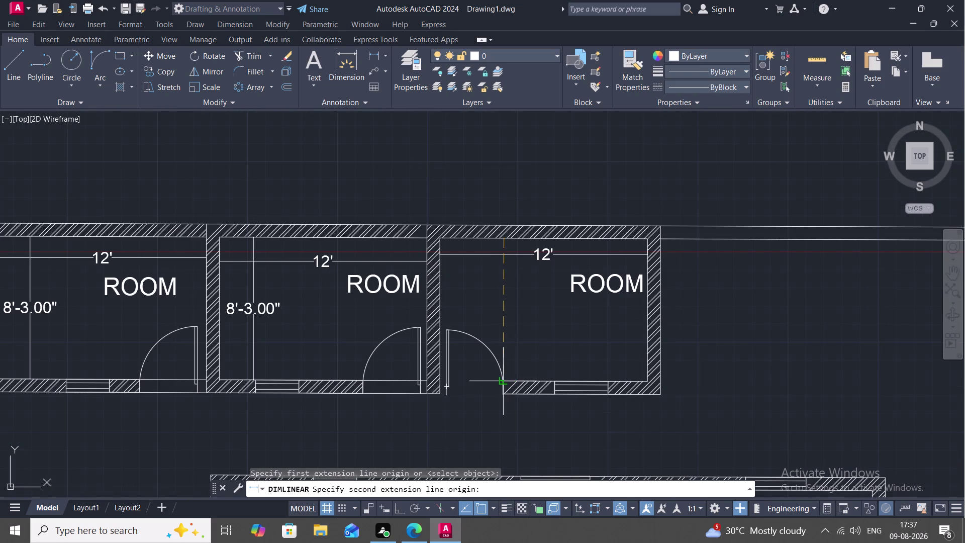
click(505, 377)
click(517, 373)
scroll(down, 3)
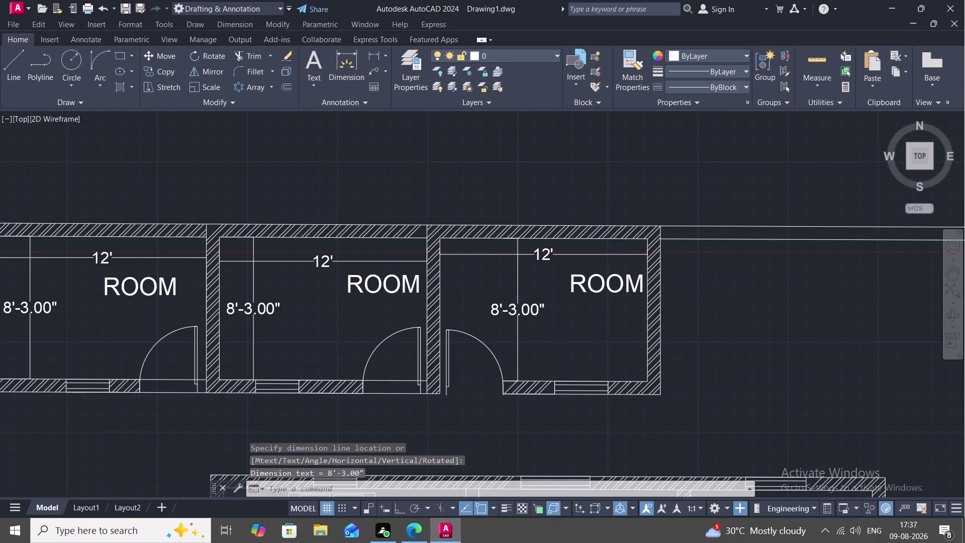
middle_drag(515, 403, 515, 321)
key(space)
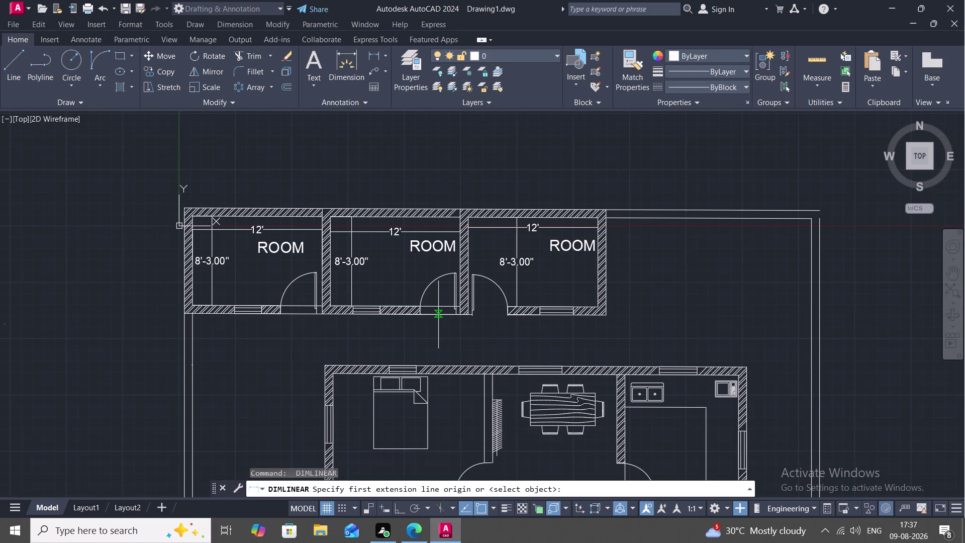
Add 4'-9.00" gap, 13'-9.00" and 19' width dimensions beside the top rooms.
click(438, 314)
click(438, 365)
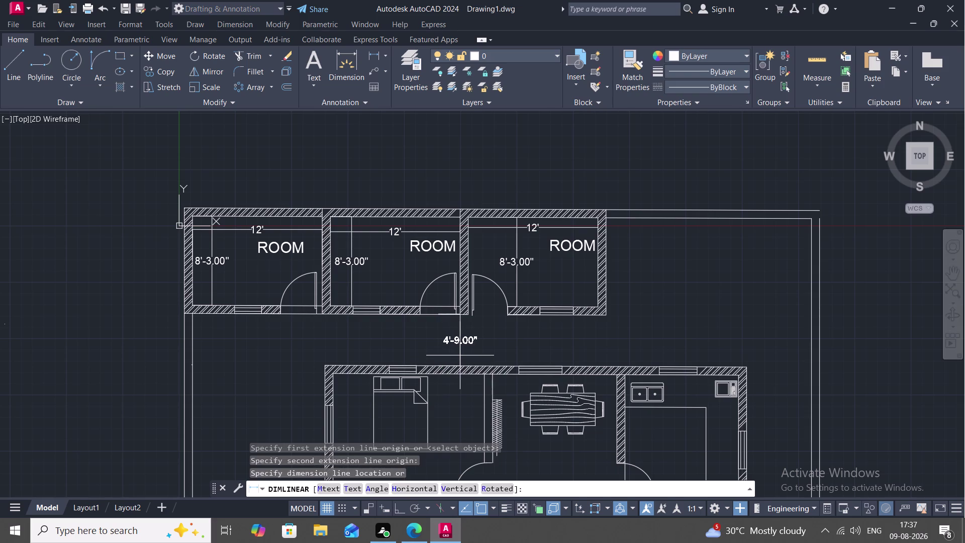
click(448, 357)
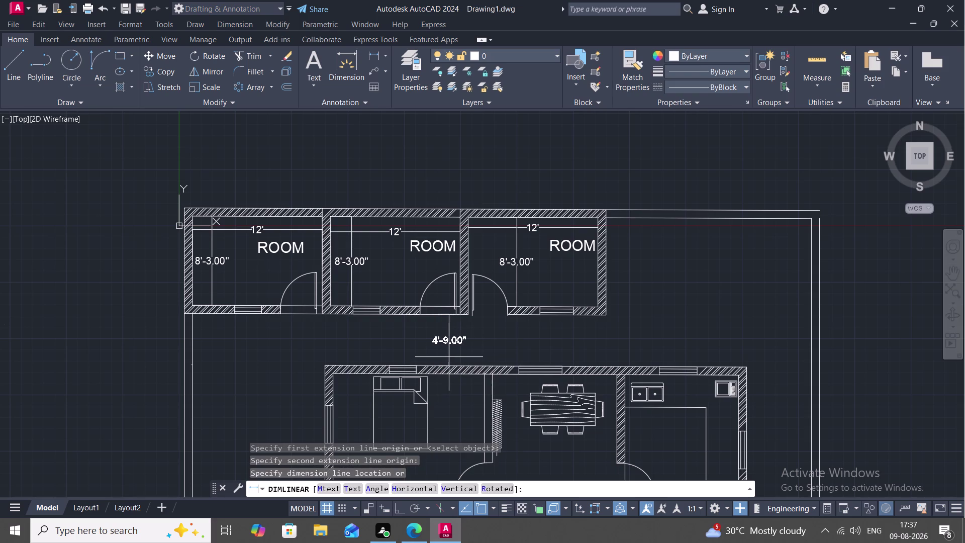
key(space)
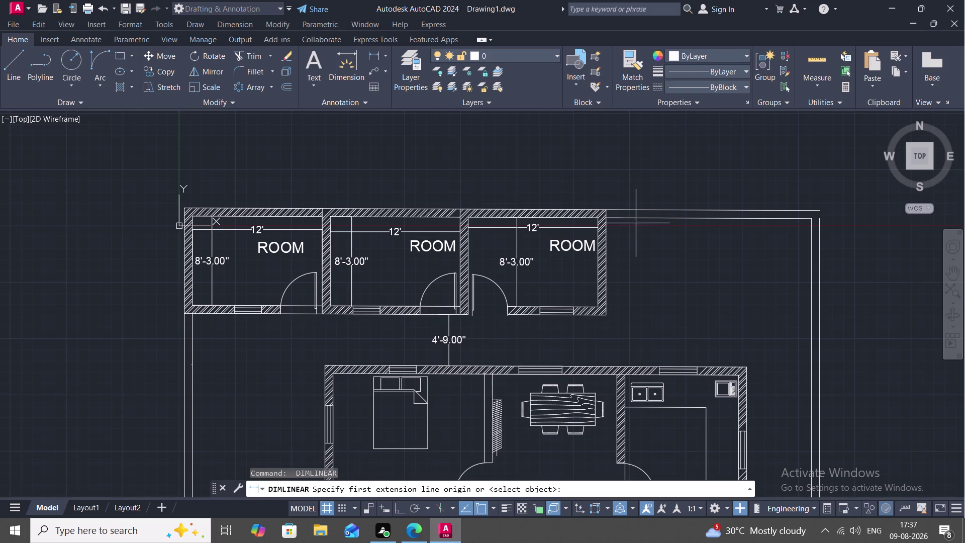
click(643, 218)
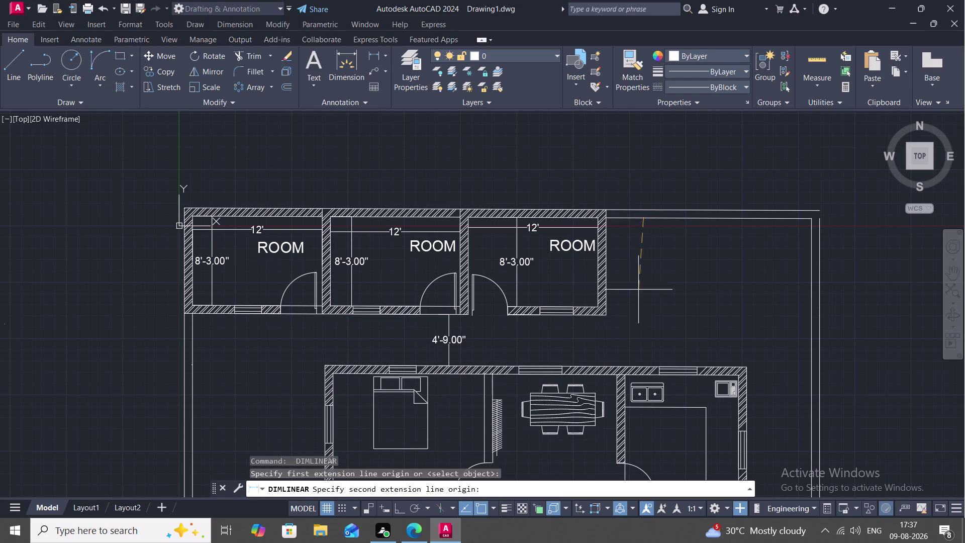
click(645, 365)
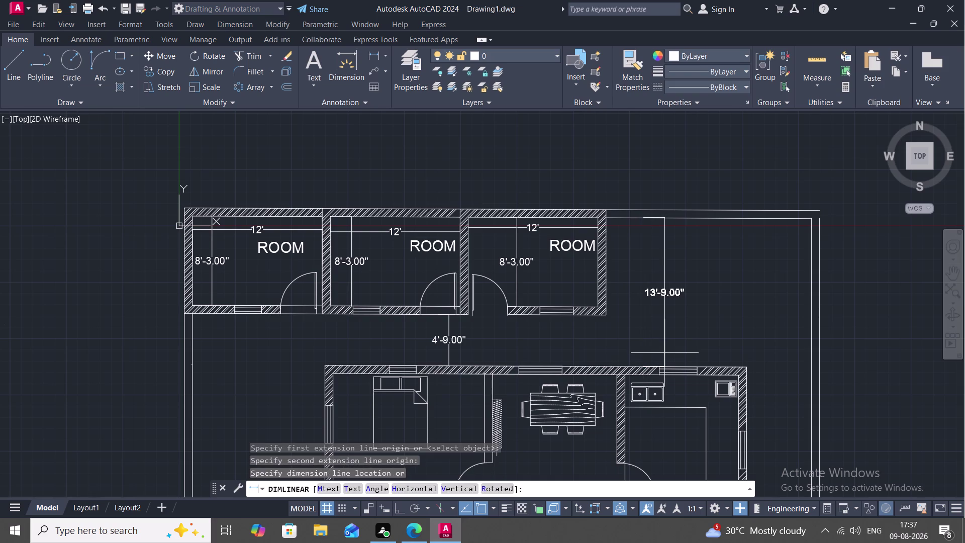
click(666, 354)
key(space)
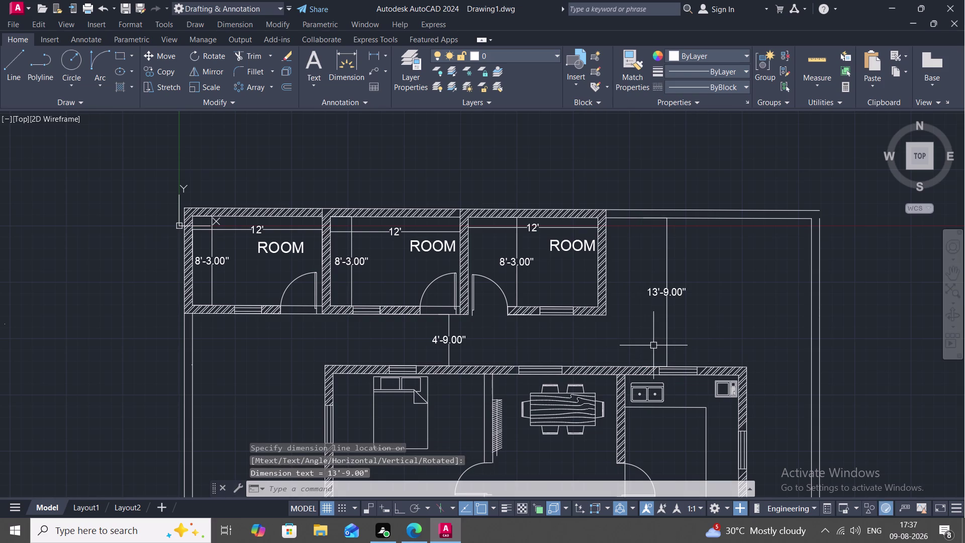
click(607, 315)
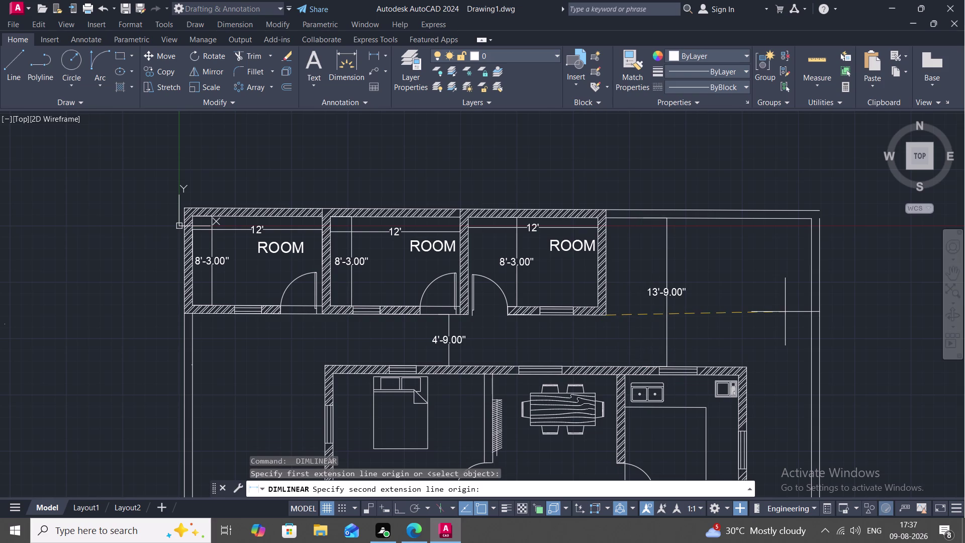
click(811, 316)
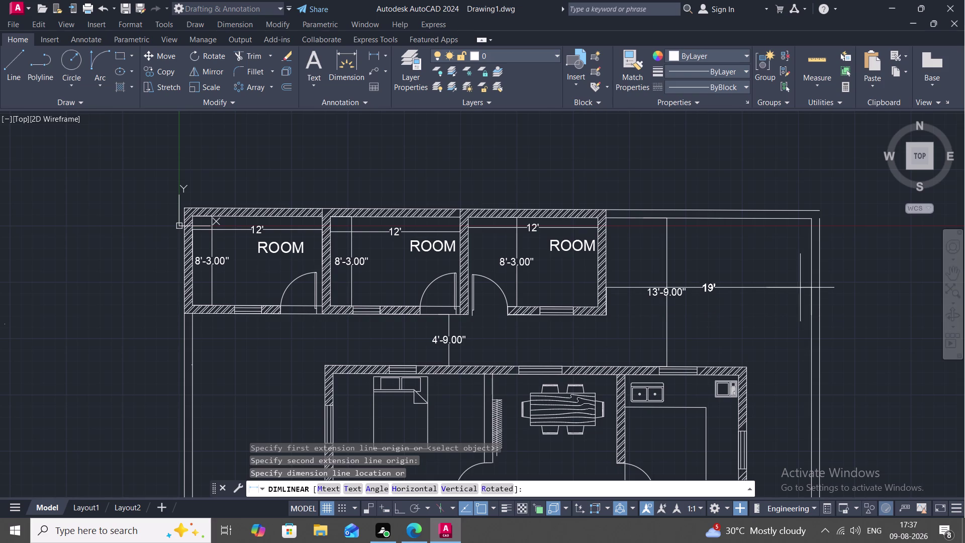
click(799, 287)
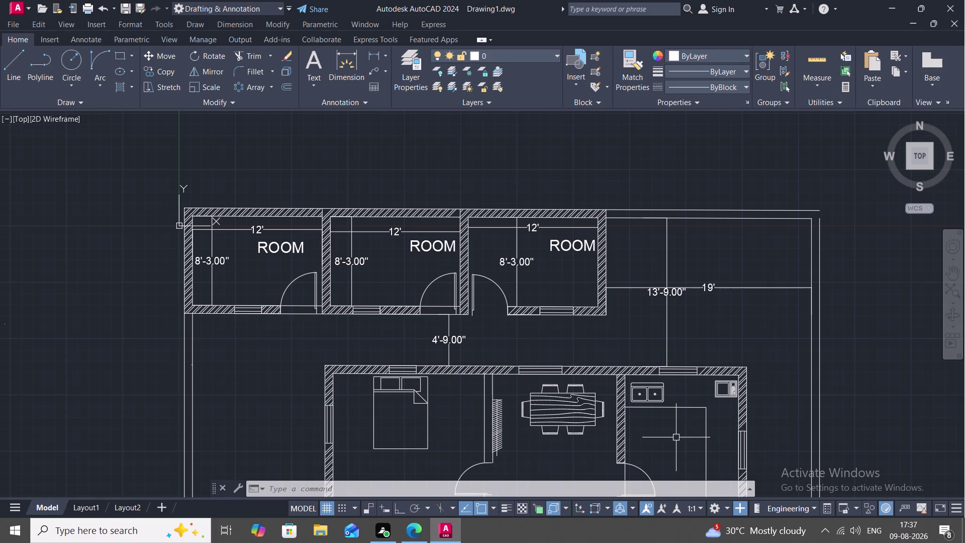
Dimension the kitchen width between its left and right walls as 10'-6.00".
middle_drag(674, 395, 674, 390)
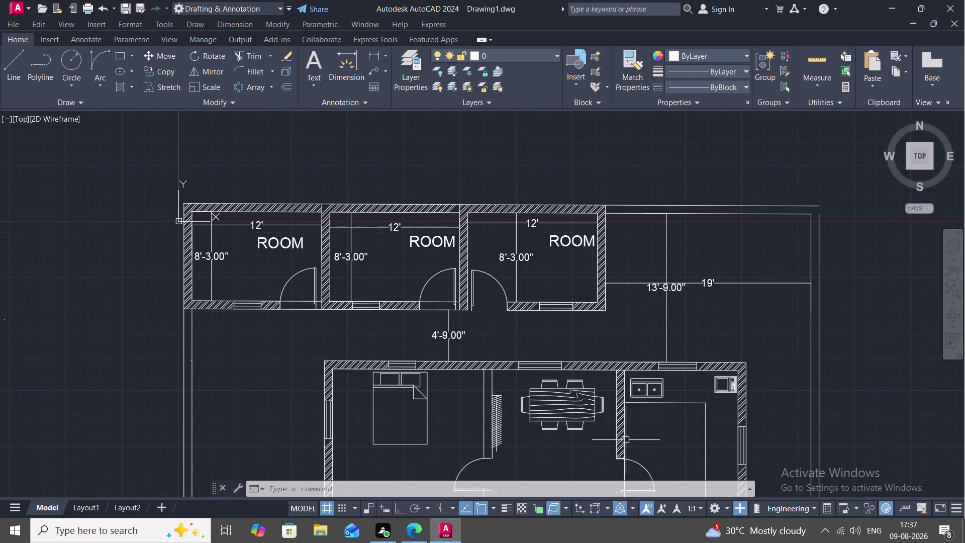
key(space)
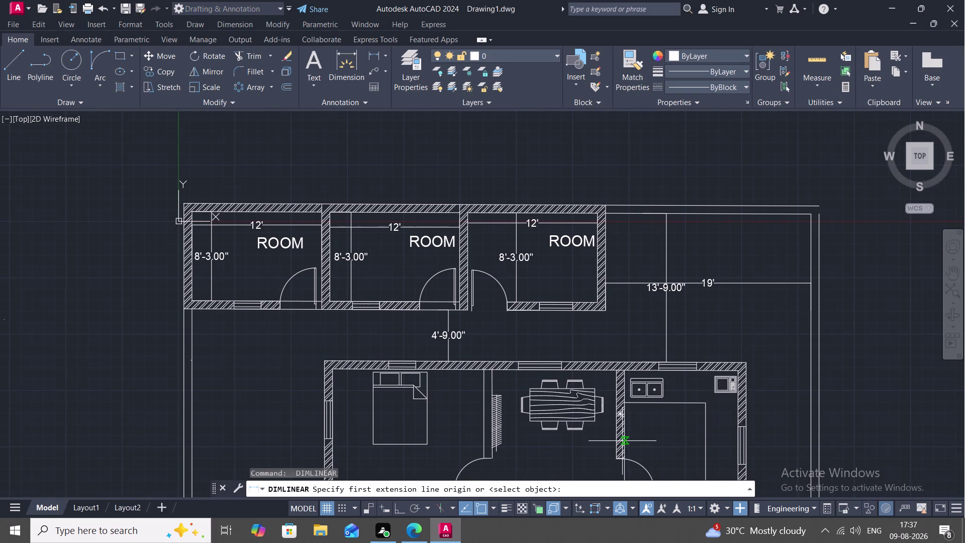
scroll(up, 3)
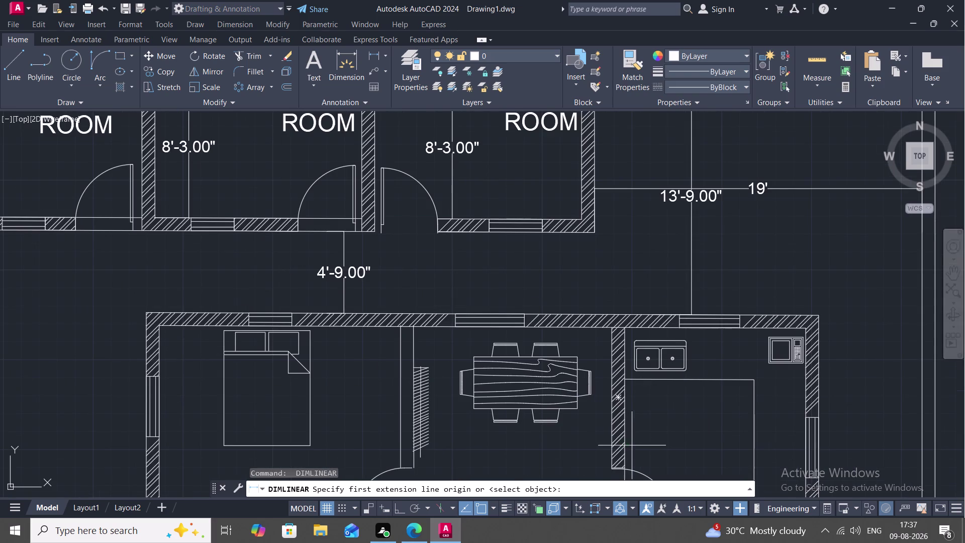
click(623, 440)
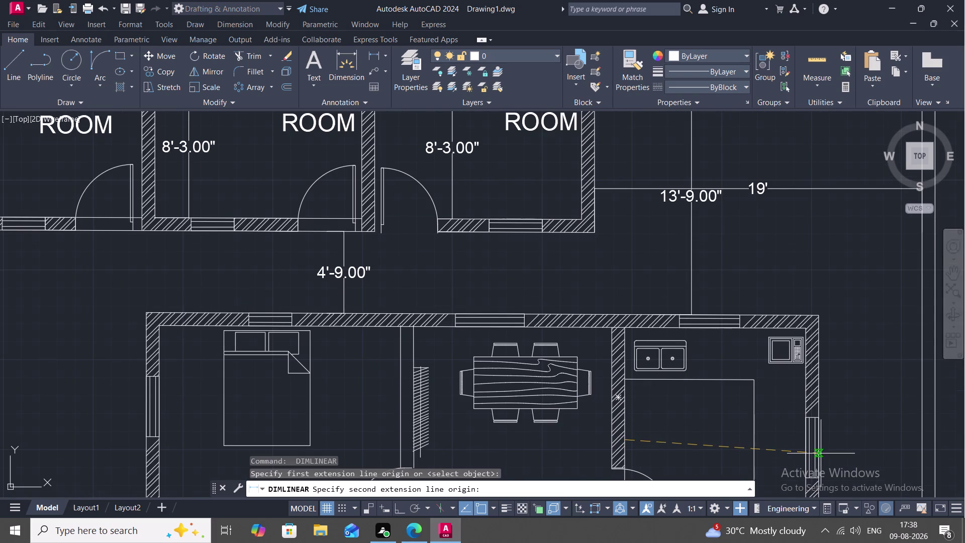
click(803, 447)
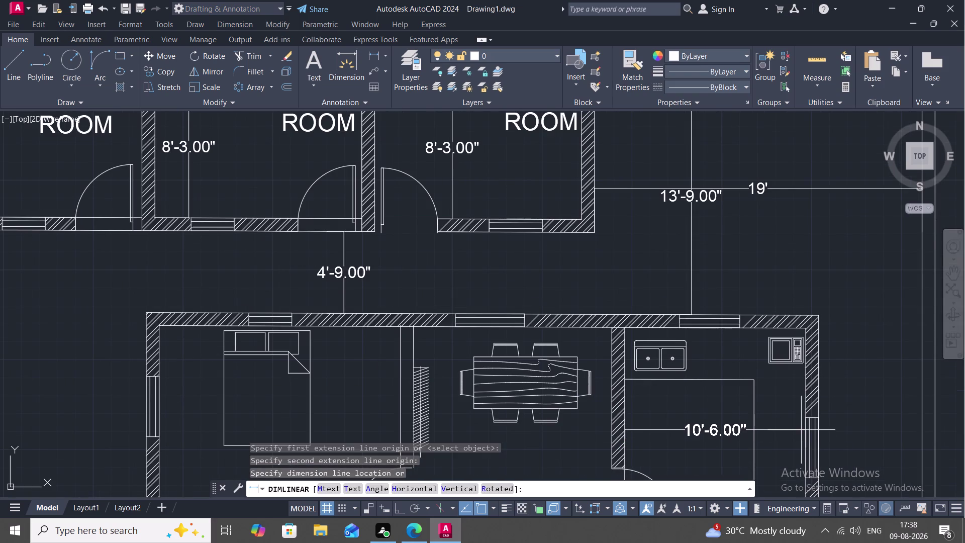
click(799, 428)
Try two more linear dimensions across the kitchen and cancel both.
middle_drag(789, 462, 773, 374)
scroll(down, 3)
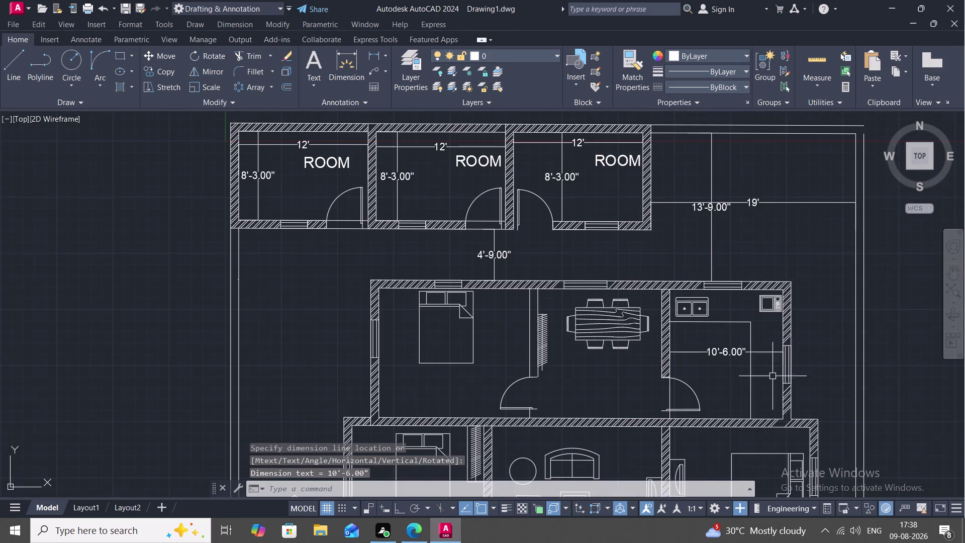
key(space)
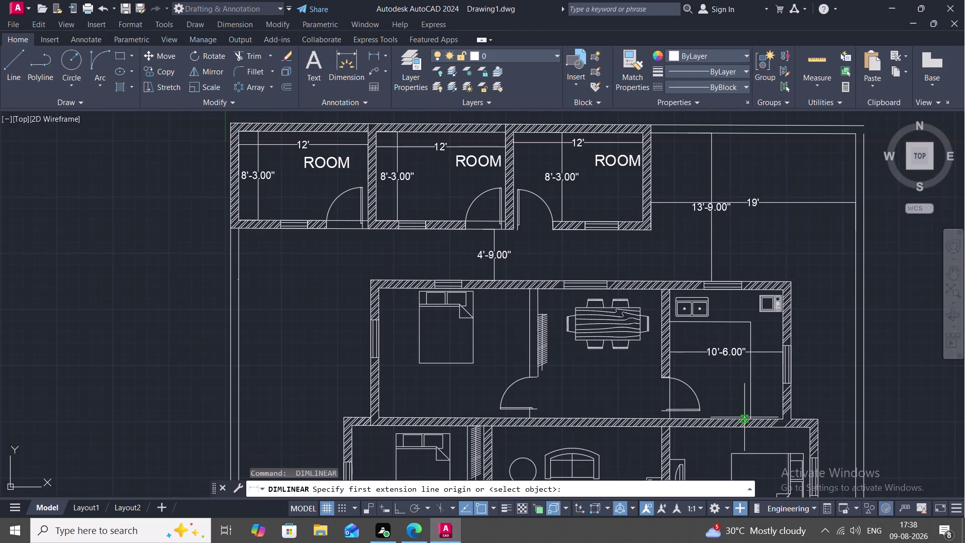
click(746, 419)
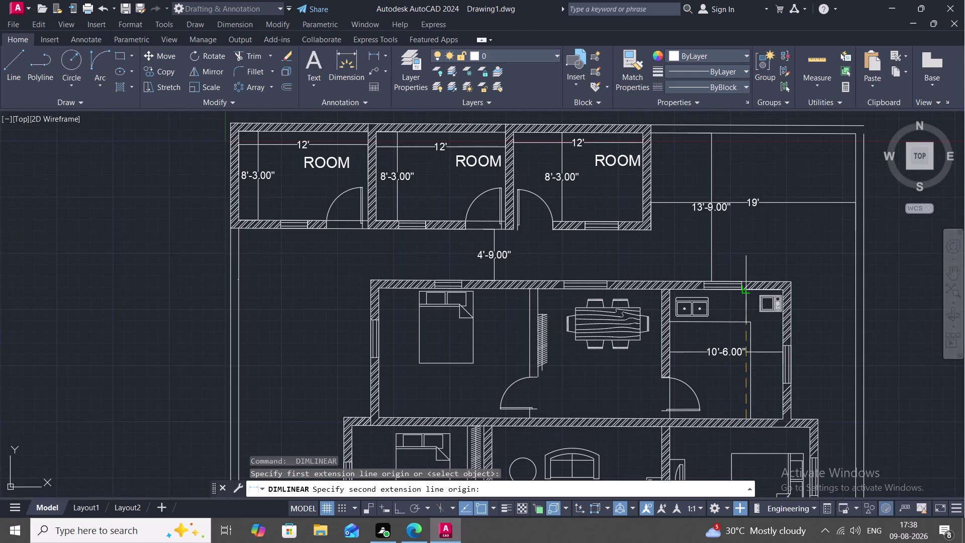
click(739, 293)
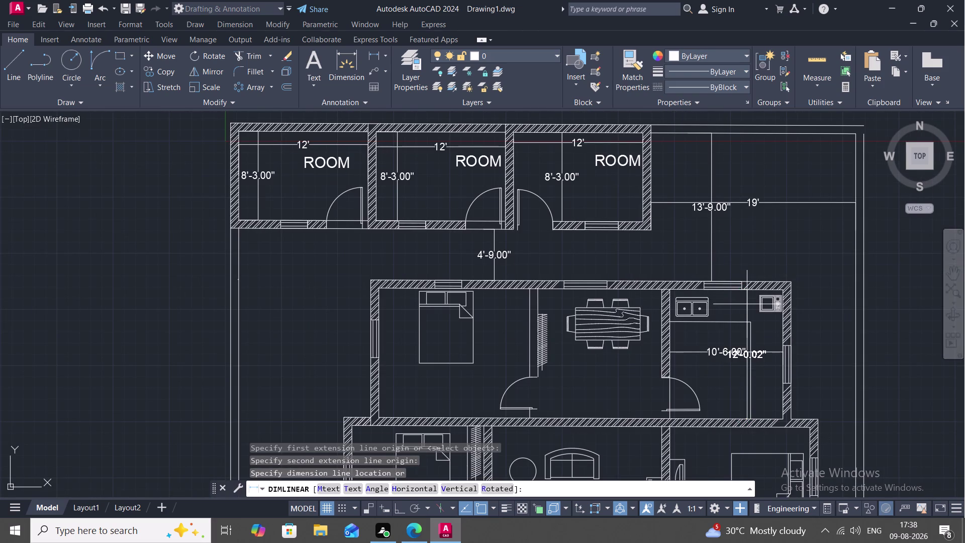
key(Escape)
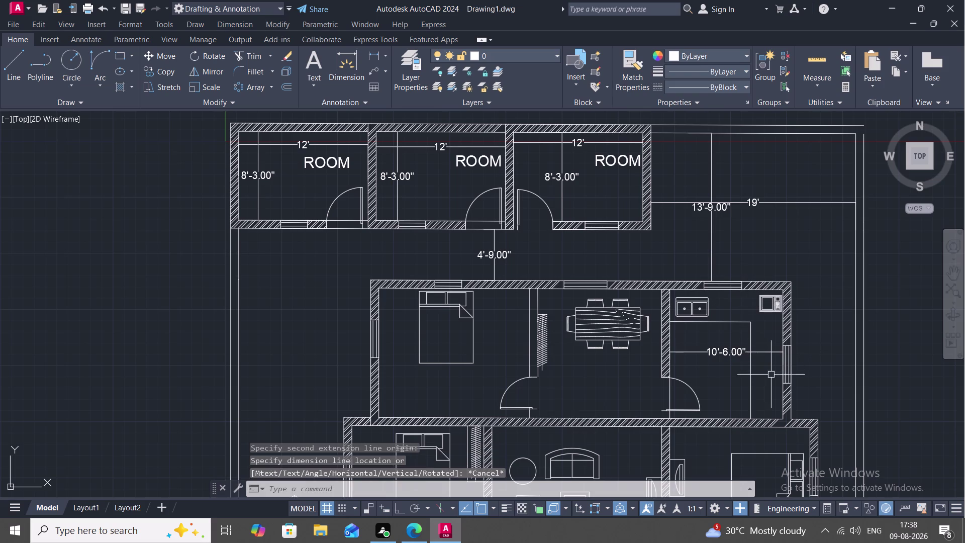
key(space)
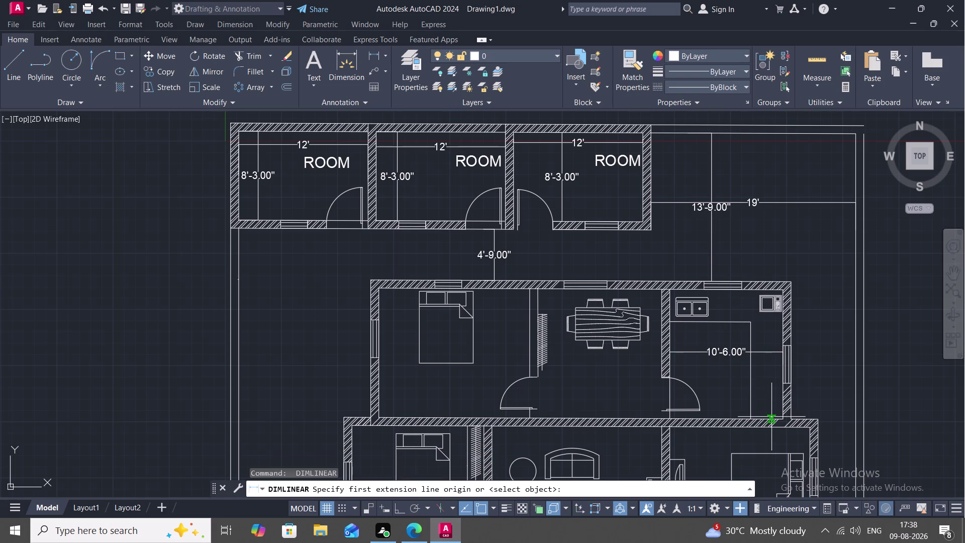
click(771, 420)
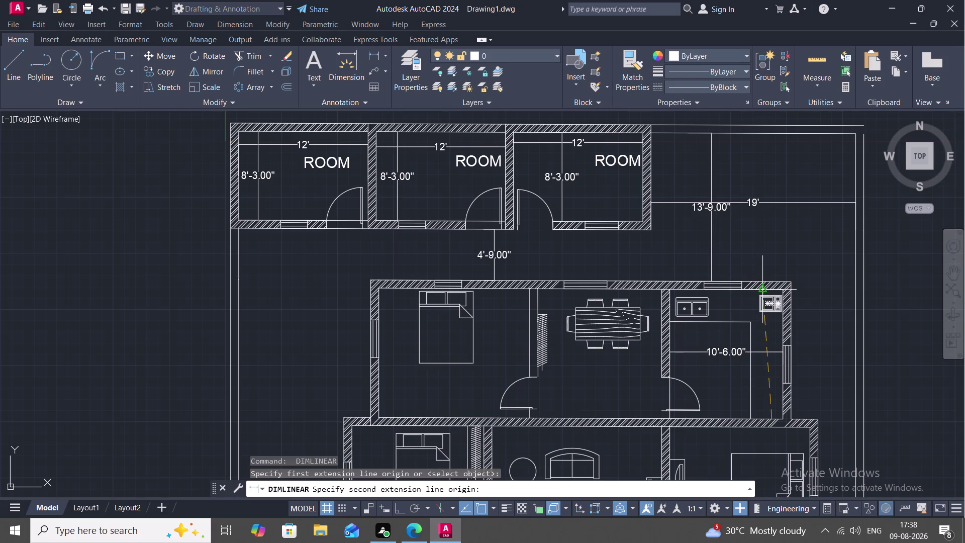
click(759, 290)
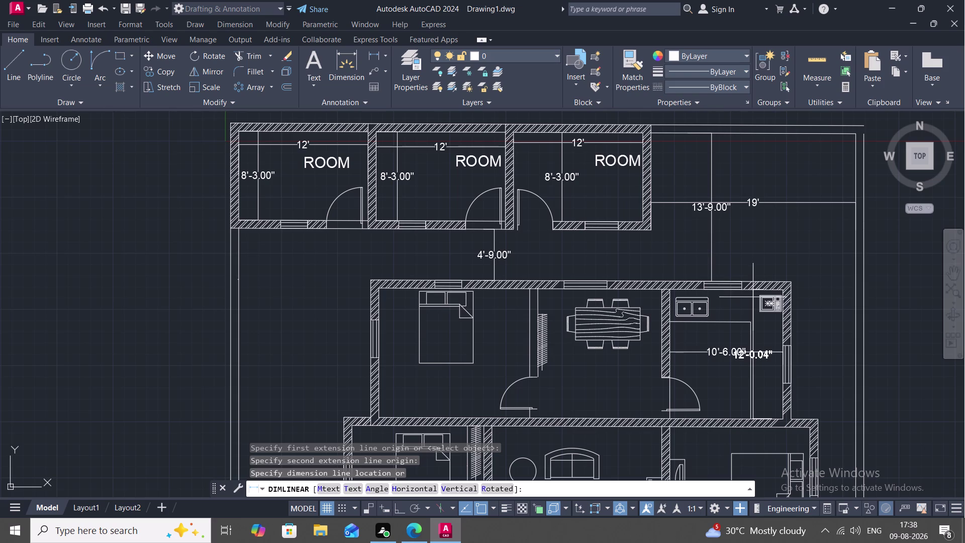
key(Escape)
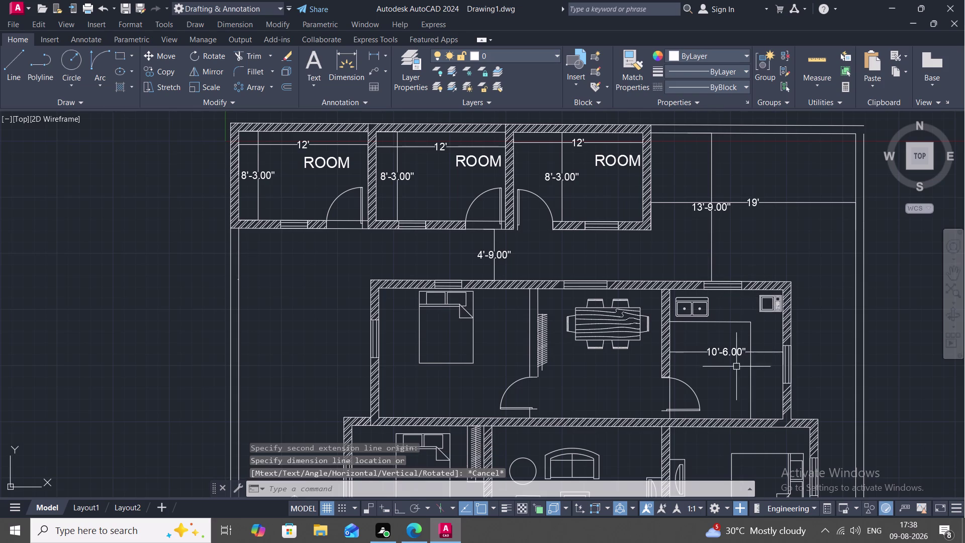
key(space)
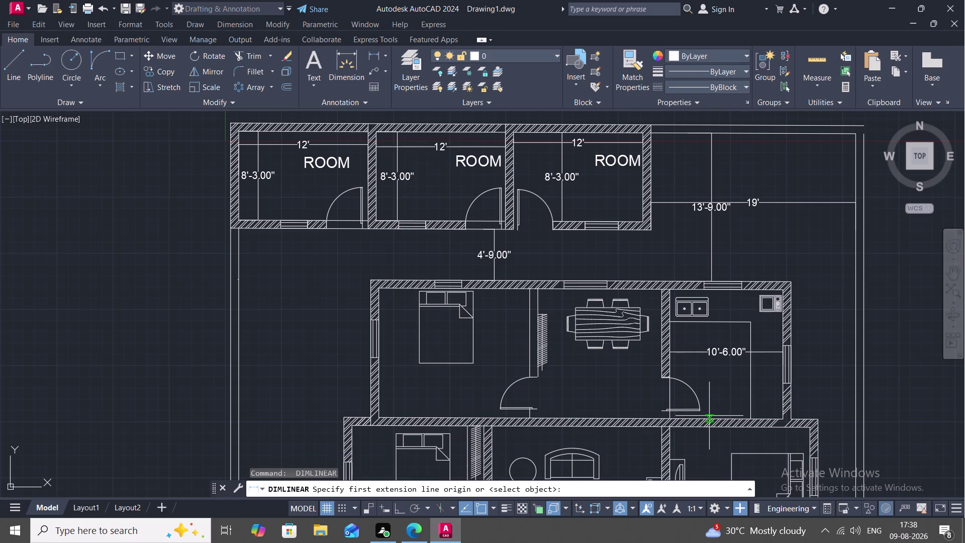
scroll(up, 3)
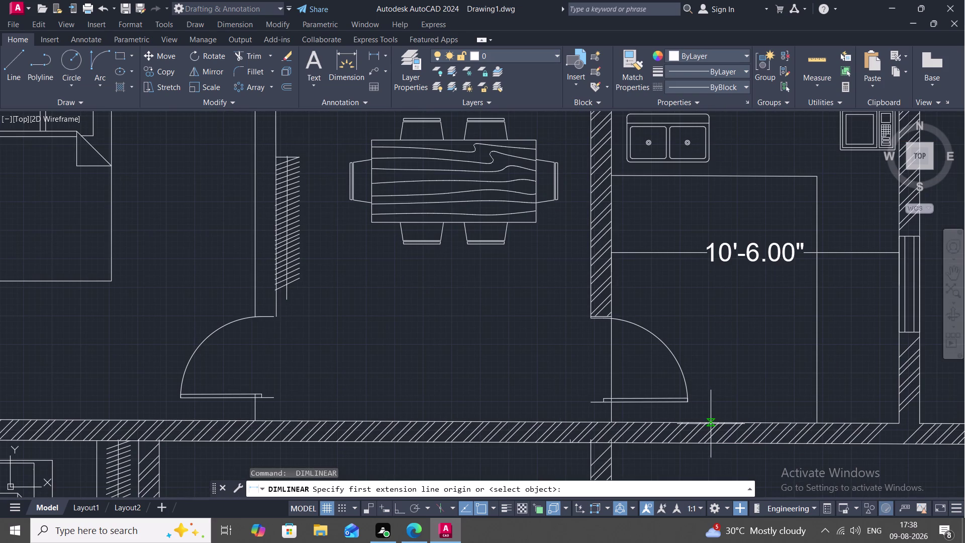
Add the kitchen's 12'-0.01" dimension up to its top wall.
scroll(up, 3)
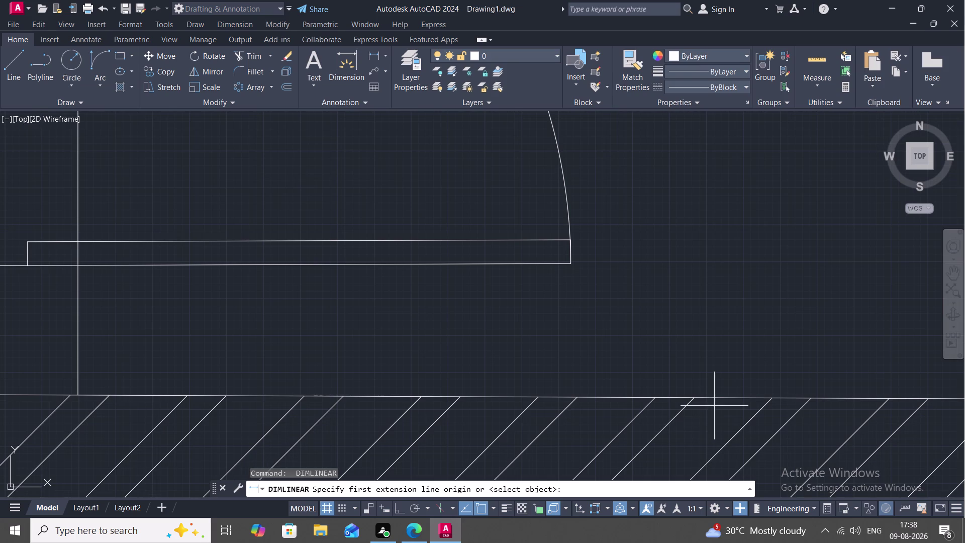
click(725, 397)
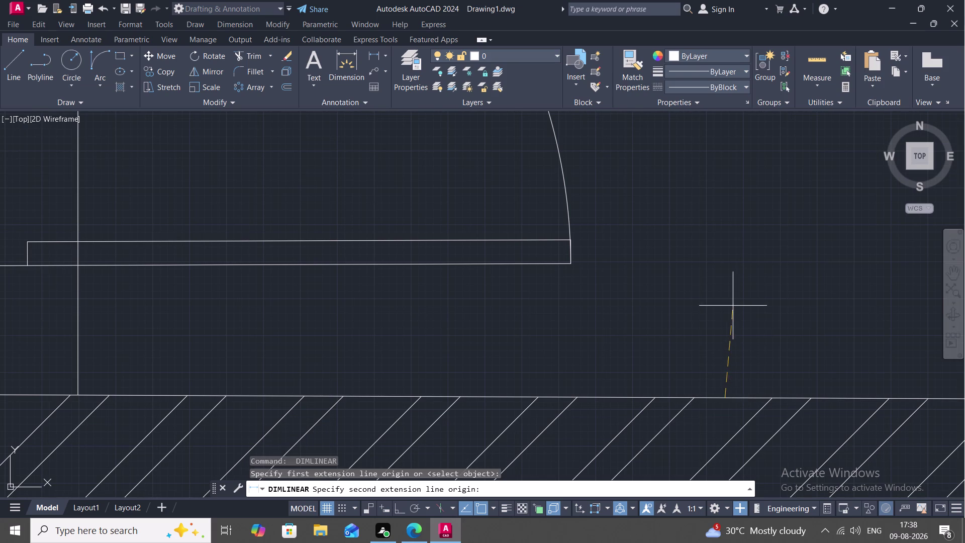
middle_drag(733, 304, 723, 428)
scroll(down, 3)
scroll(down, 3)
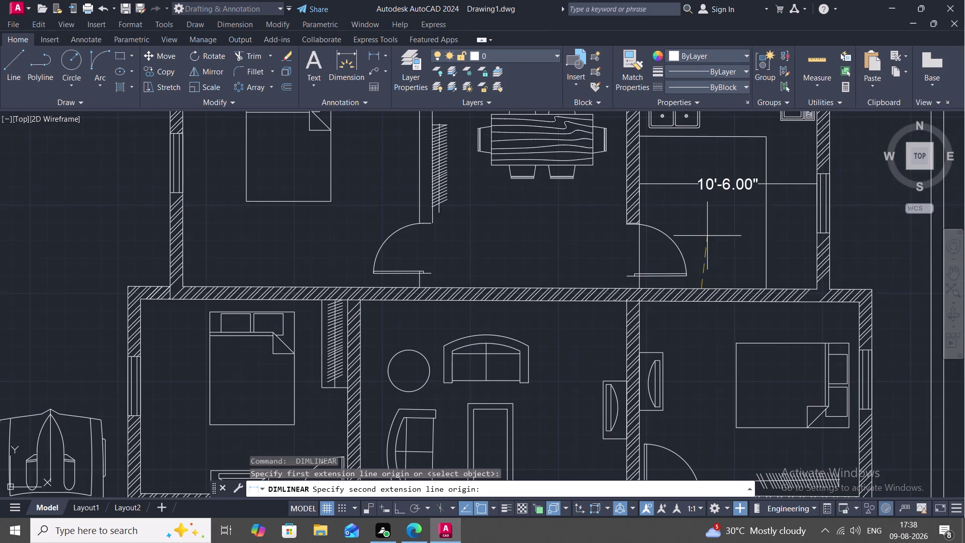
middle_drag(707, 191, 695, 273)
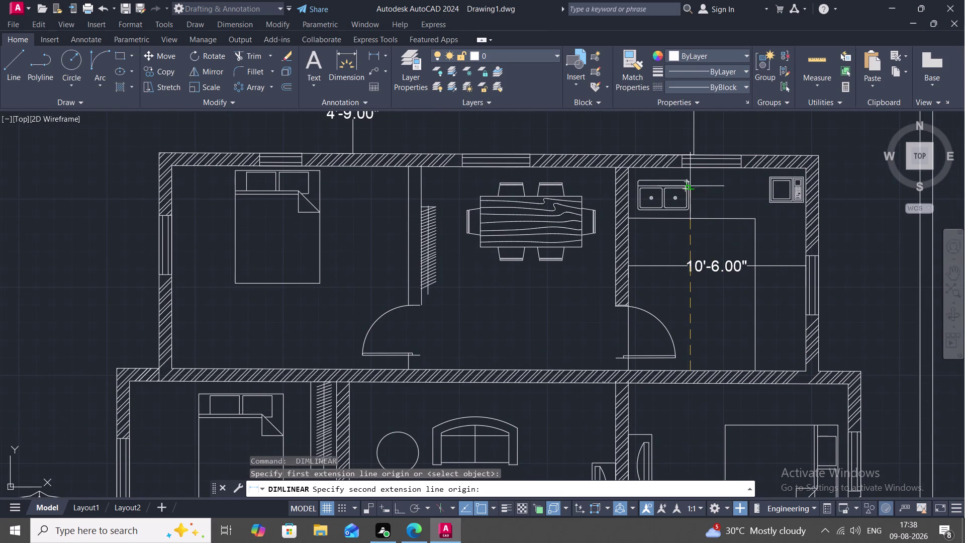
scroll(up, 3)
click(684, 167)
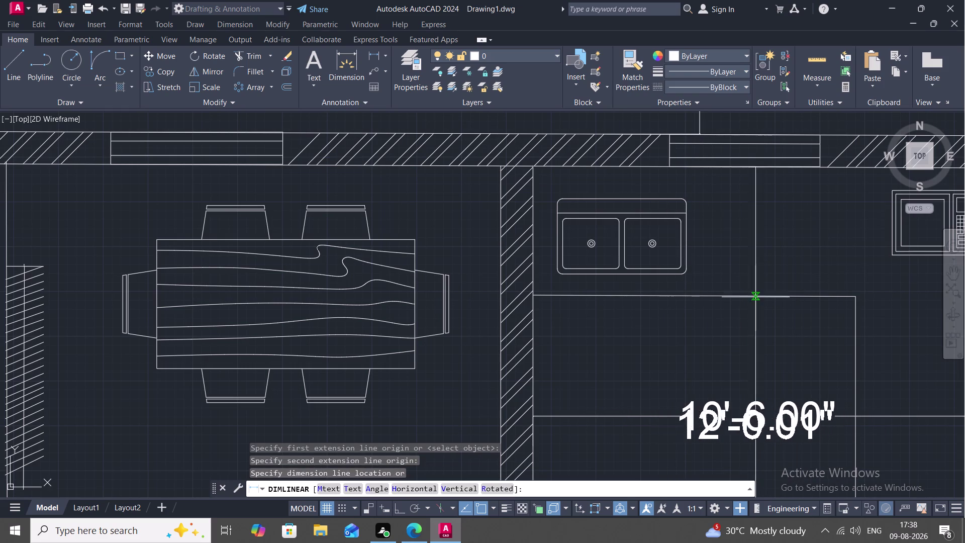
click(622, 344)
Erase the old 10'-6.00" kitchen width dimension.
click(781, 417)
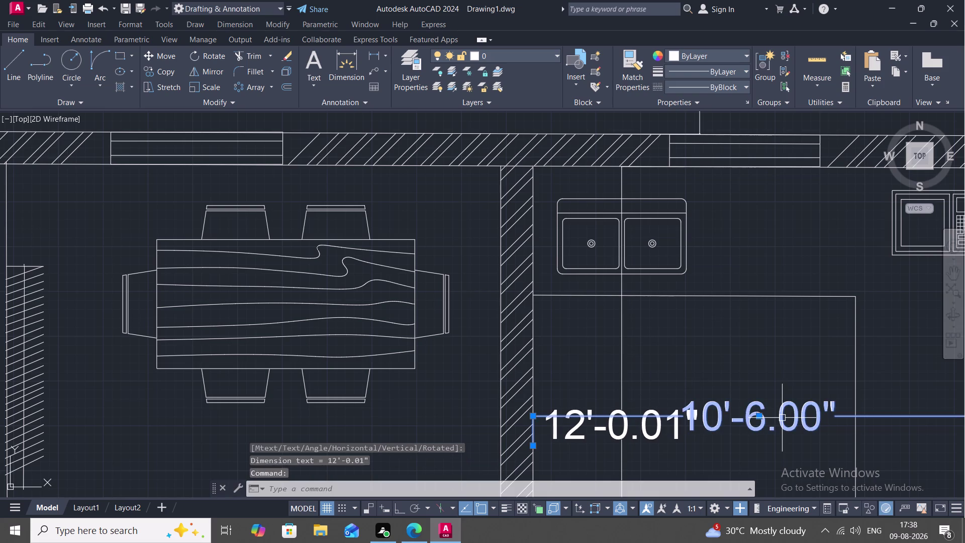
key(Delete)
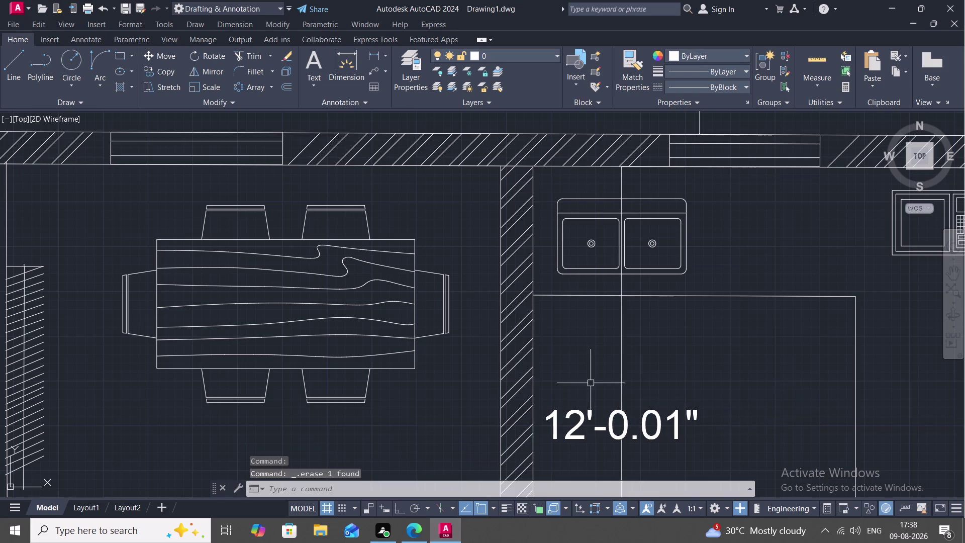
key(space)
key(Escape)
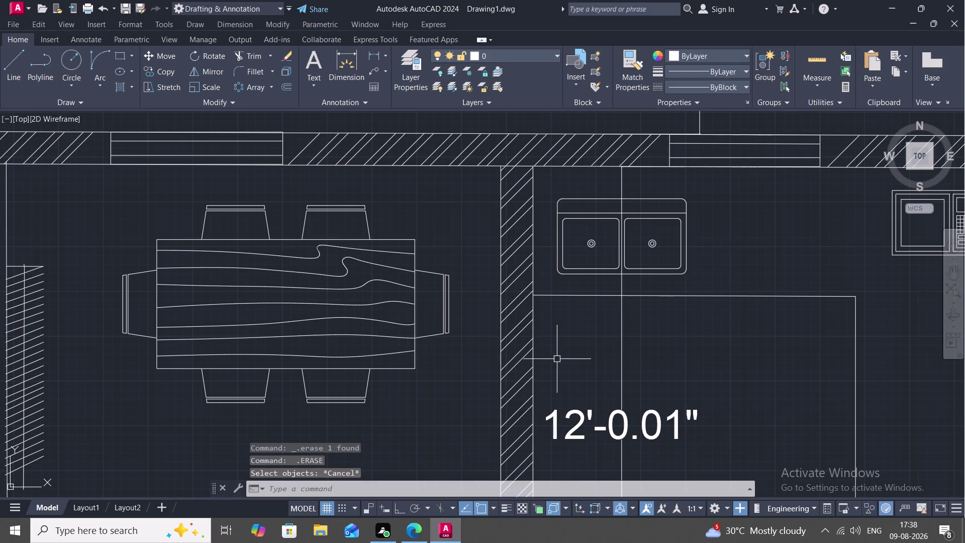
Redraw the kitchen's 10'-6.00" width dimension between its left and right walls.
click(376, 52)
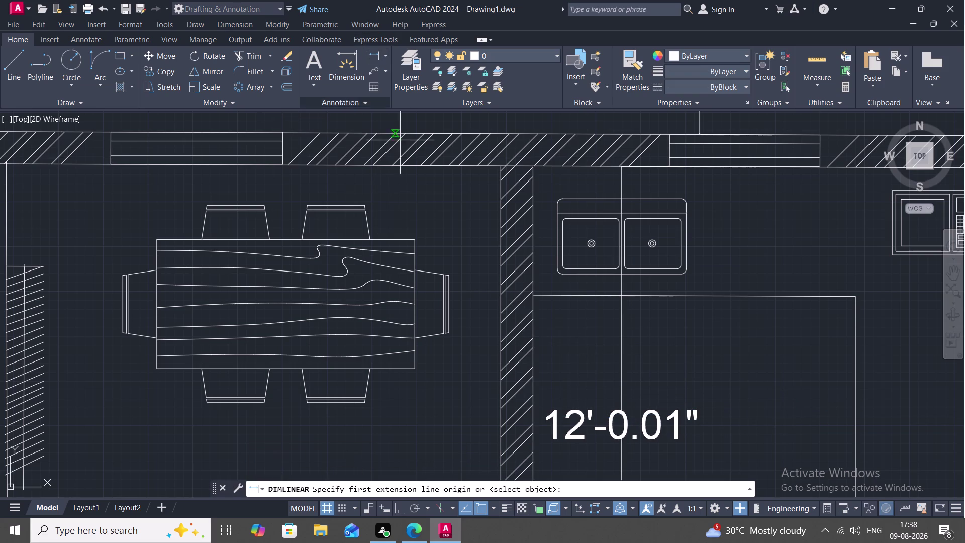
click(531, 356)
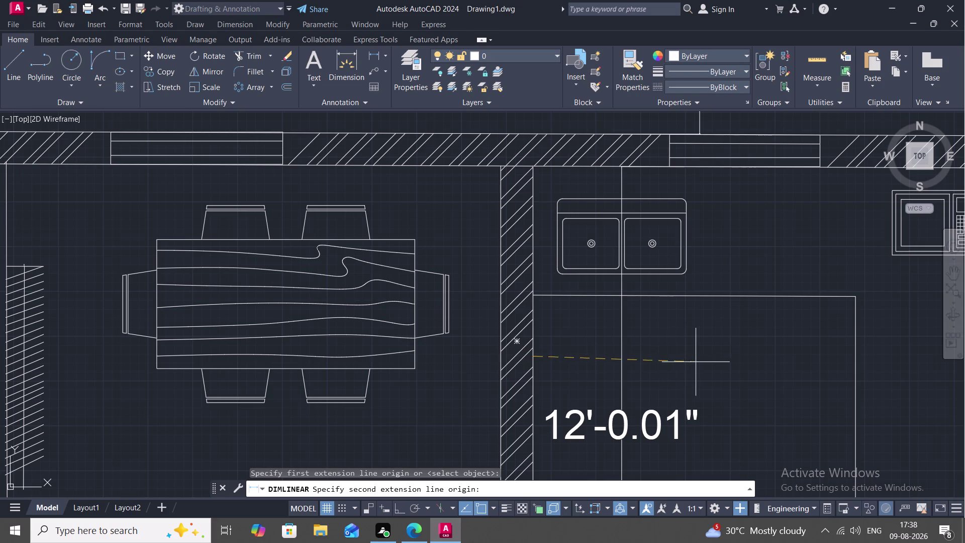
middle_drag(701, 362, 722, 372)
scroll(down, 3)
middle_drag(711, 365, 706, 362)
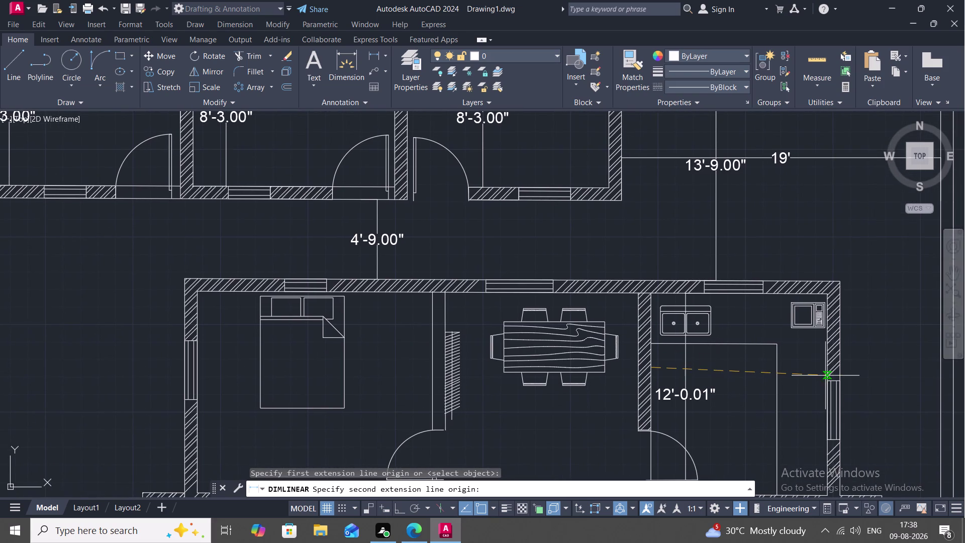
scroll(up, 3)
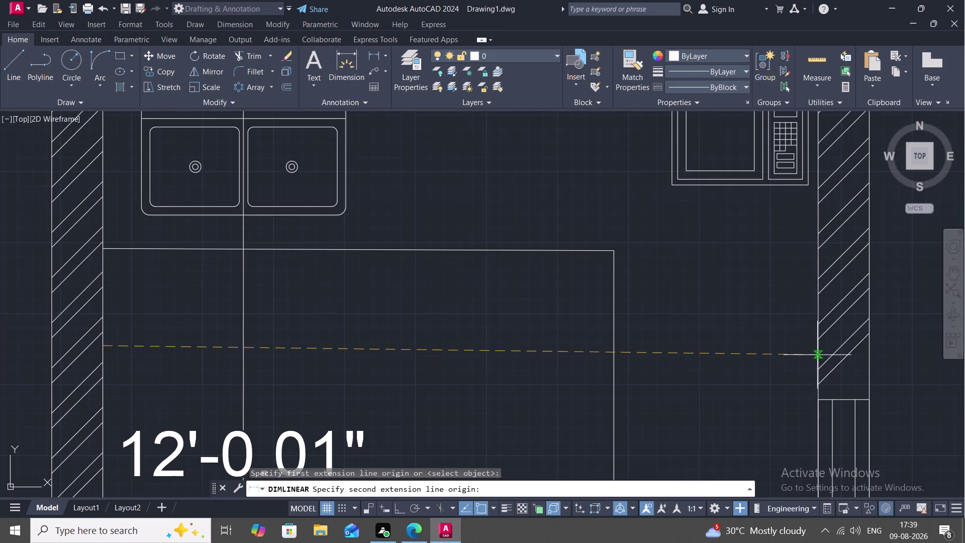
click(818, 354)
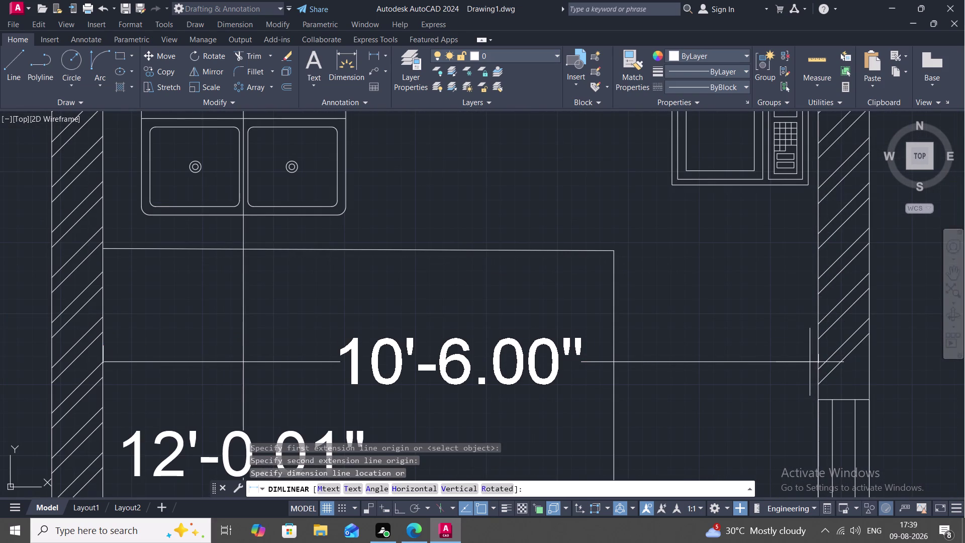
click(808, 362)
scroll(down, 3)
scroll(down, 3)
scroll(down, 3)
middle_drag(706, 435, 662, 368)
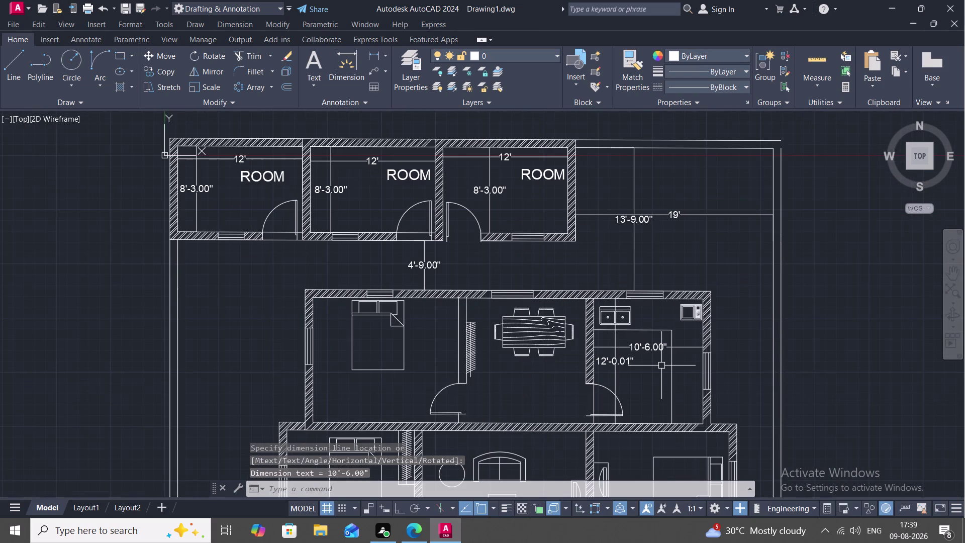
Copy the top-right ROOM label into the kitchen and the dining area.
text(CO)
key(space)
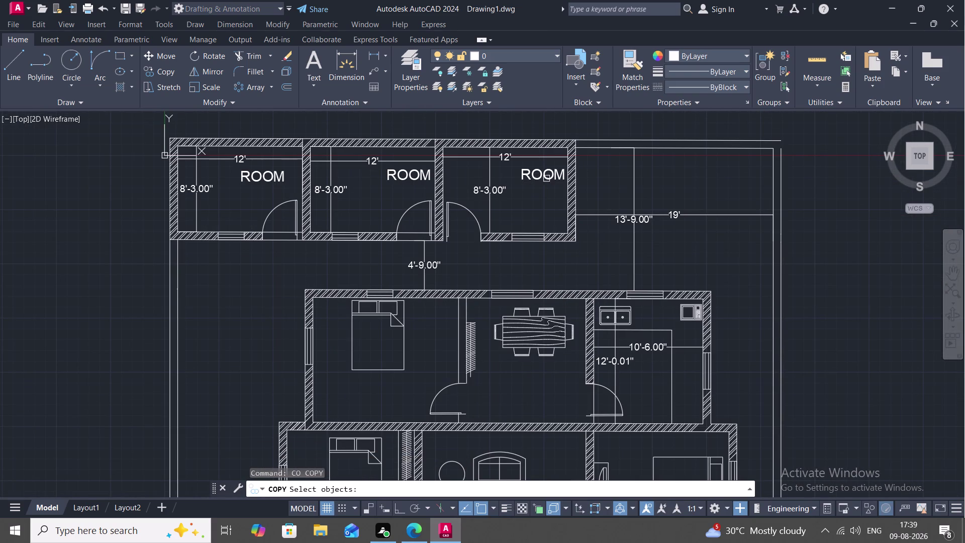
click(546, 176)
right_click(545, 176)
click(545, 175)
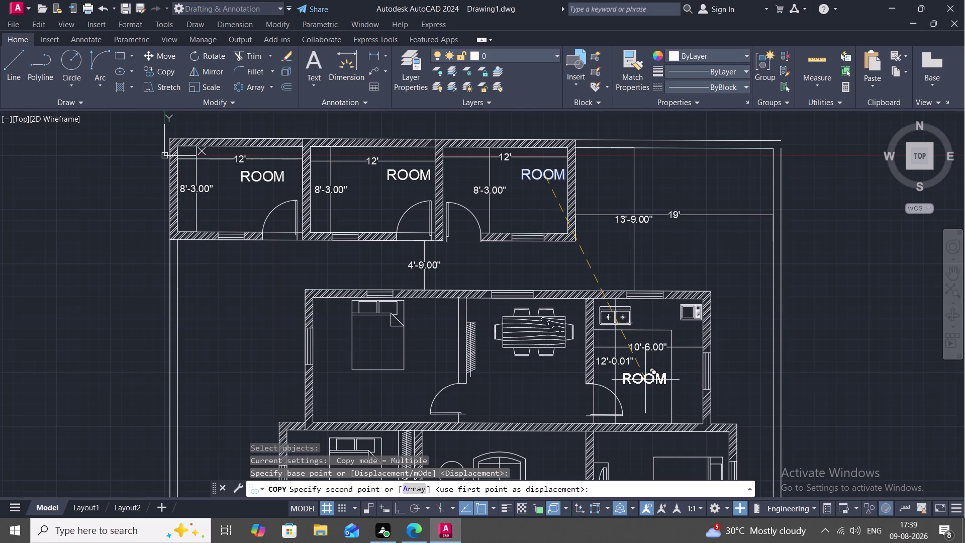
click(645, 379)
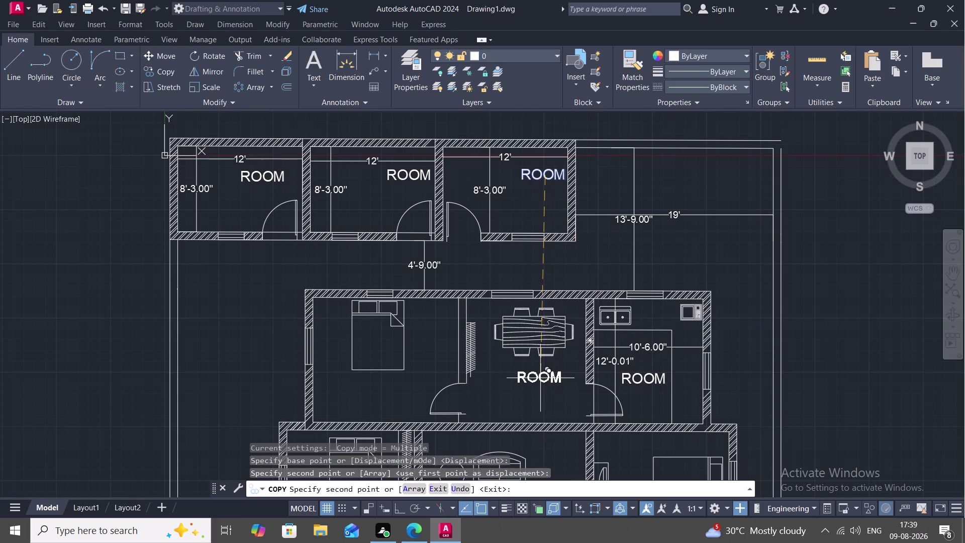
click(539, 380)
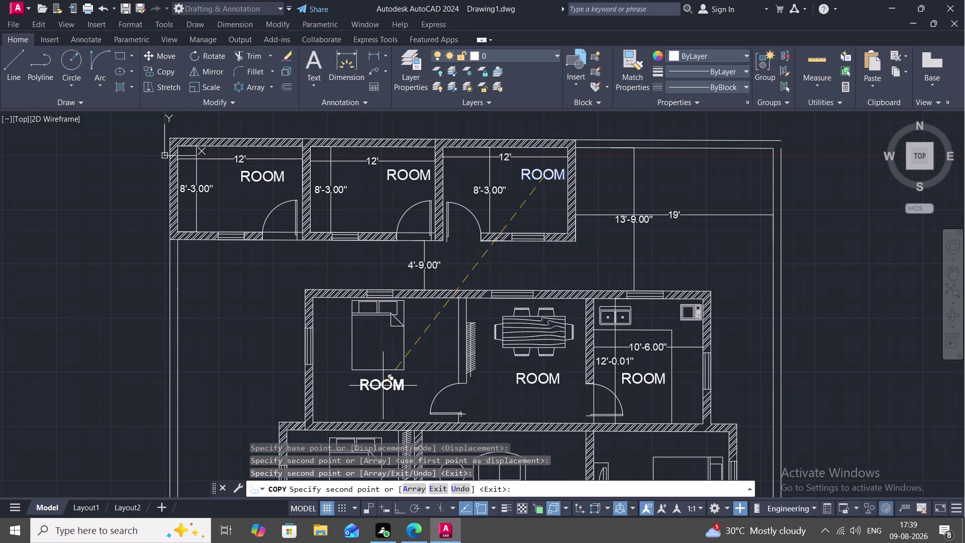
key(Escape)
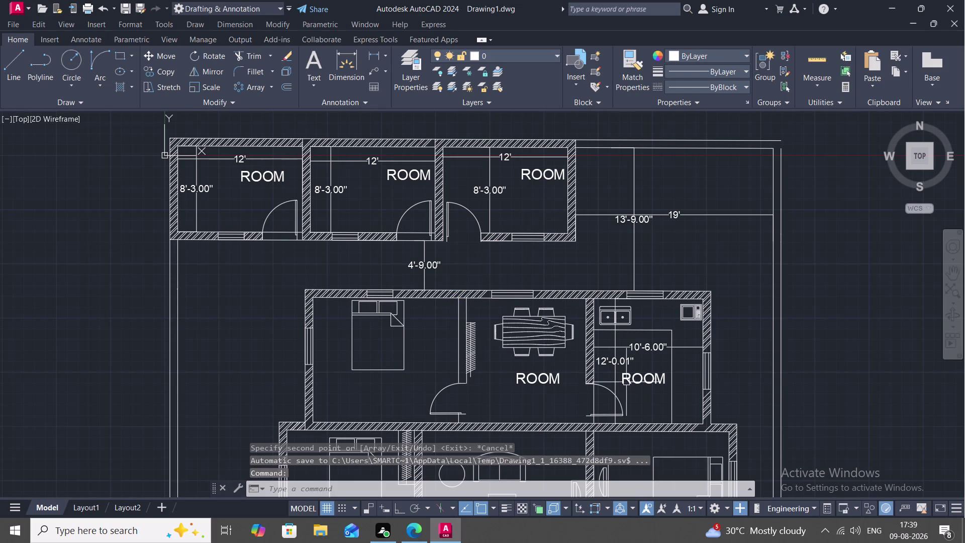
double_click(639, 379)
click(668, 379)
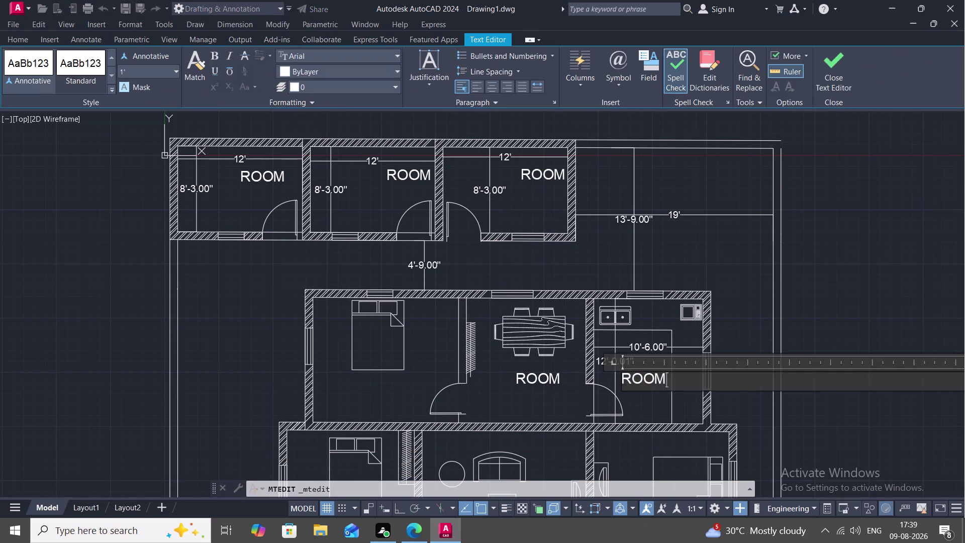
key(BackSpace)
key(BackSpace)
key(BackSpace)
key(BackSpace)
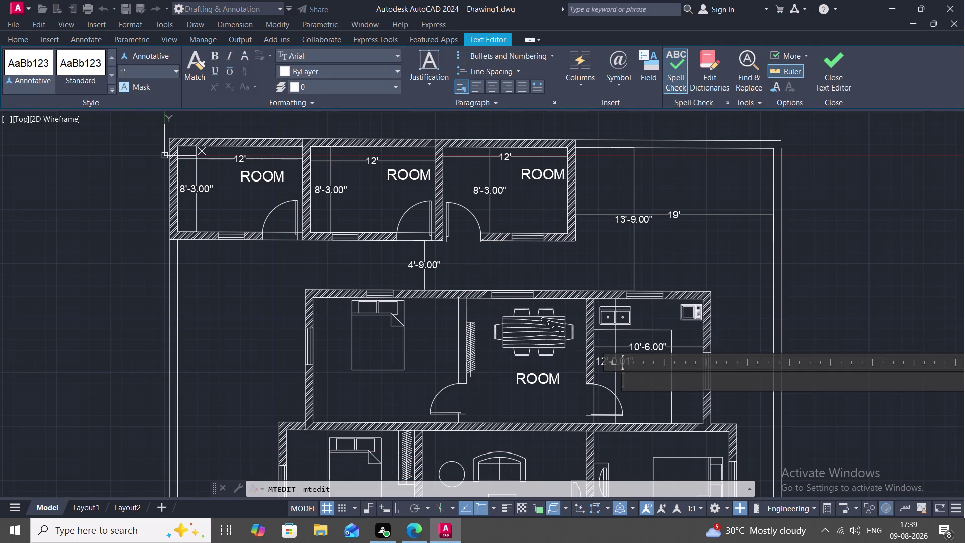
text(KIT)
text(CHEN)
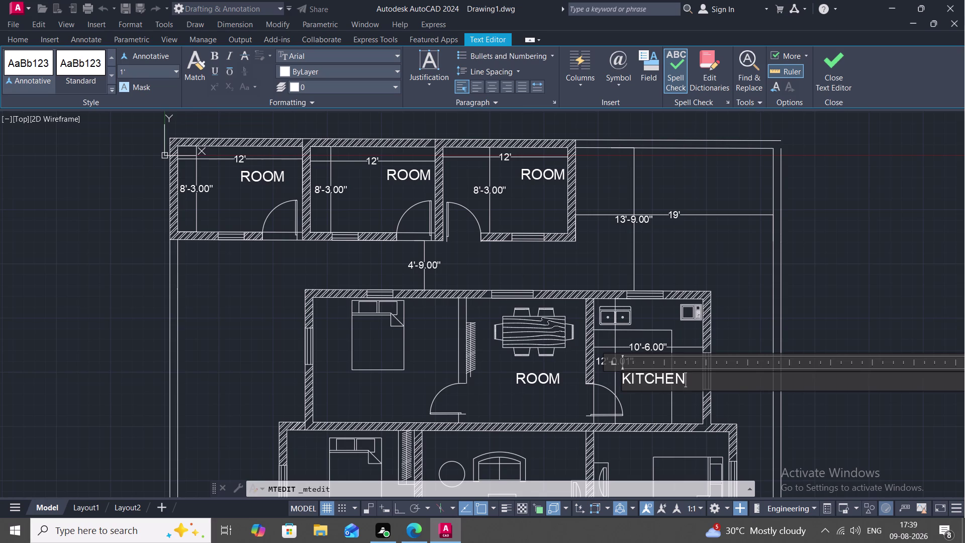
click(675, 407)
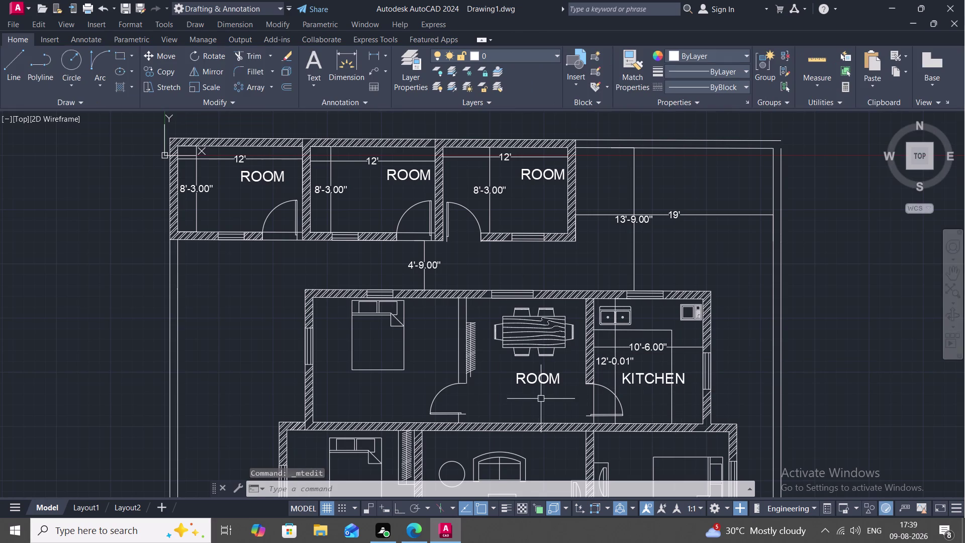
click(558, 376)
Insert "BED " before ROOM in the middle room's label text.
click(559, 375)
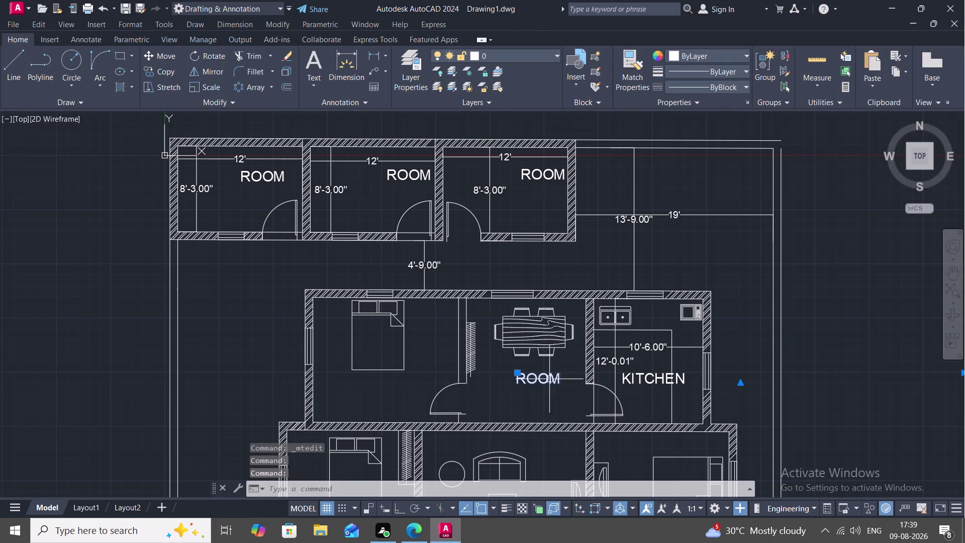
double_click(554, 379)
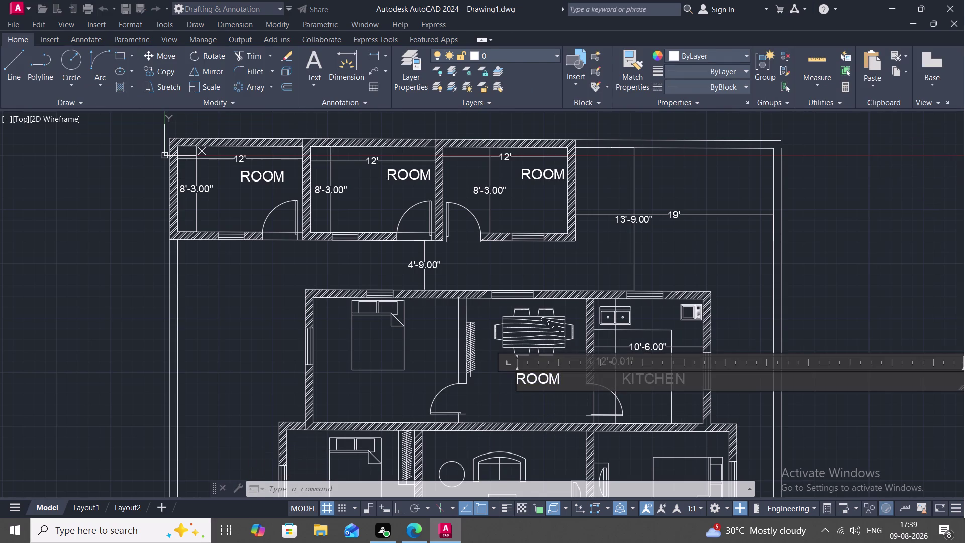
click(518, 375)
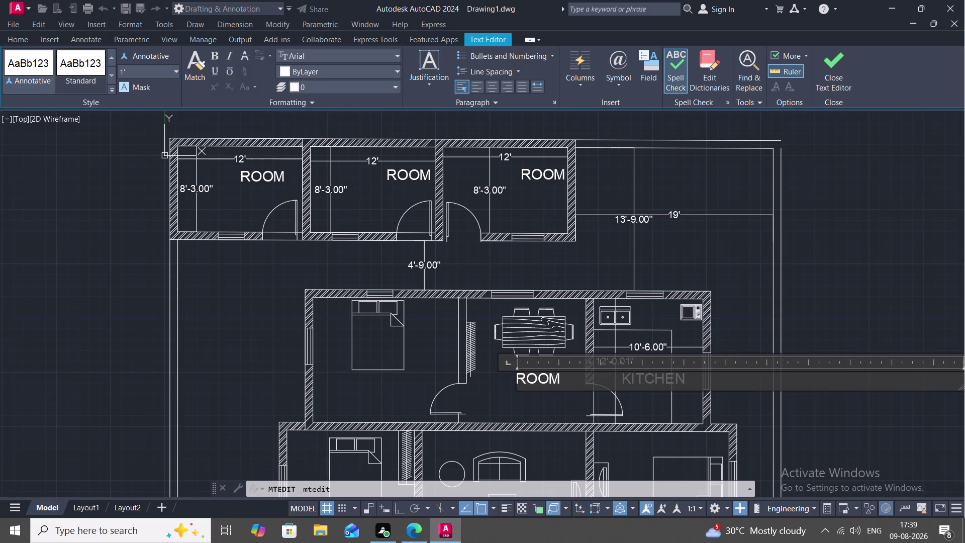
text(BE)
key(d)
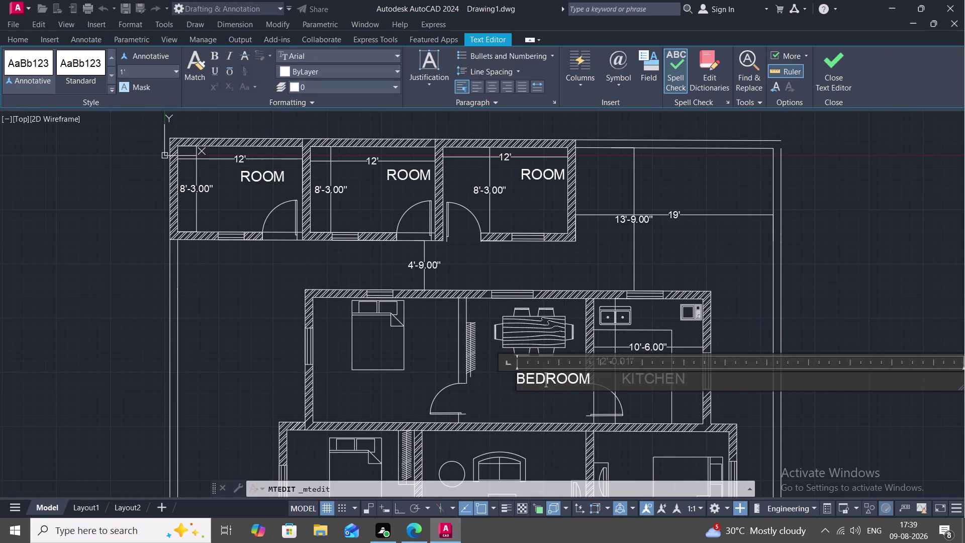
key(space)
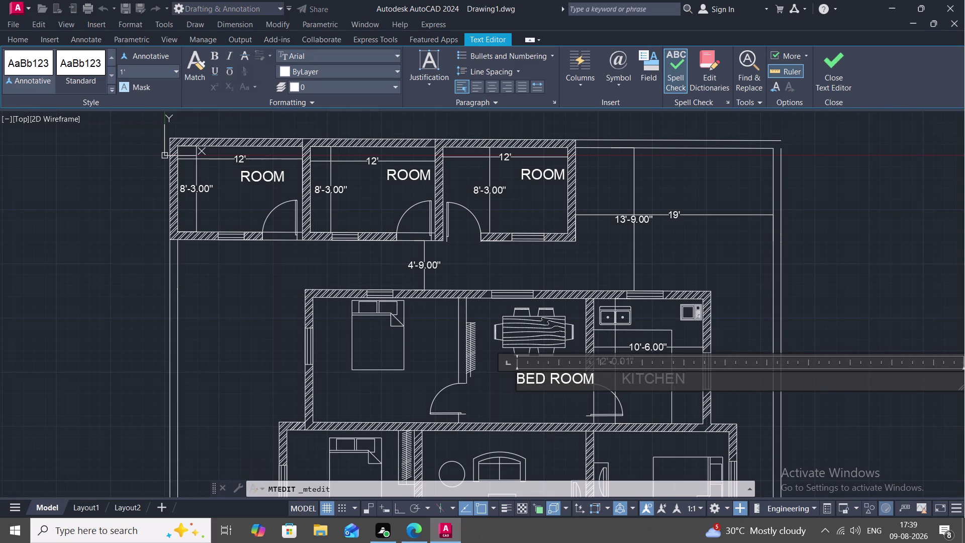
click(512, 407)
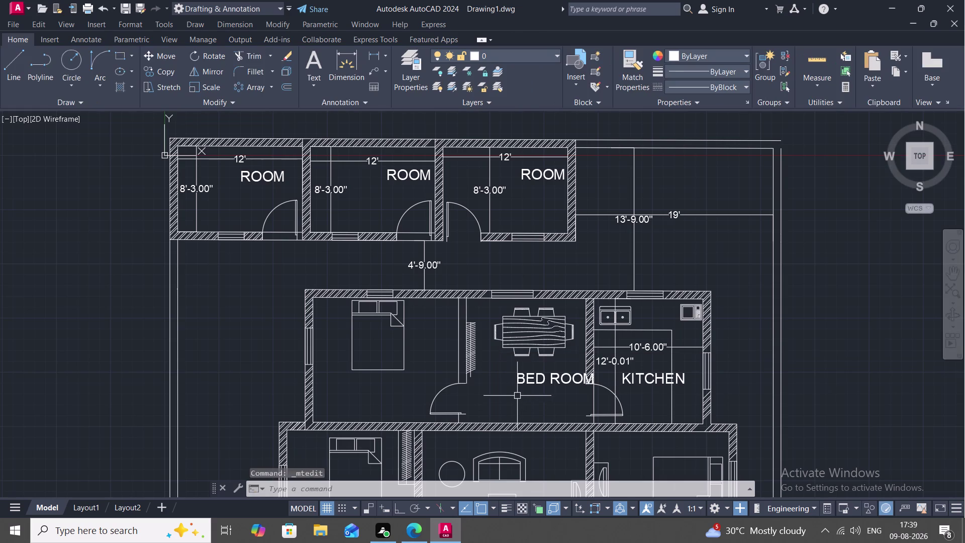
Move the BED ROOM label slightly up and to the left.
key(m)
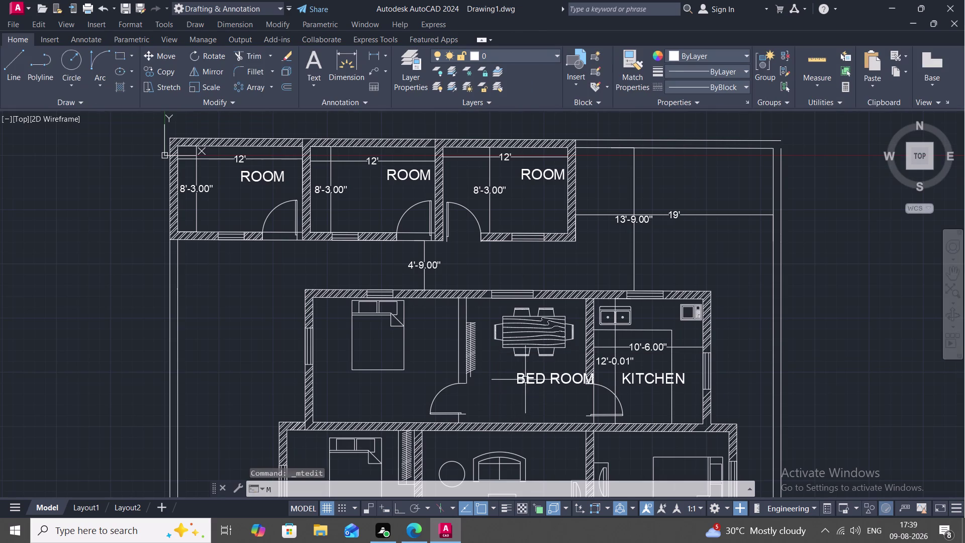
key(space)
click(525, 378)
right_click(525, 378)
click(525, 378)
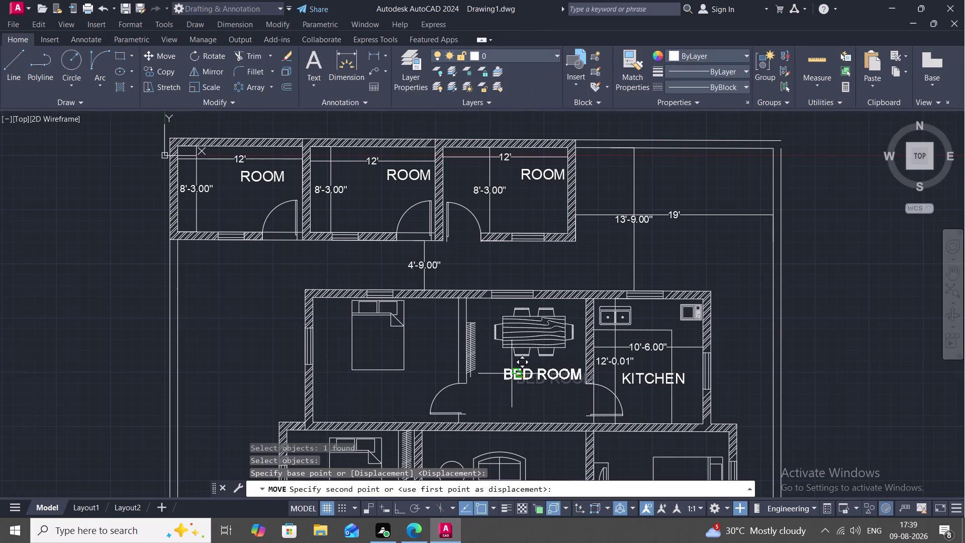
click(504, 374)
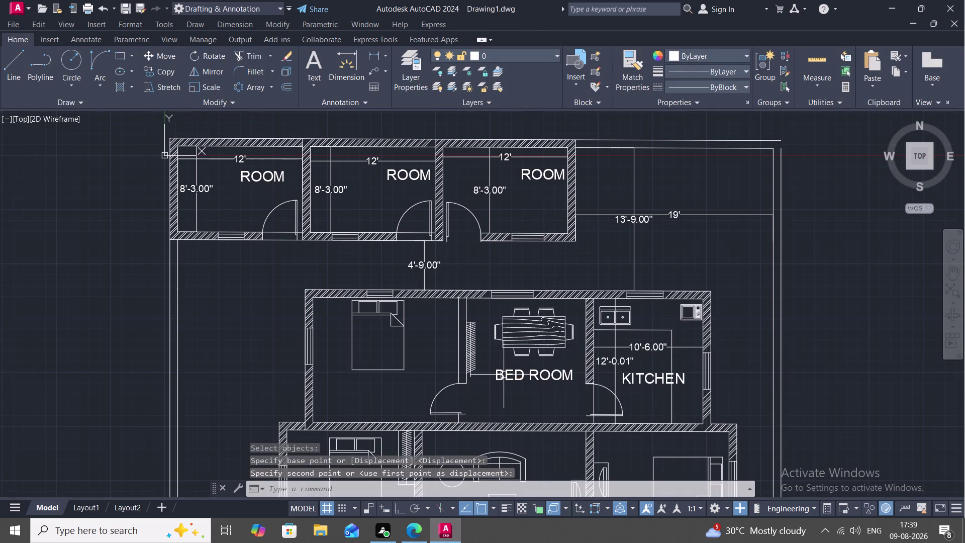
Copy the BED ROOM label into the left bedroom.
text(C)
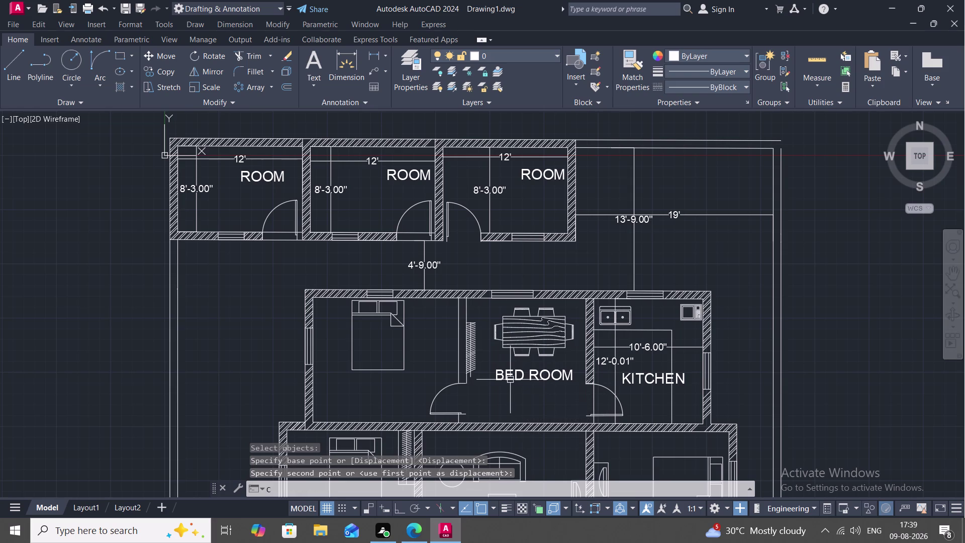
text(O)
key(space)
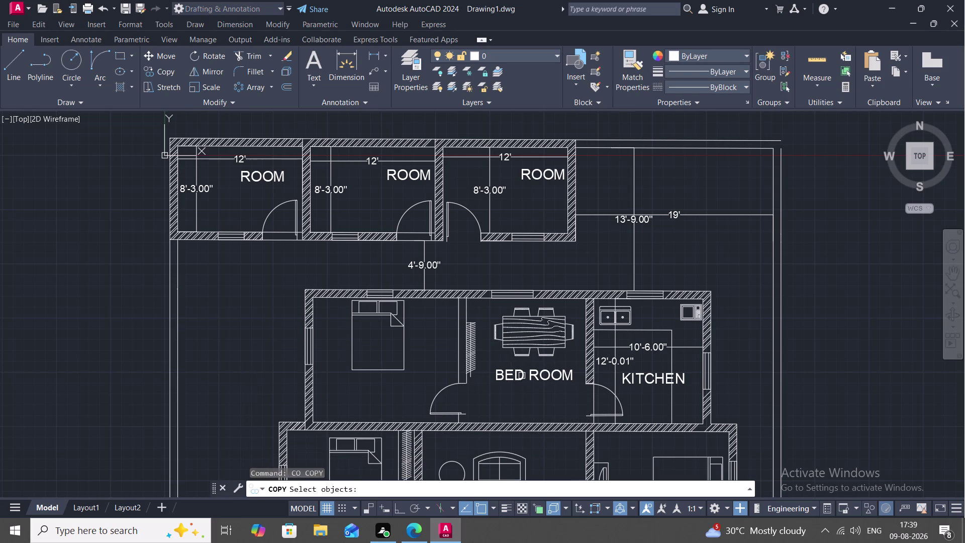
click(521, 375)
right_click(520, 374)
click(520, 374)
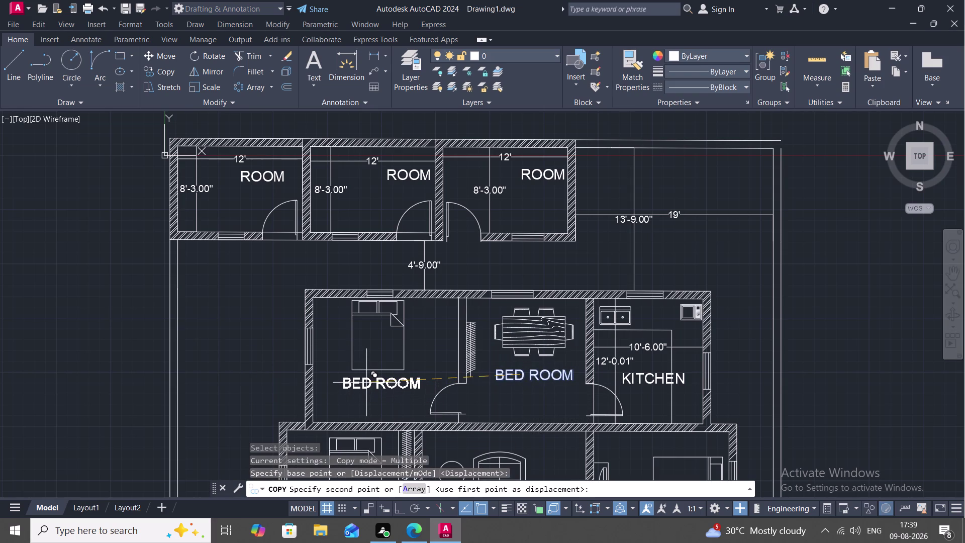
click(368, 381)
Place further BED ROOM copies in the right and bottom-right bedrooms.
middle_drag(464, 416, 464, 382)
middle_drag(494, 446, 479, 361)
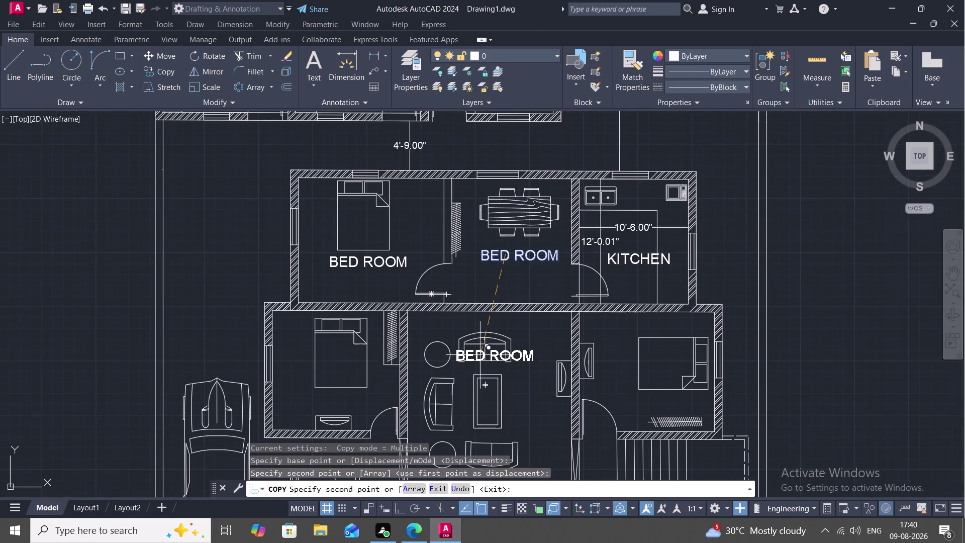
click(653, 325)
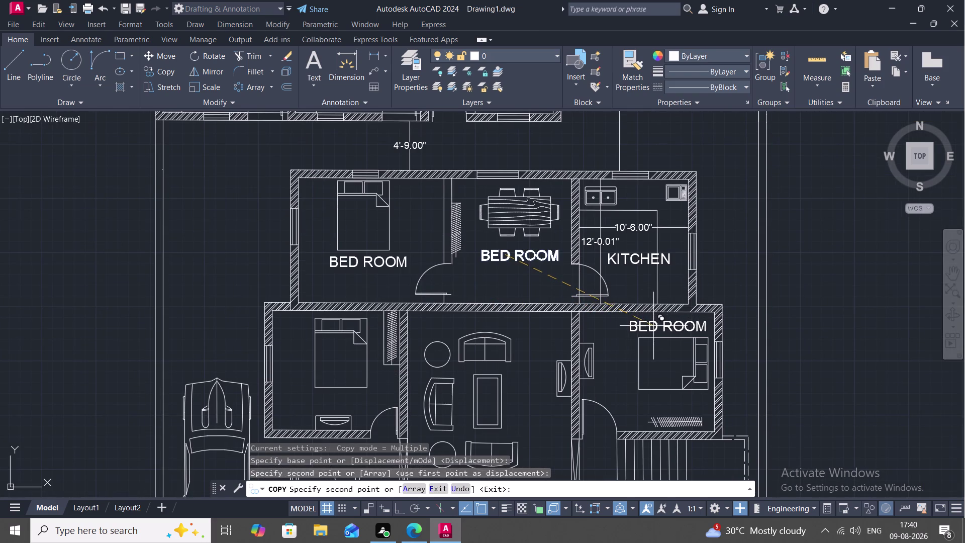
middle_drag(642, 431, 598, 288)
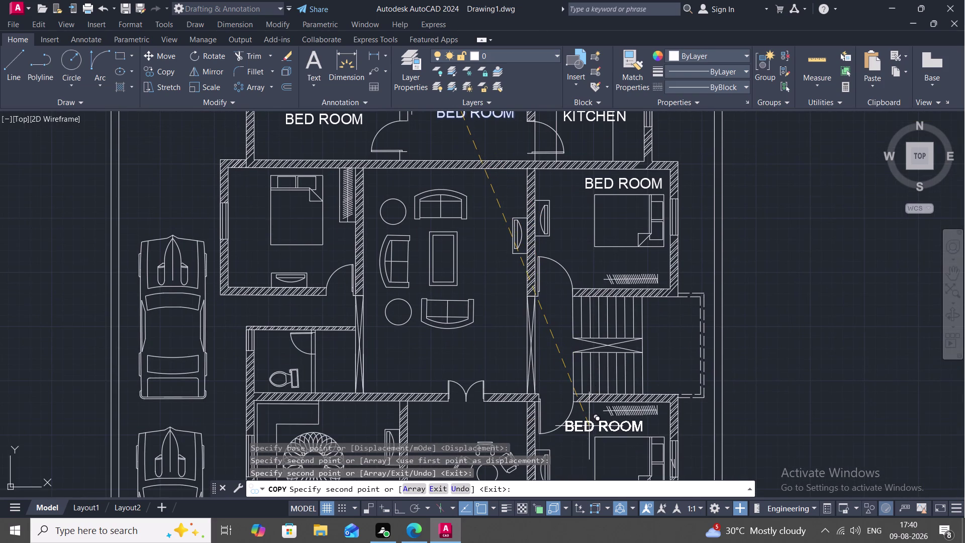
middle_drag(590, 427, 591, 378)
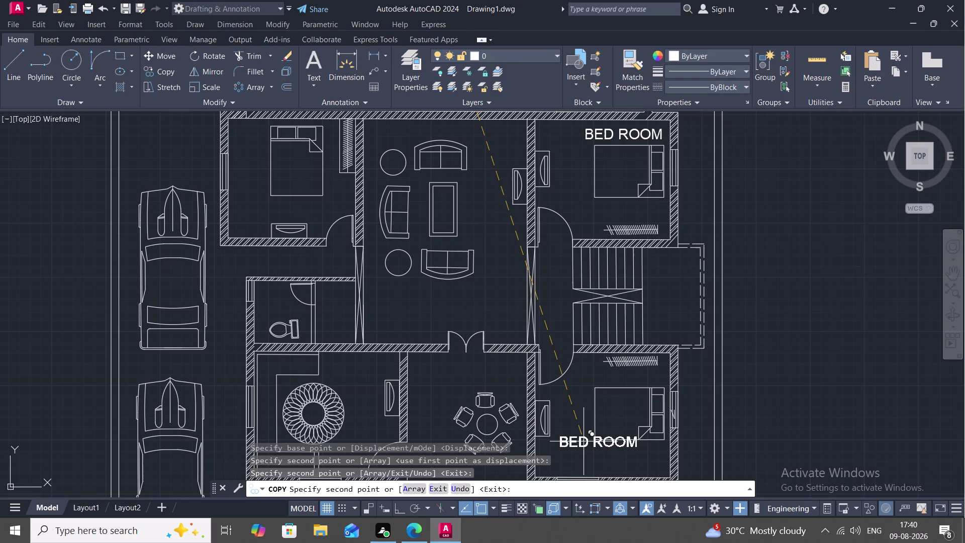
middle_drag(599, 446, 598, 383)
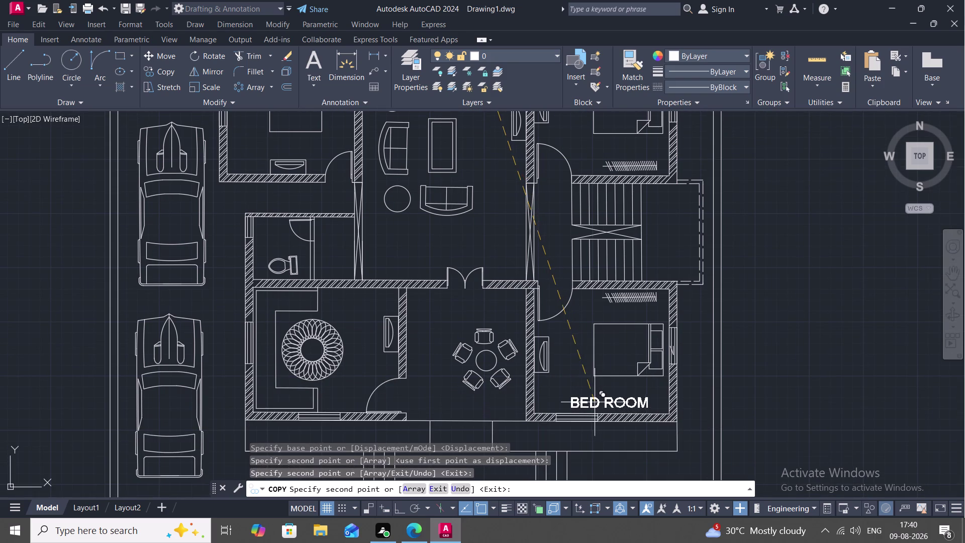
click(573, 396)
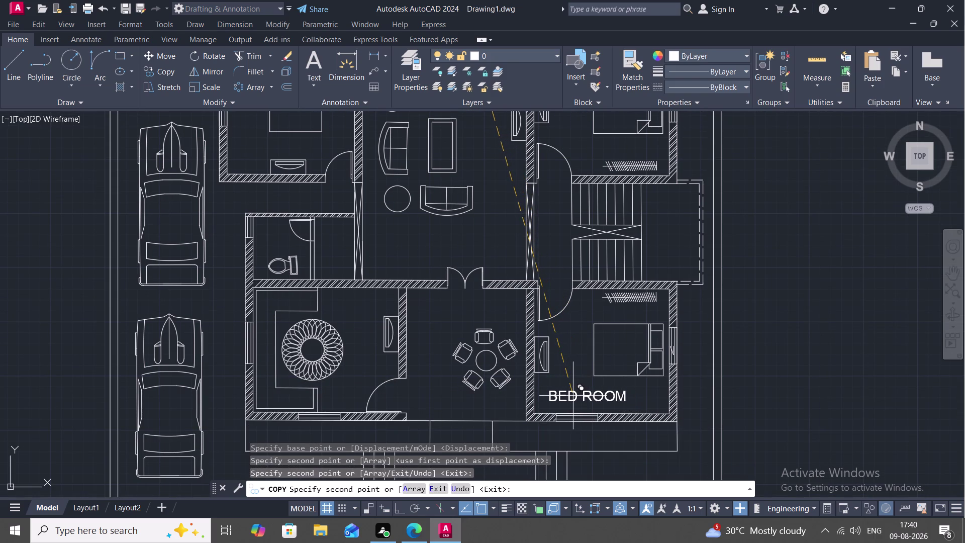
key(Escape)
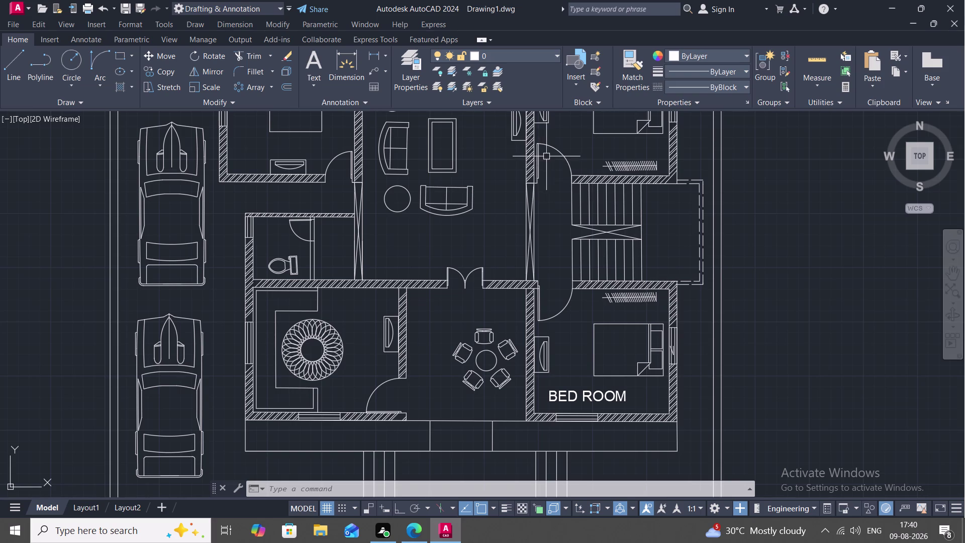
click(377, 51)
Dimension the bottom-right bedroom with a 12' depth and 13' width.
click(570, 290)
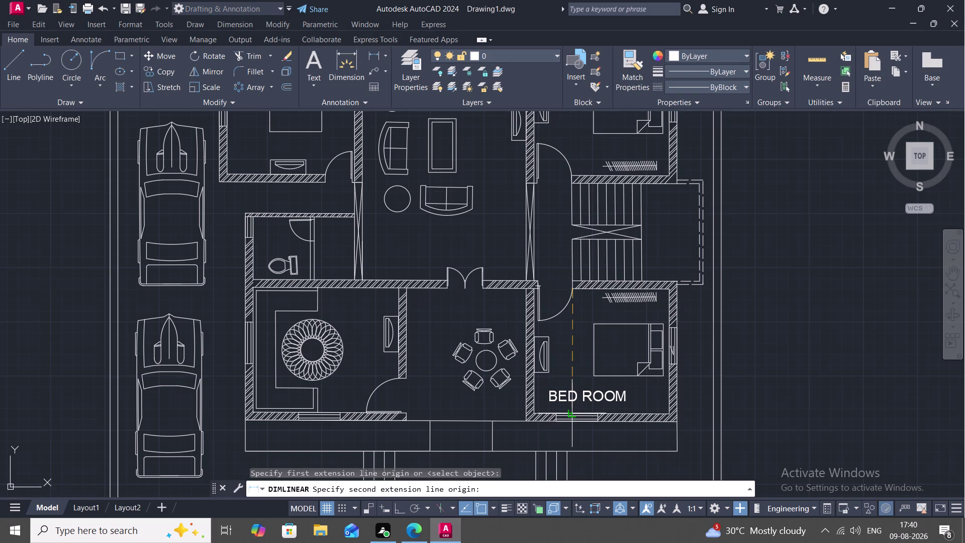
click(572, 412)
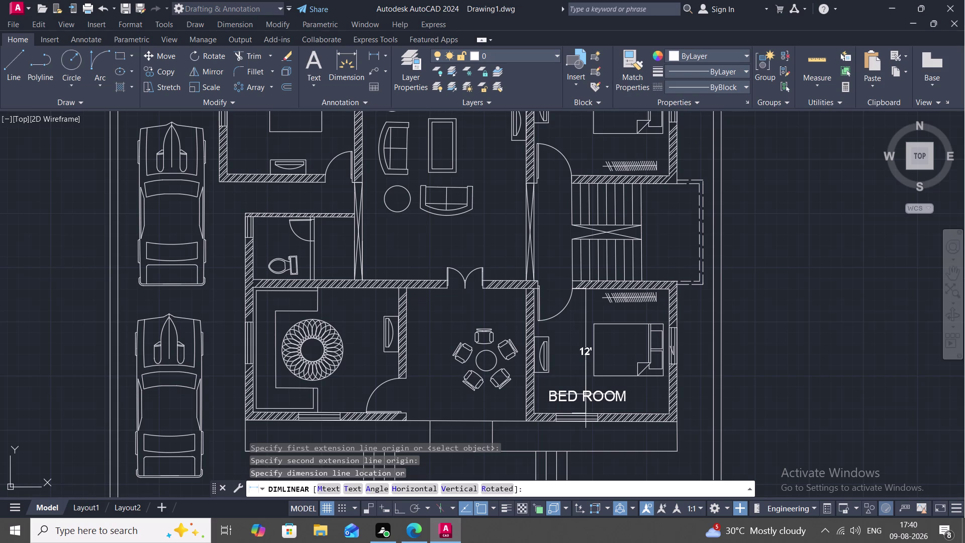
click(585, 394)
key(space)
click(534, 384)
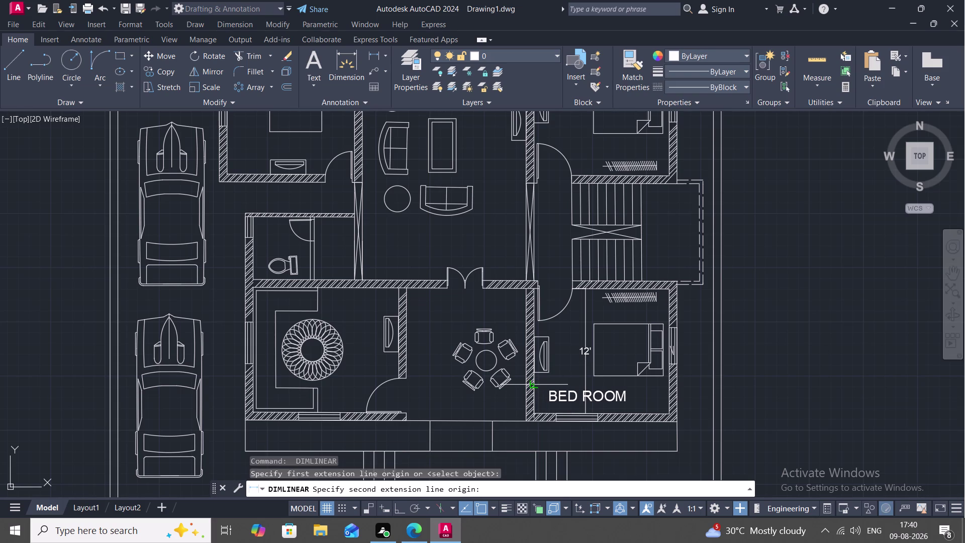
click(667, 386)
click(663, 381)
Attempt the dining room width dimension twice, cancelling both.
key(space)
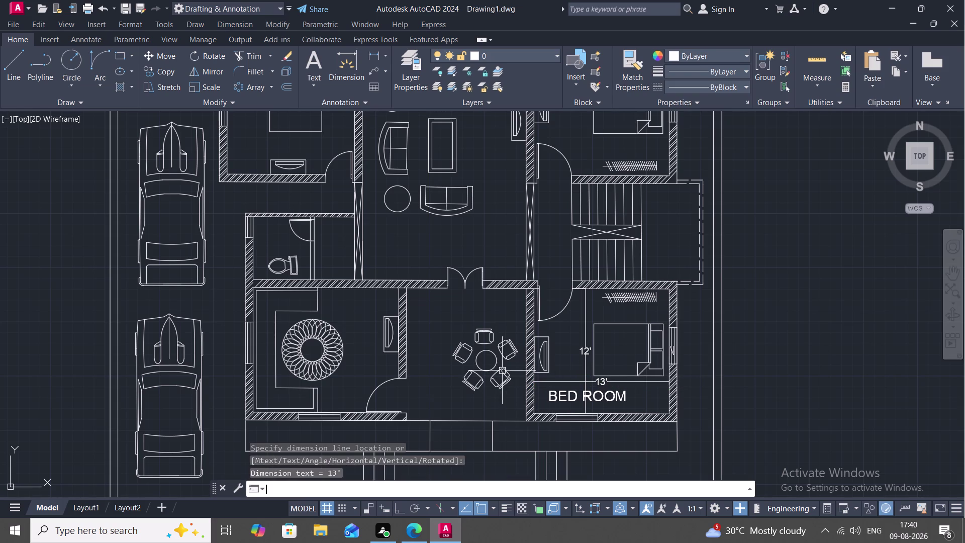
click(407, 377)
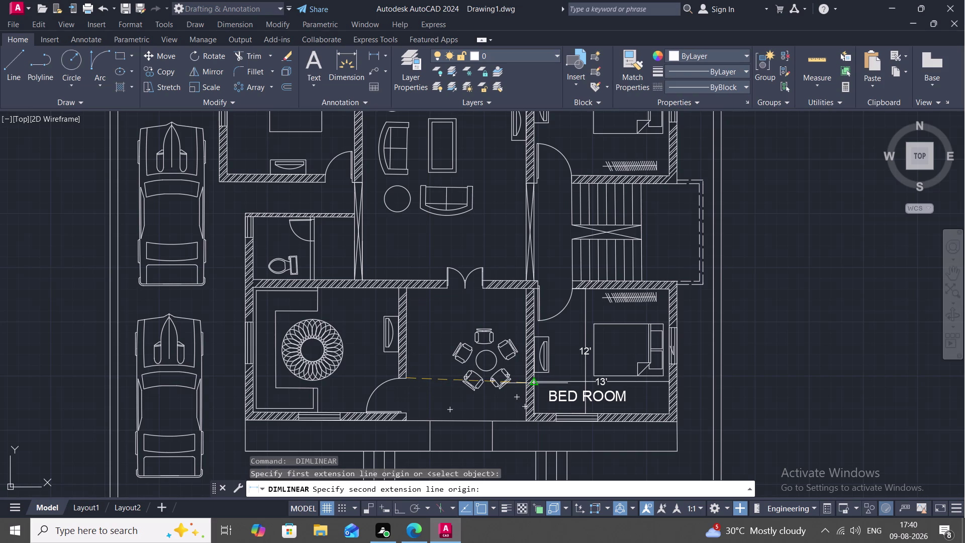
click(523, 381)
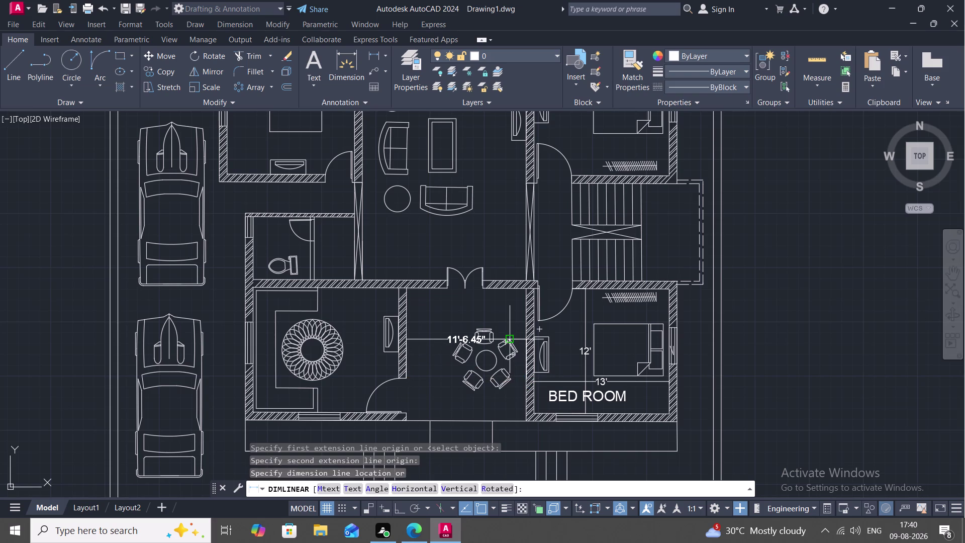
key(Escape)
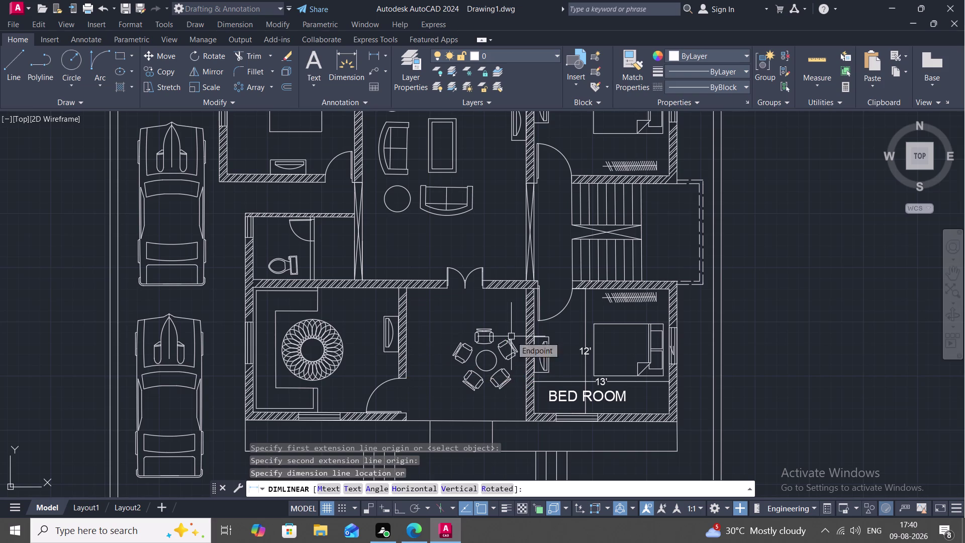
key(space)
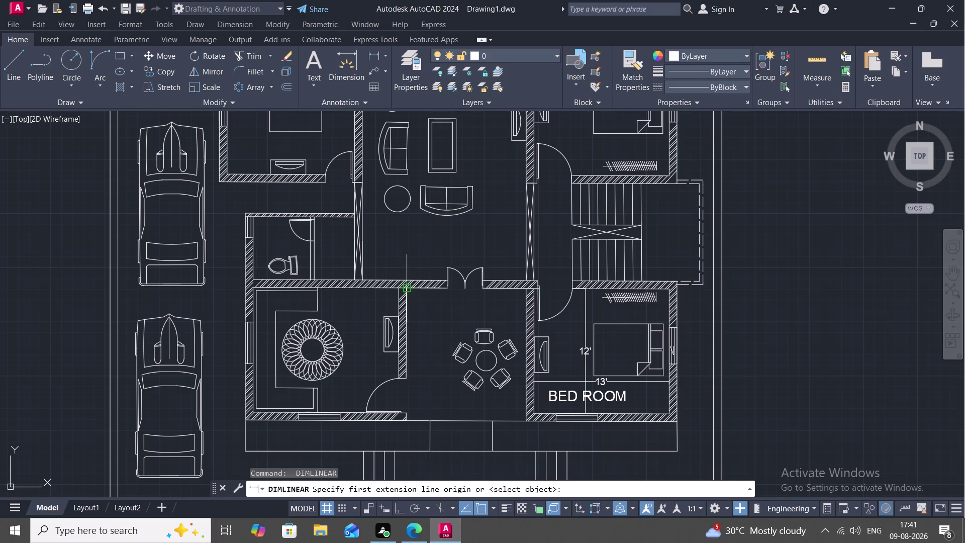
click(405, 289)
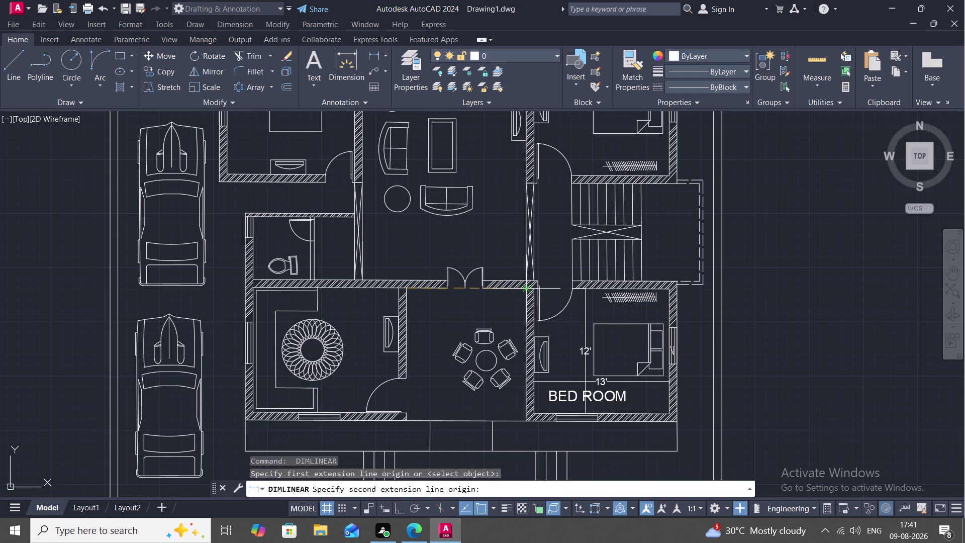
click(528, 289)
key(Escape)
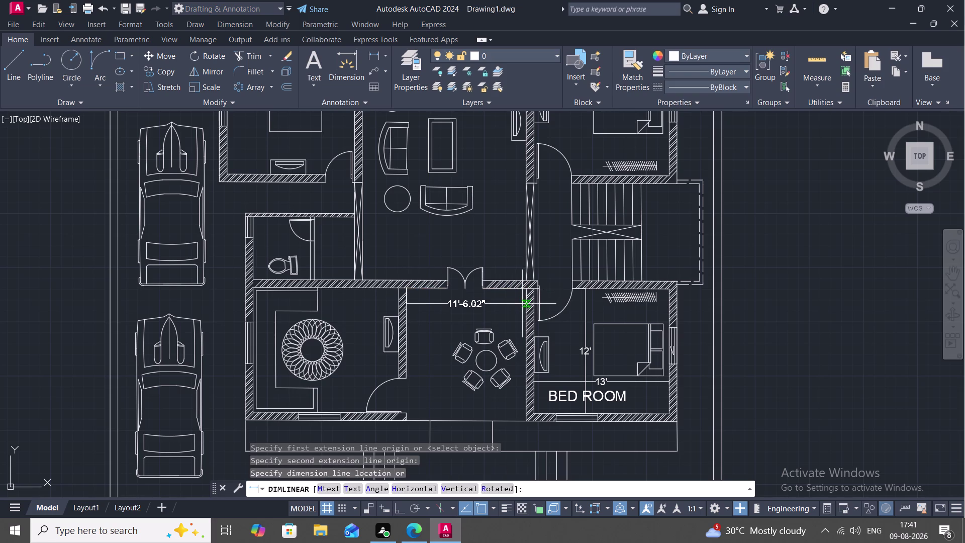
key(space)
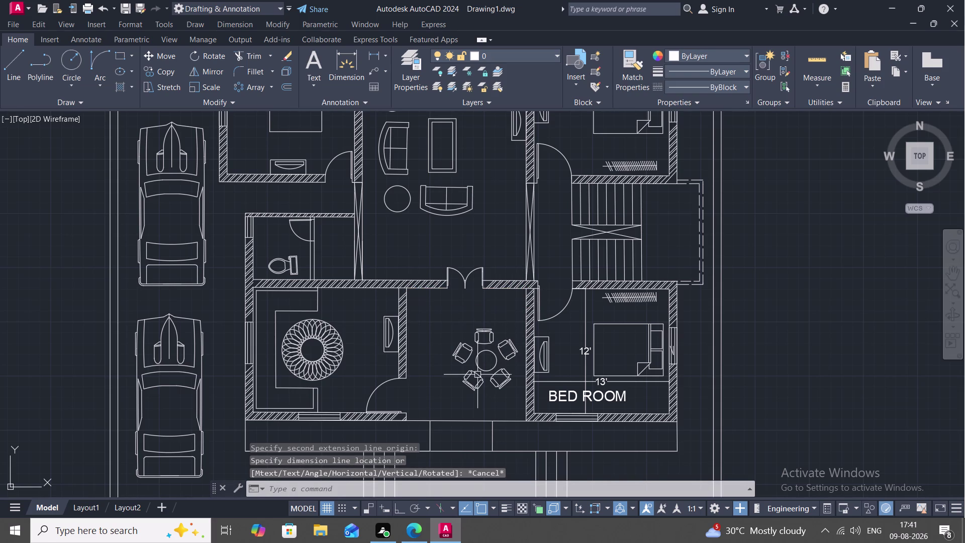
Add the 12'-9.00" dimension along the table room's left wall, abandoning an 11'-6.02" width.
click(427, 418)
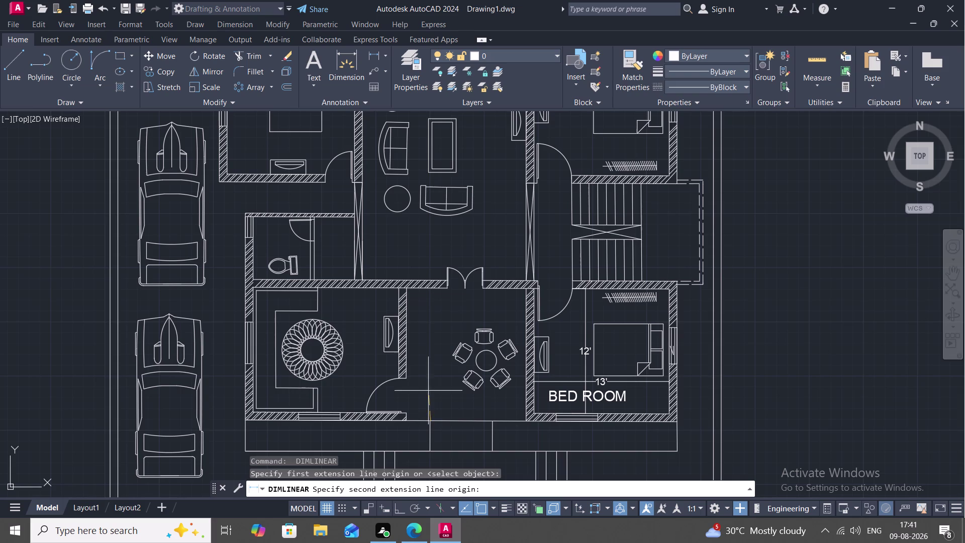
click(432, 286)
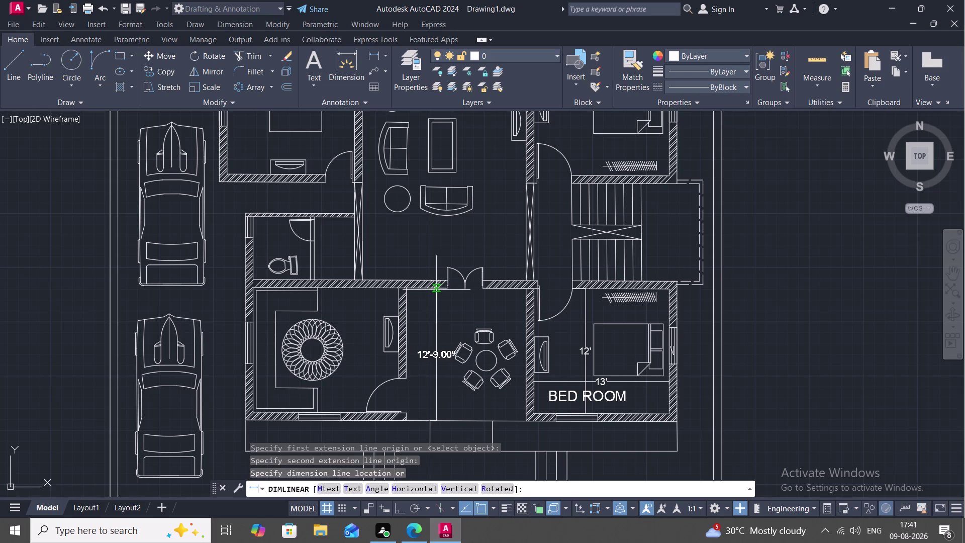
click(433, 290)
key(space)
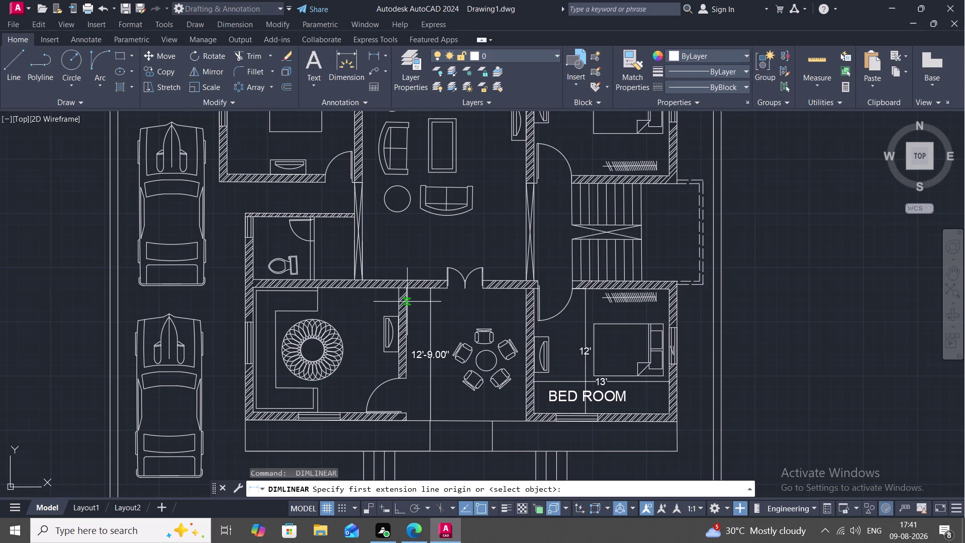
click(408, 291)
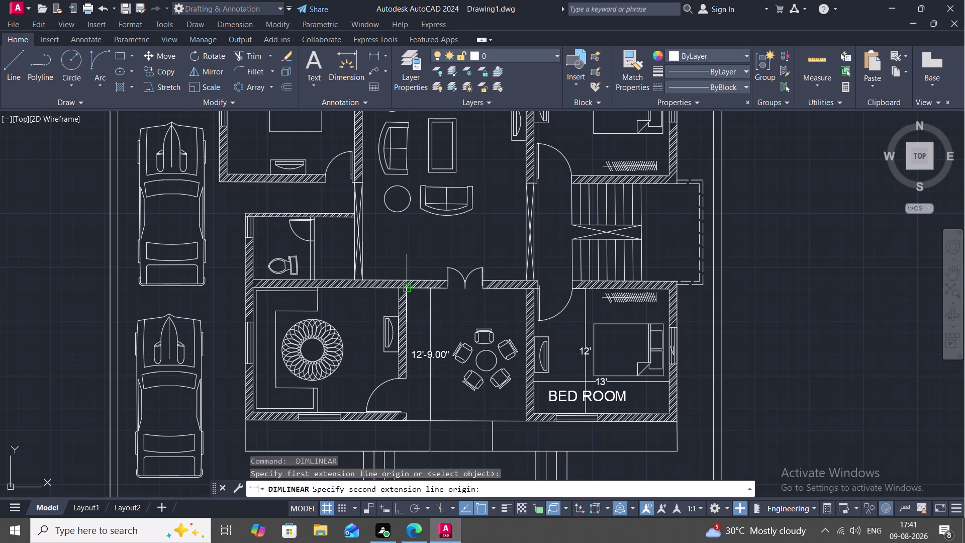
click(525, 287)
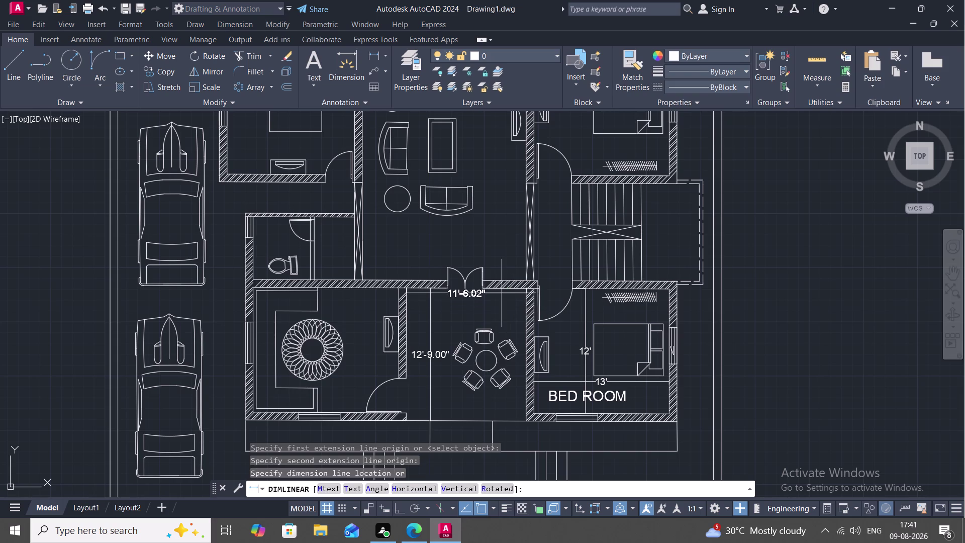
key(Escape)
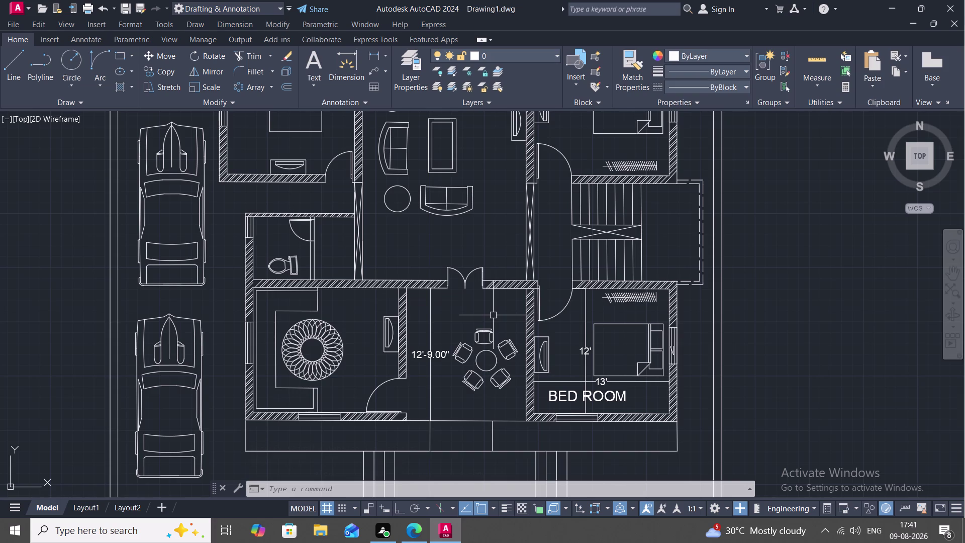
middle_drag(493, 315, 631, 292)
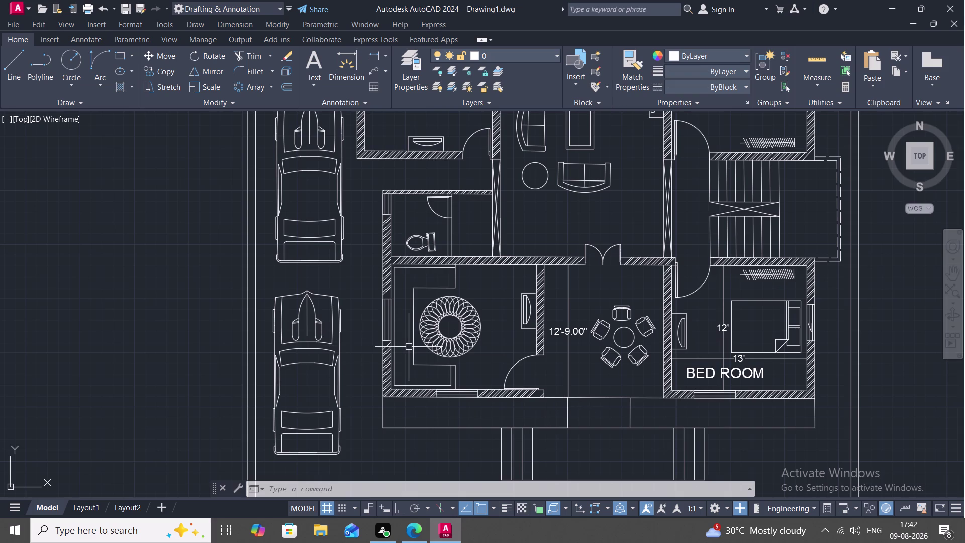
key(space)
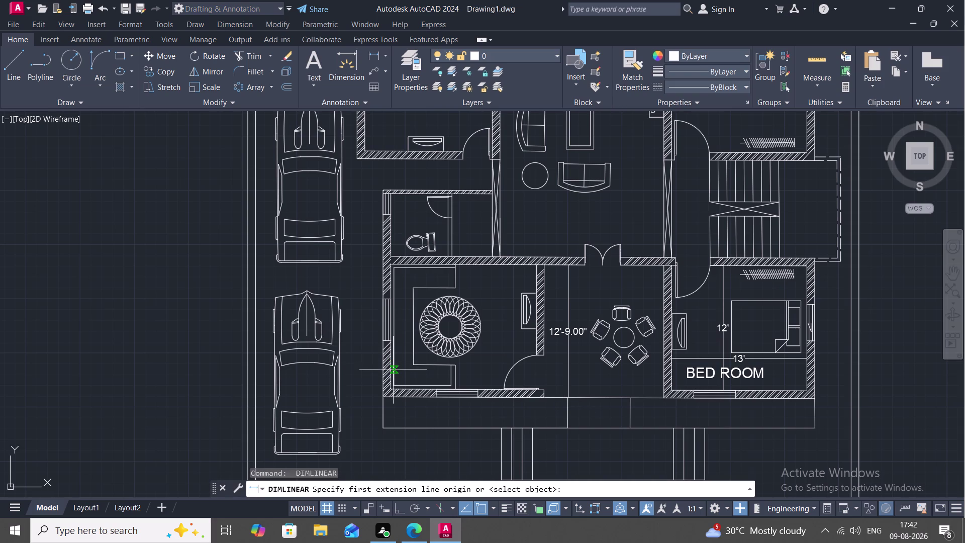
scroll(up, 3)
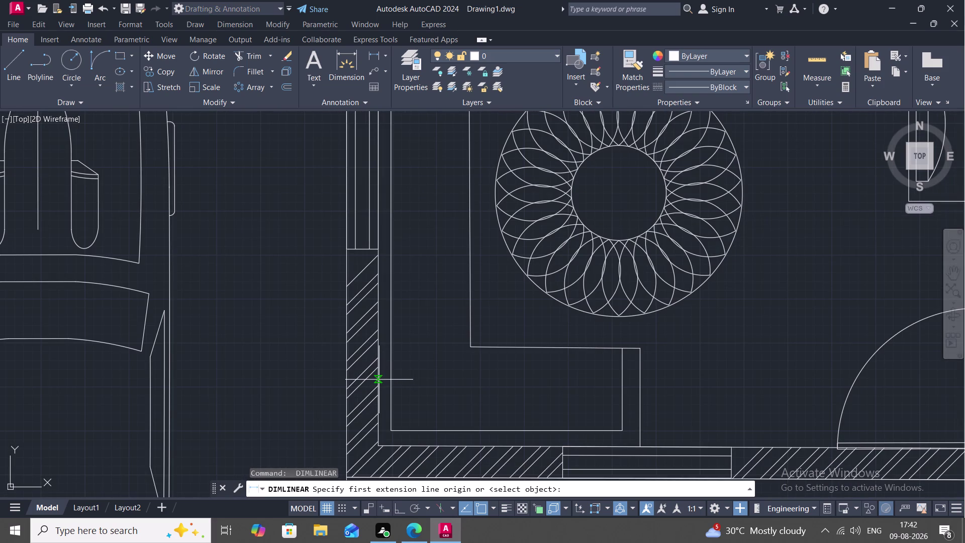
click(379, 380)
middle_drag(608, 375, 536, 397)
scroll(down, 3)
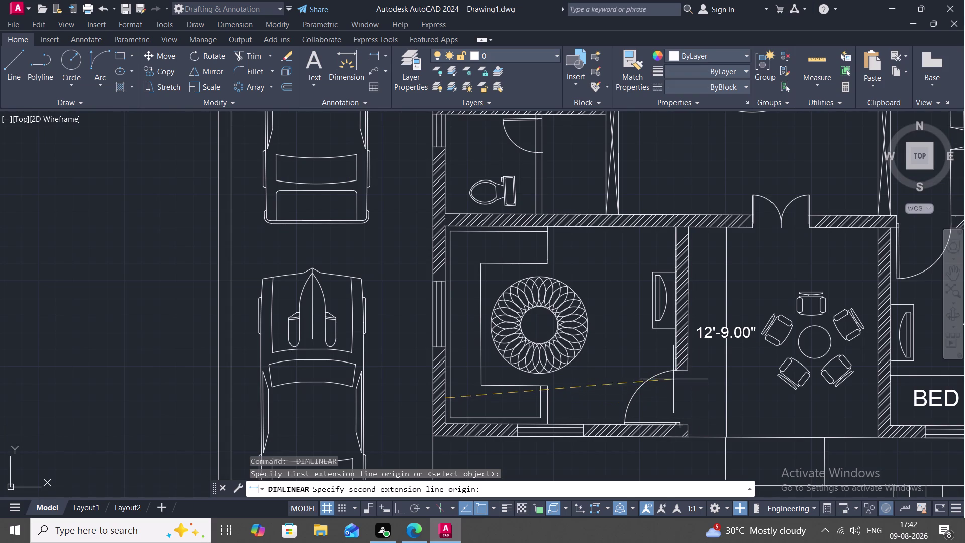
key(Escape)
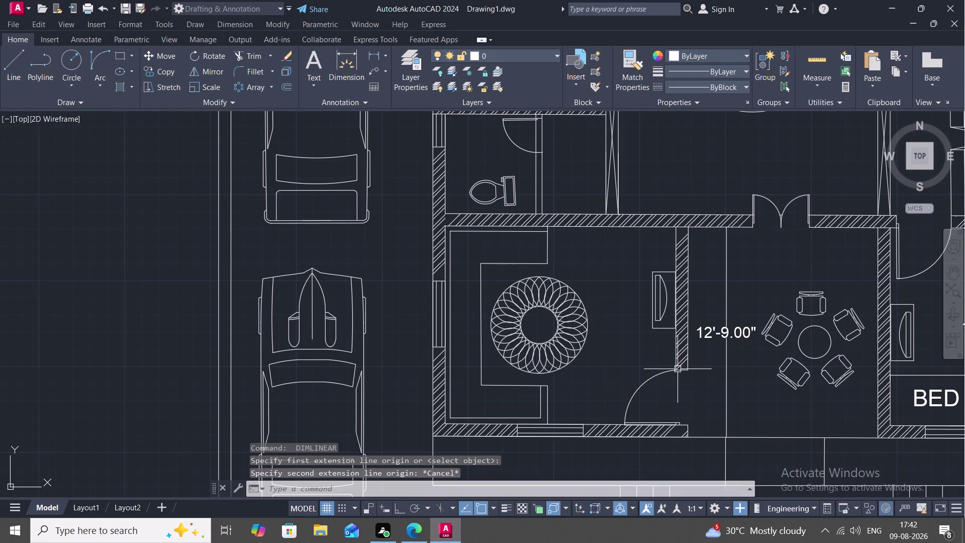
key(space)
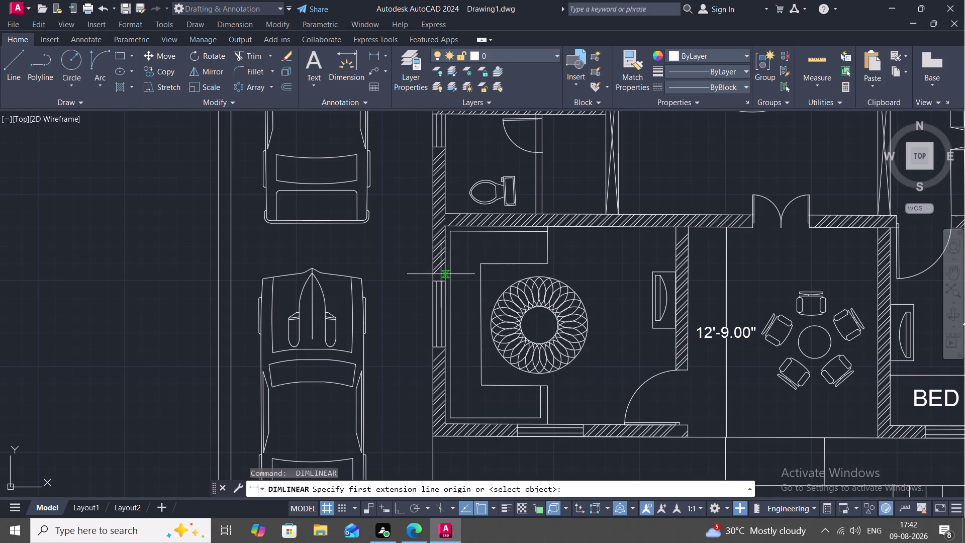
click(445, 276)
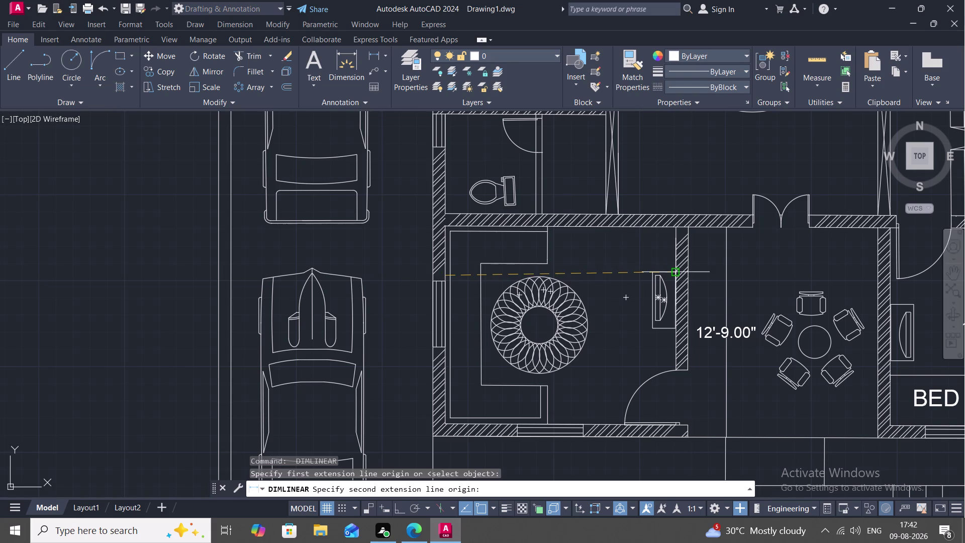
click(678, 272)
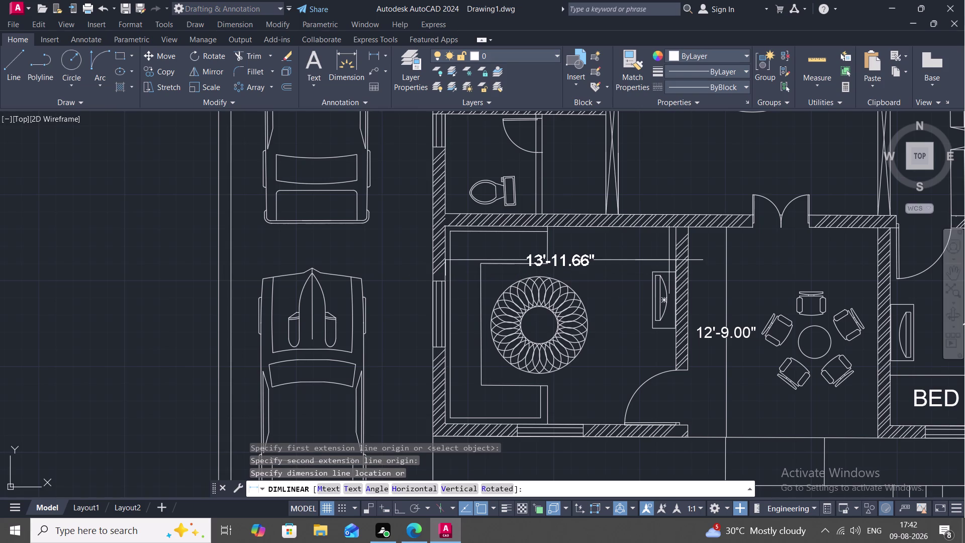
key(Escape)
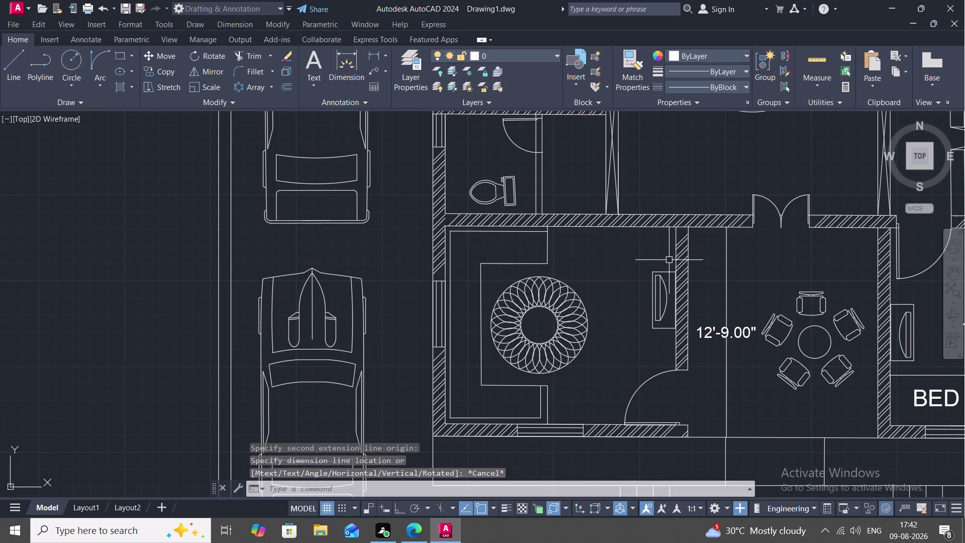
scroll(down, 3)
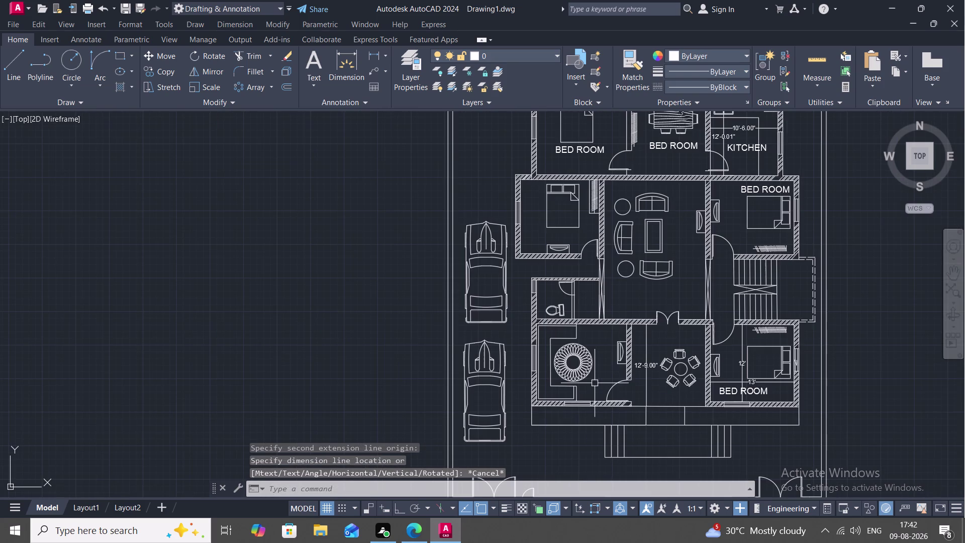
Measure the dining room's top width (11'-6.05") and cancel that dimension.
scroll(up, 3)
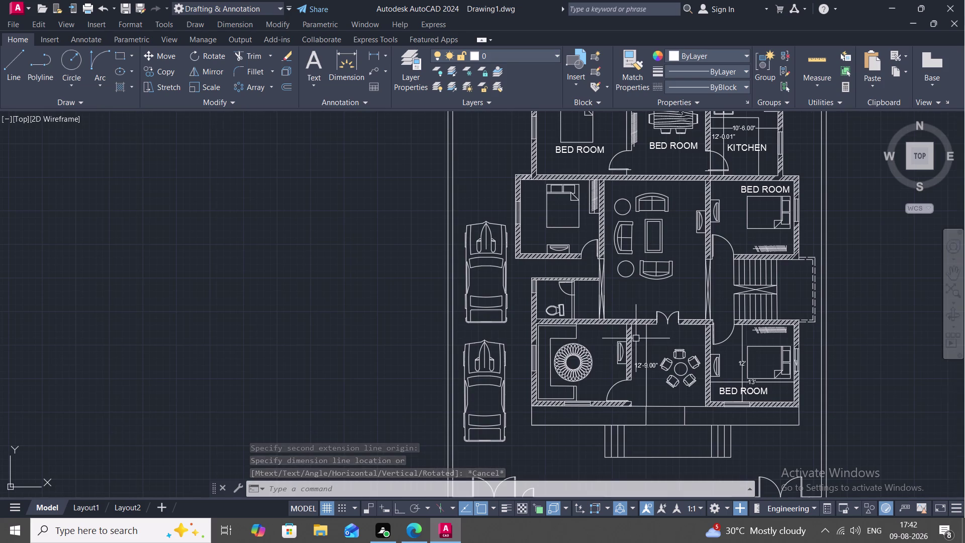
scroll(up, 3)
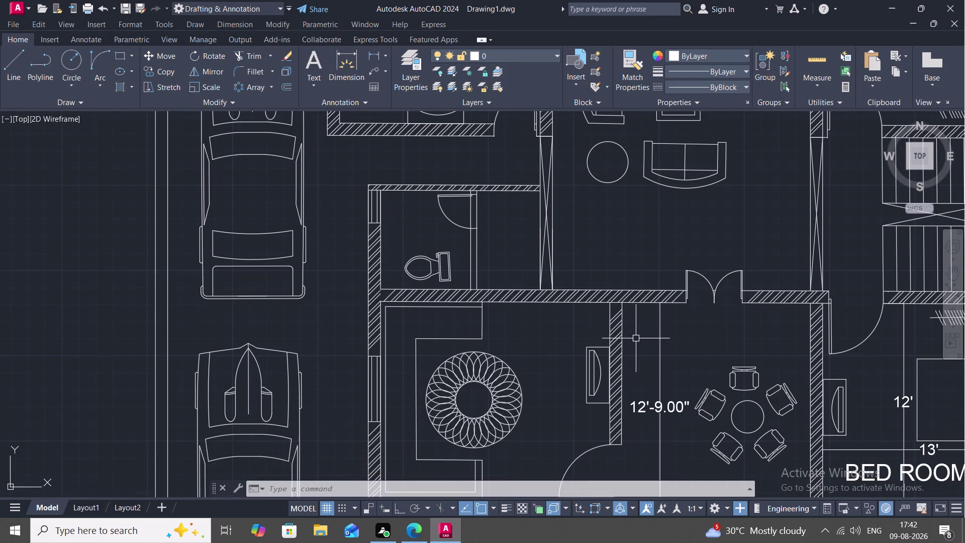
middle_drag(636, 338, 607, 364)
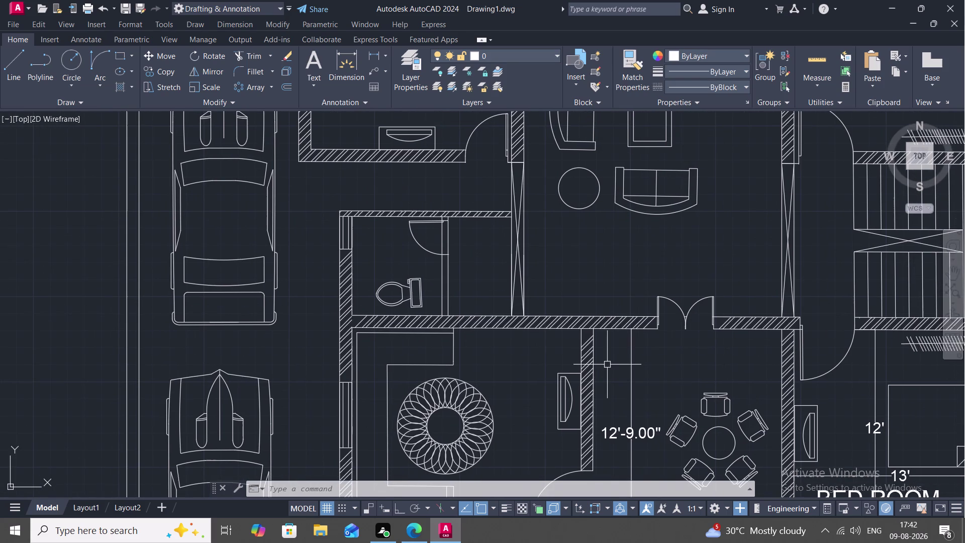
key(space)
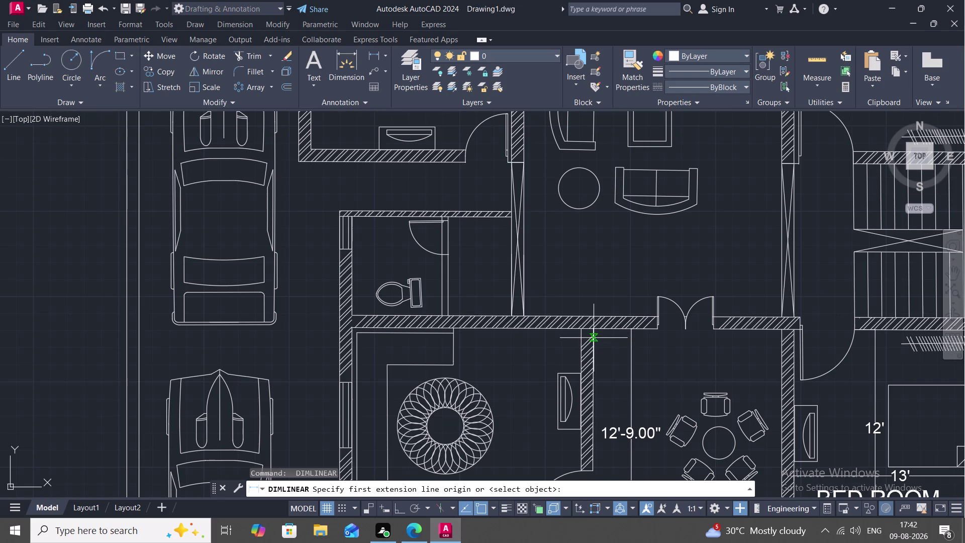
click(593, 336)
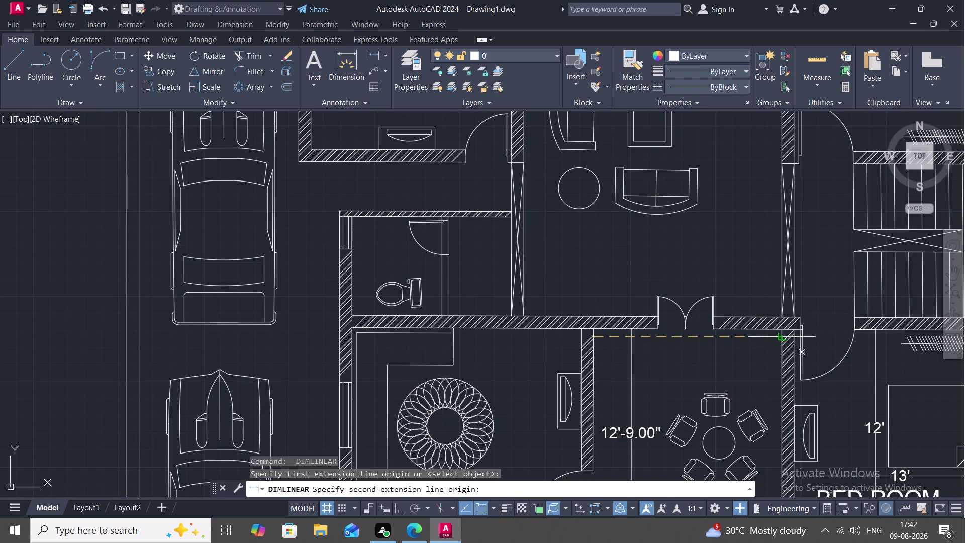
click(782, 337)
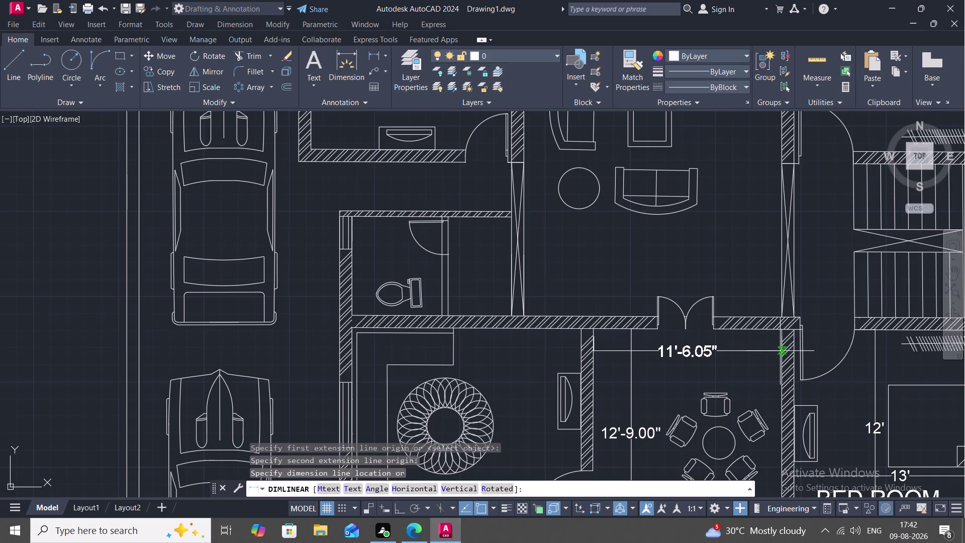
key(Escape)
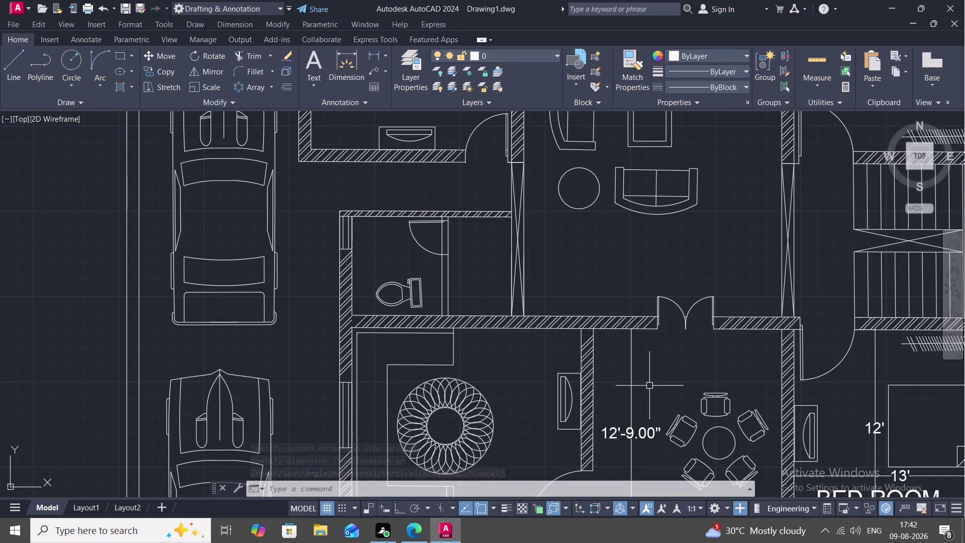
Retry the dining room width twice (11'-6.04", 11'-6.45") and cancel both attempts.
key(space)
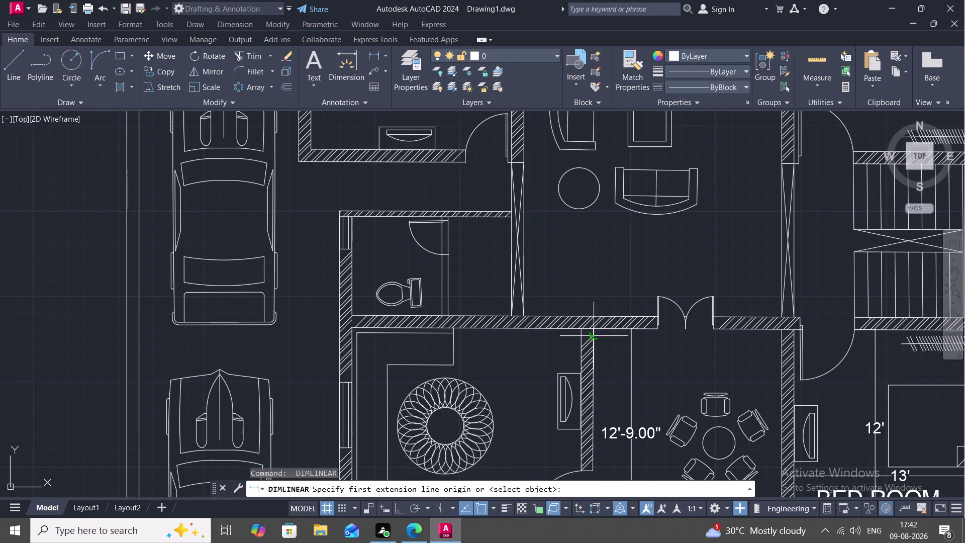
click(591, 335)
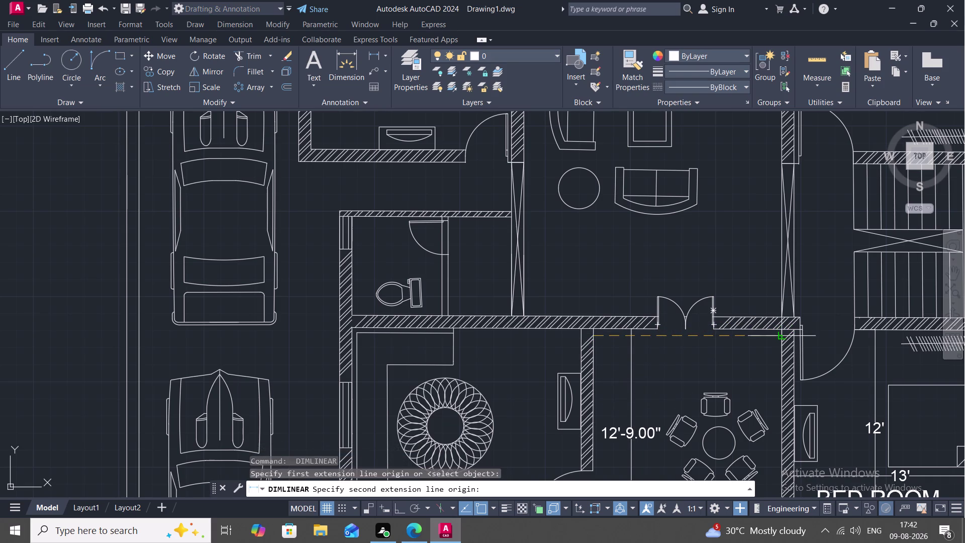
click(783, 337)
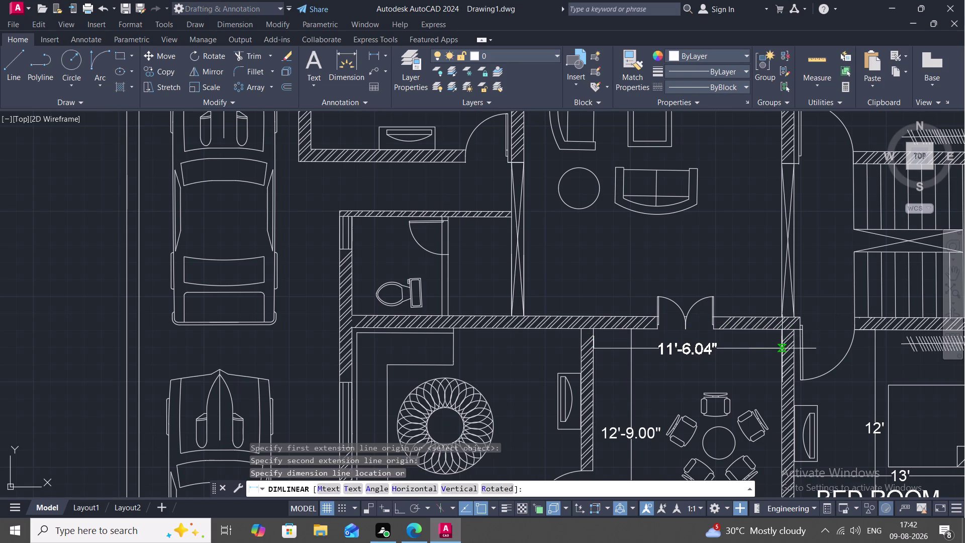
key(Escape)
middle_drag(783, 391, 731, 293)
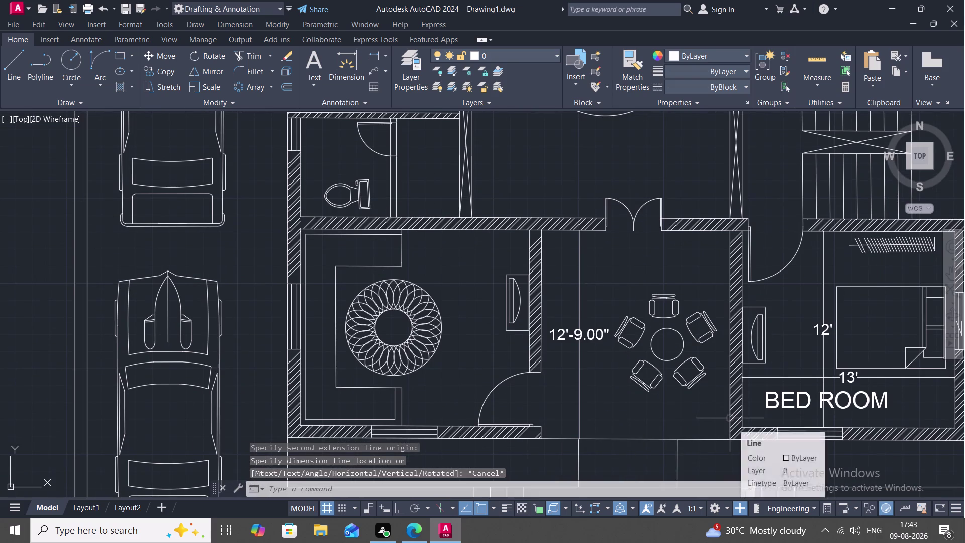
key(space)
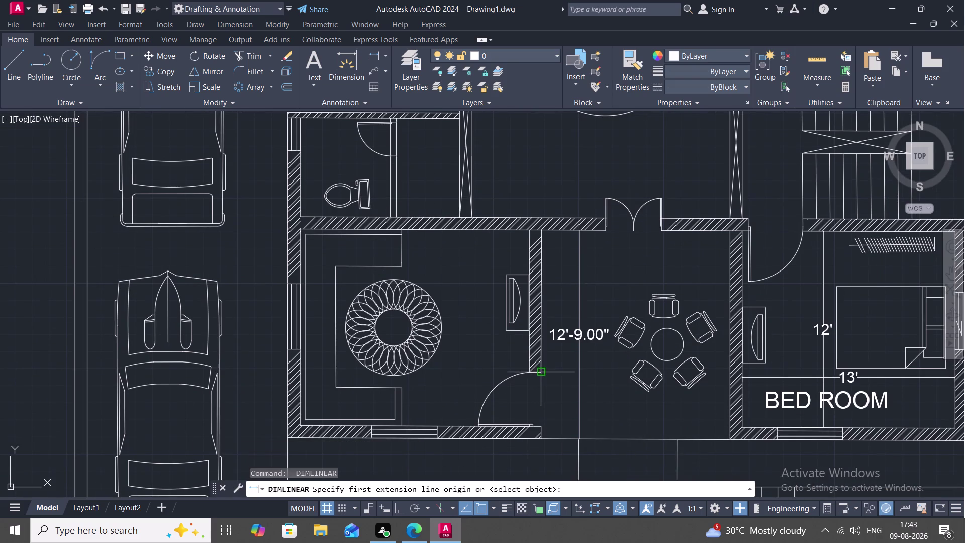
click(540, 372)
click(730, 378)
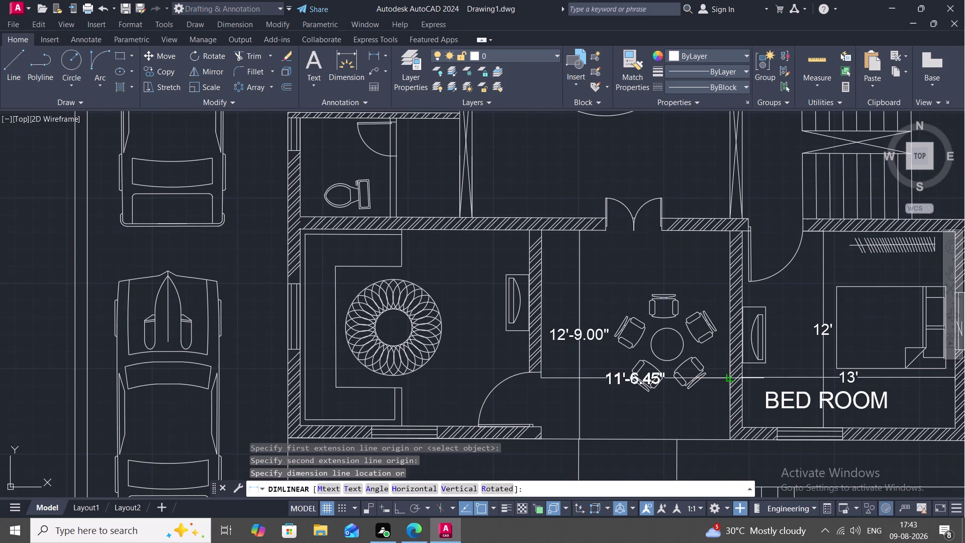
key(Escape)
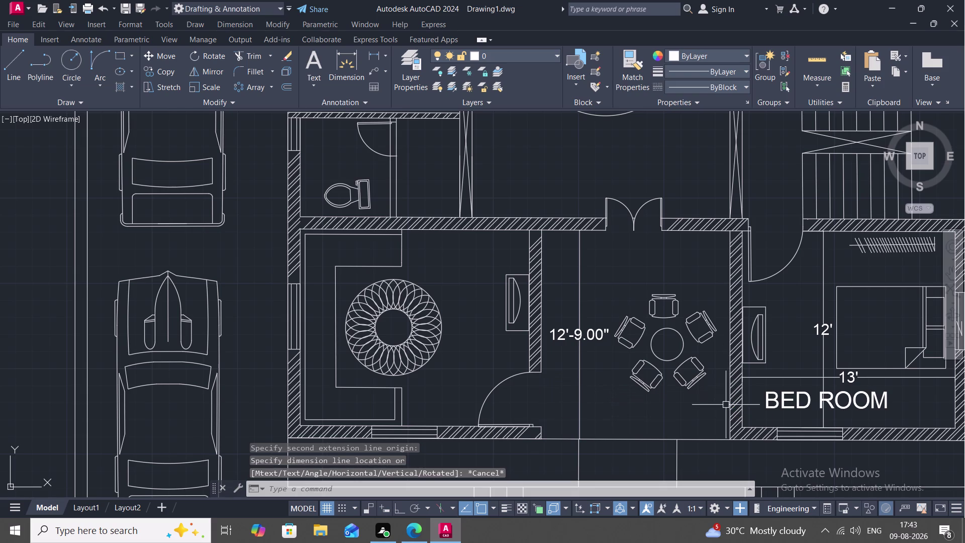
Place the 11'-6.00" width dimension across the dining room's lower wall.
scroll(up, 3)
middle_drag(716, 398, 705, 330)
scroll(down, 3)
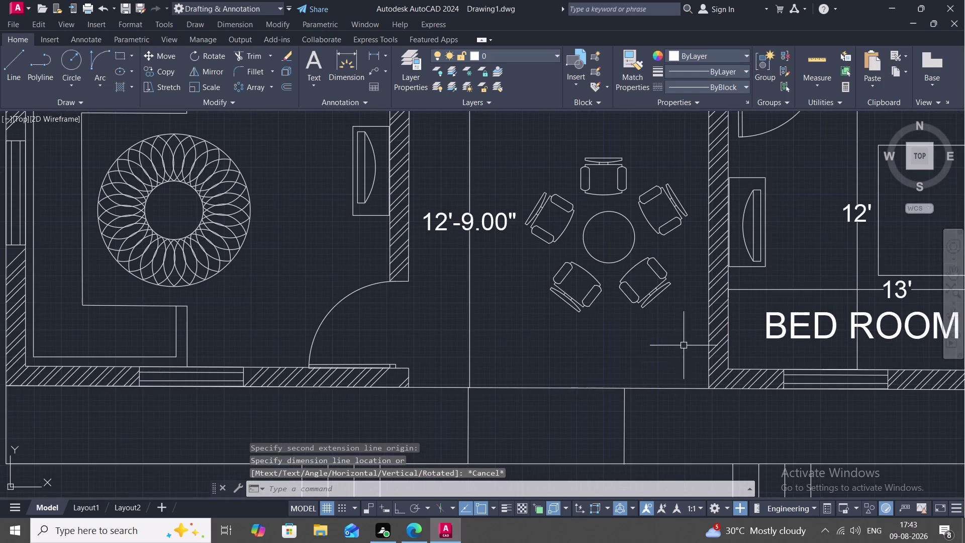
key(space)
click(406, 388)
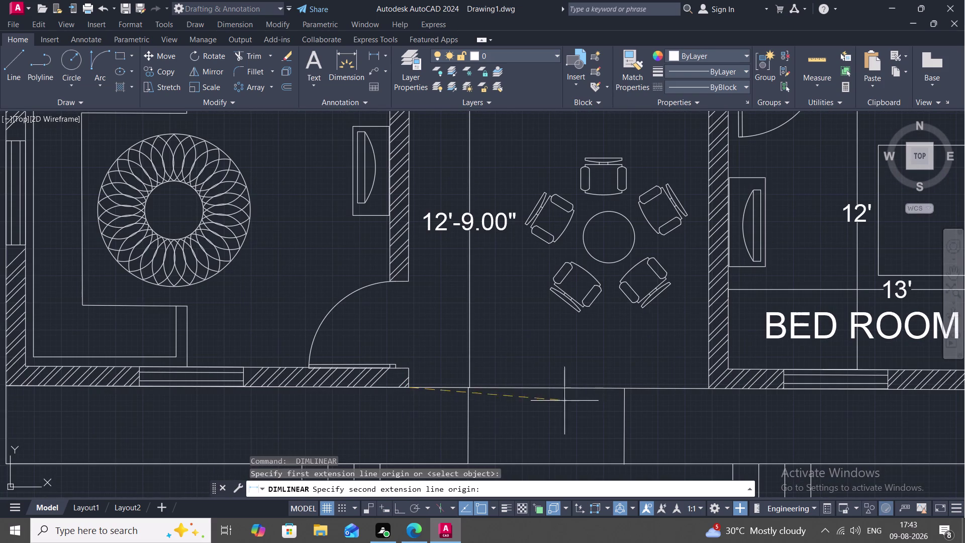
click(707, 388)
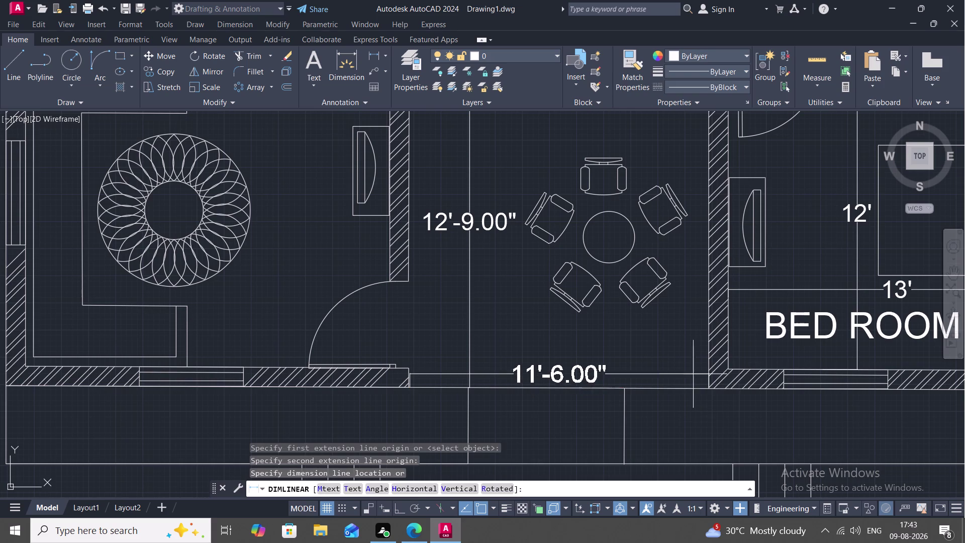
click(683, 323)
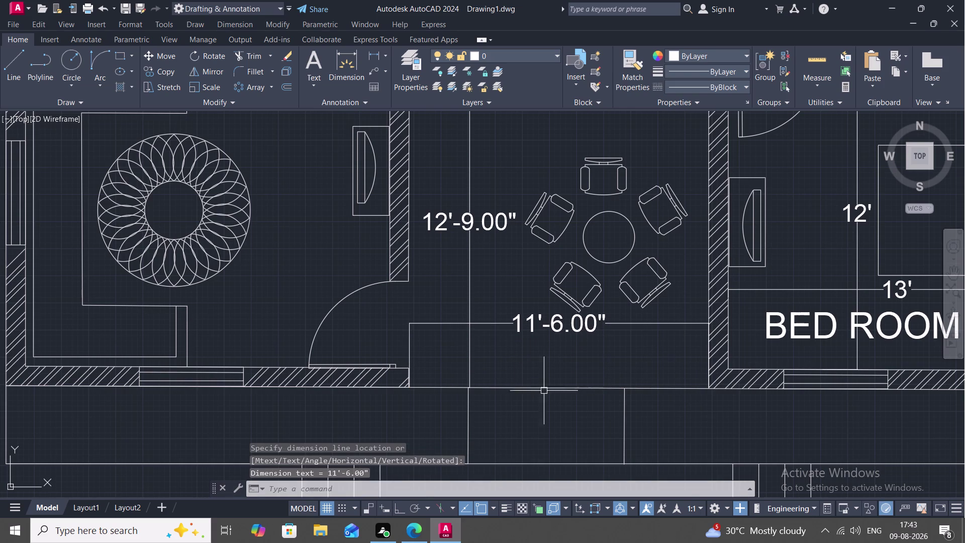
scroll(down, 3)
middle_drag(378, 310, 387, 315)
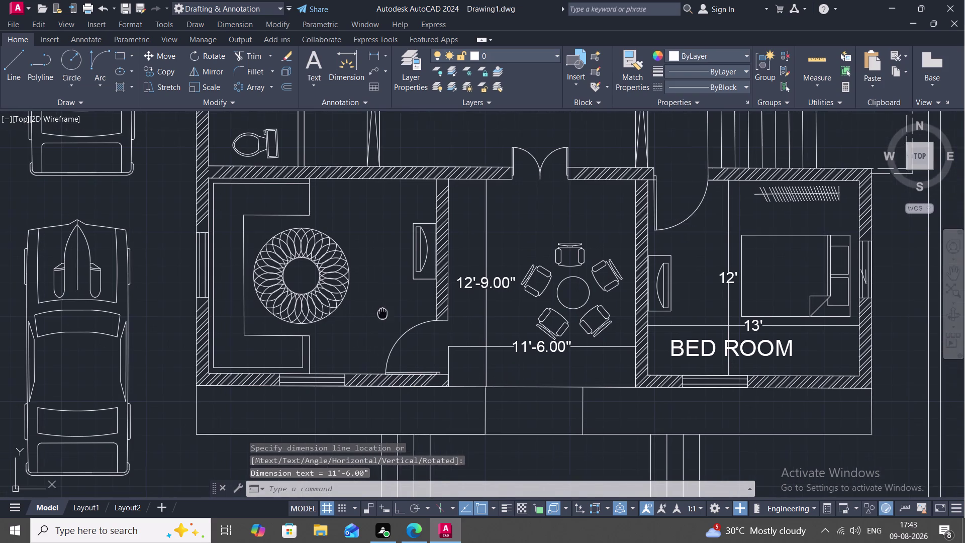
middle_drag(387, 315, 477, 326)
Dimension the rug room's width wall to wall as 14'.
key(space)
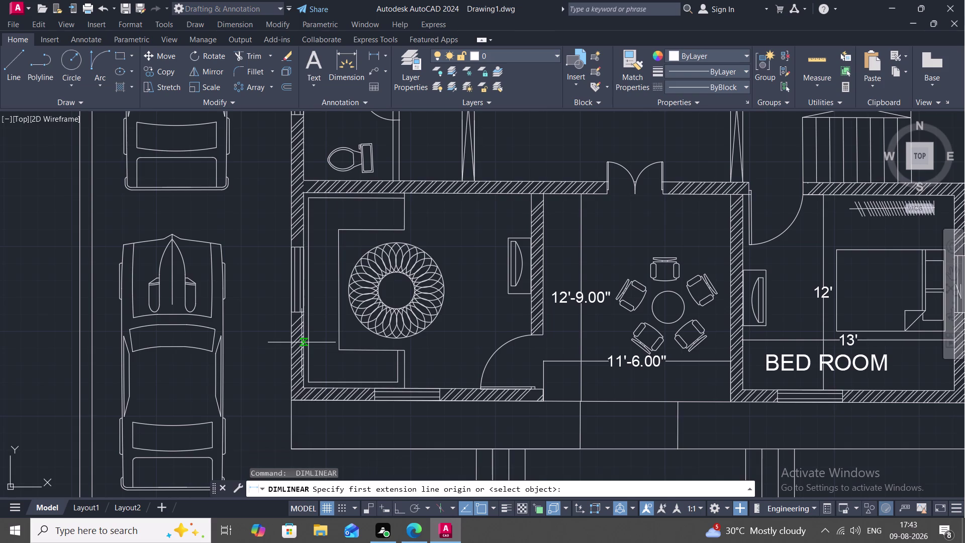
scroll(up, 3)
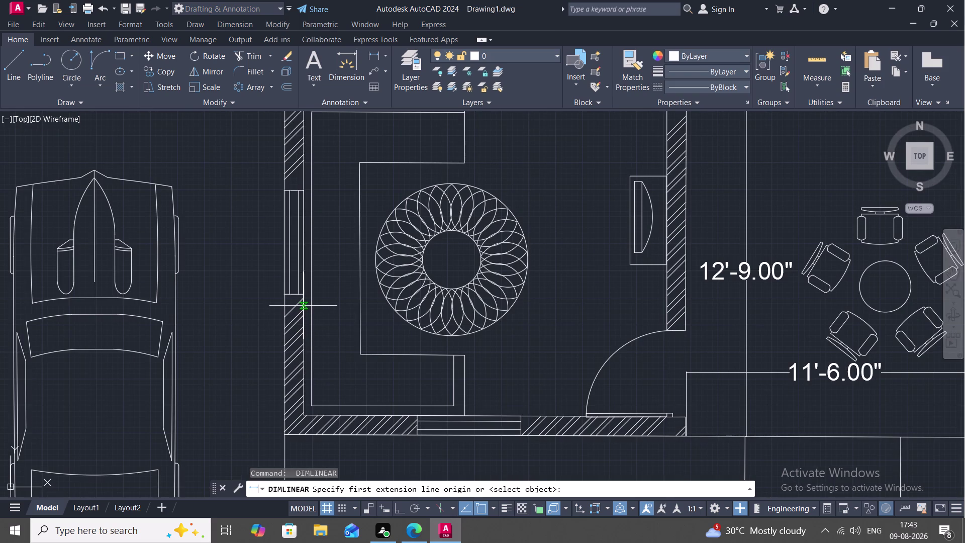
click(303, 305)
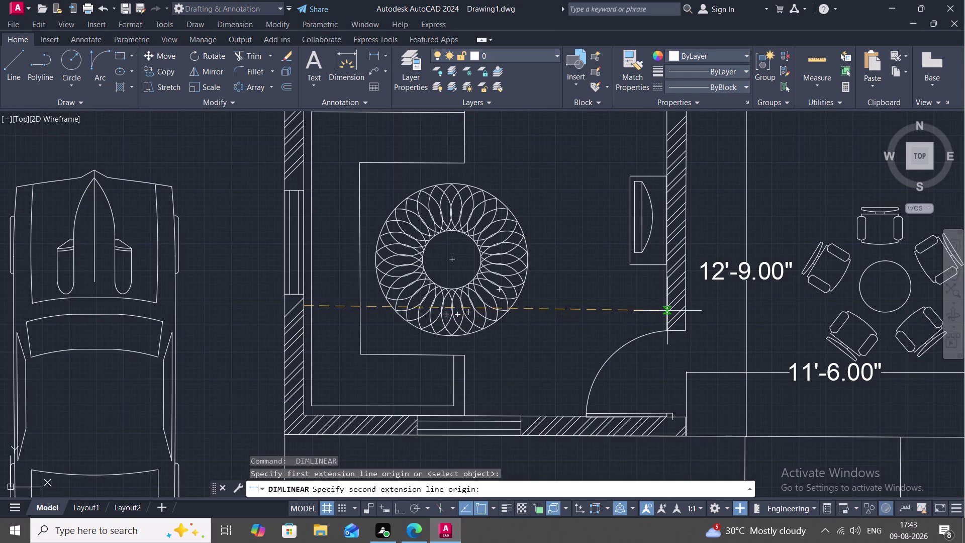
click(667, 310)
click(660, 330)
Dimension the rug room's depth from bottom to top wall as 12'.
key(space)
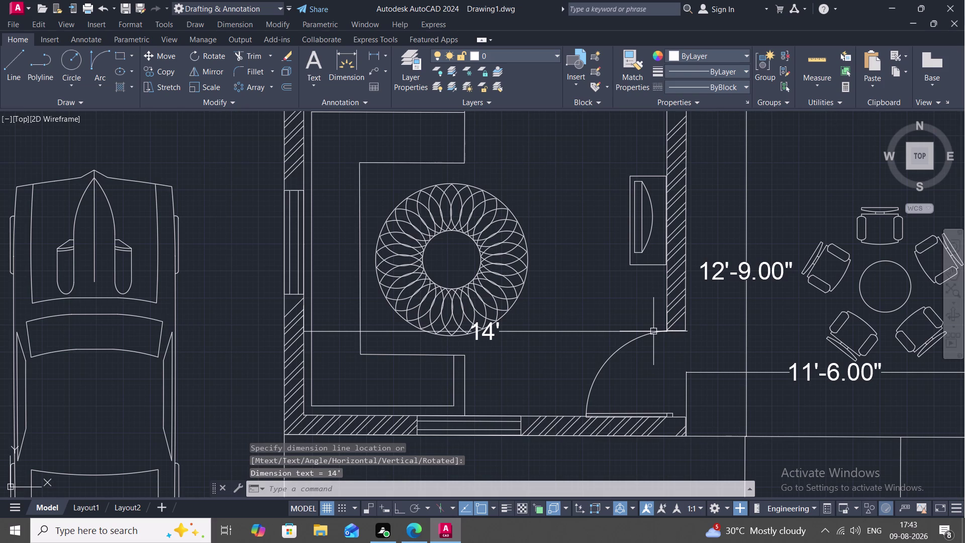
click(512, 416)
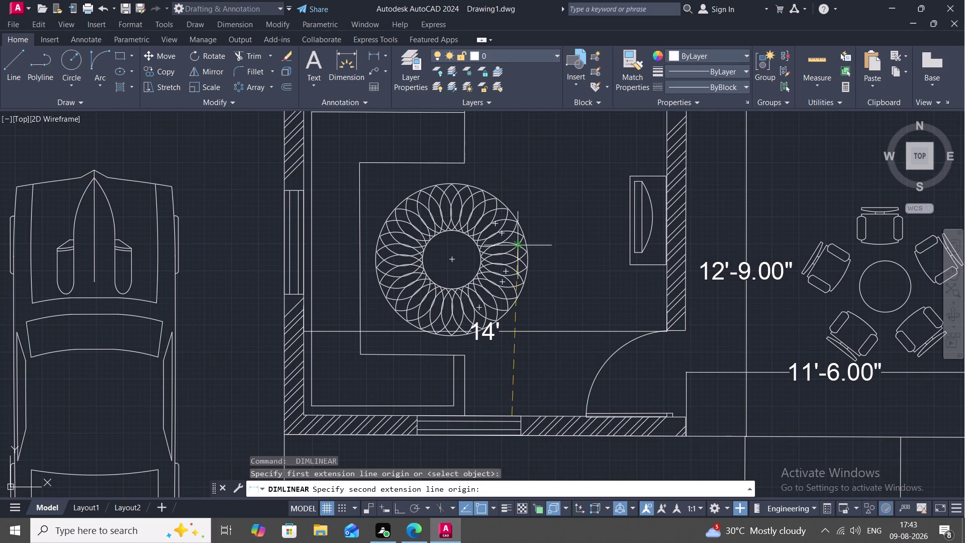
middle_drag(509, 188, 523, 271)
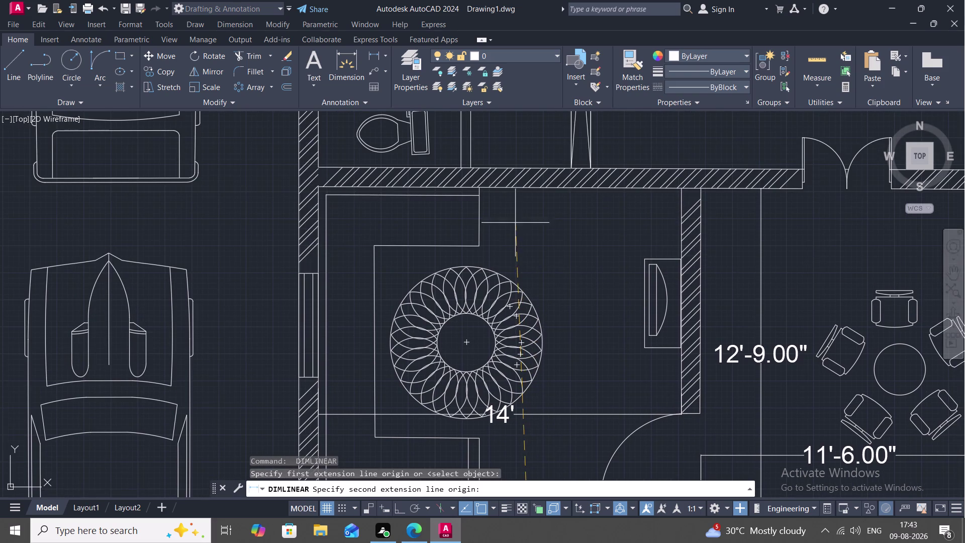
click(523, 188)
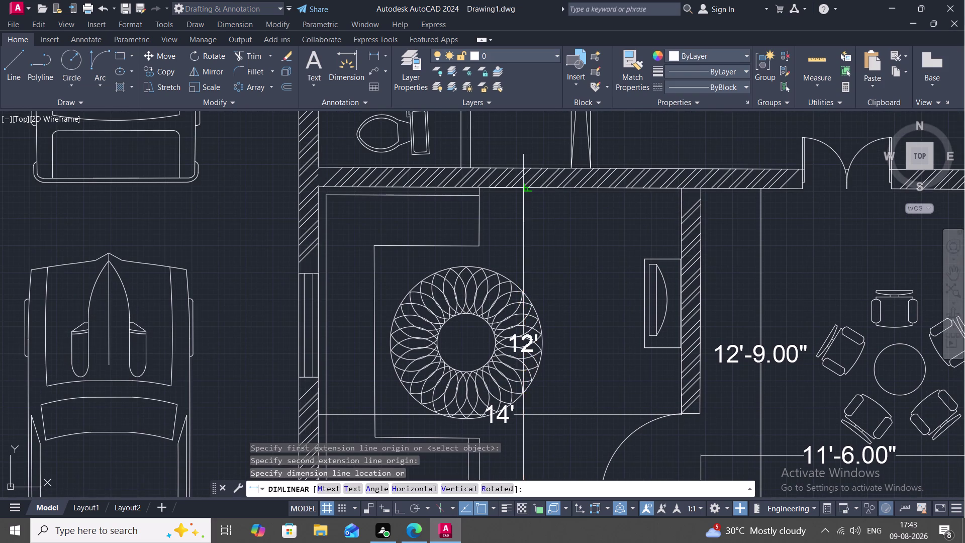
click(542, 194)
scroll(down, 3)
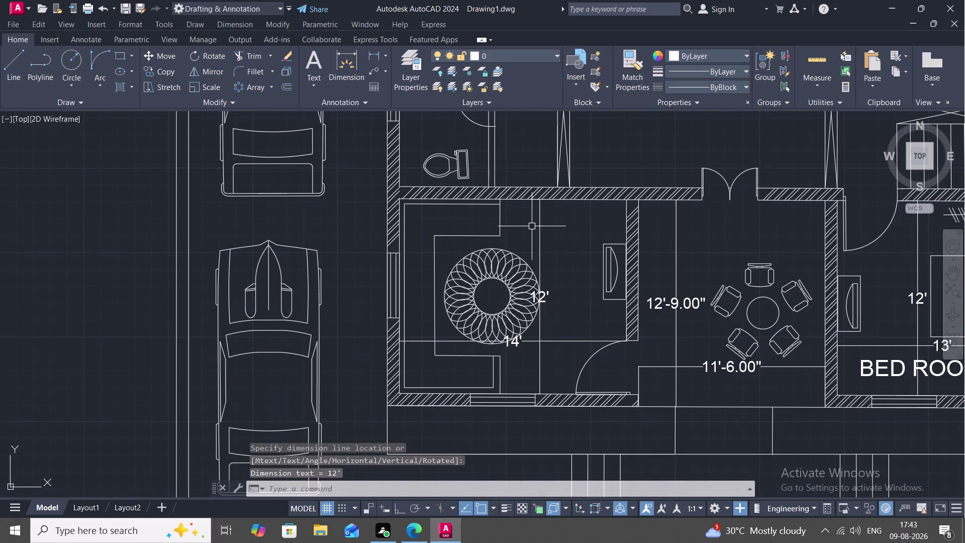
middle_drag(526, 232, 534, 318)
key(space)
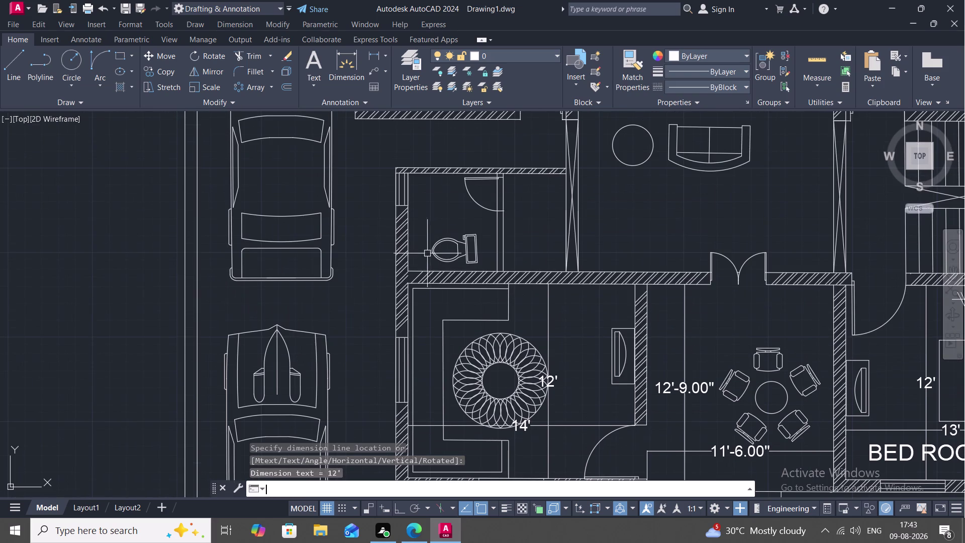
Dimension the toilet's 5'-6.00" width and 6'-0.50" depth.
click(411, 238)
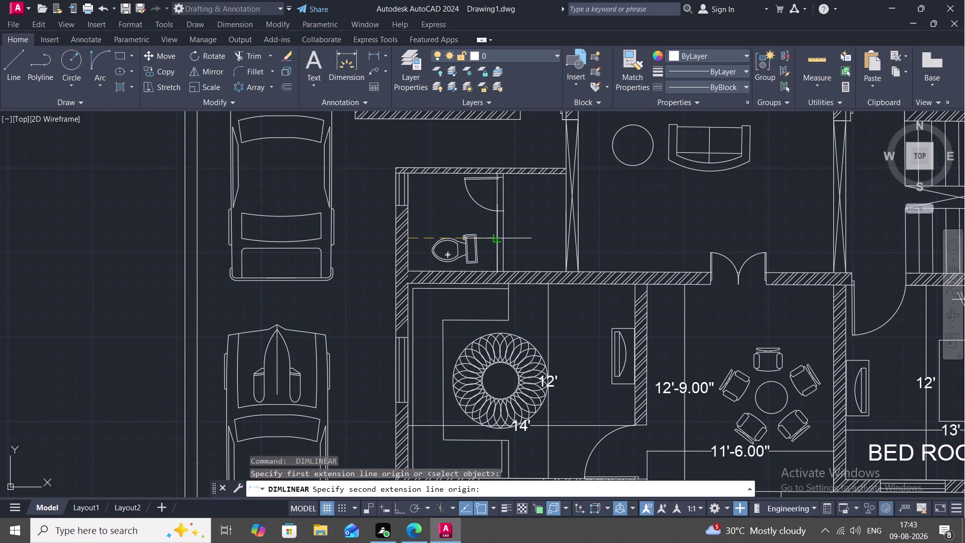
click(496, 238)
click(497, 232)
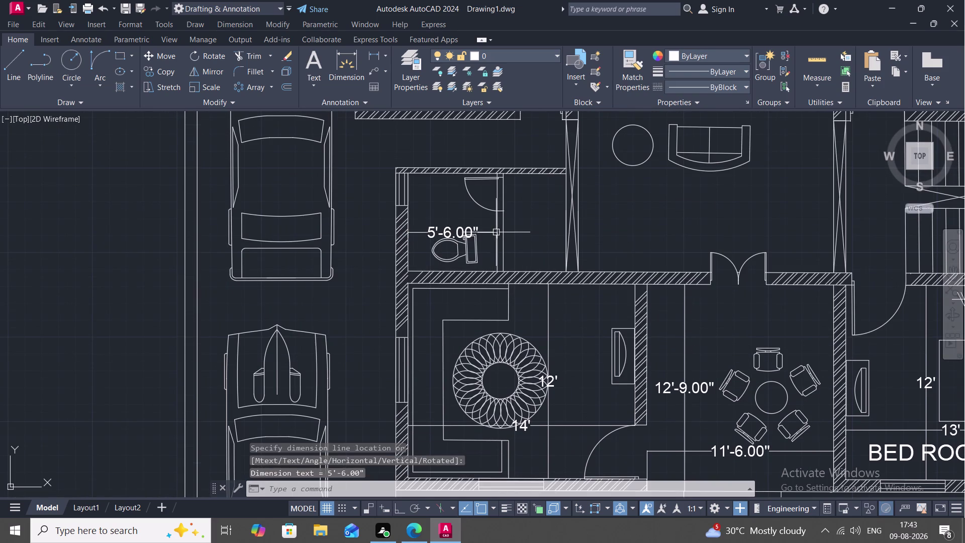
key(space)
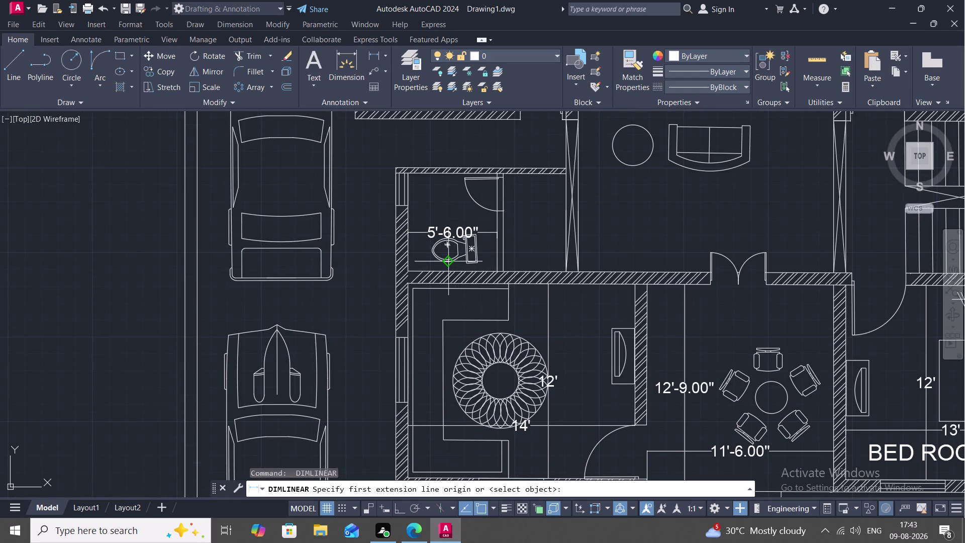
click(441, 272)
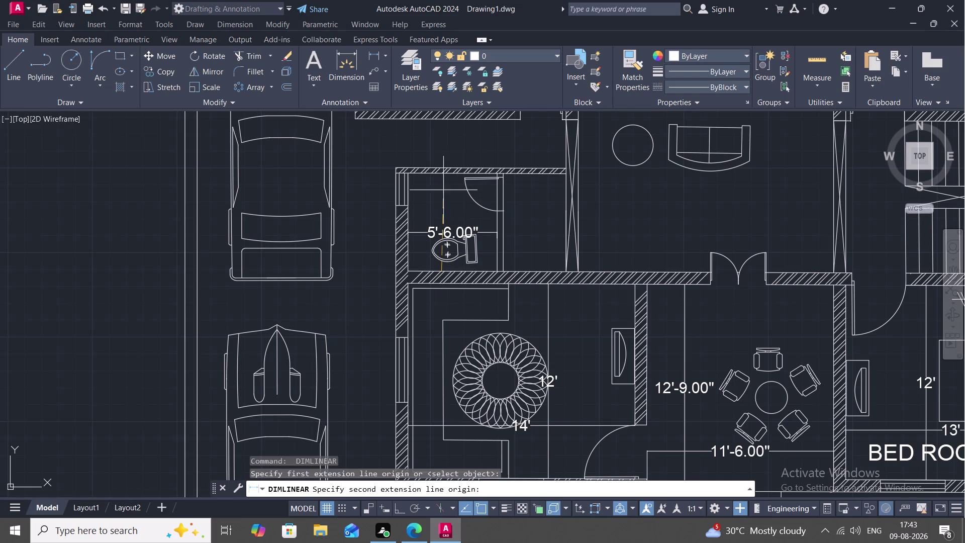
click(446, 174)
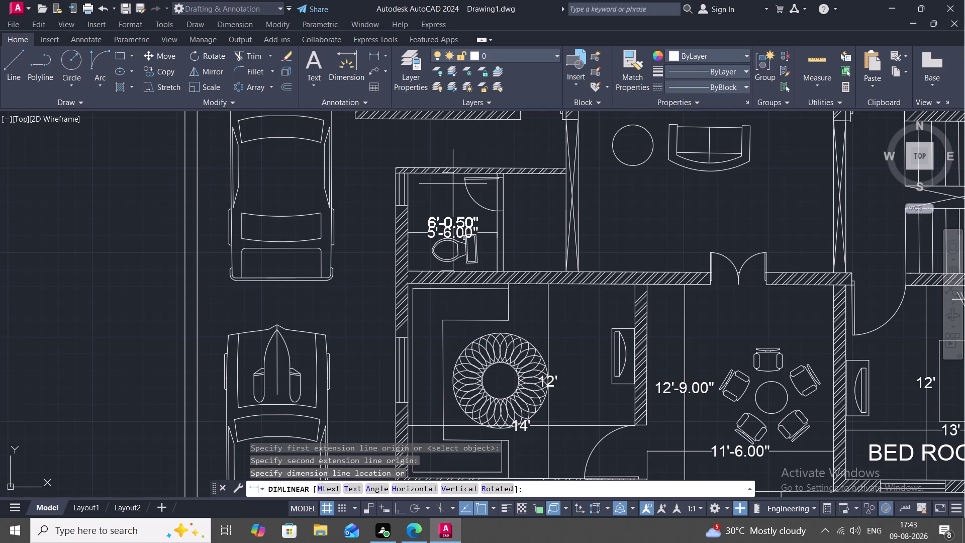
click(453, 183)
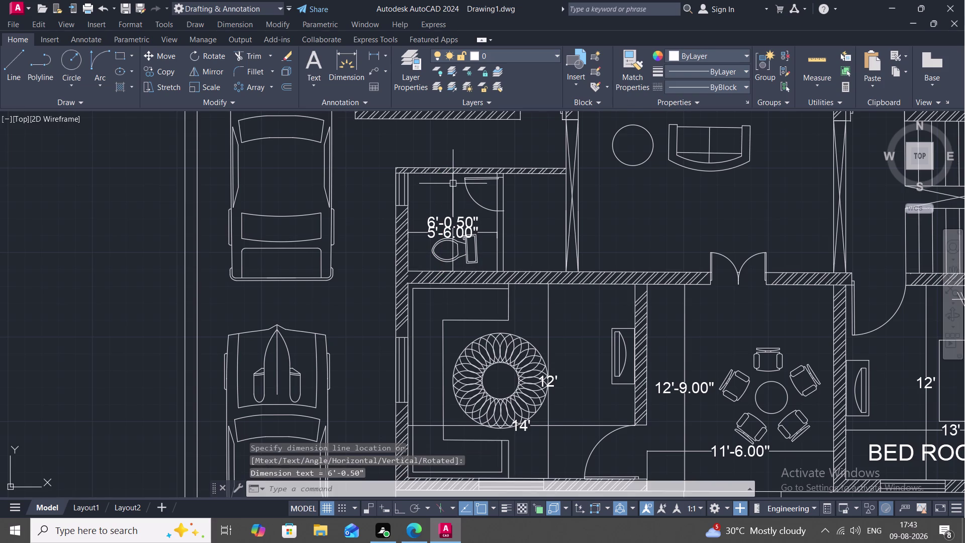
Add the 3'-10.50" dimension beside the toilet and the 3' dimension above it.
key(space)
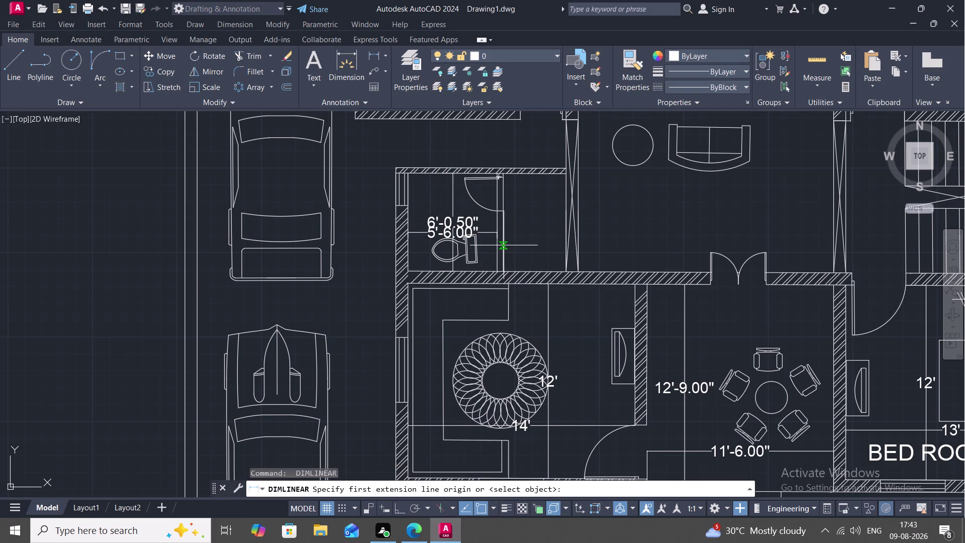
click(504, 245)
click(562, 245)
click(558, 234)
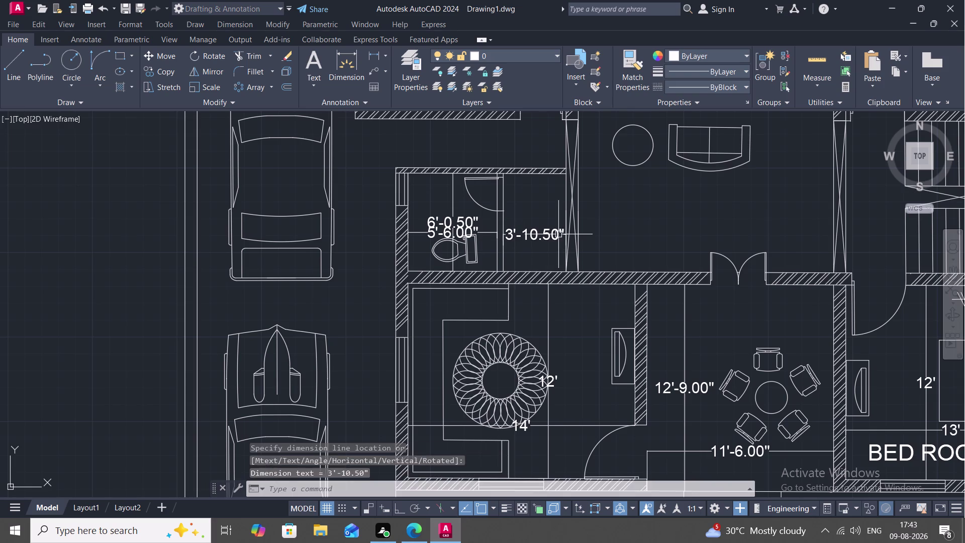
key(space)
click(457, 166)
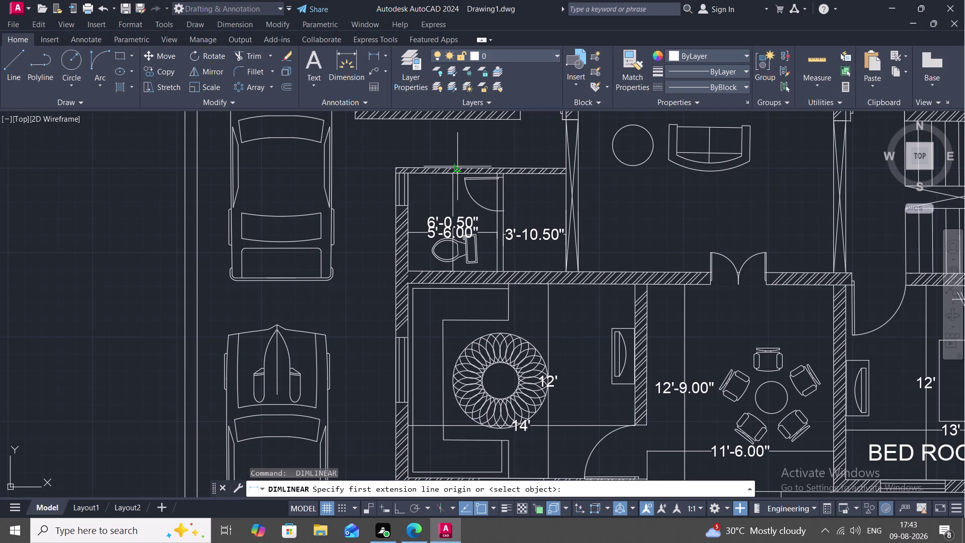
click(458, 122)
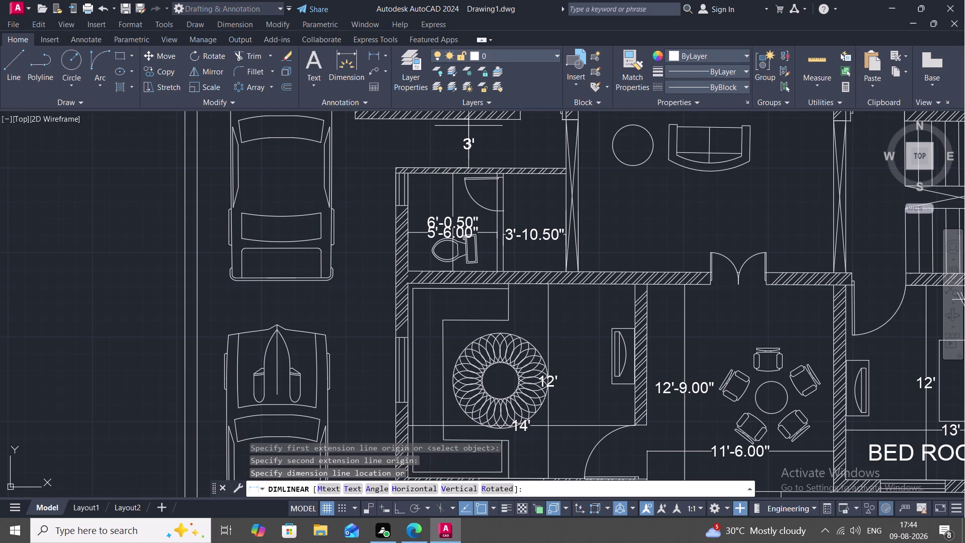
click(468, 126)
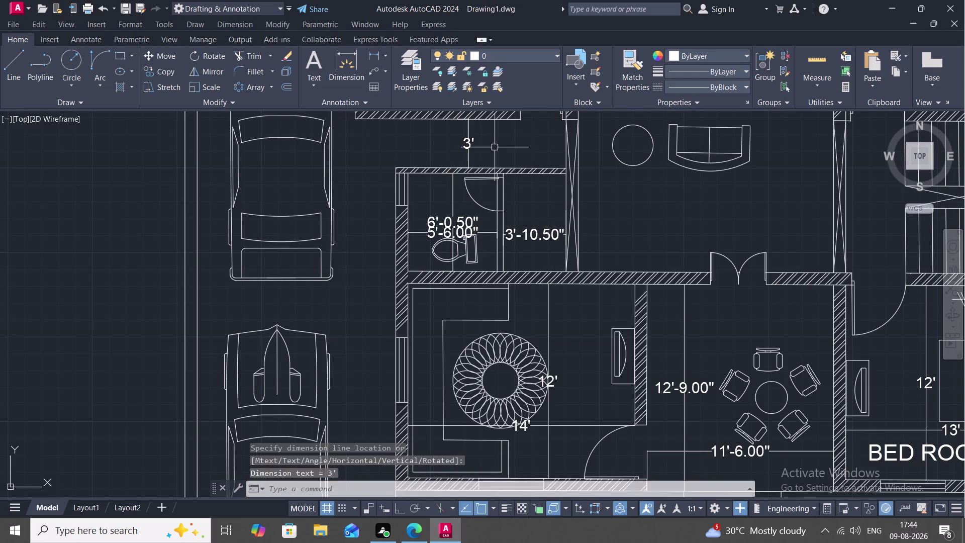
middle_drag(496, 147, 487, 218)
scroll(down, 3)
middle_drag(479, 216, 487, 292)
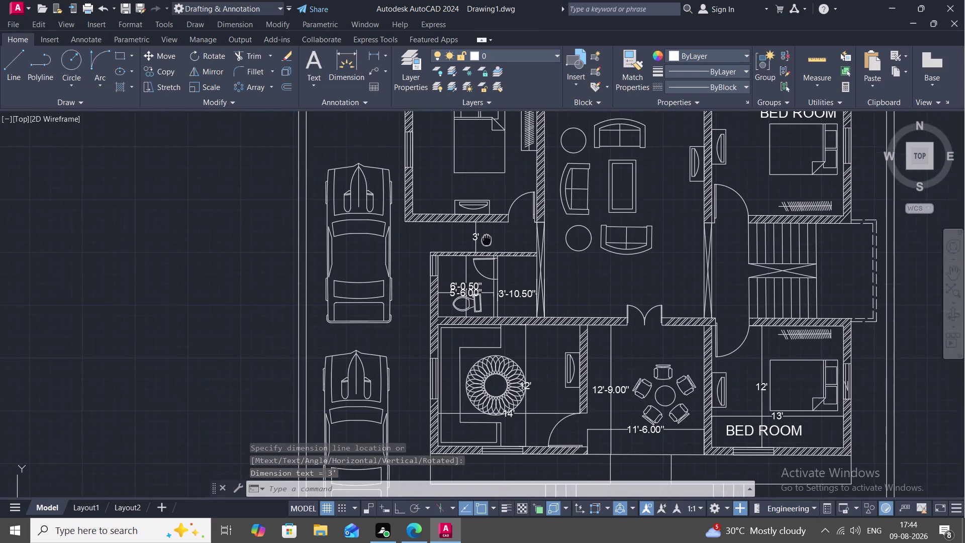
Dimension the upper-left bedroom as 12'-3.00" wide and 11'-6.00" deep.
middle_drag(487, 291, 487, 304)
key(space)
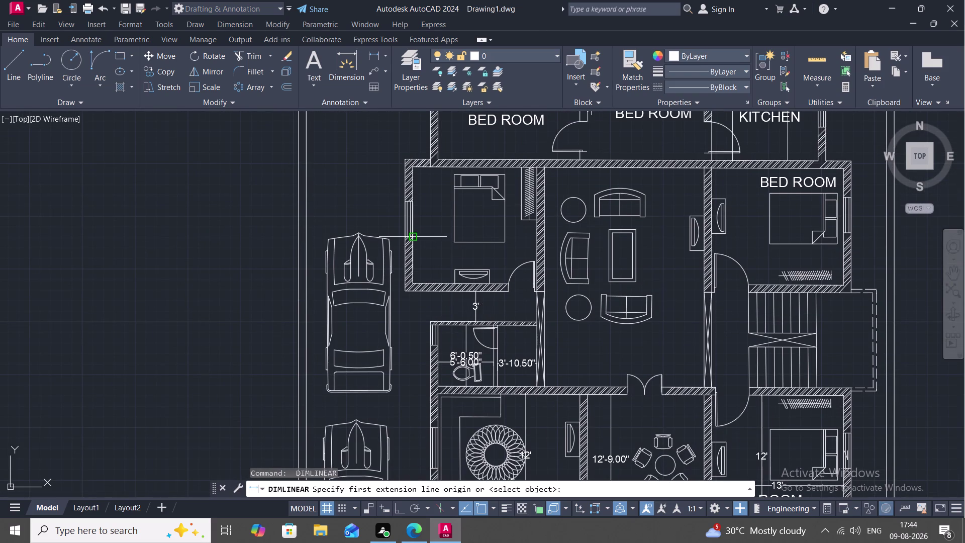
click(413, 237)
click(537, 240)
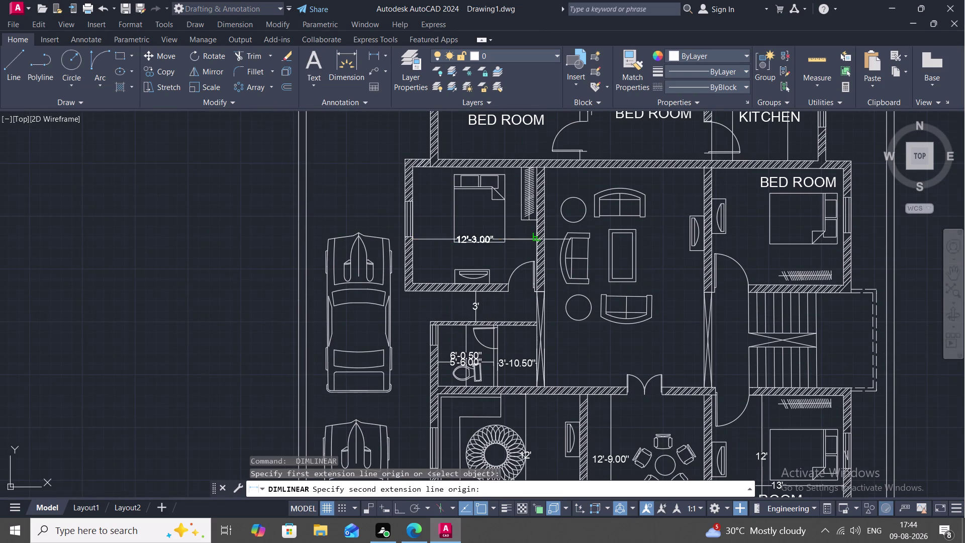
click(532, 251)
key(space)
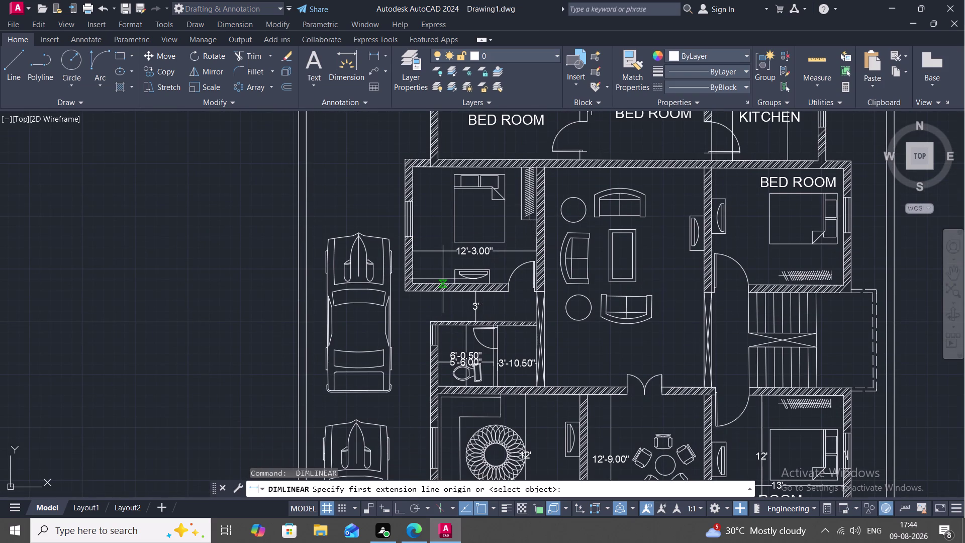
click(444, 283)
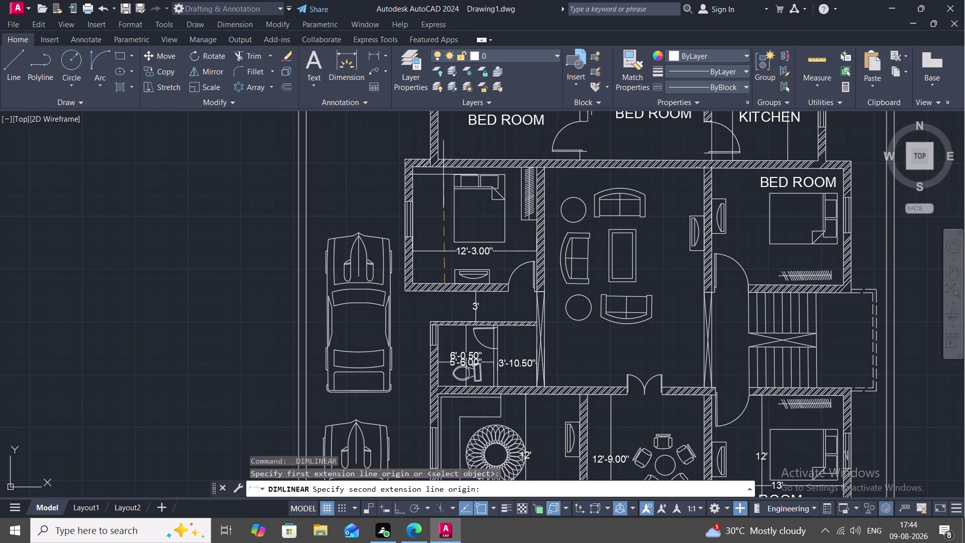
click(443, 168)
click(438, 170)
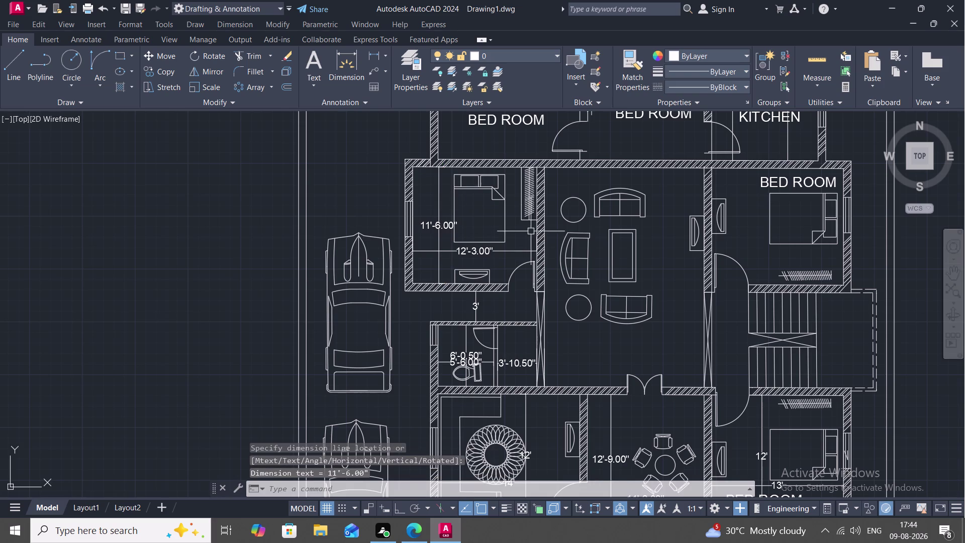
Add the 15'-9.00" width across the living area below the sofa.
middle_drag(619, 336, 591, 330)
key(space)
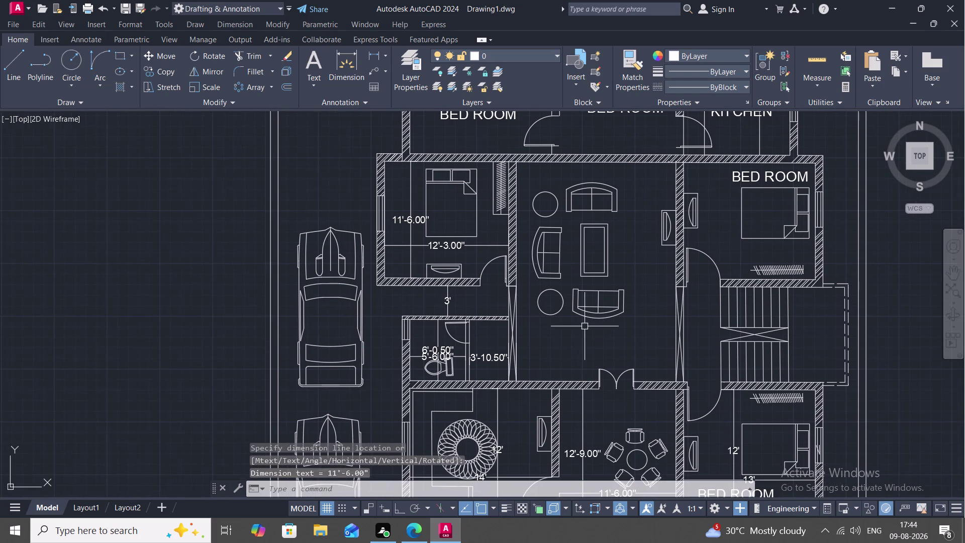
click(516, 336)
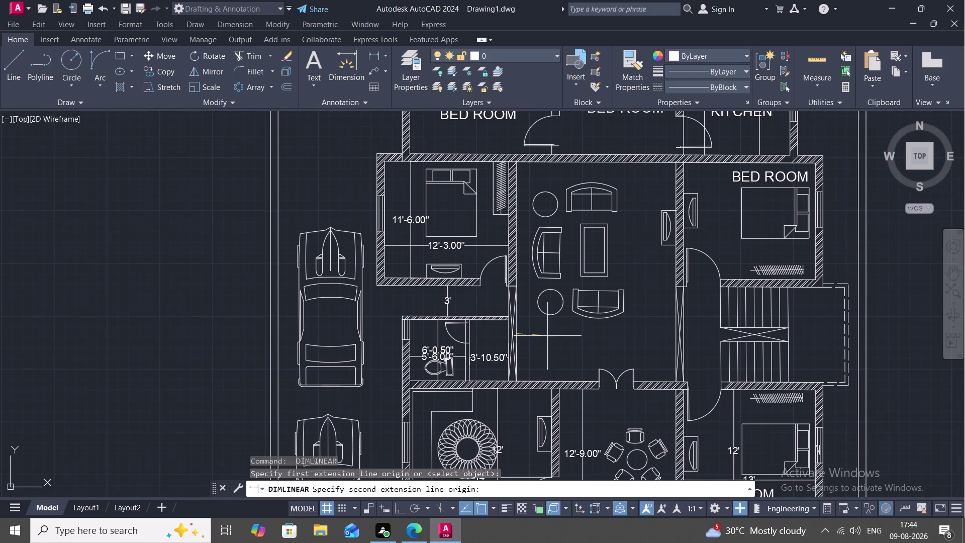
click(673, 332)
click(672, 327)
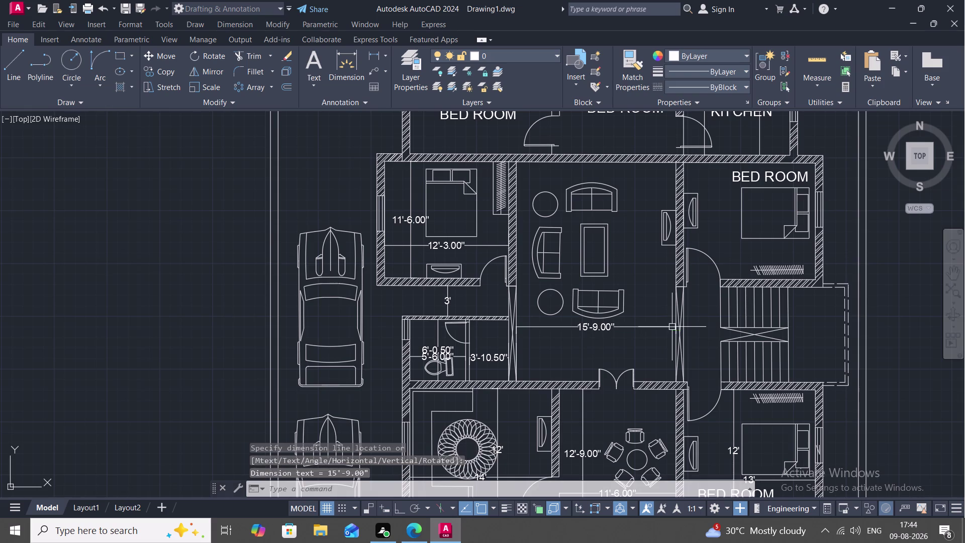
key(space)
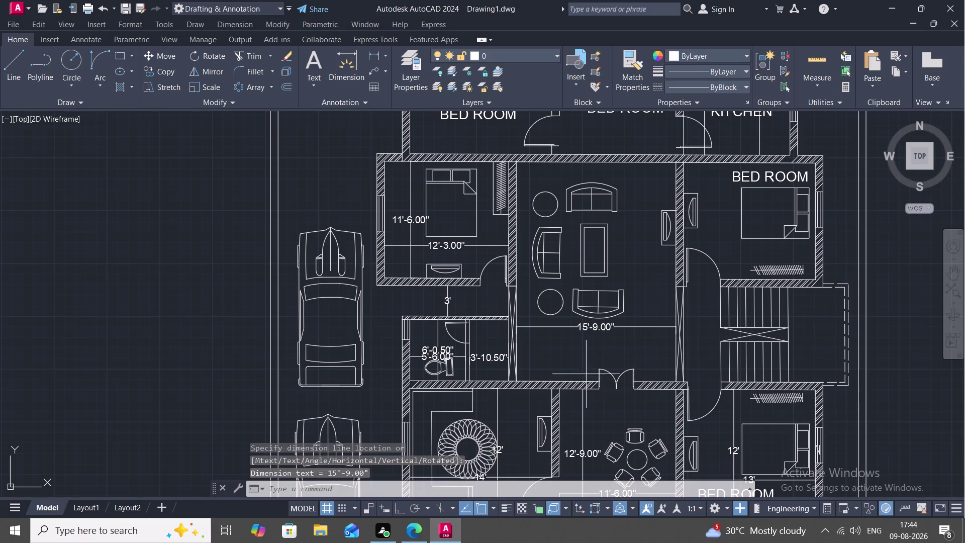
scroll(up, 3)
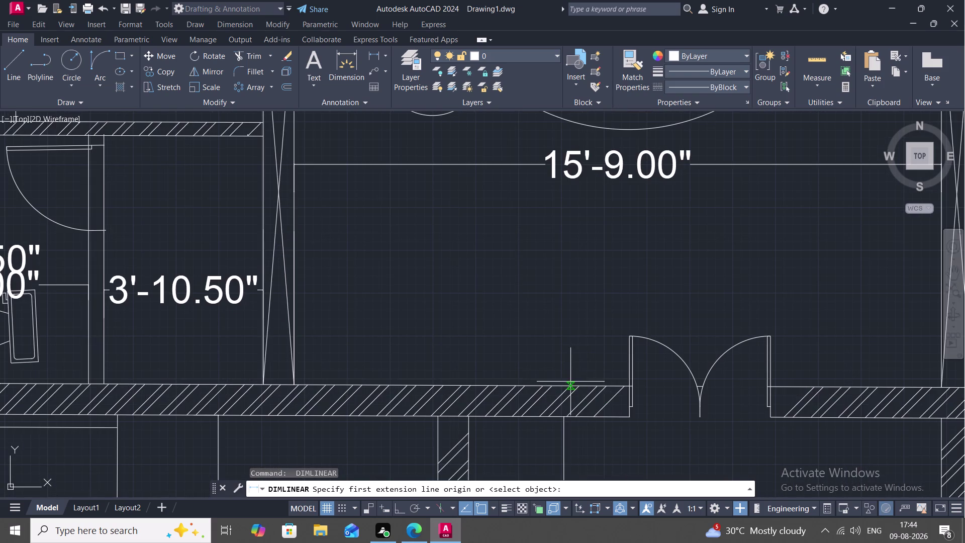
Dimension the living area's depth from bottom to top wall as 21'-7.50".
click(586, 386)
middle_drag(587, 336, 597, 420)
scroll(down, 3)
scroll(down, 3)
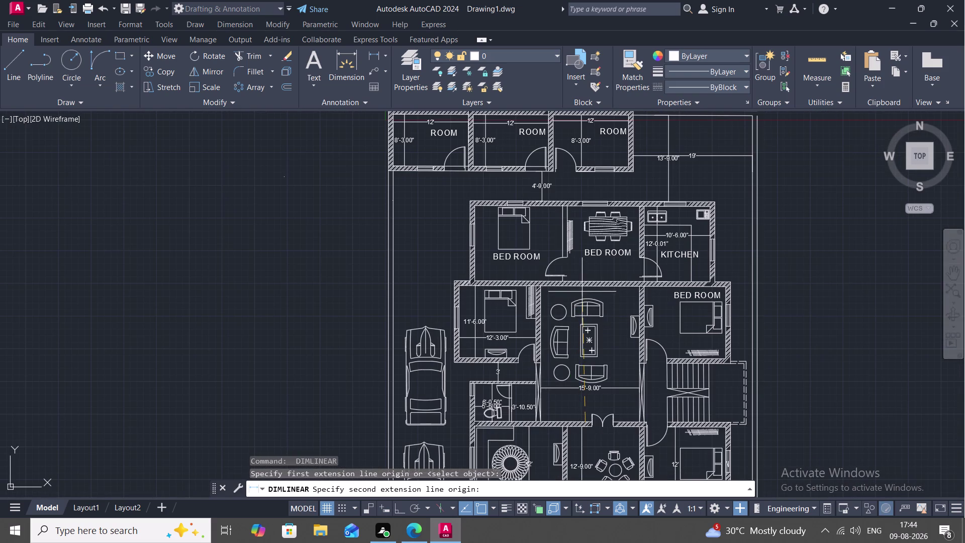
scroll(up, 3)
click(584, 277)
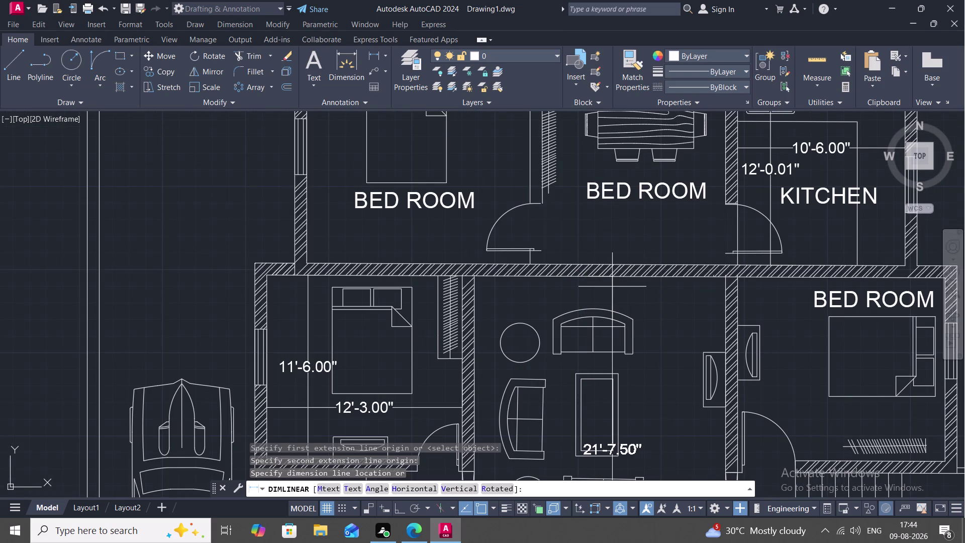
click(651, 295)
middle_drag(650, 331, 584, 302)
scroll(down, 3)
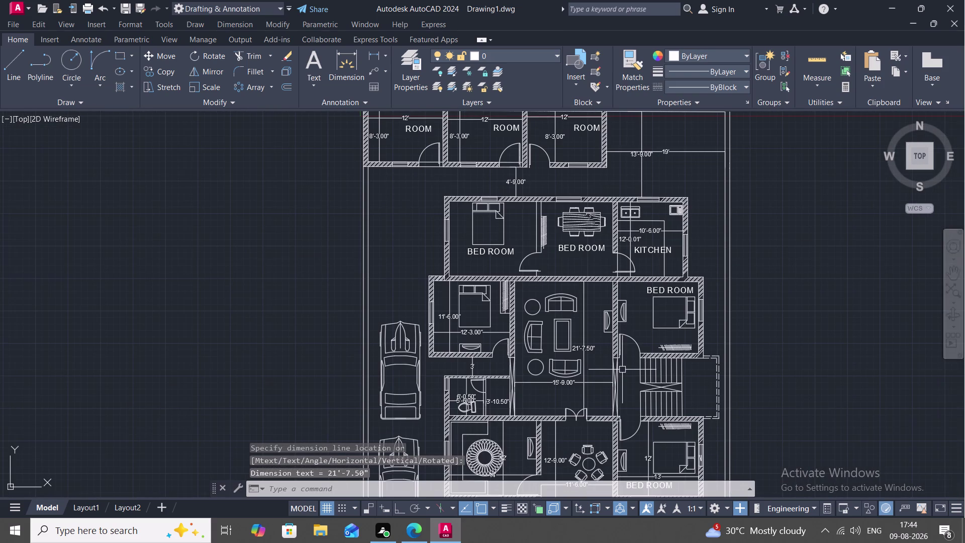
middle_drag(620, 377, 596, 362)
Add the 11'-6.00" depth dimension in the right bedroom.
key(space)
scroll(up, 3)
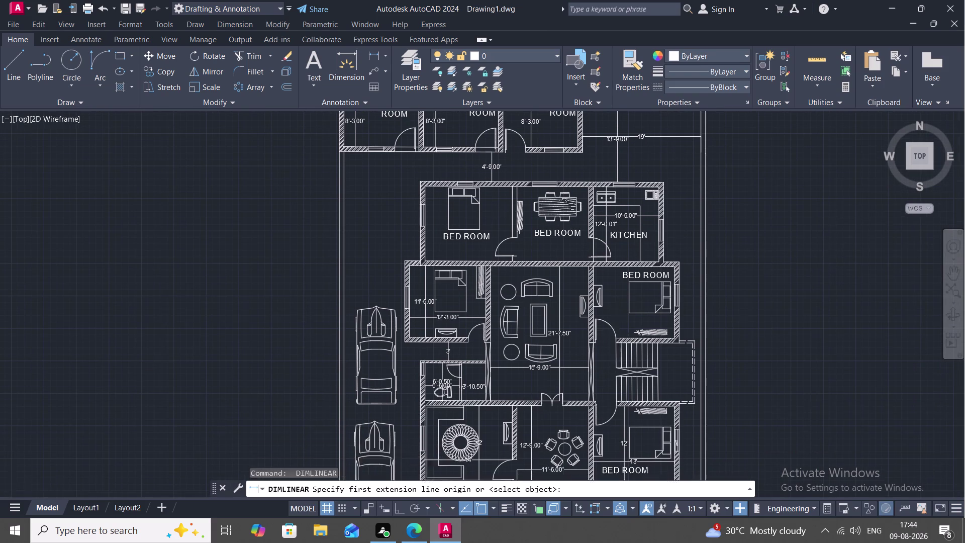
scroll(up, 3)
click(615, 342)
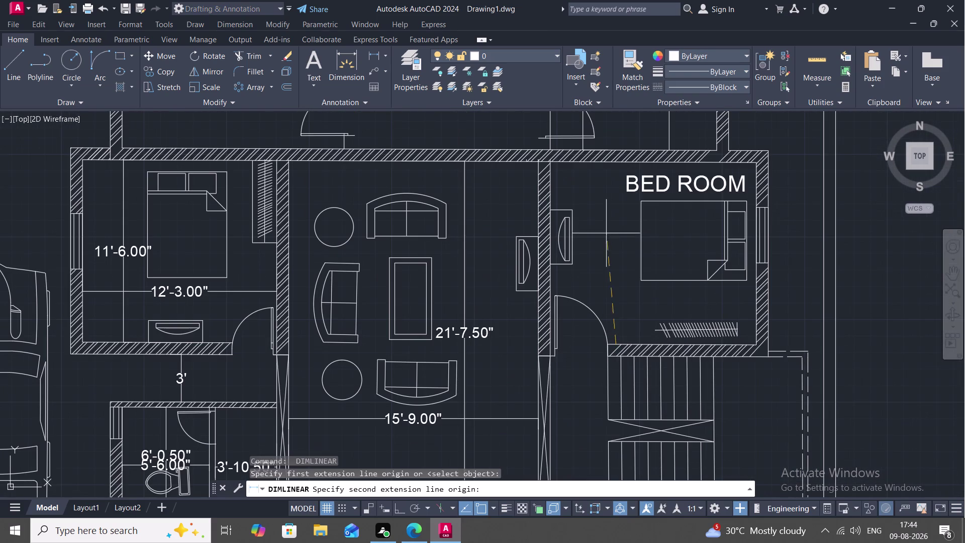
click(613, 164)
click(612, 169)
Add the 13' width dimension across the right bedroom.
key(space)
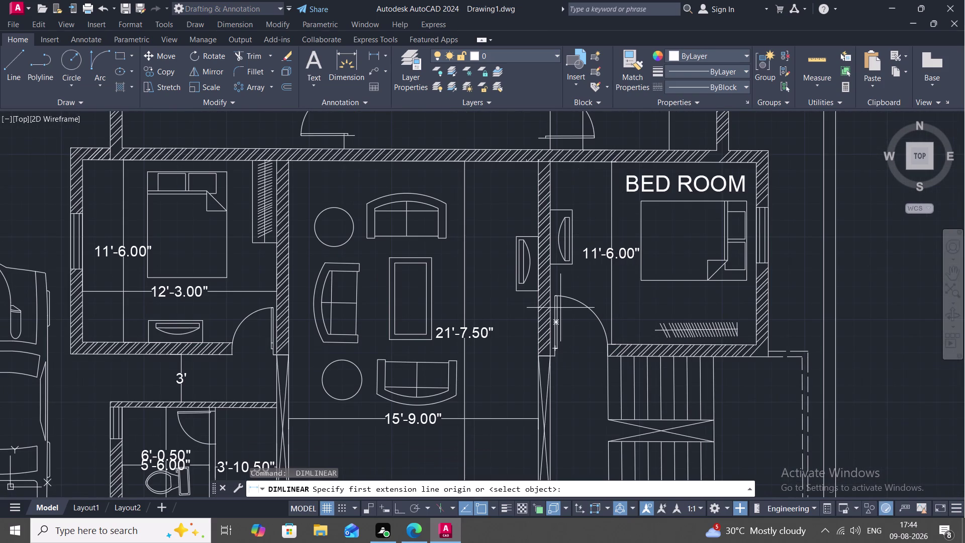
scroll(up, 3)
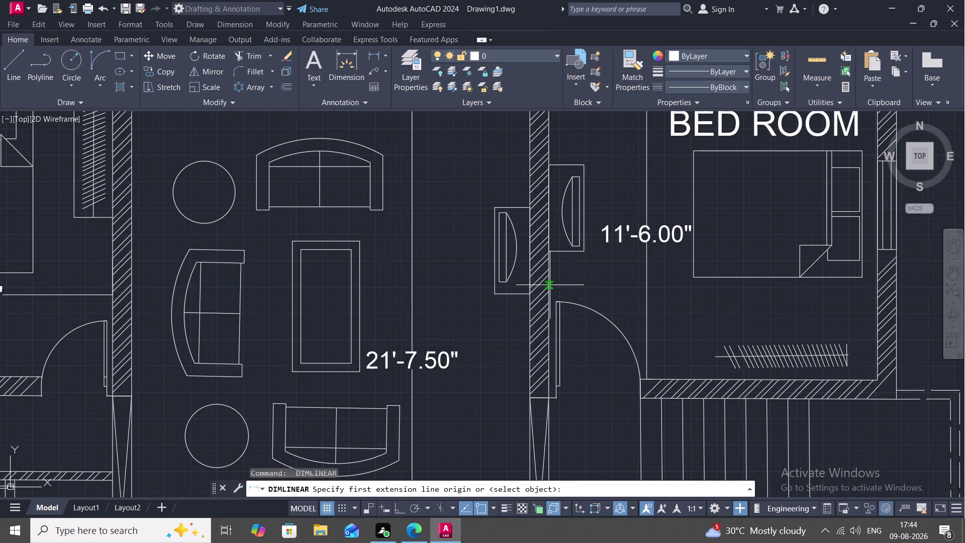
click(548, 282)
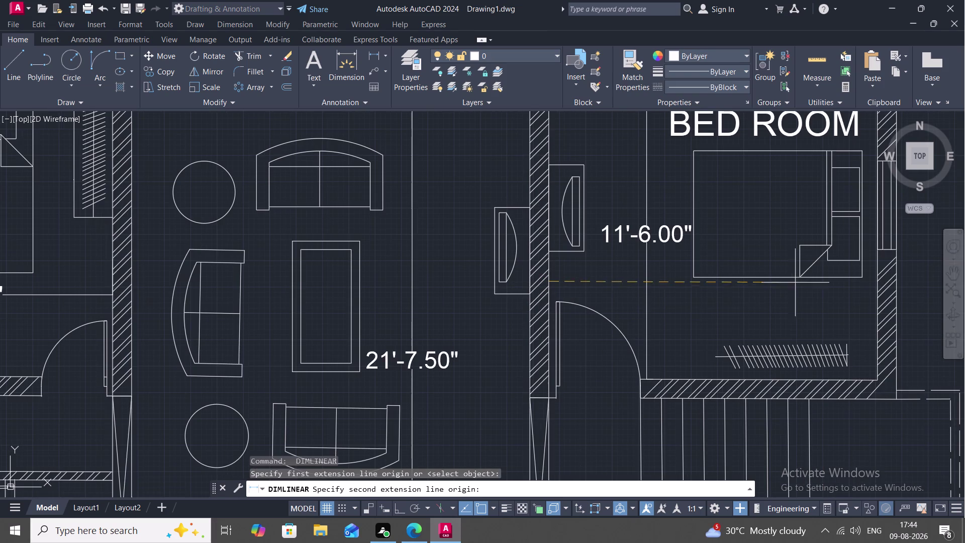
click(876, 287)
click(871, 279)
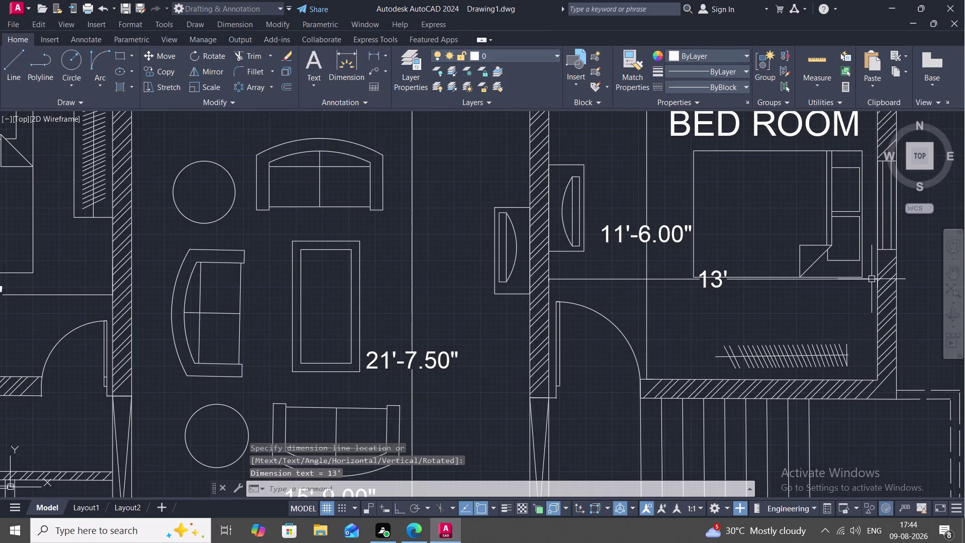
scroll(down, 3)
middle_drag(739, 384, 703, 333)
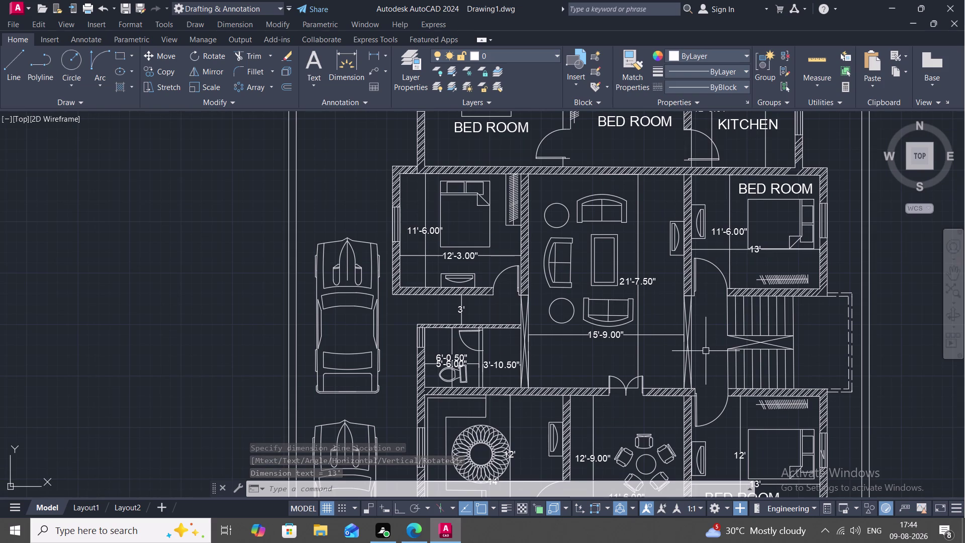
scroll(down, 3)
middle_drag(706, 350, 695, 317)
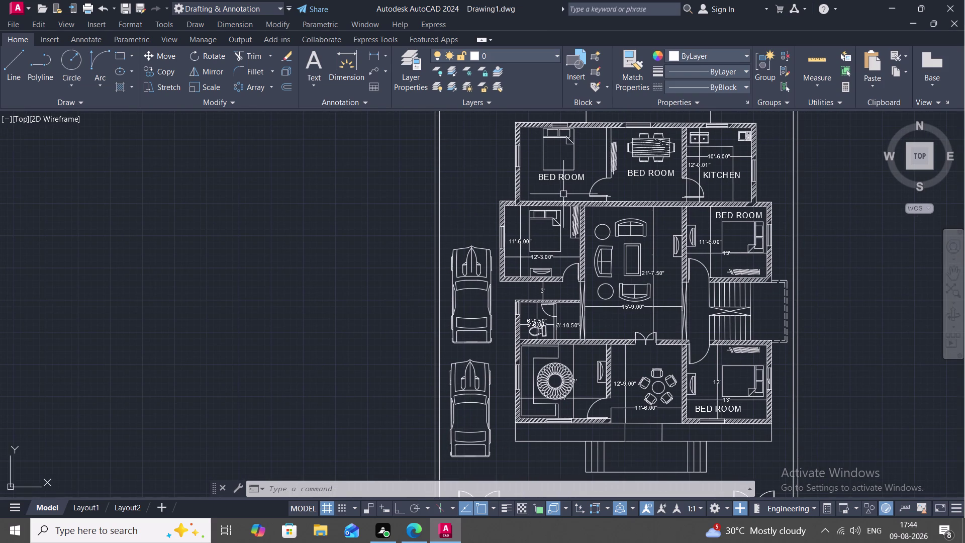
Copy the top-left BED ROOM text to the left bedroom, lower-left room, central hall and stairs.
text(CO)
key(space)
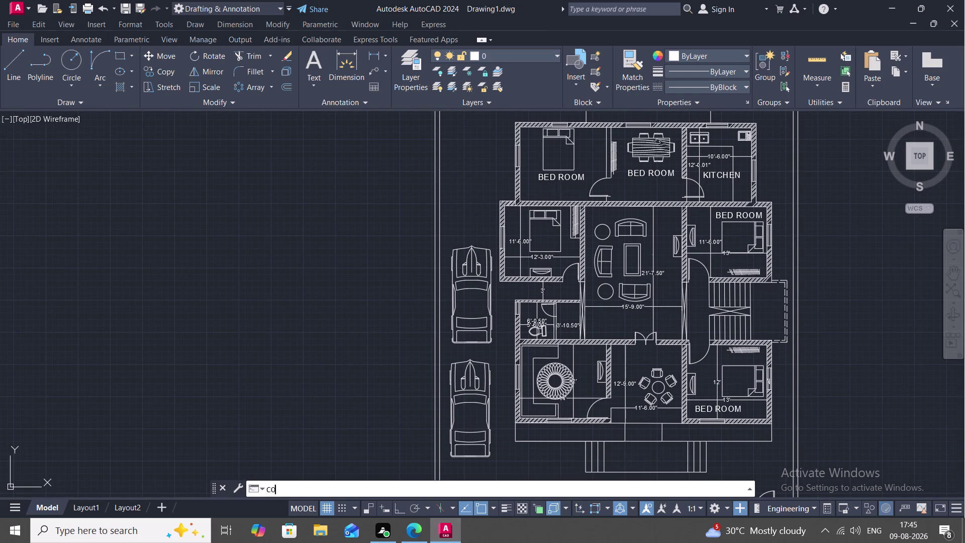
click(572, 175)
right_click(572, 174)
click(572, 175)
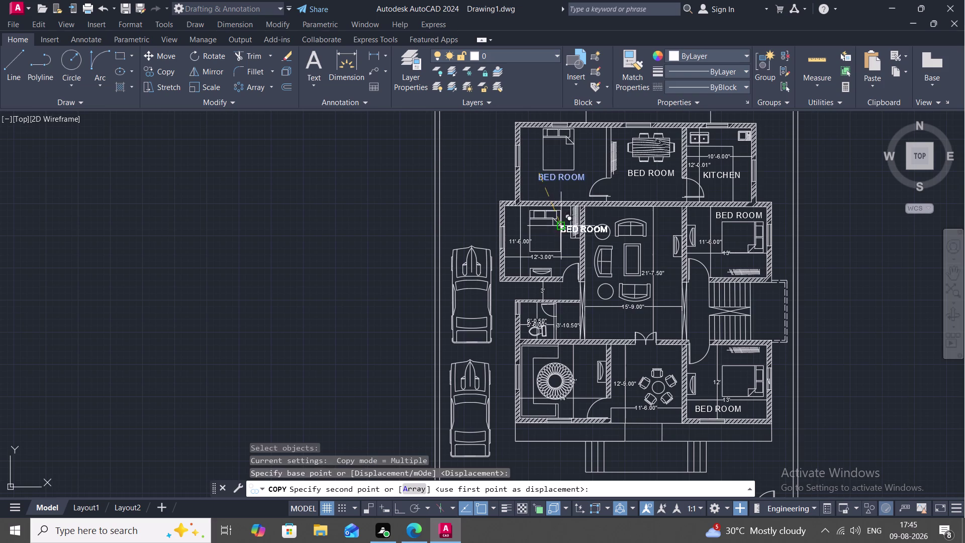
click(532, 244)
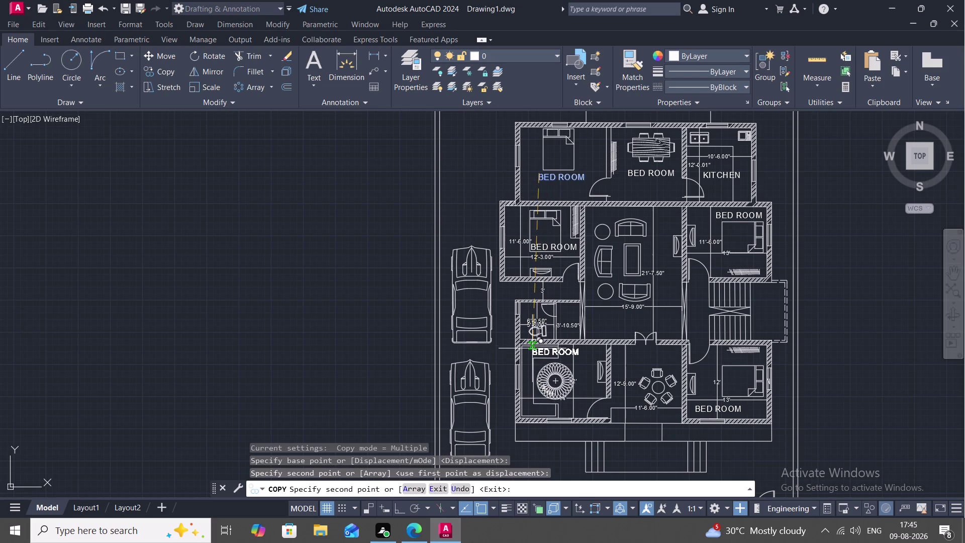
click(532, 348)
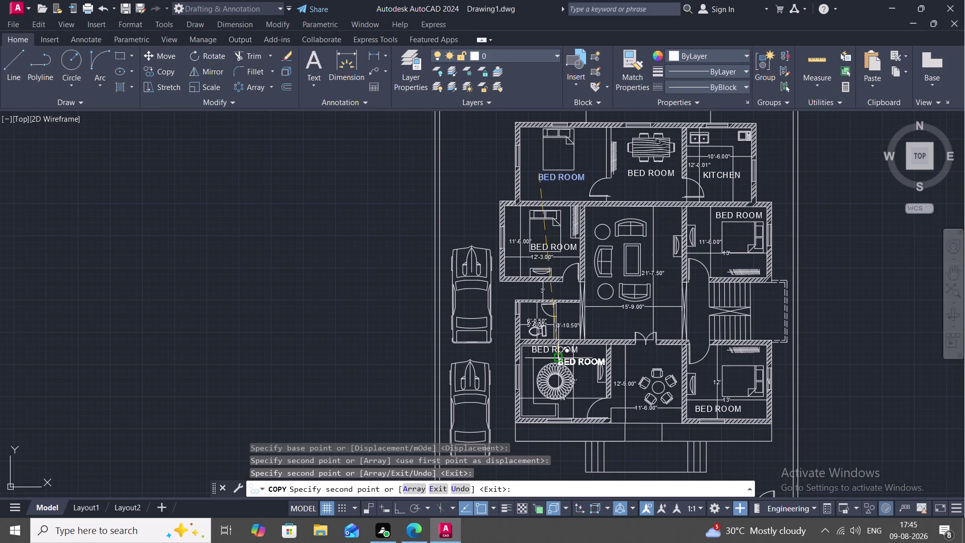
click(609, 313)
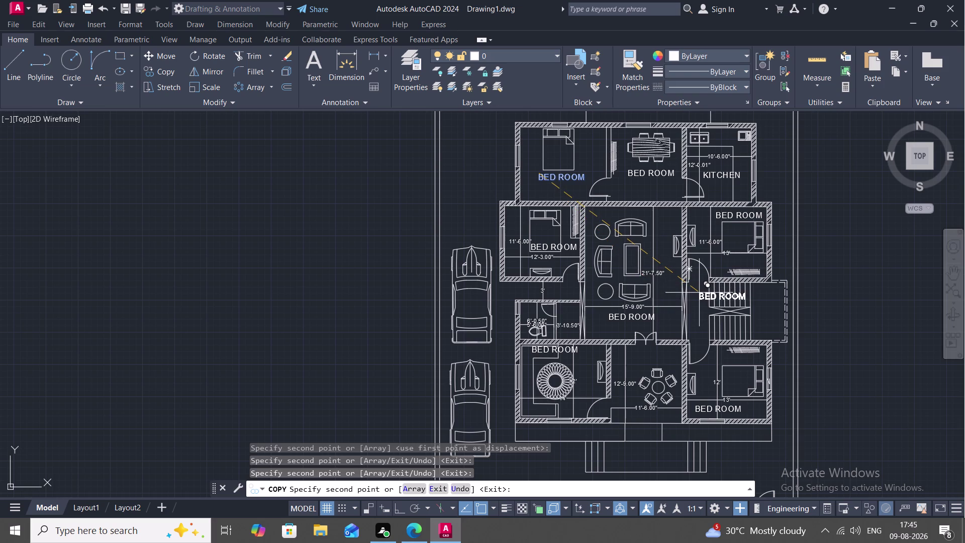
click(698, 292)
key(Escape)
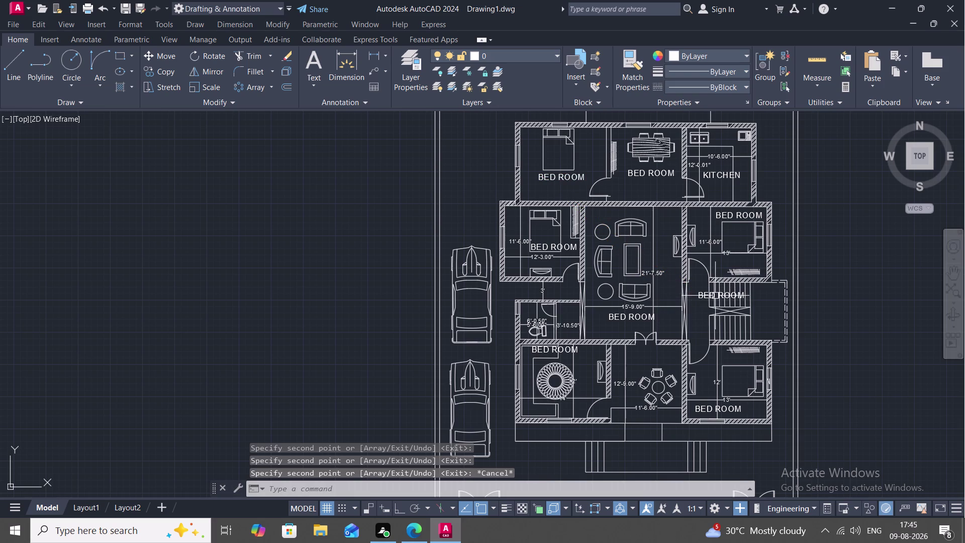
Edit the copied label by the stairs to read UP.
double_click(715, 296)
click(750, 296)
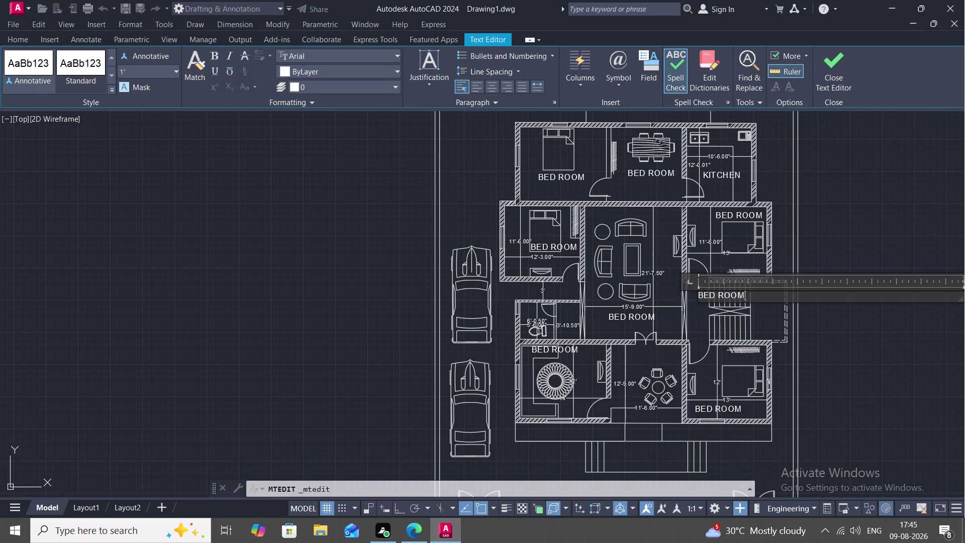
key(BackSpace)
key(BackSpace)
key(BackSpace)
key(BackSpace)
key(BackSpace)
key(BackSpace)
key(BackSpace)
key(BackSpace)
text(UP)
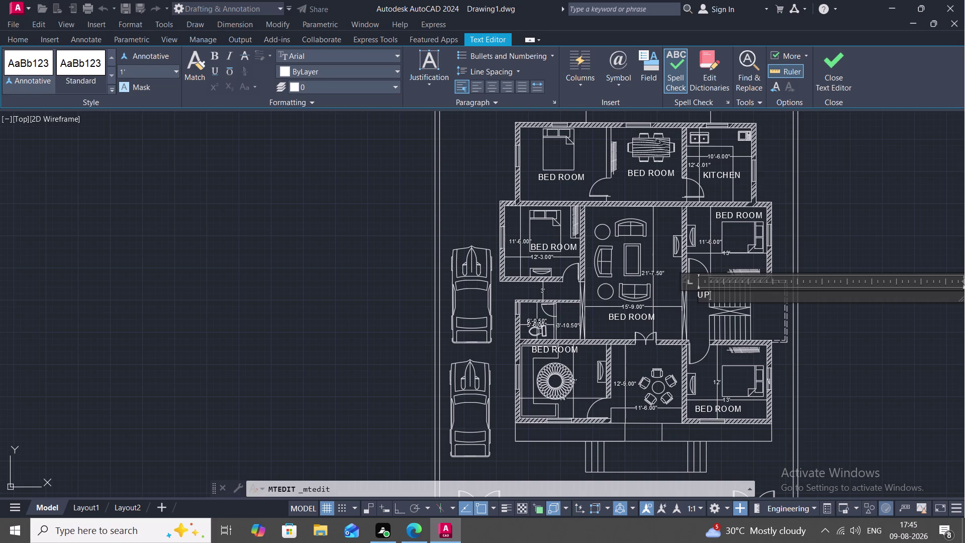
click(700, 306)
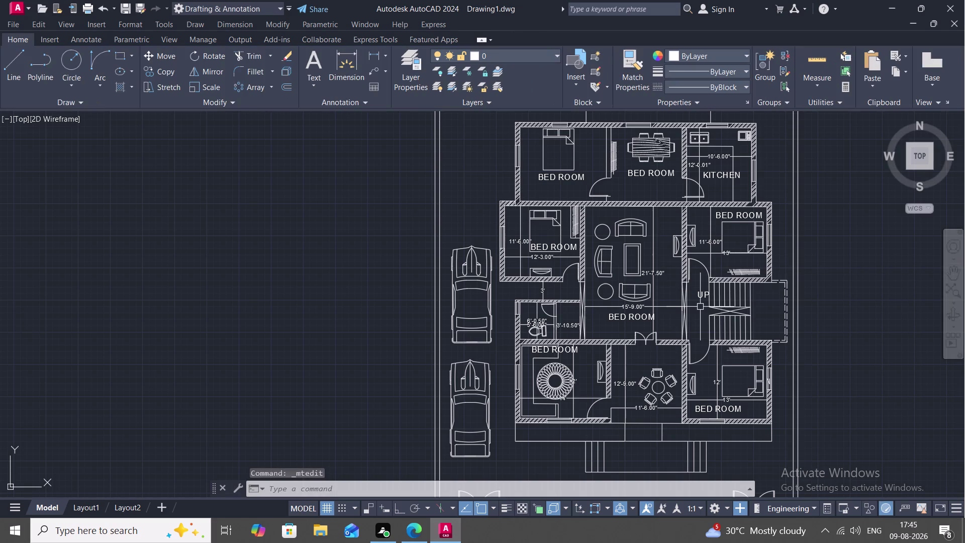
Start a new line with the L command.
scroll(up, 3)
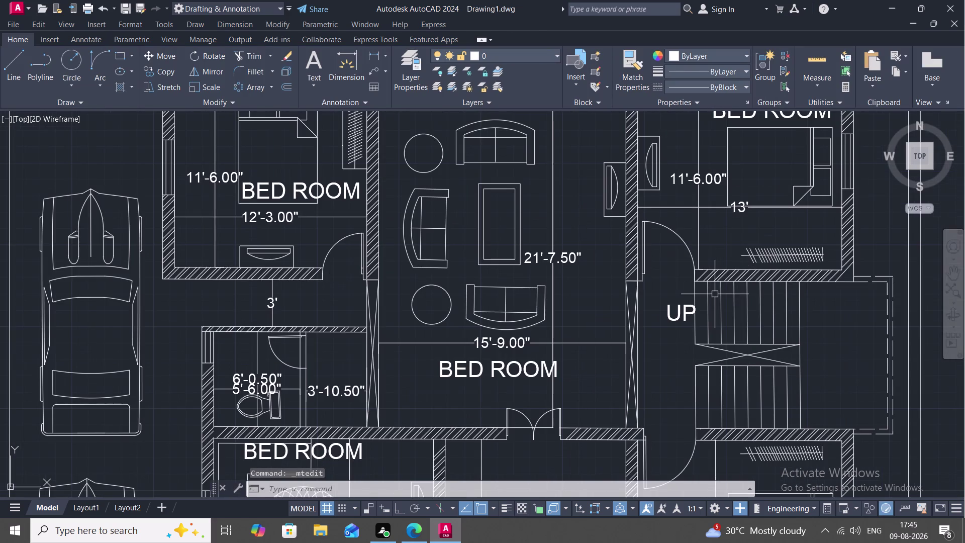
text(L)
key(space)
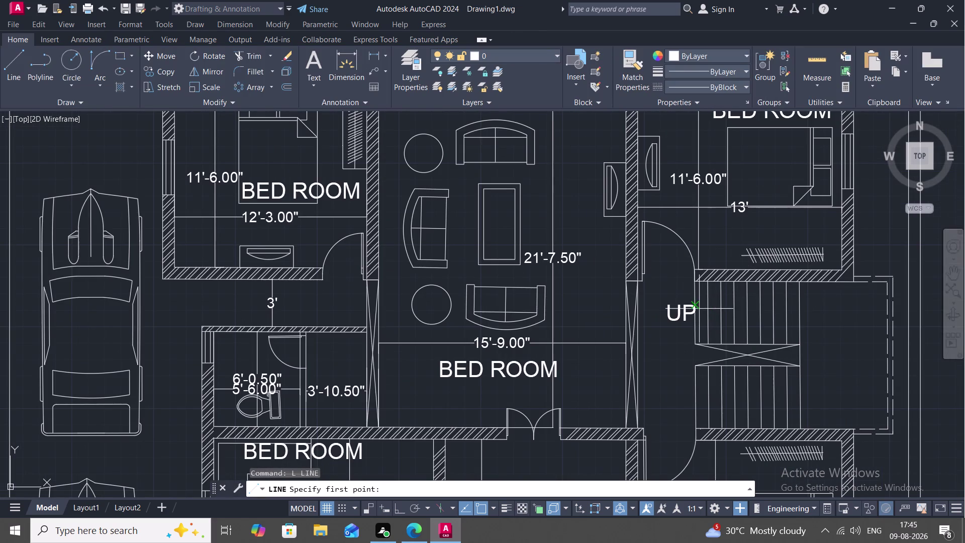
Draw the stair arrow shaft and its two arrowhead strokes beside the UP label.
click(696, 310)
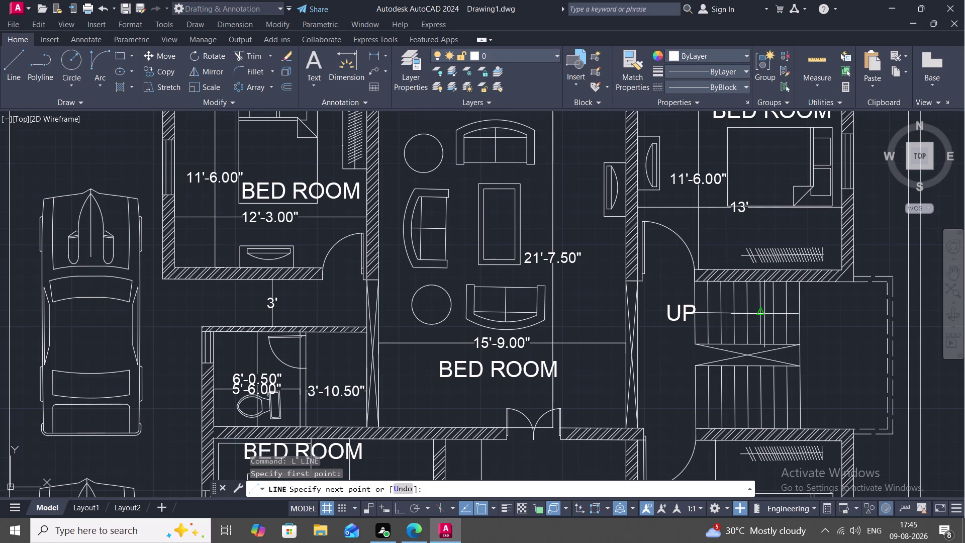
click(765, 314)
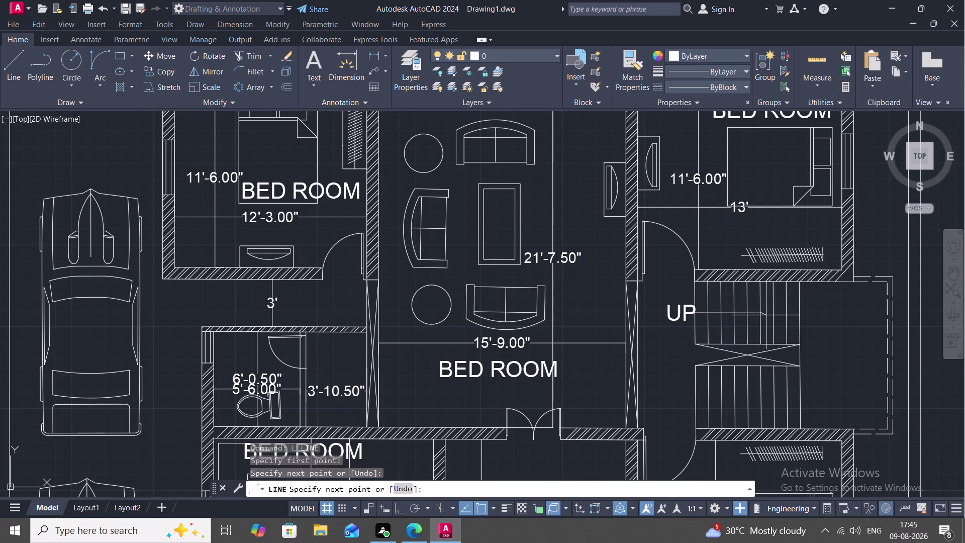
scroll(up, 3)
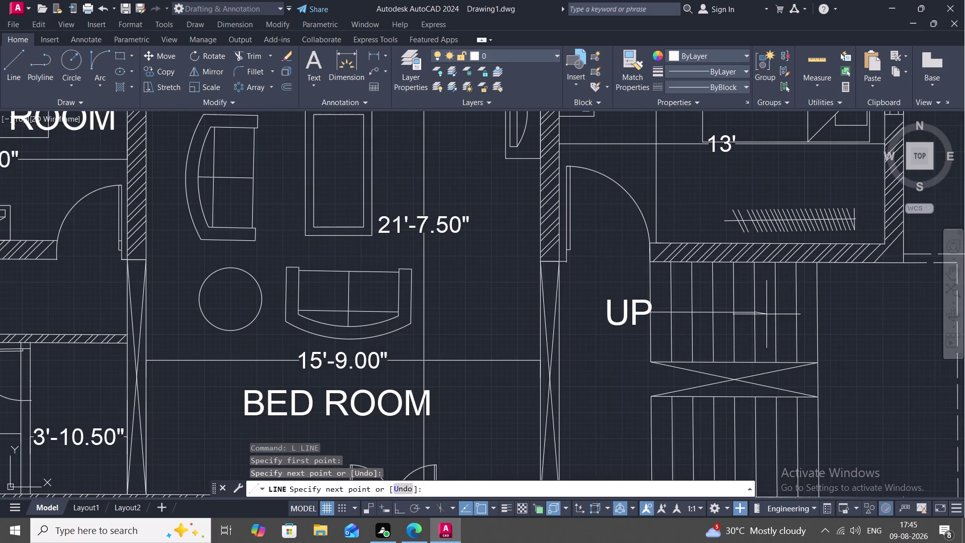
click(770, 312)
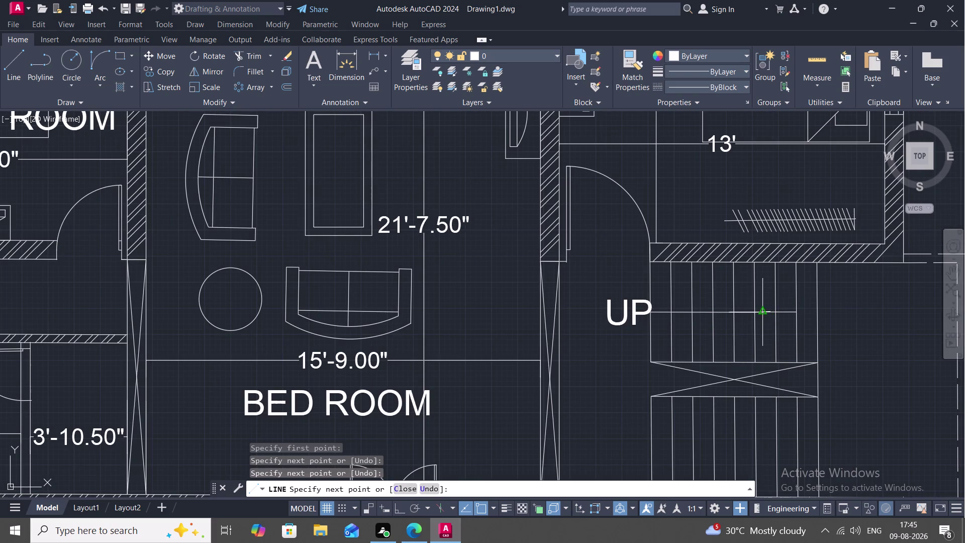
click(755, 304)
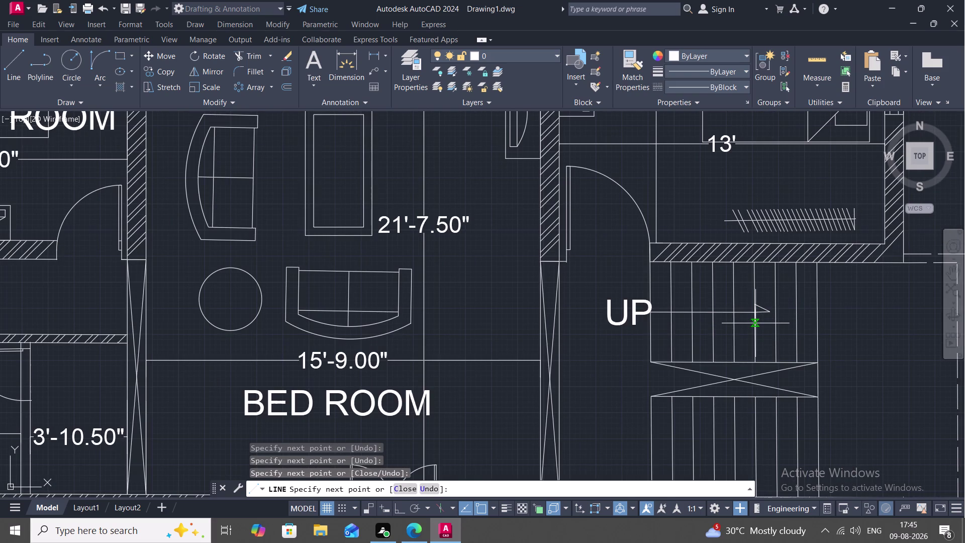
click(755, 323)
click(767, 313)
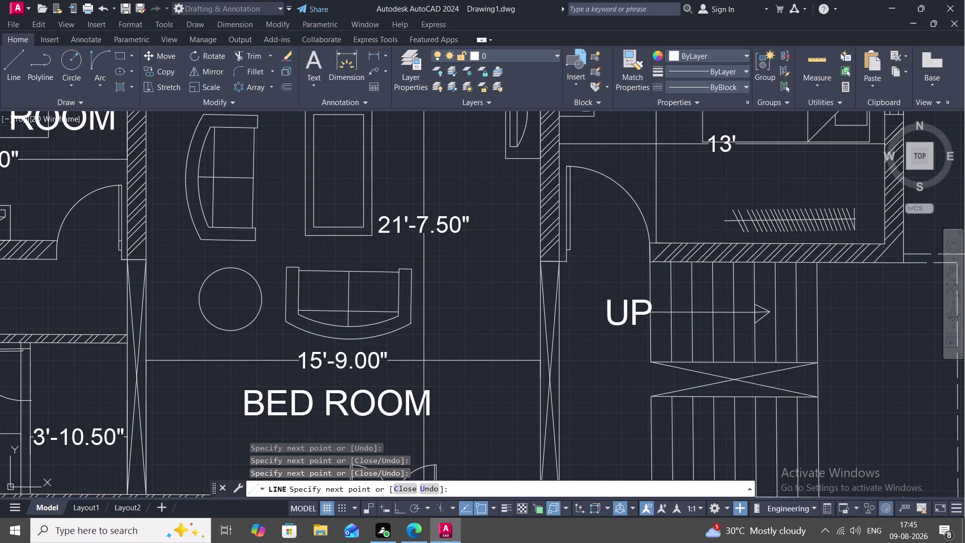
scroll(up, 3)
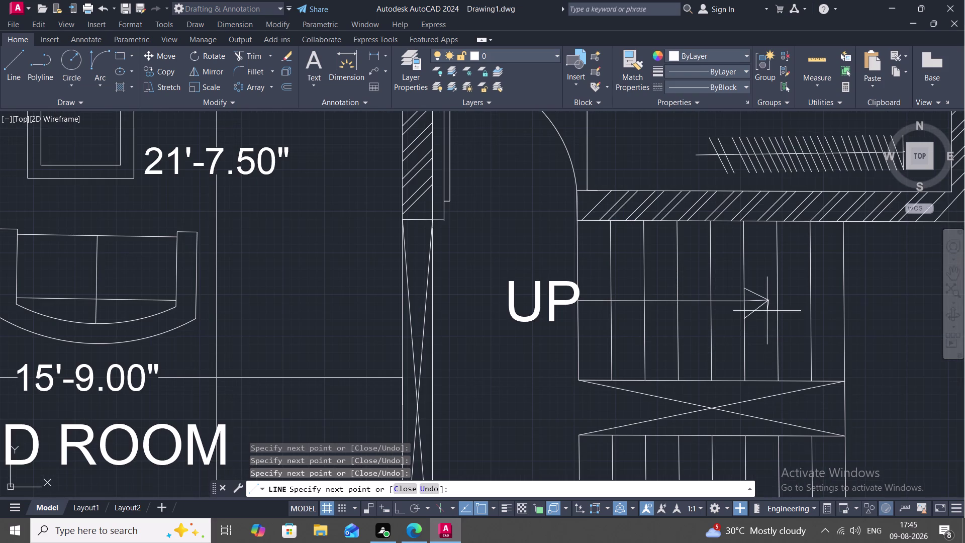
key(Escape)
Trim the stray line segment inside the arrowhead.
scroll(up, 3)
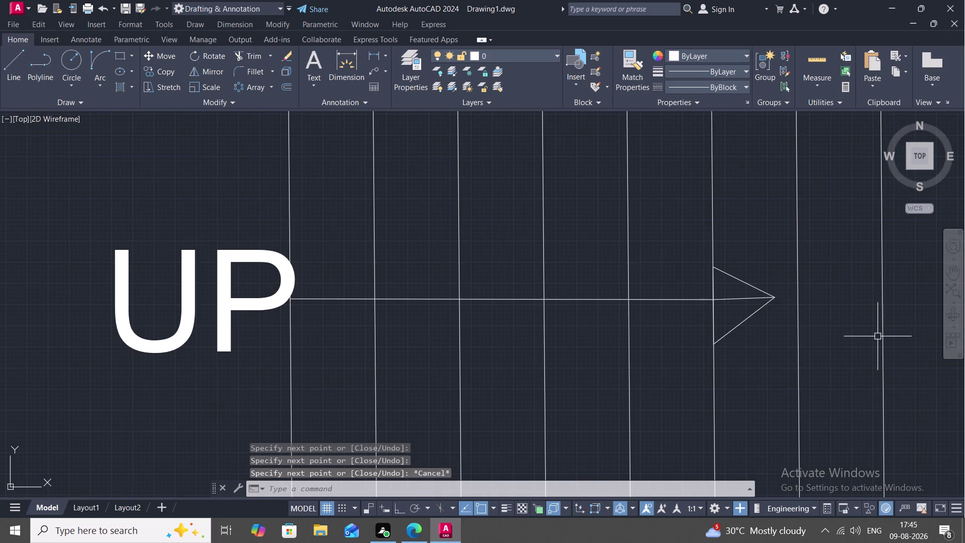
text(TR)
key(space)
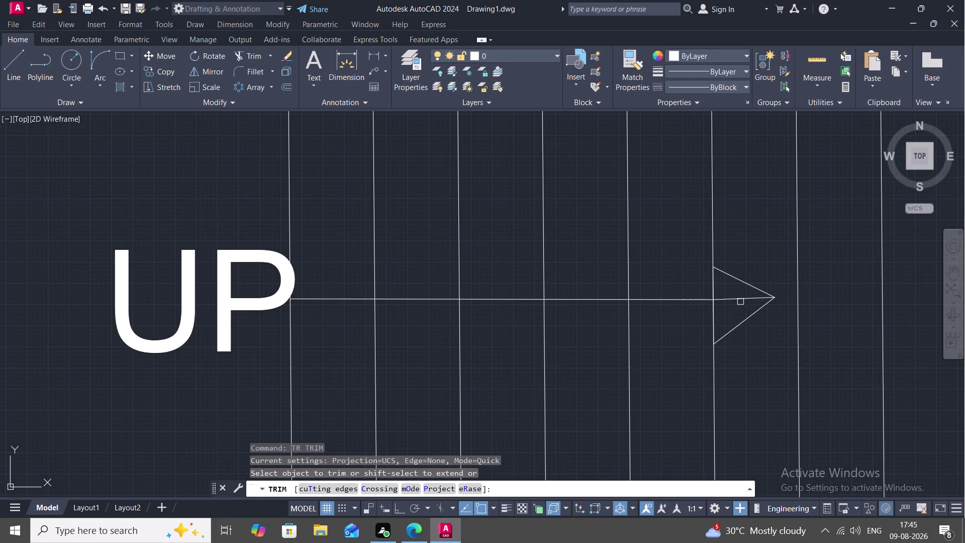
click(739, 300)
scroll(down, 3)
key(Escape)
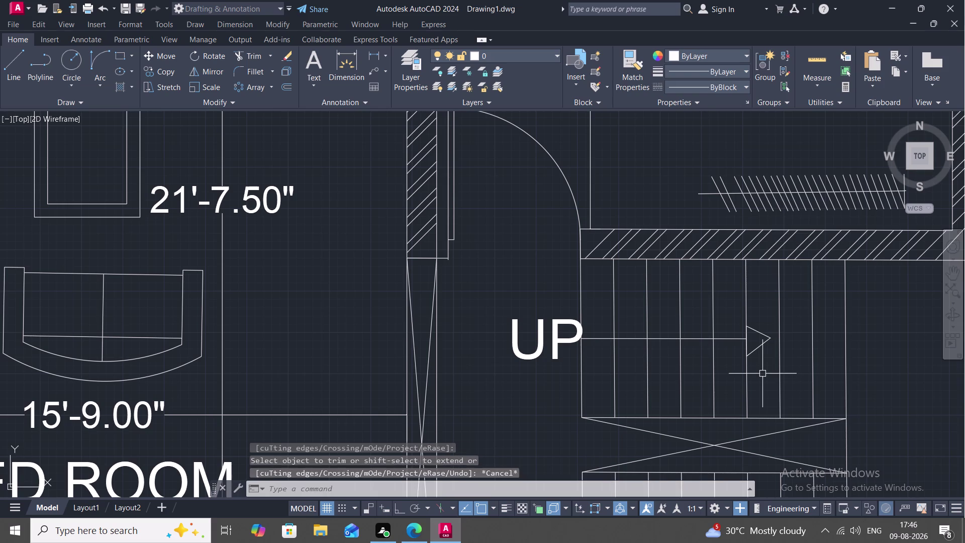
middle_drag(647, 407, 667, 313)
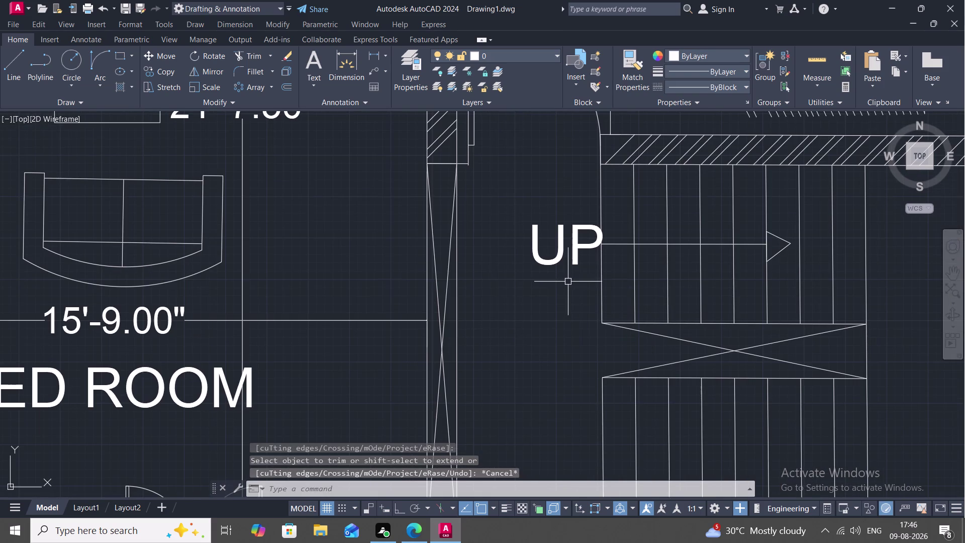
key(m)
key(space)
Move the UP label to sit just left of the stair arrow.
click(559, 251)
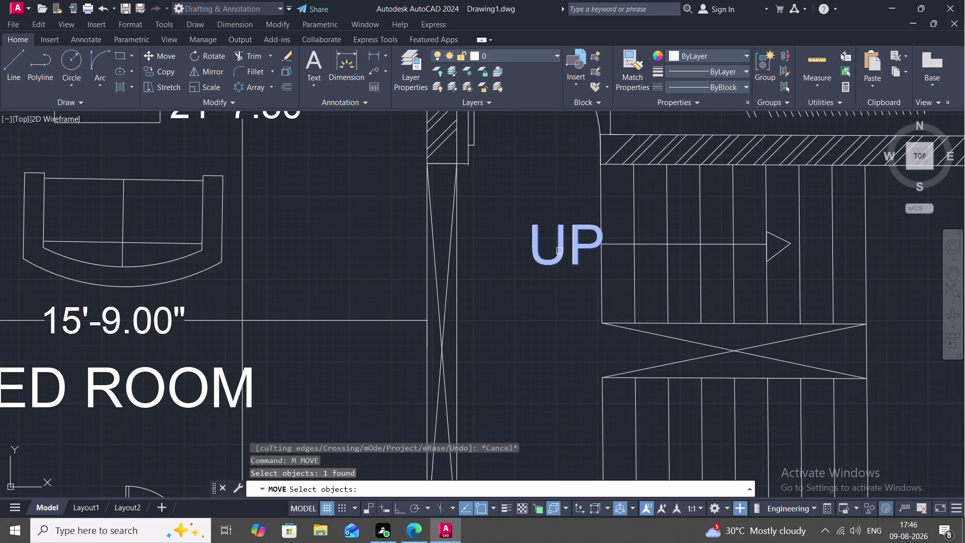
right_click(559, 250)
click(561, 254)
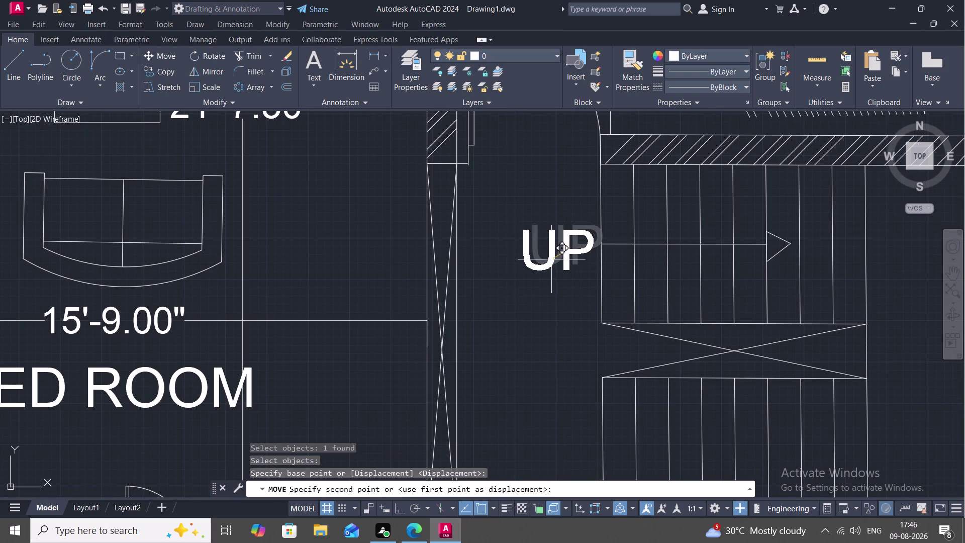
click(551, 259)
Zoom out over the plan and select the central room's BED ROOM label.
scroll(down, 3)
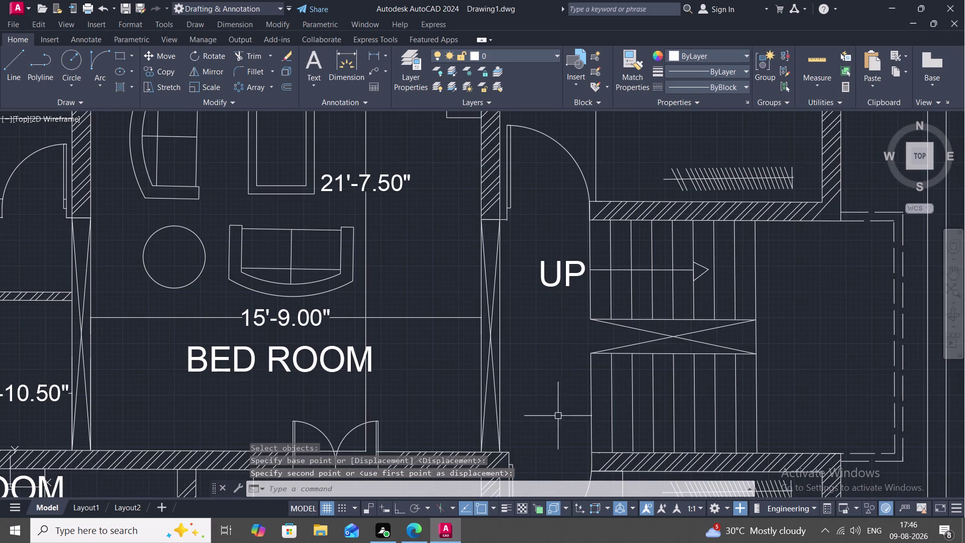
middle_drag(547, 378, 606, 332)
scroll(down, 3)
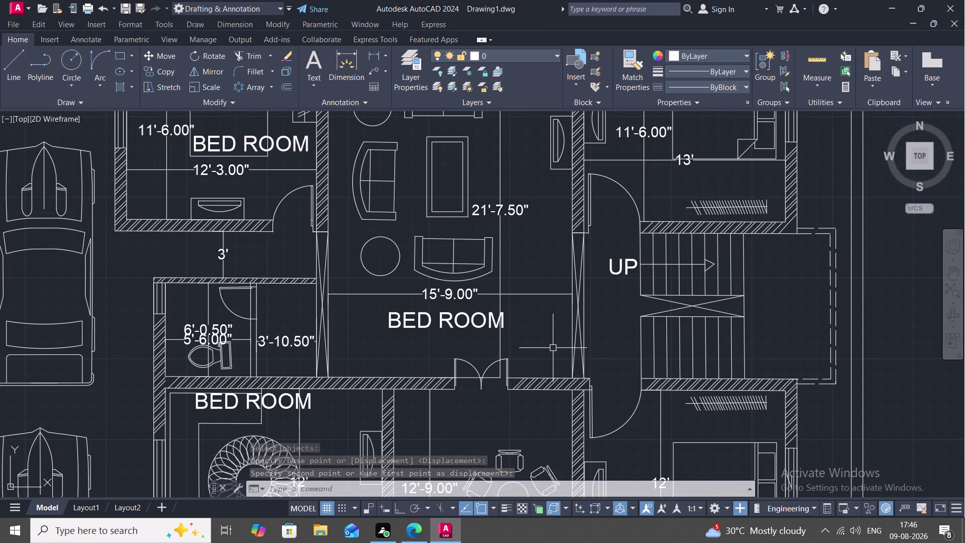
click(464, 321)
click(464, 321)
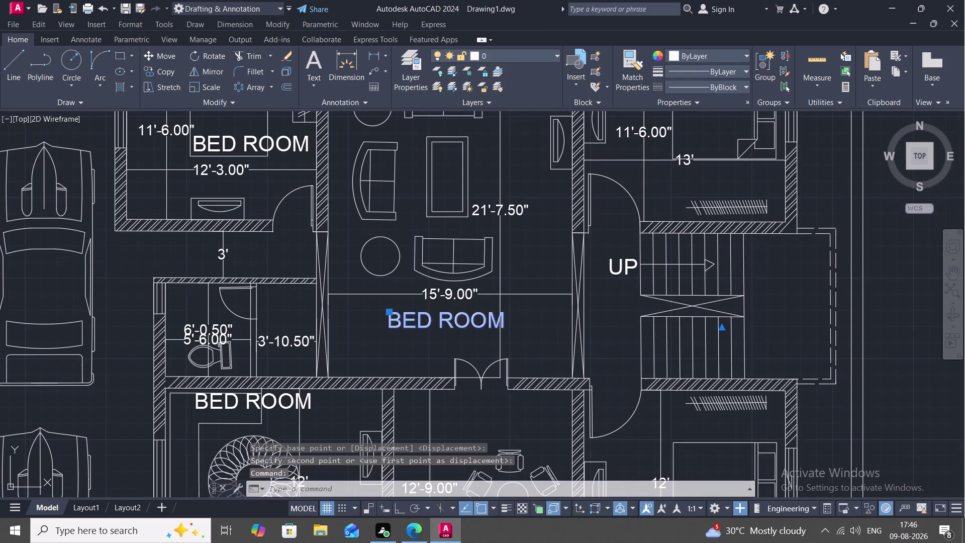
Replace the central room's BED ROOM text with LIVING AREA.
click(520, 322)
key(BackSpace)
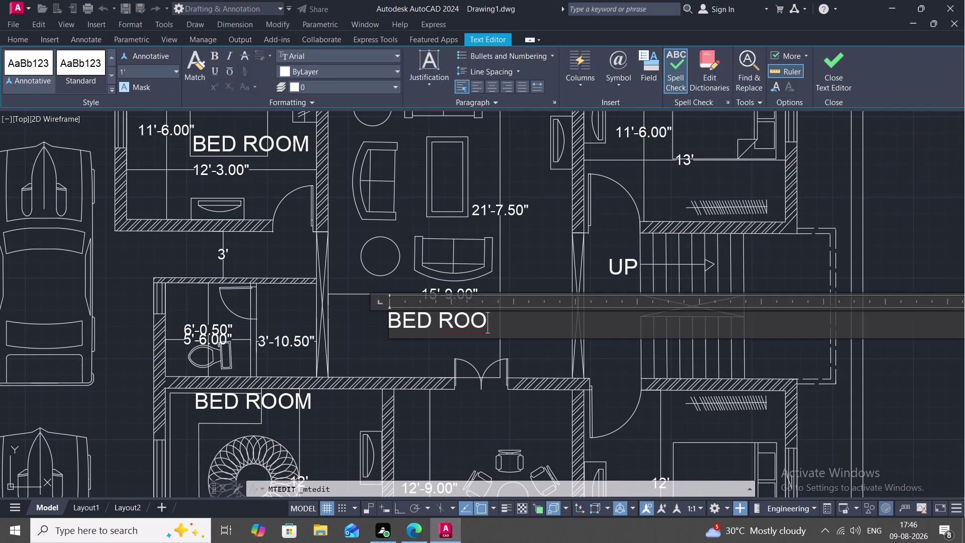
key(BackSpace)
key(BackSpace)
key(BackSpace)
key(BackSpace)
key(BackSpace)
key(BackSpace)
key(BackSpace)
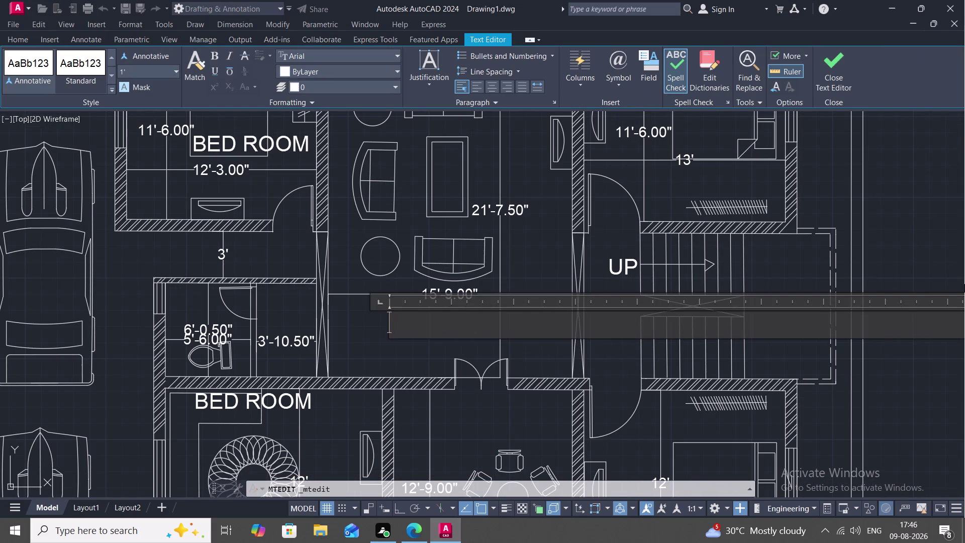
text(LI)
text(VING)
key(space)
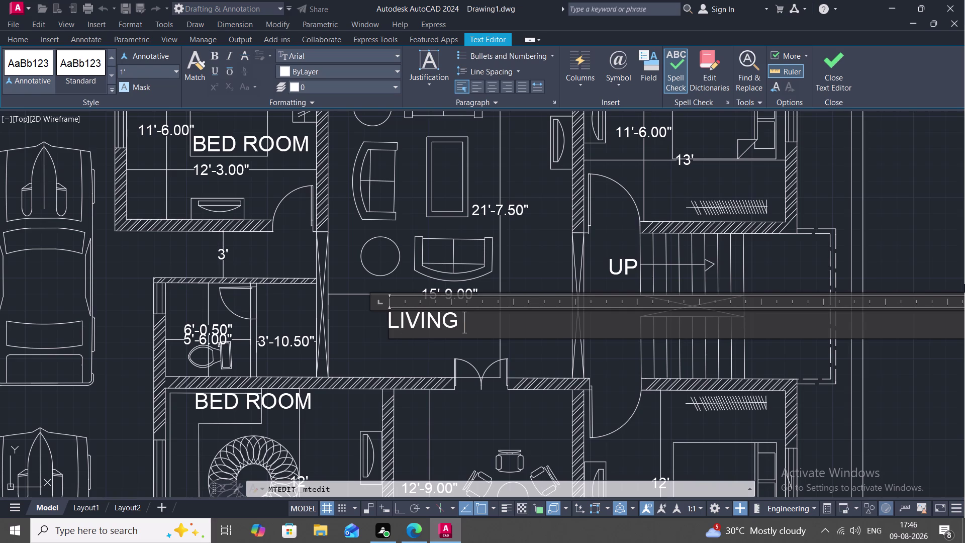
text(AREA)
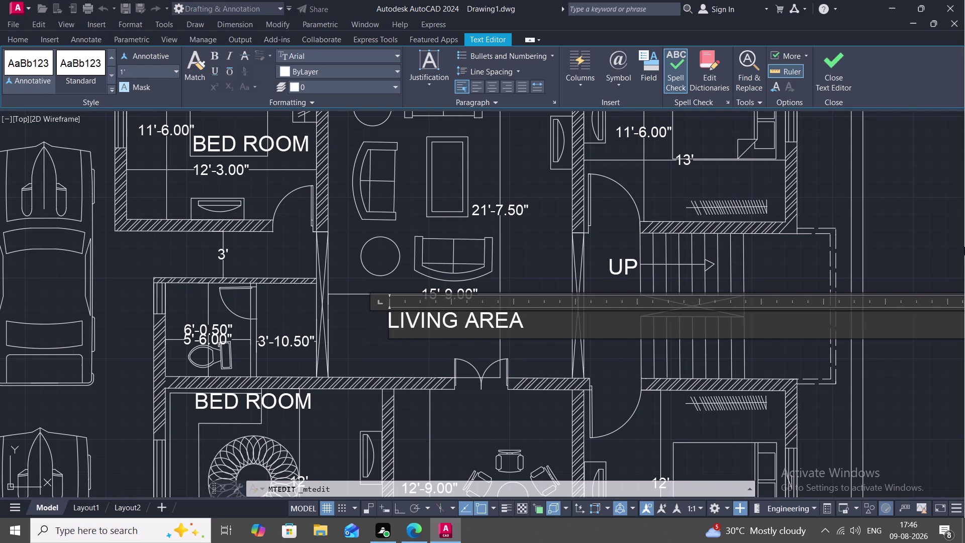
click(557, 348)
Centre the whole floor plan and select the lower-left BED ROOM label.
scroll(down, 3)
middle_drag(365, 355, 373, 351)
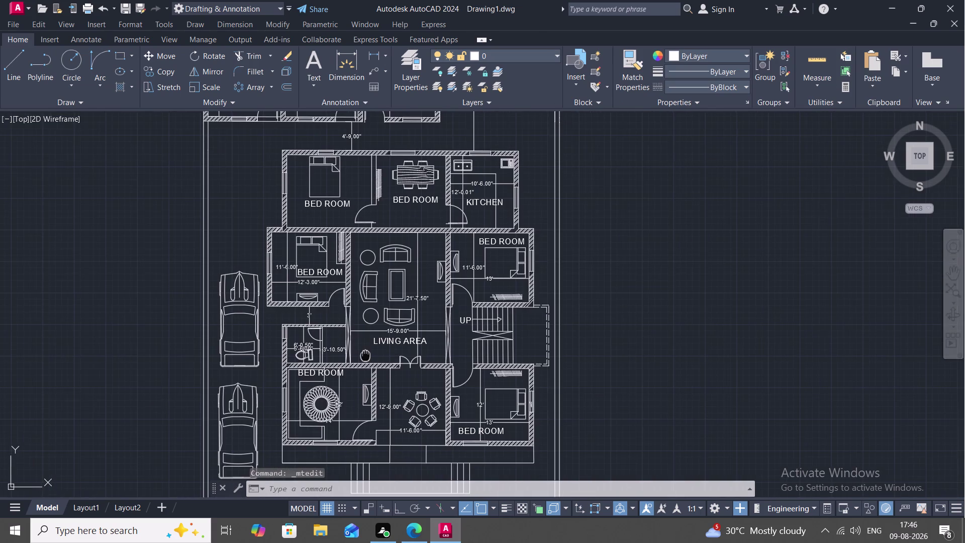
middle_drag(374, 351, 419, 322)
scroll(up, 3)
click(381, 341)
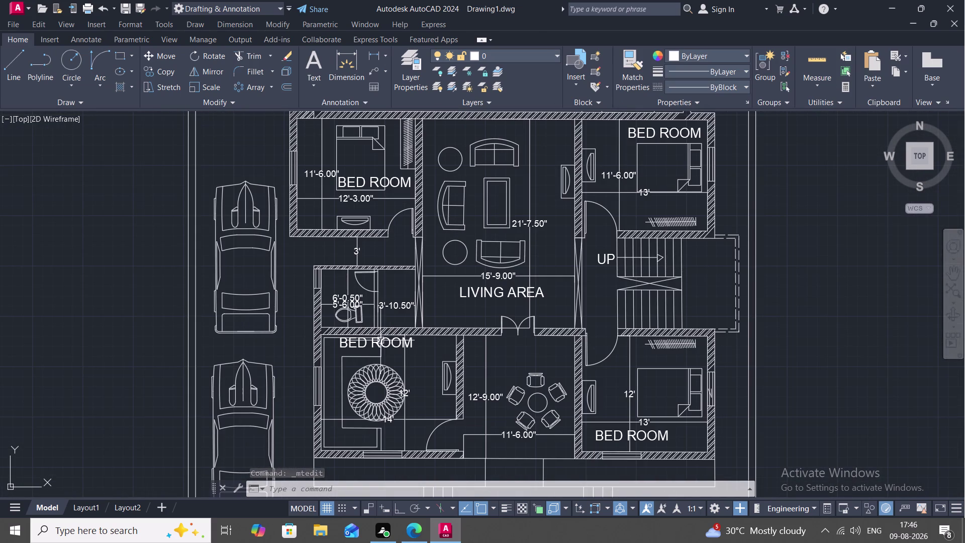
click(401, 341)
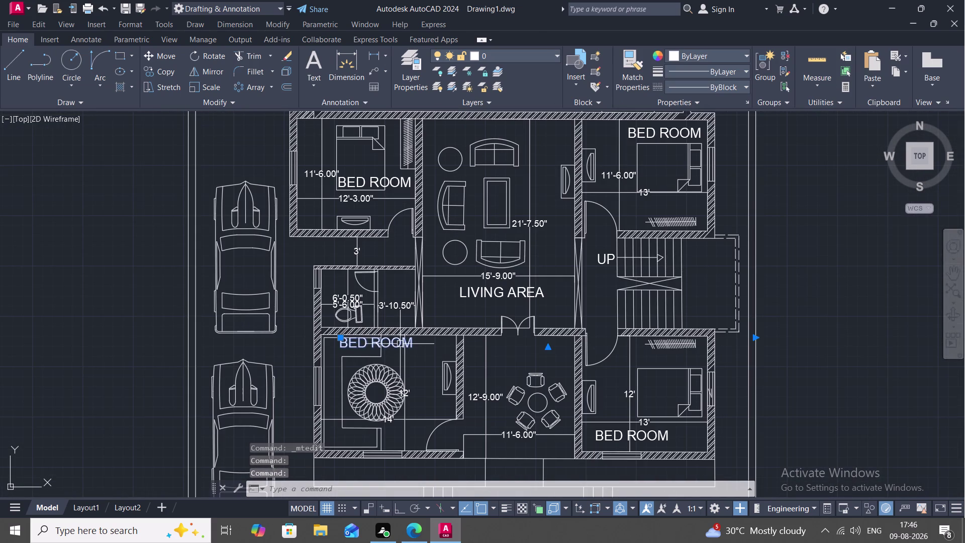
Change the lower-left label from BED ROOM to DRAWING ROOM on one line.
key(Escape)
double_click(389, 343)
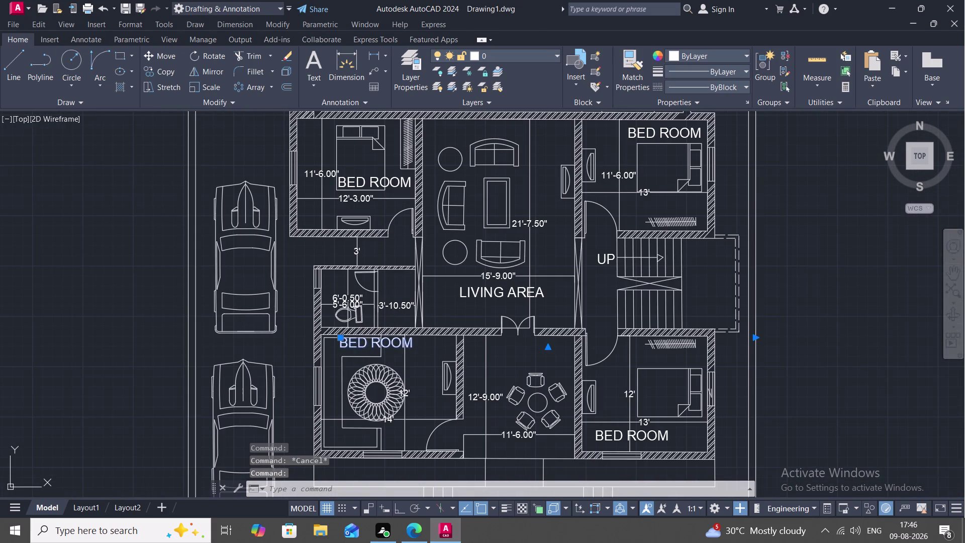
click(414, 342)
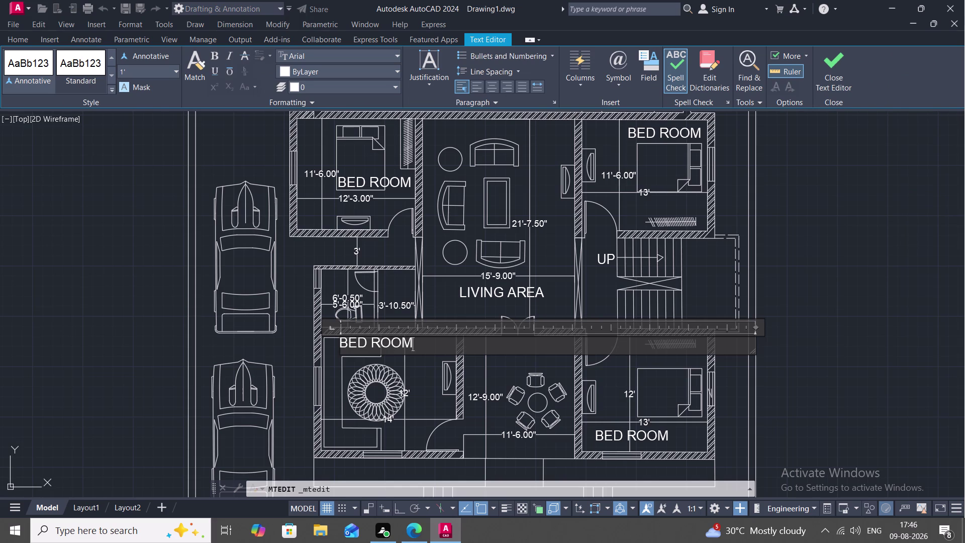
click(368, 342)
key(BackSpace)
key(BackSpace)
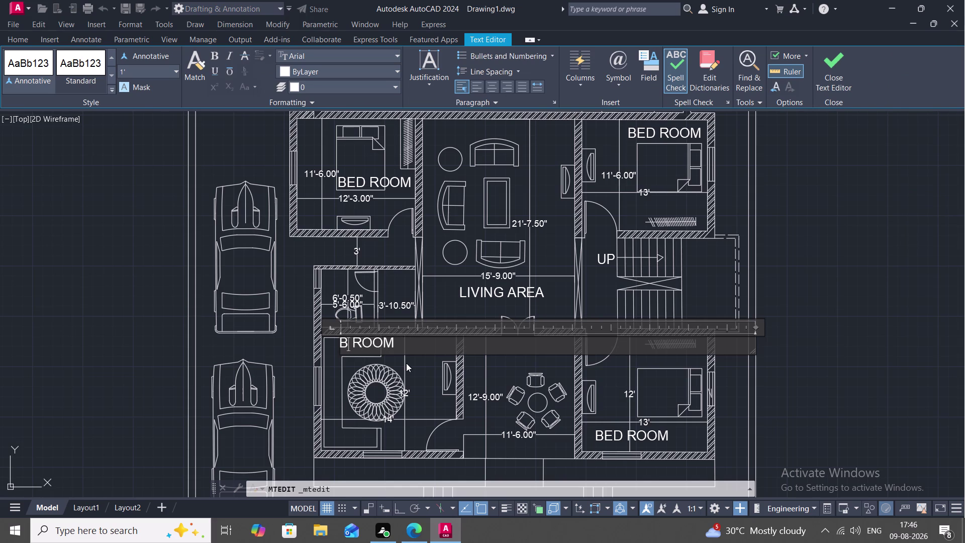
key(BackSpace)
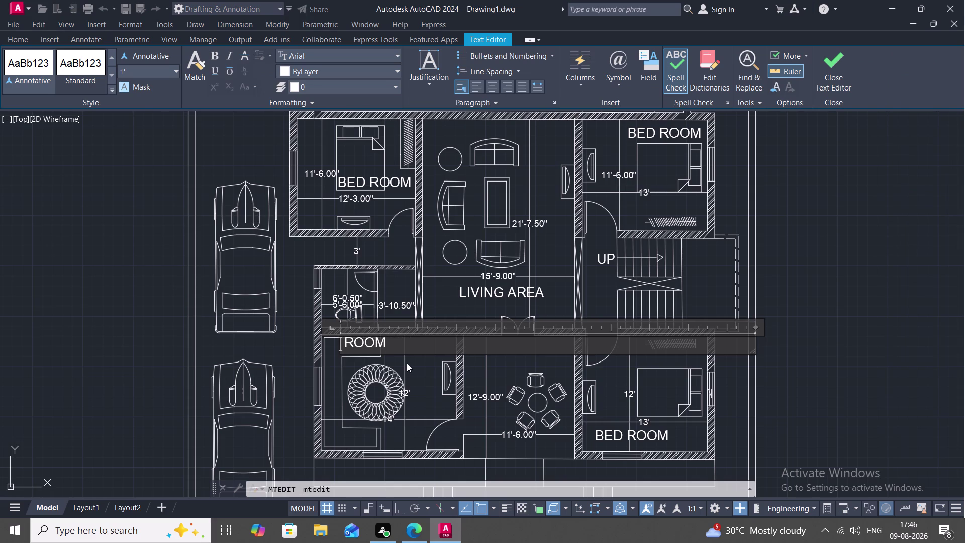
text(DRAW)
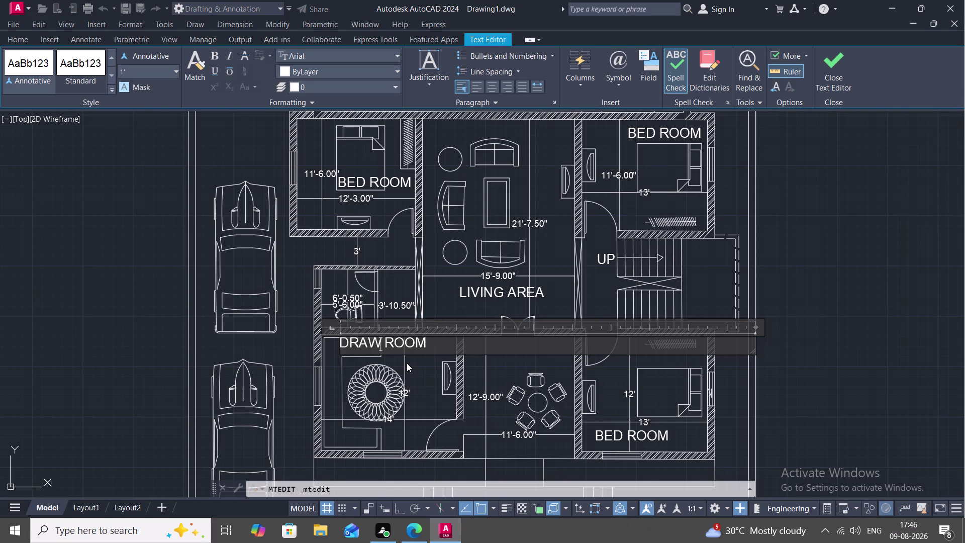
text(ING)
key(space)
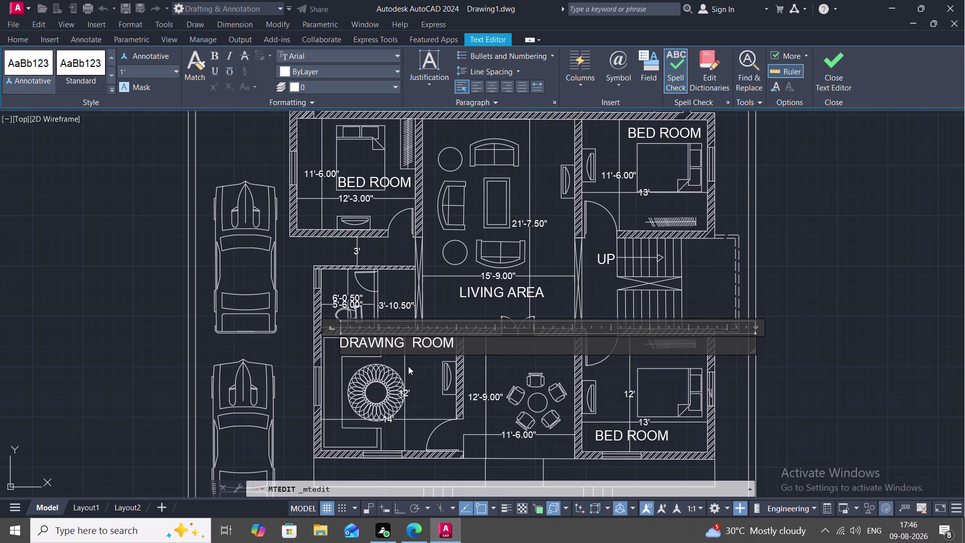
key(Return)
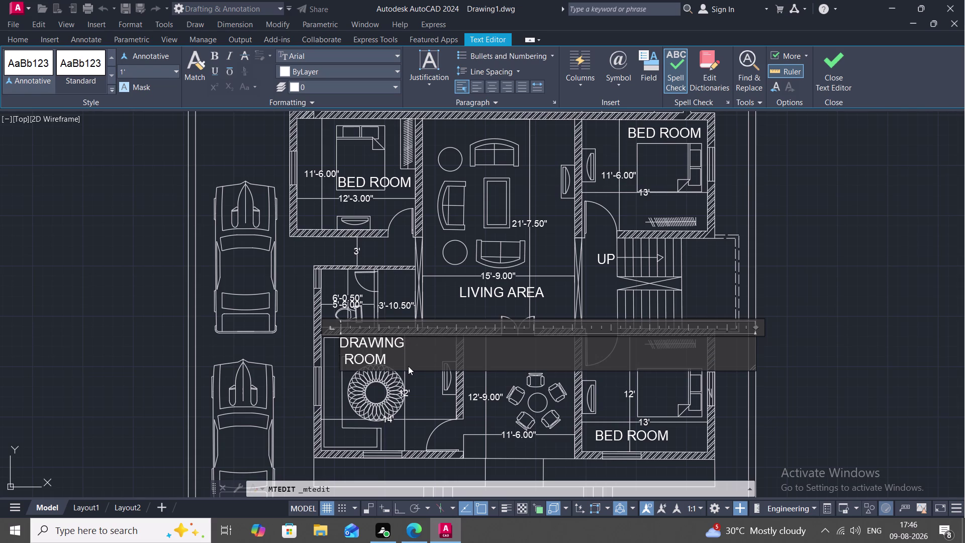
key(BackSpace)
click(420, 394)
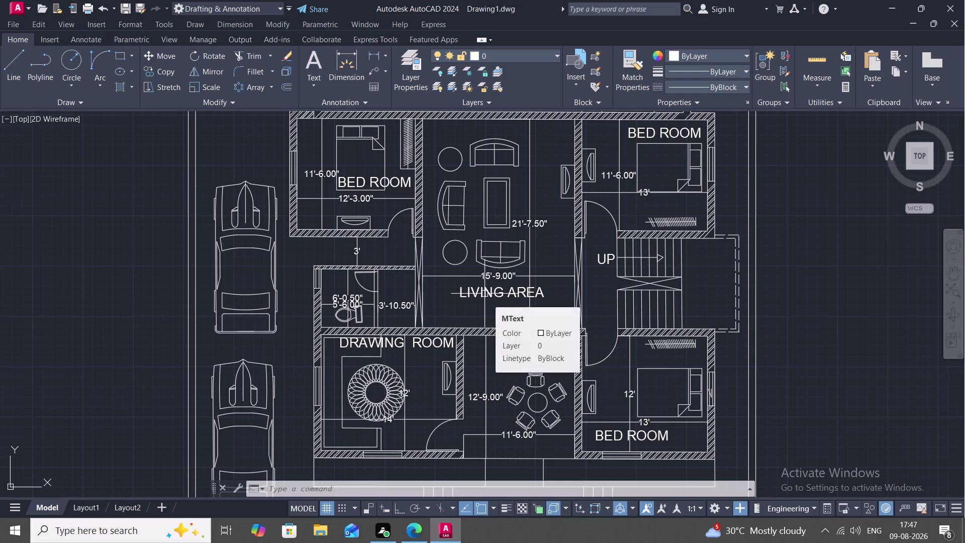
Copy the LIVING AREA label into the small left room and the lower middle room.
text(CO)
key(space)
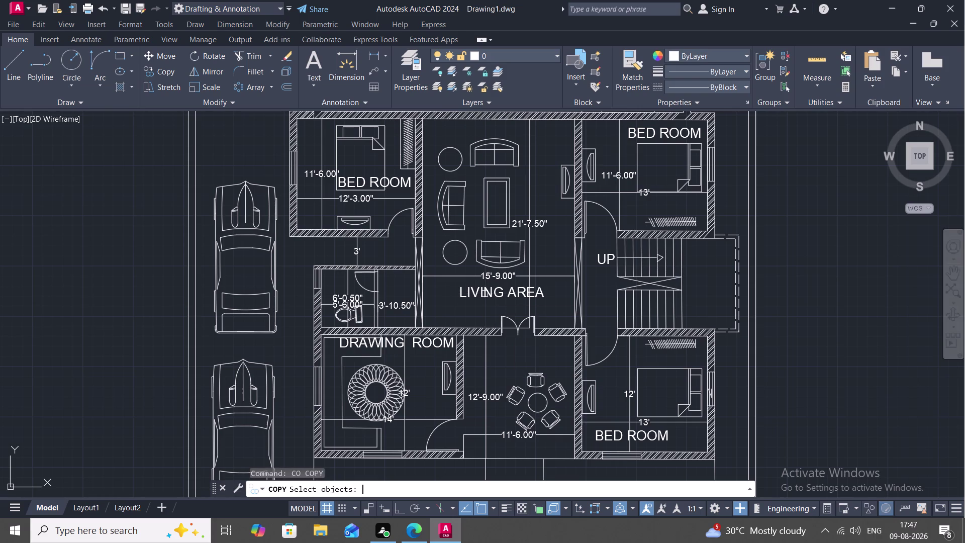
click(482, 293)
right_click(483, 292)
click(483, 292)
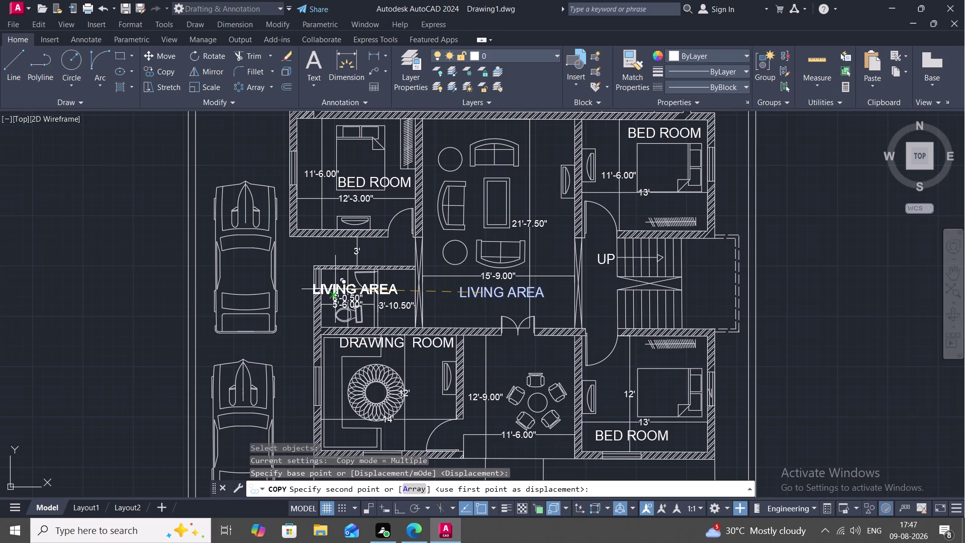
click(349, 287)
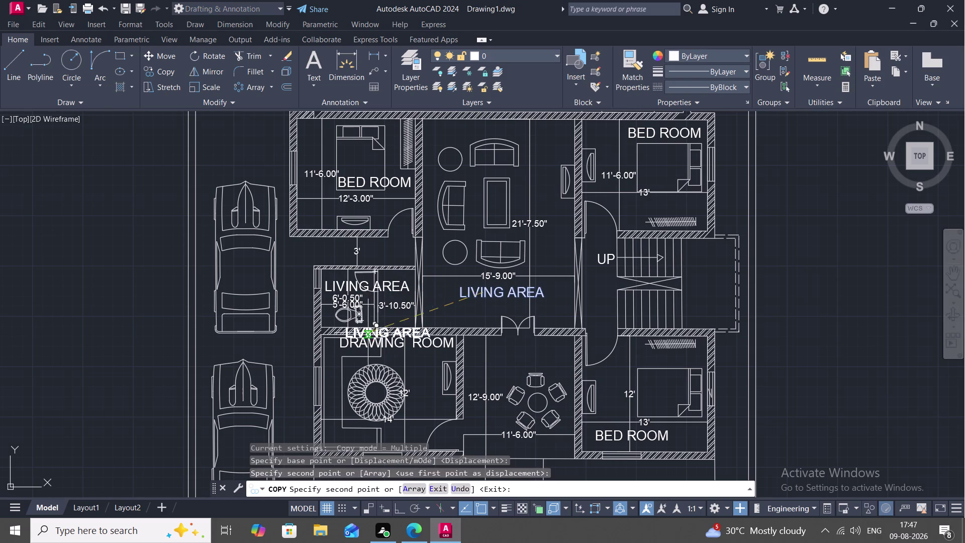
click(501, 364)
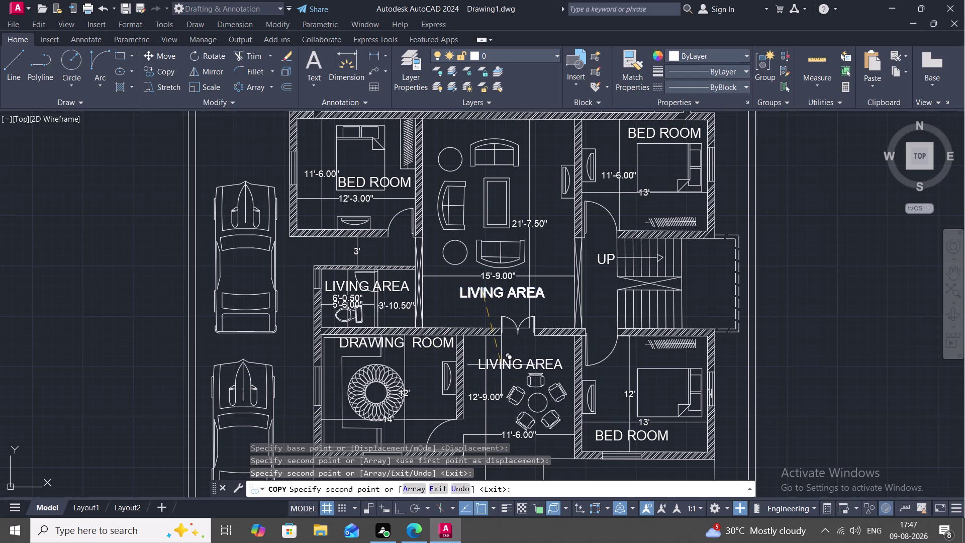
key(Escape)
Change the lower middle room's copied label to LOBBY.
double_click(528, 365)
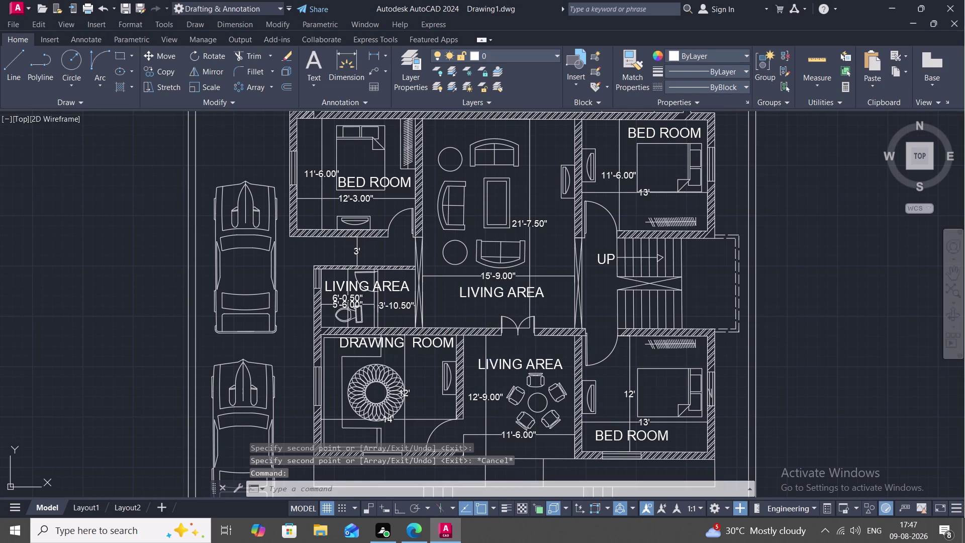
click(568, 366)
key(BackSpace)
key(BackSpace)
key(BackSpace)
key(BackSpace)
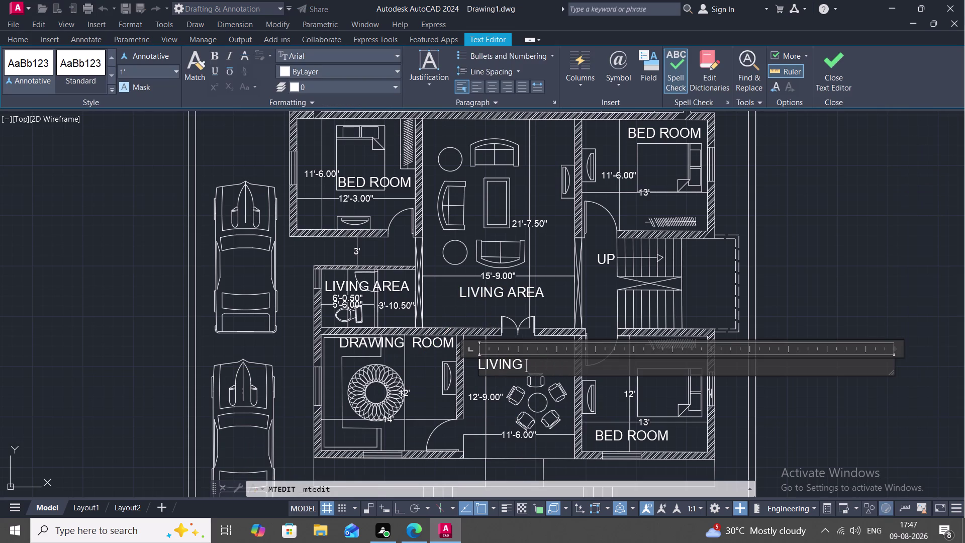
key(BackSpace)
key(BackSpace)
key(BackSpace)
key(BackSpace)
key(BackSpace)
key(BackSpace)
key(o)
text(BBY)
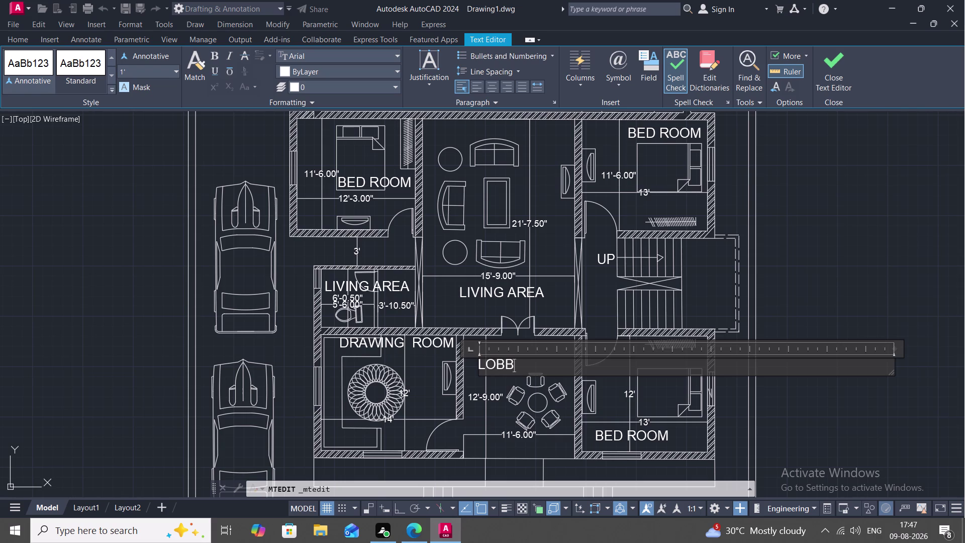
click(512, 383)
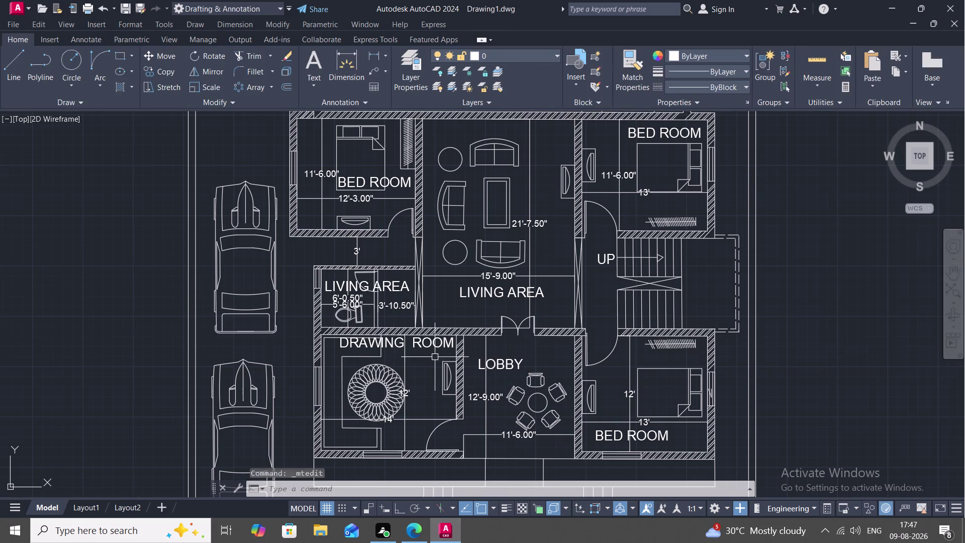
Change the small left room's copied label to TOILET.
click(368, 284)
click(392, 282)
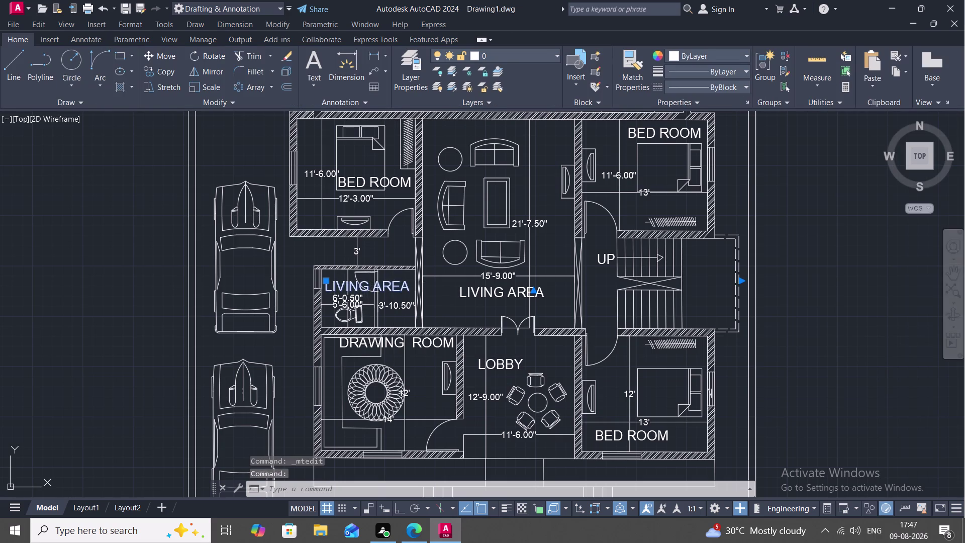
key(Escape)
double_click(372, 286)
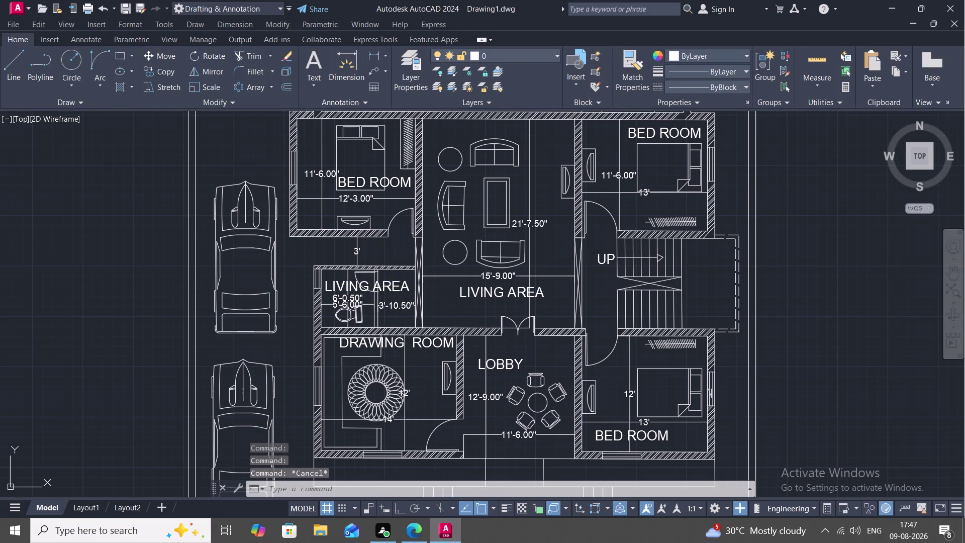
click(412, 284)
key(BackSpace)
key(BackSpace)
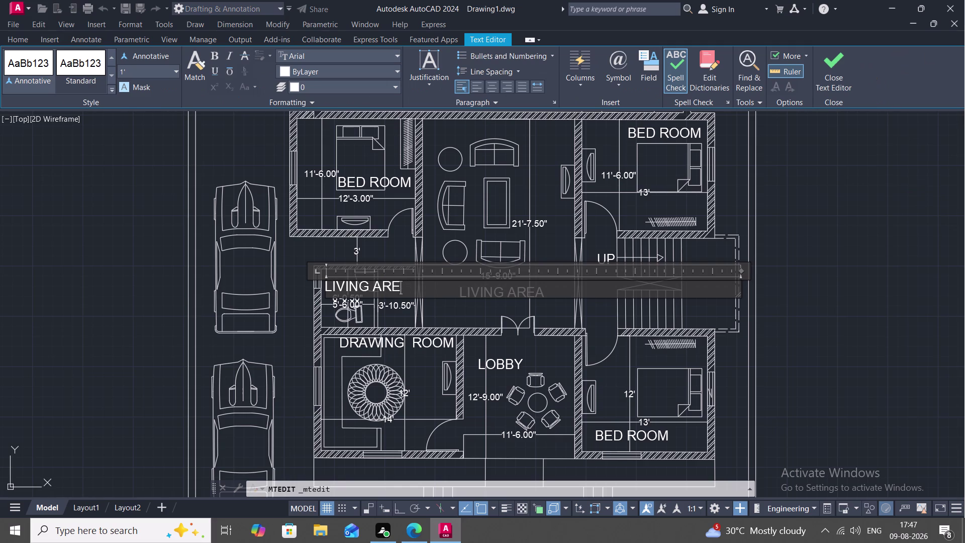
key(BackSpace)
key(BackSpace)
key(BackSpace)
key(BackSpace)
key(BackSpace)
key(BackSpace)
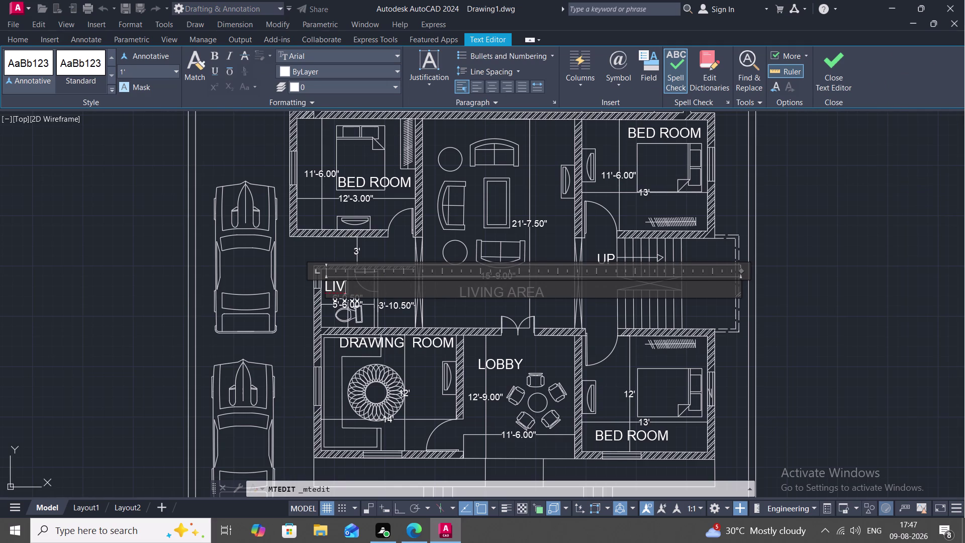
key(BackSpace)
key(BackSpace)
key(BackSpace)
text(TOIL)
text(T)
key(BackSpace)
key(e)
key(t)
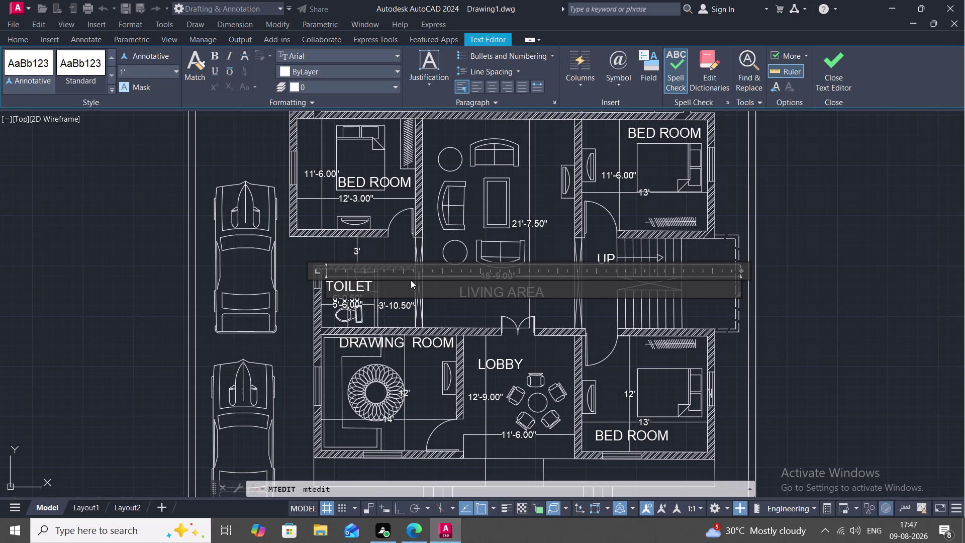
click(396, 309)
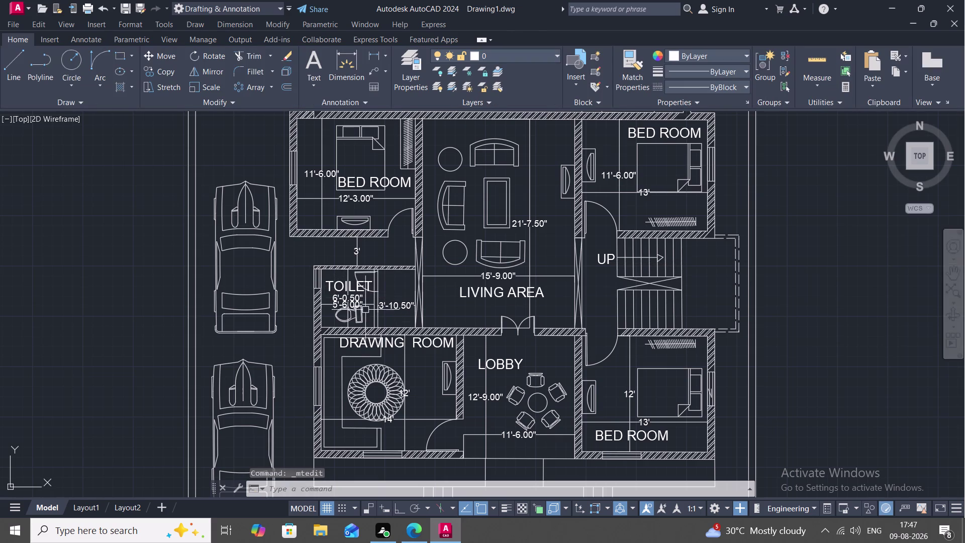
middle_drag(421, 390, 403, 309)
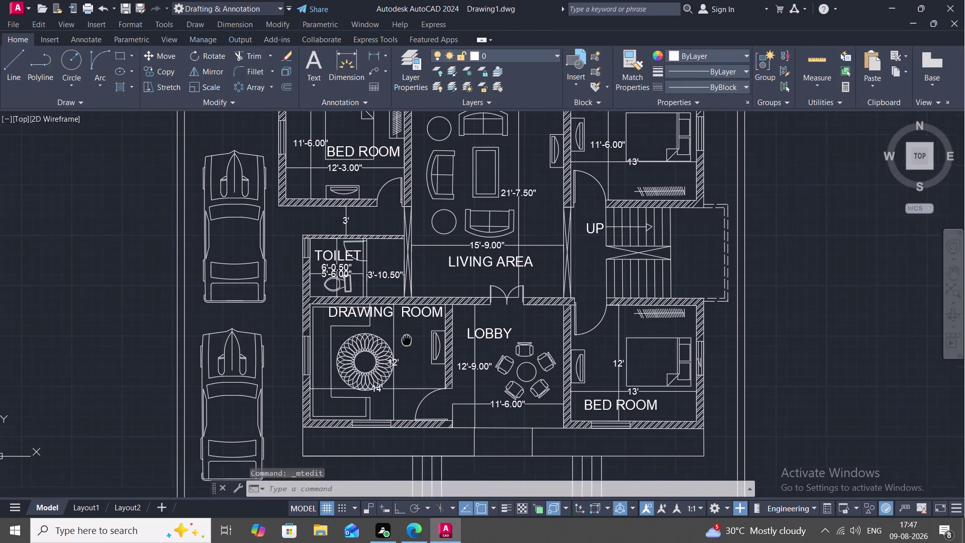
Dimension both 4' verandah spans beside the staircase with linear dimensions.
middle_drag(403, 309, 403, 308)
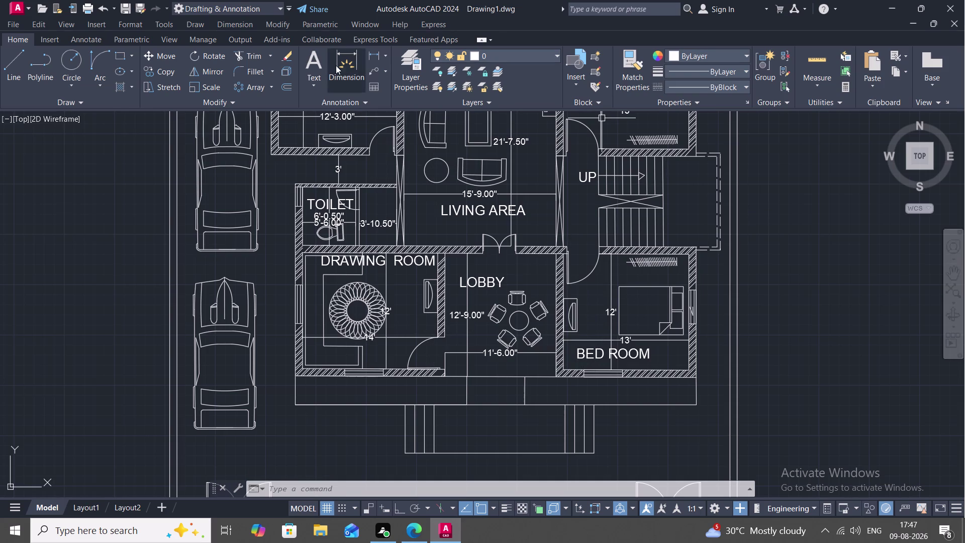
click(375, 48)
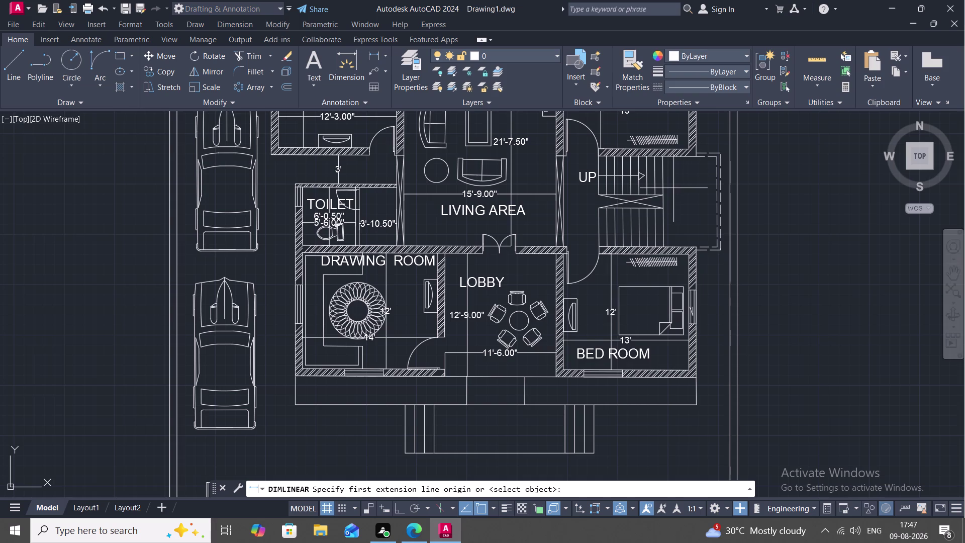
click(663, 193)
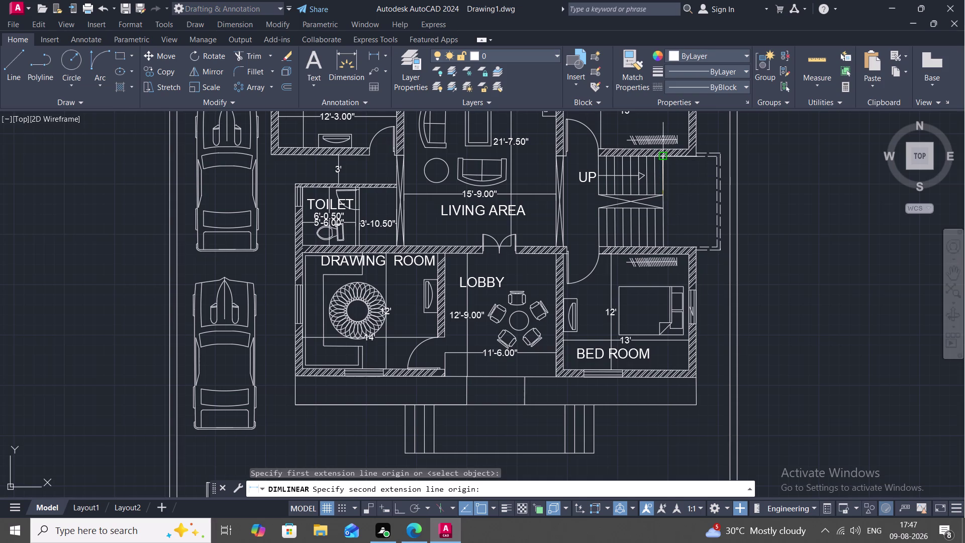
click(663, 158)
click(679, 162)
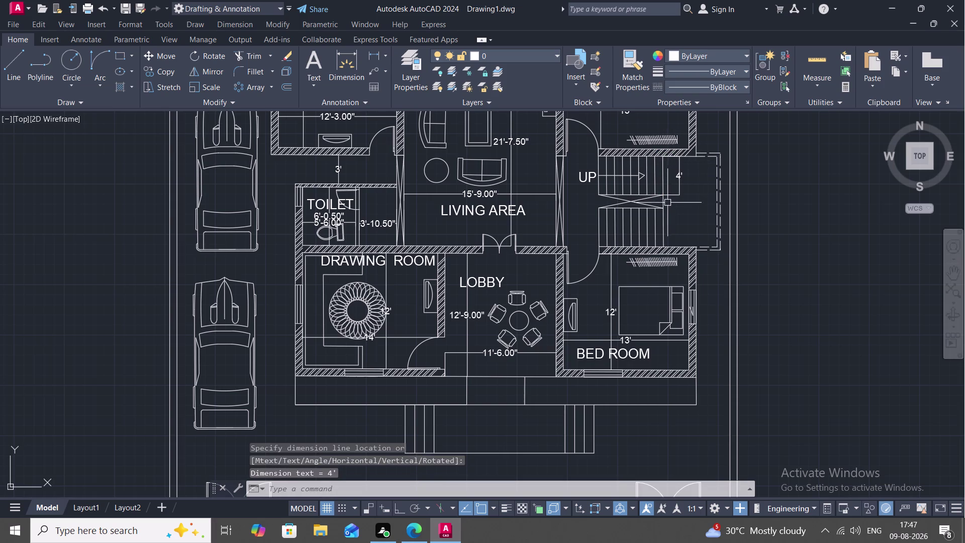
key(space)
click(663, 208)
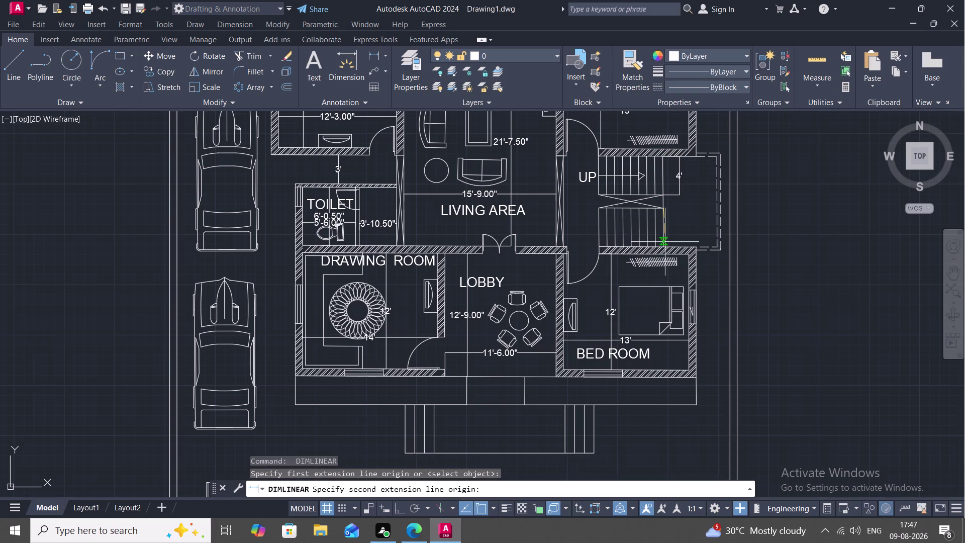
click(664, 244)
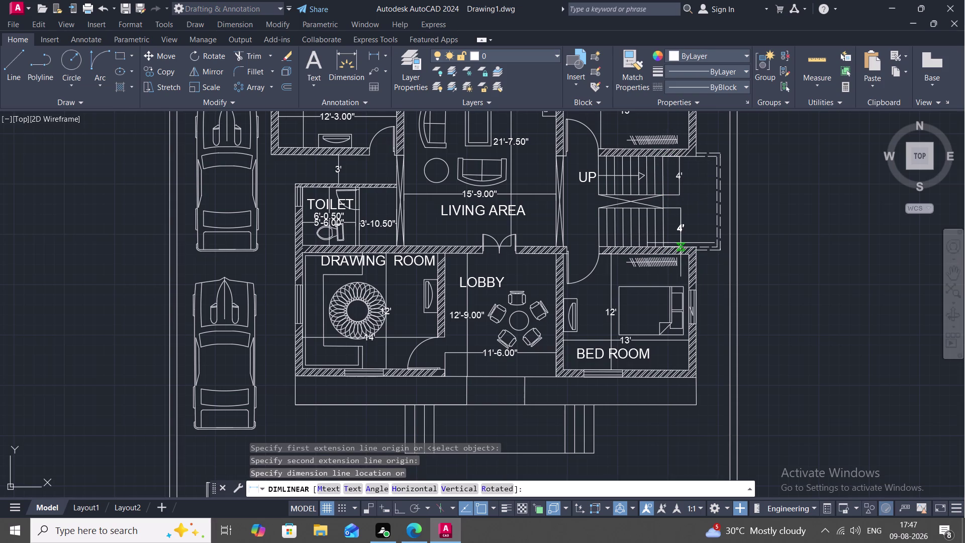
click(680, 242)
middle_drag(666, 223, 652, 230)
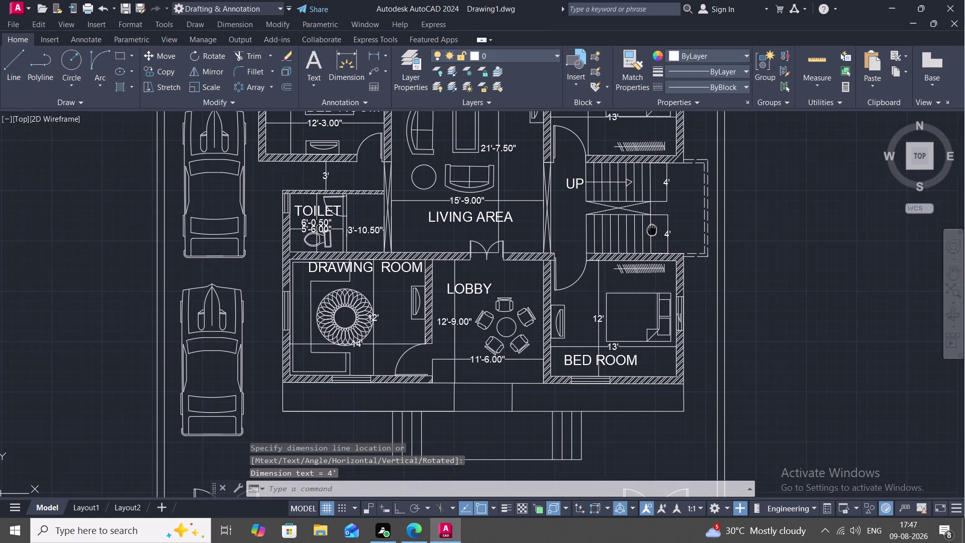
scroll(down, 3)
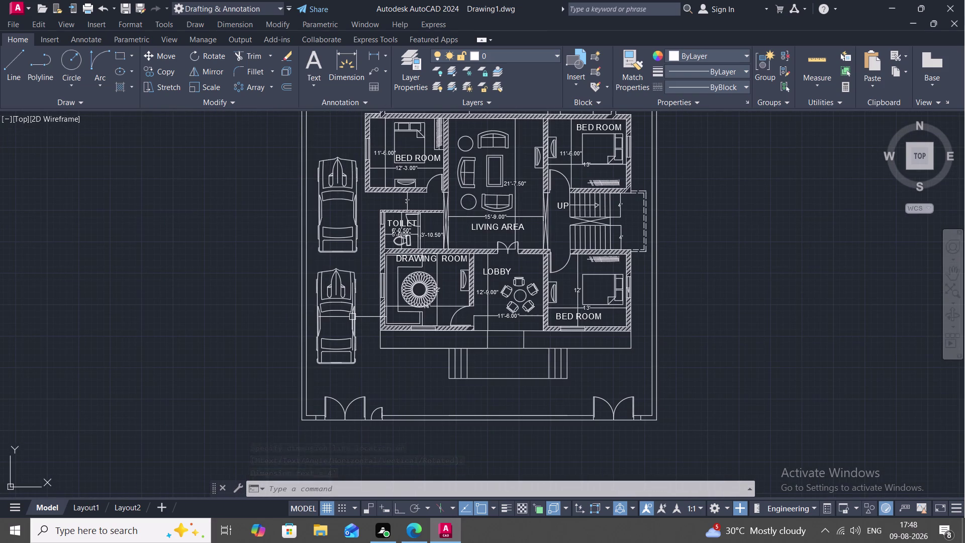
scroll(up, 3)
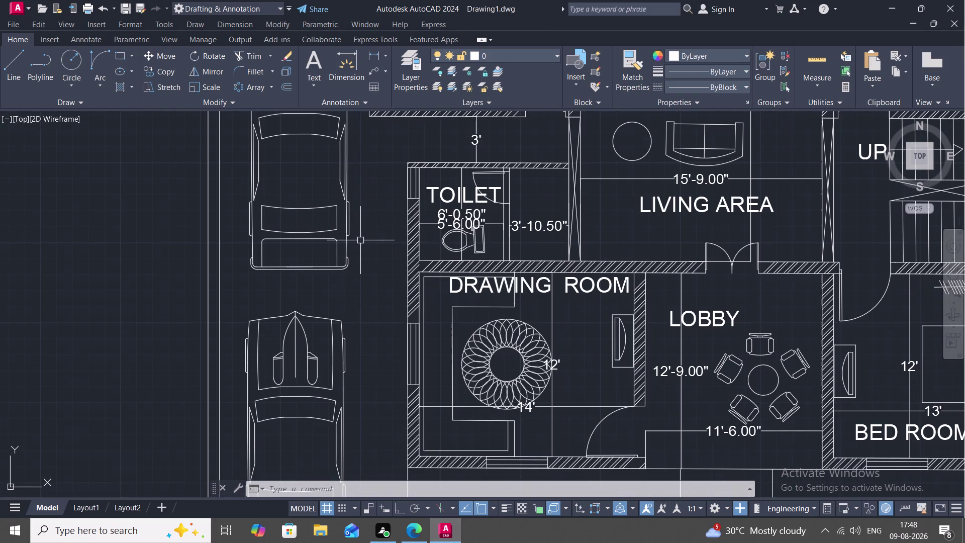
key(Escape)
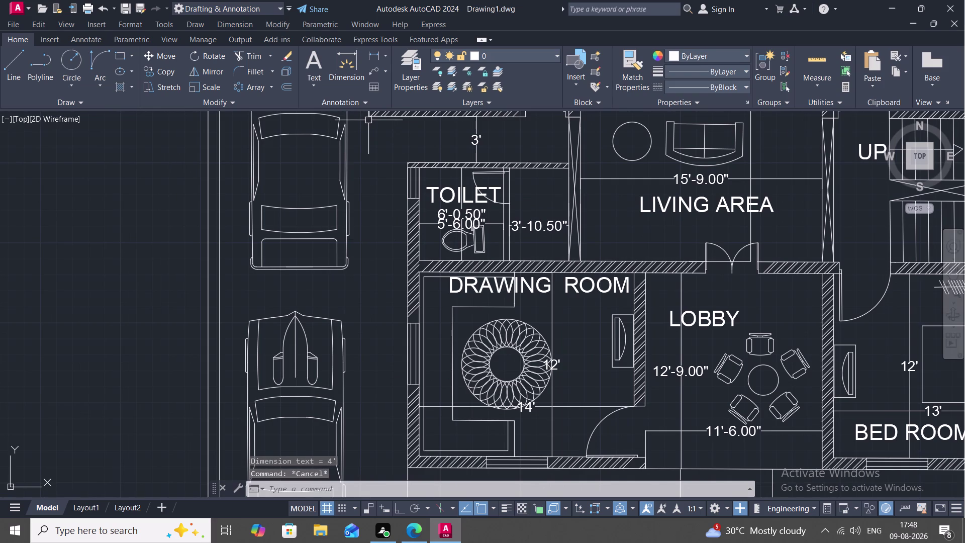
Draw a straight helper line to the left of the toilet.
key(l)
key(space)
click(367, 117)
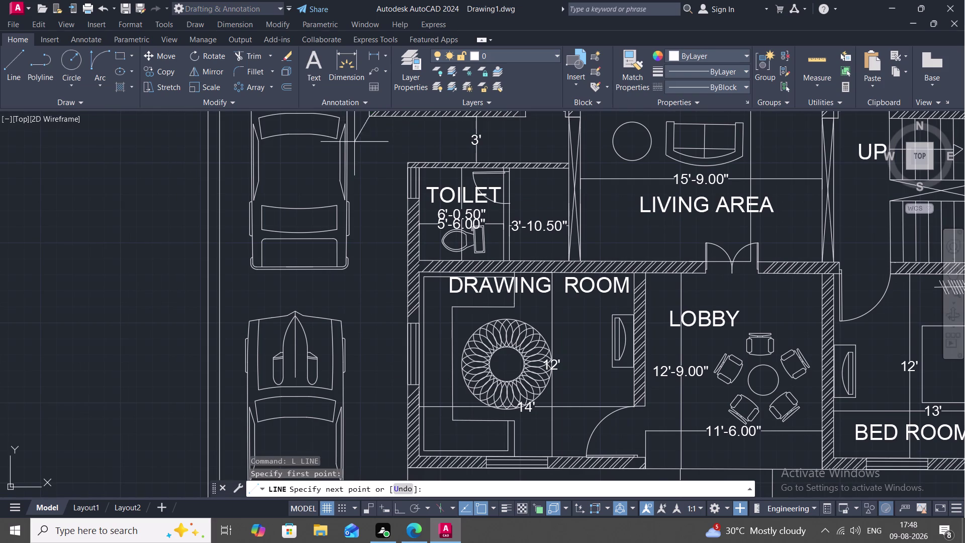
key(F8)
click(371, 225)
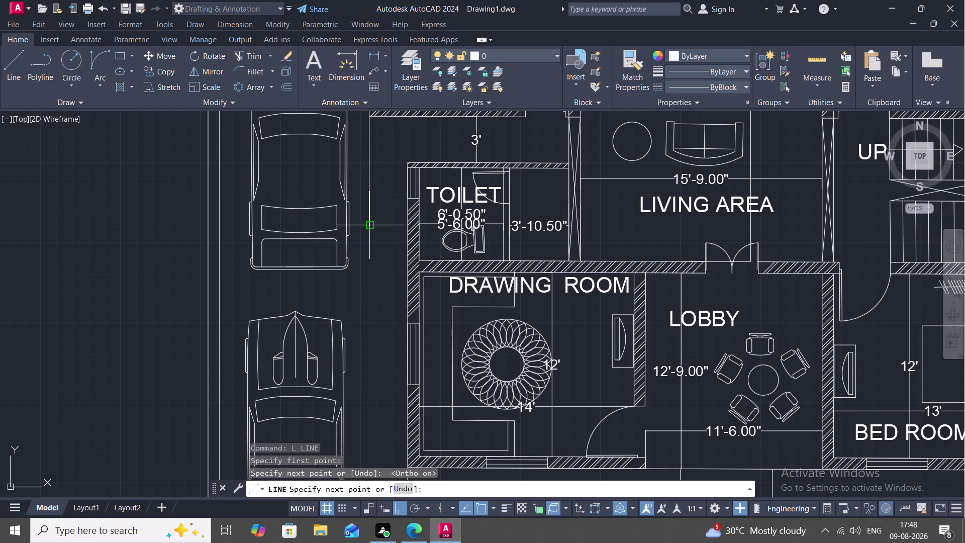
key(Escape)
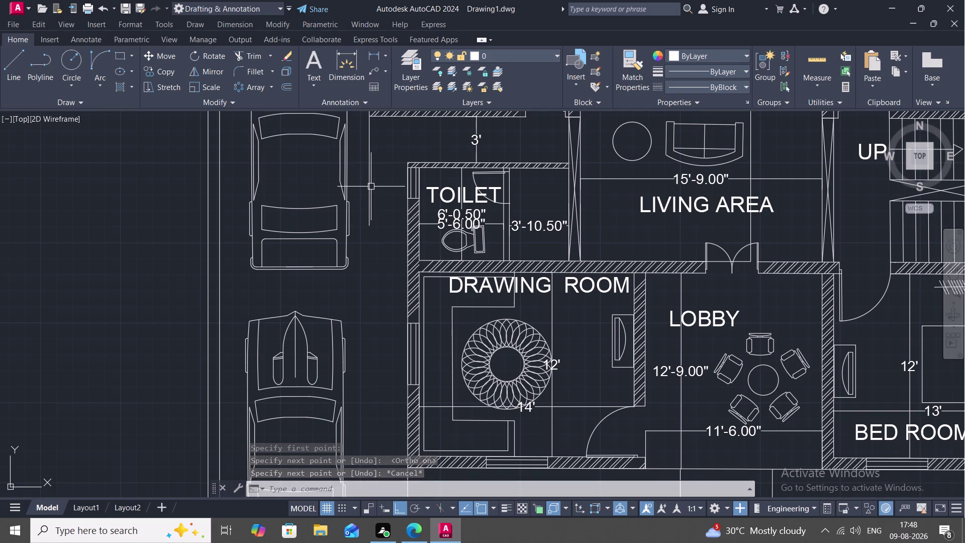
Add the 2'-6" dimension beside the toilet and the 12'-3" parking-to-drawing-room dimension.
click(368, 51)
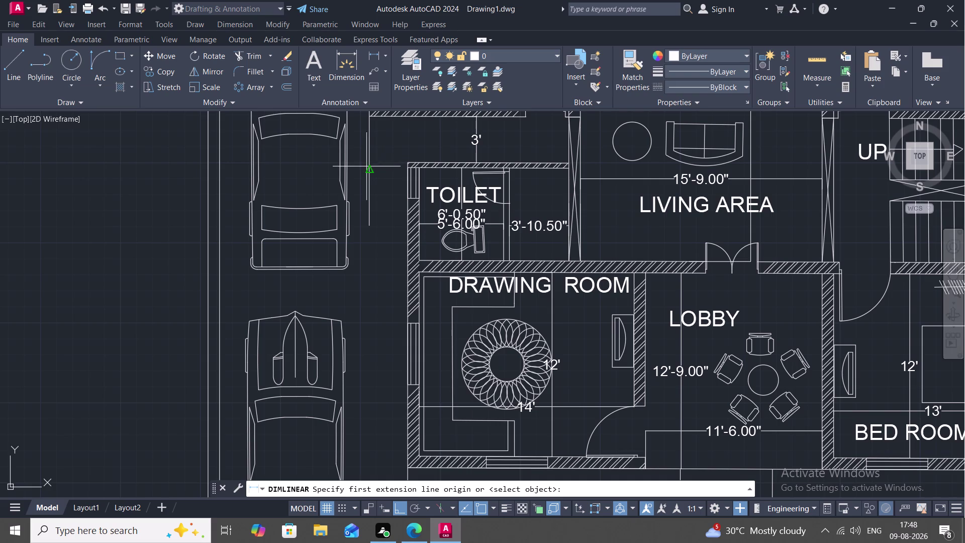
click(368, 168)
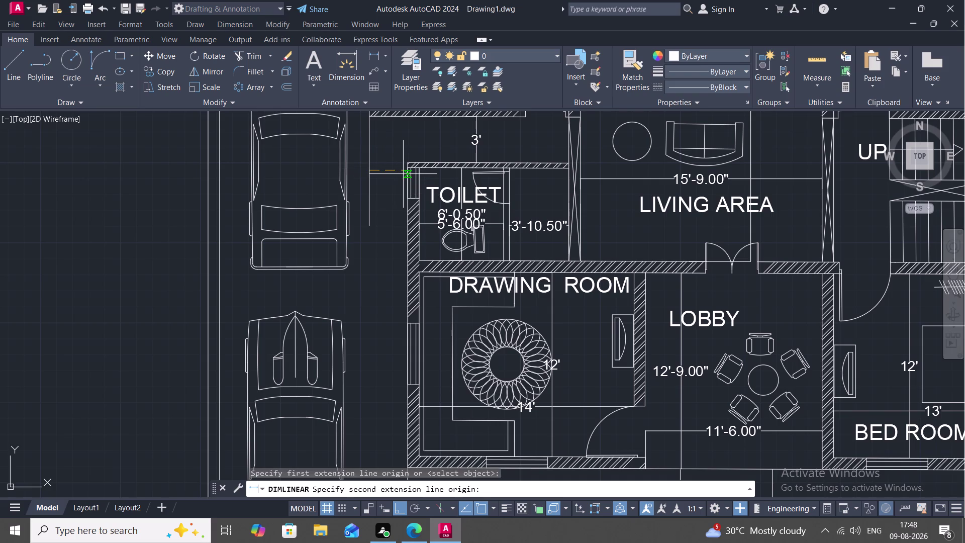
click(407, 174)
click(399, 154)
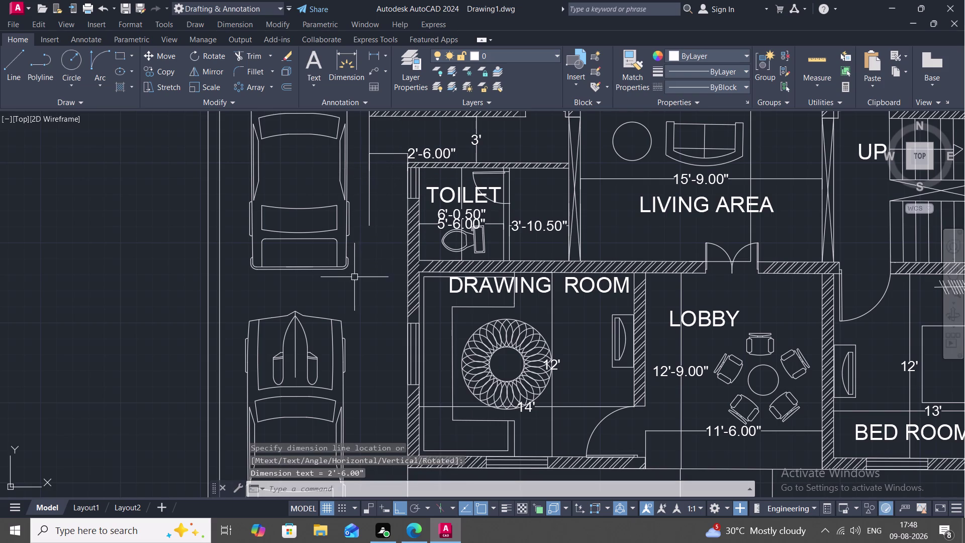
key(space)
click(220, 292)
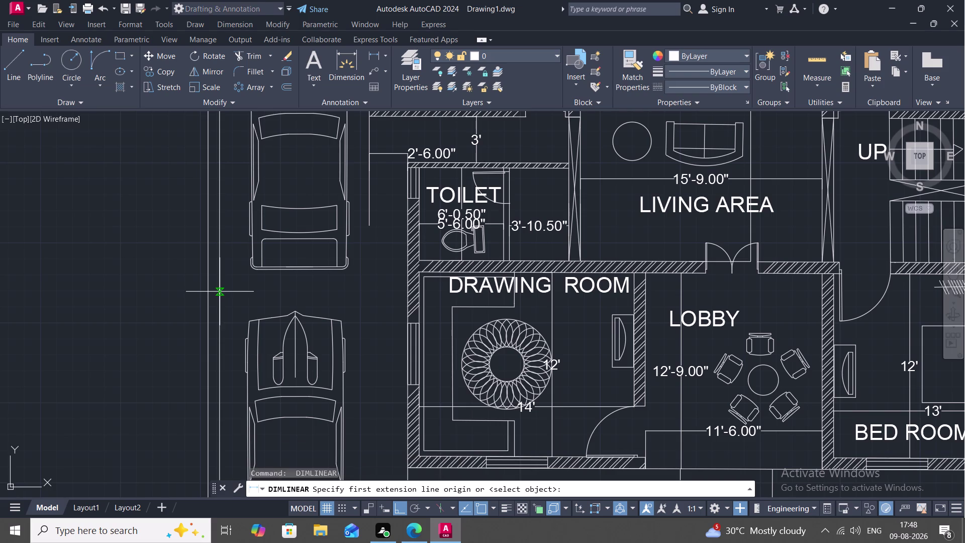
click(409, 287)
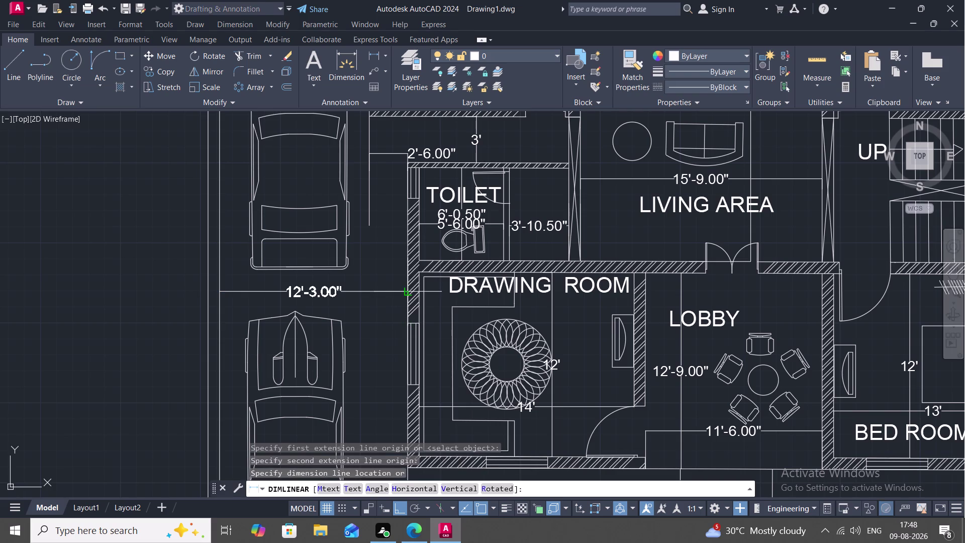
click(408, 294)
scroll(down, 3)
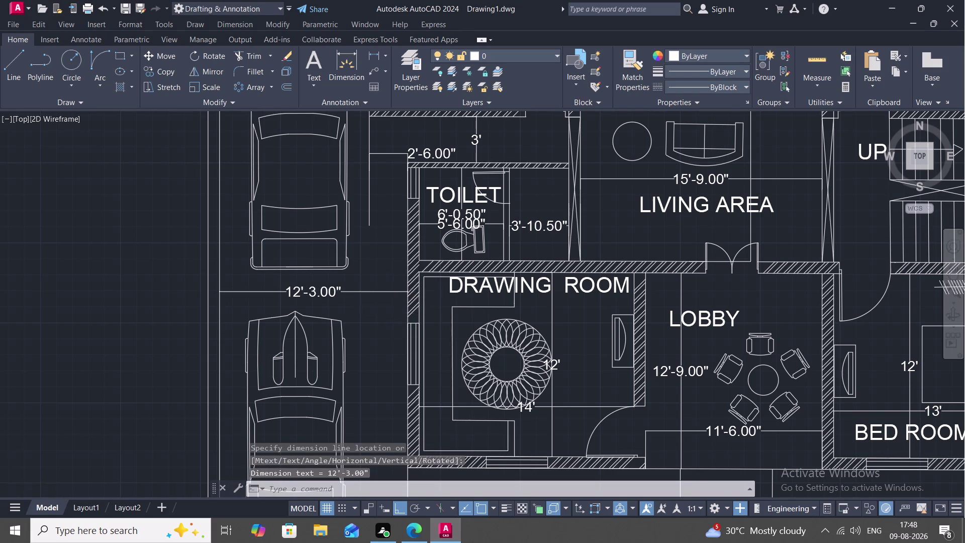
scroll(down, 3)
middle_drag(376, 252, 391, 305)
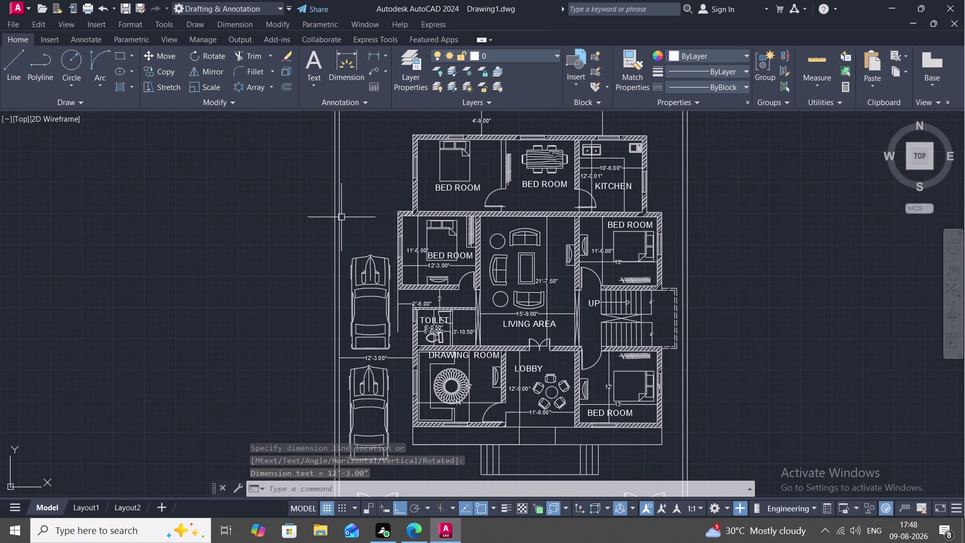
Add the 9'-9" dimension at the upper bedroom corner and the 6' dimension beside the kitchen.
key(space)
click(342, 217)
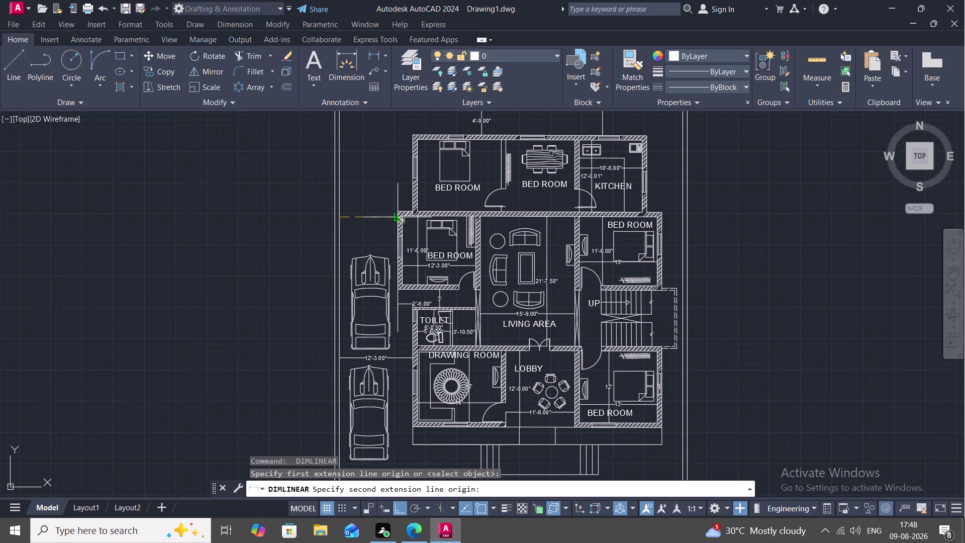
click(395, 216)
click(394, 219)
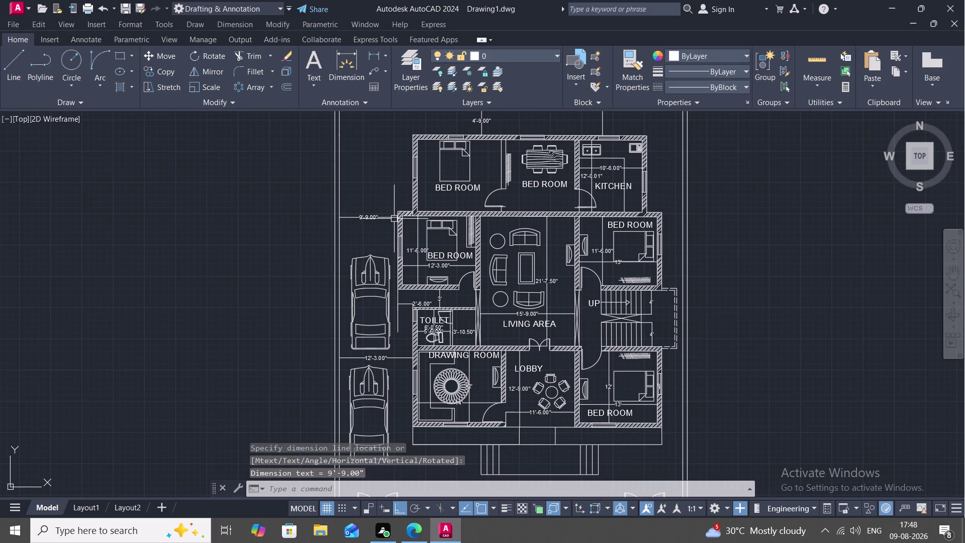
scroll(up, 3)
key(space)
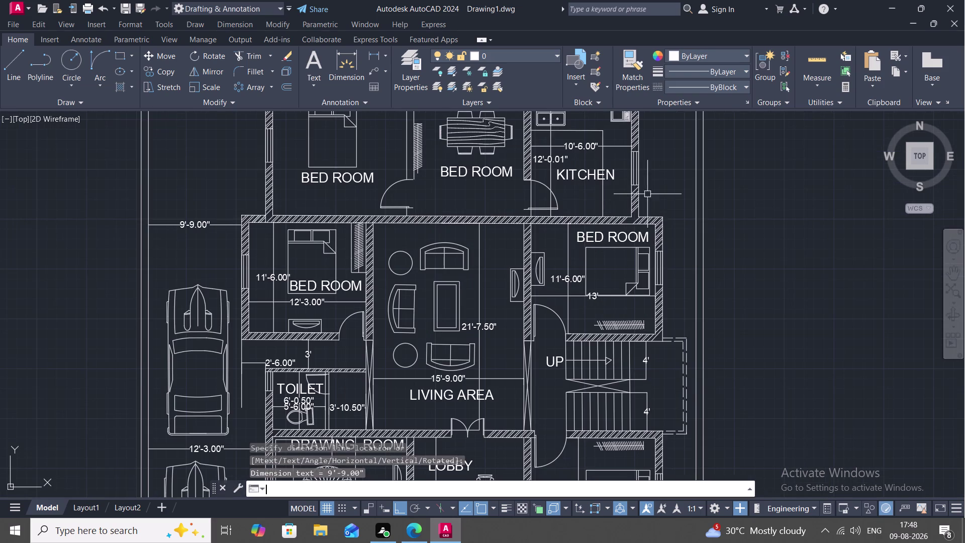
click(640, 193)
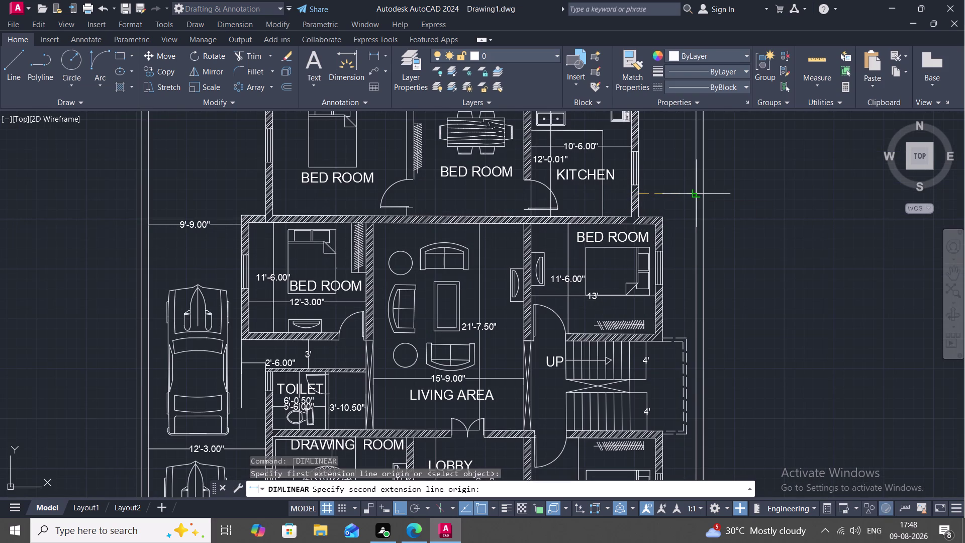
click(697, 193)
click(689, 177)
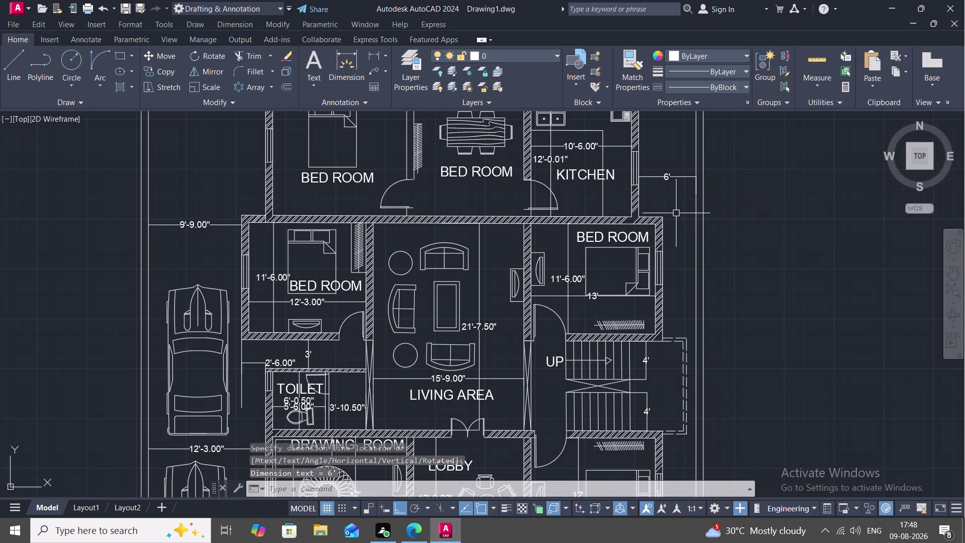
Add the 3'-6" dimension beside the bedroom and the 9'-4.48" dimension beside the staircase.
key(space)
click(664, 218)
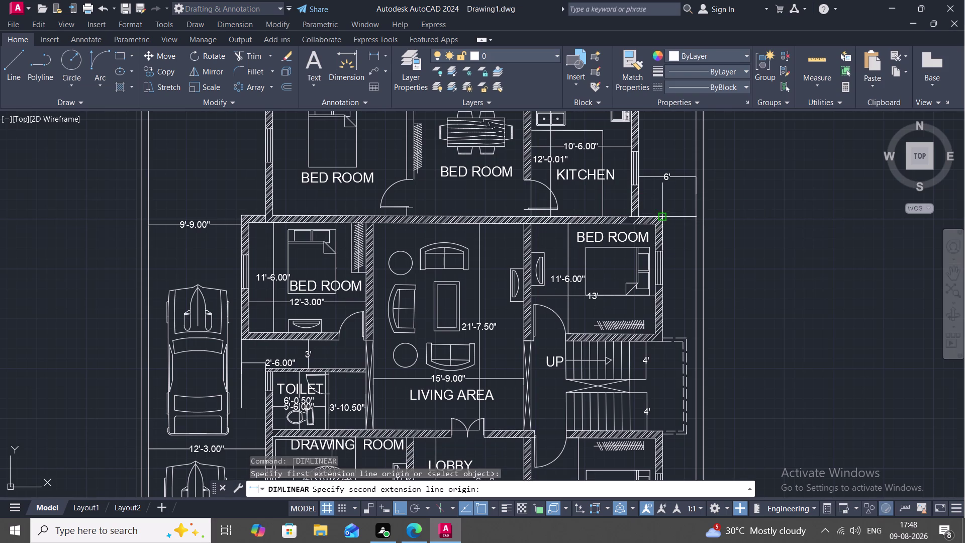
click(693, 217)
click(692, 233)
middle_drag(686, 253, 651, 234)
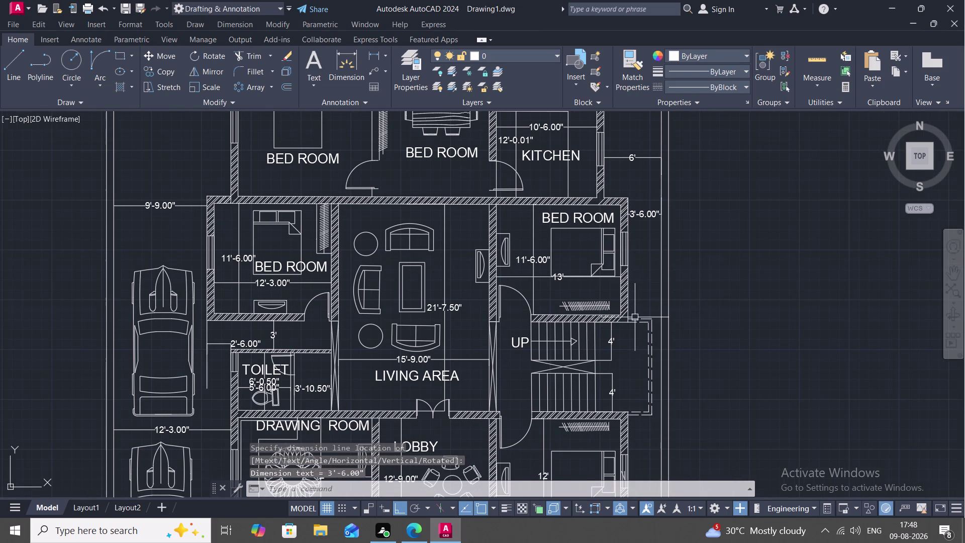
key(space)
click(628, 322)
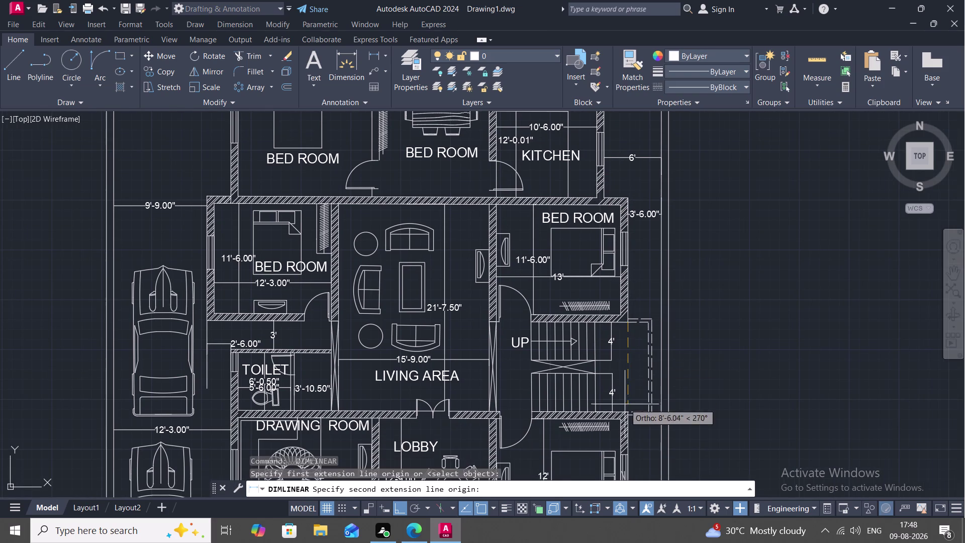
click(628, 410)
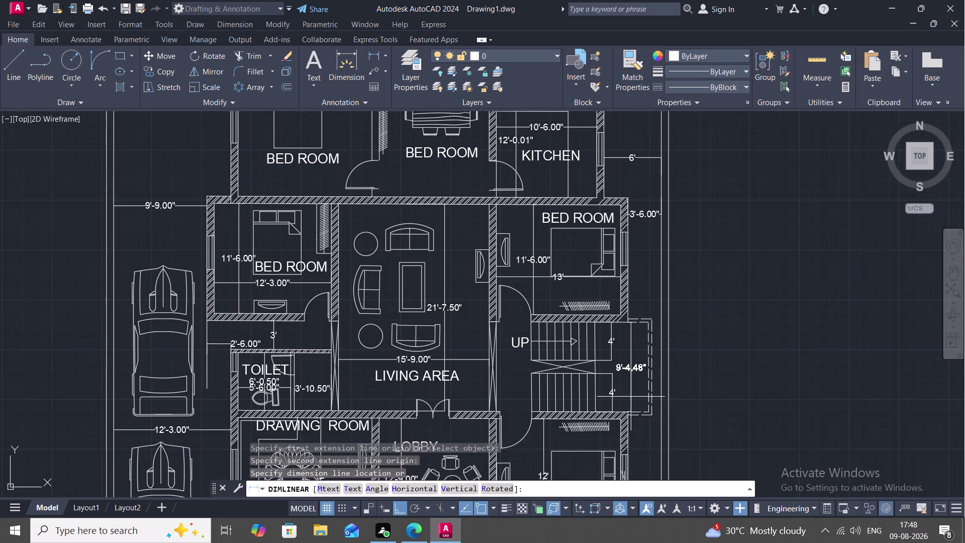
click(631, 397)
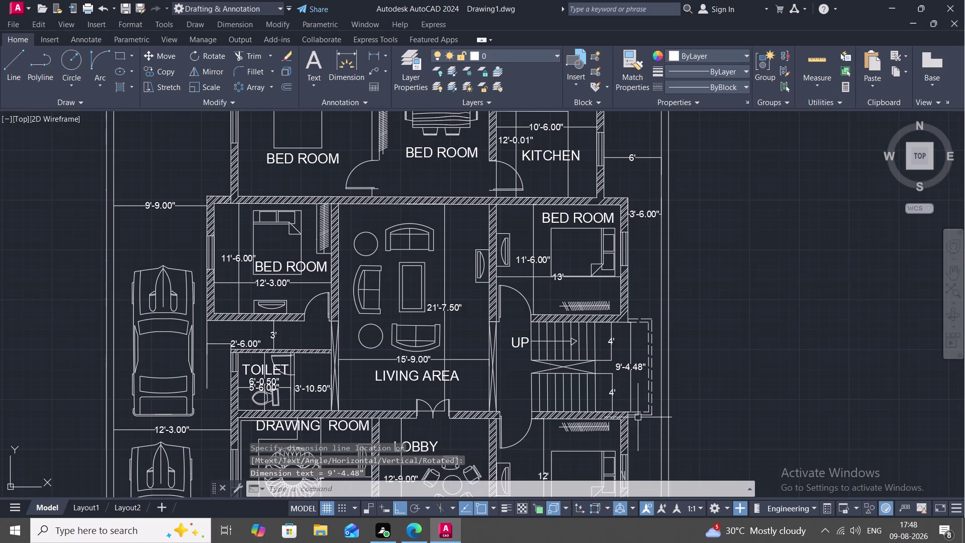
middle_drag(632, 418, 617, 348)
scroll(down, 3)
middle_drag(617, 384, 605, 361)
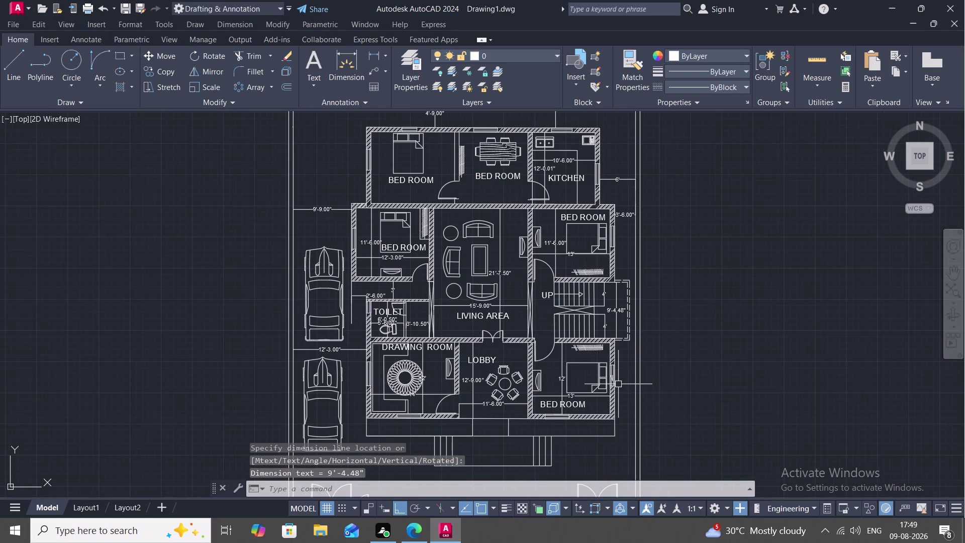
middle_drag(605, 360, 599, 326)
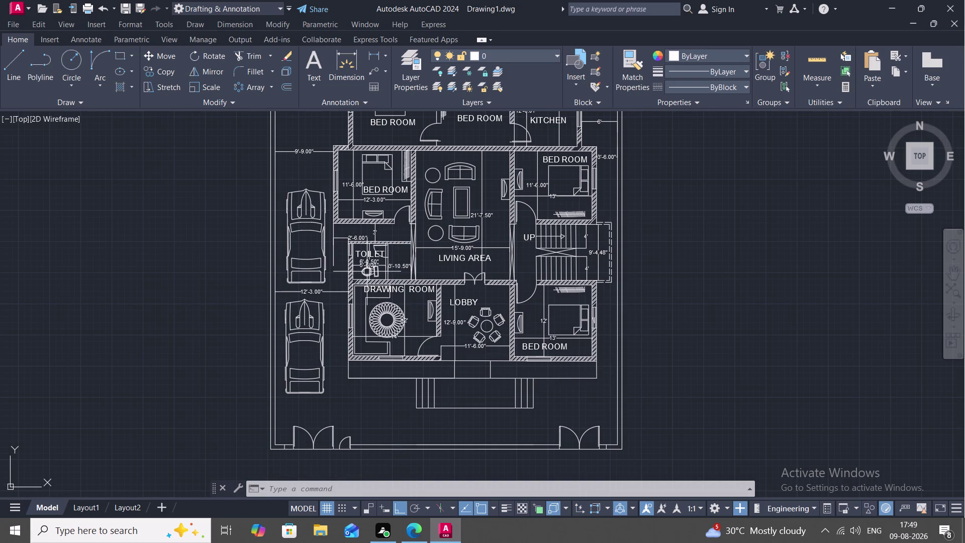
Copy the DRAWING ROOM label to the area below the lobby.
text(CO)
key(space)
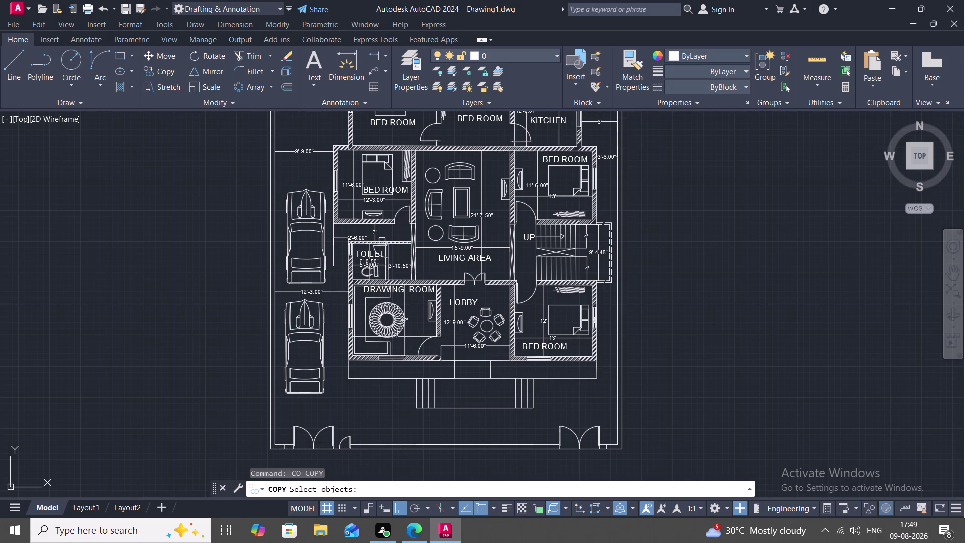
click(393, 291)
right_click(393, 290)
click(393, 290)
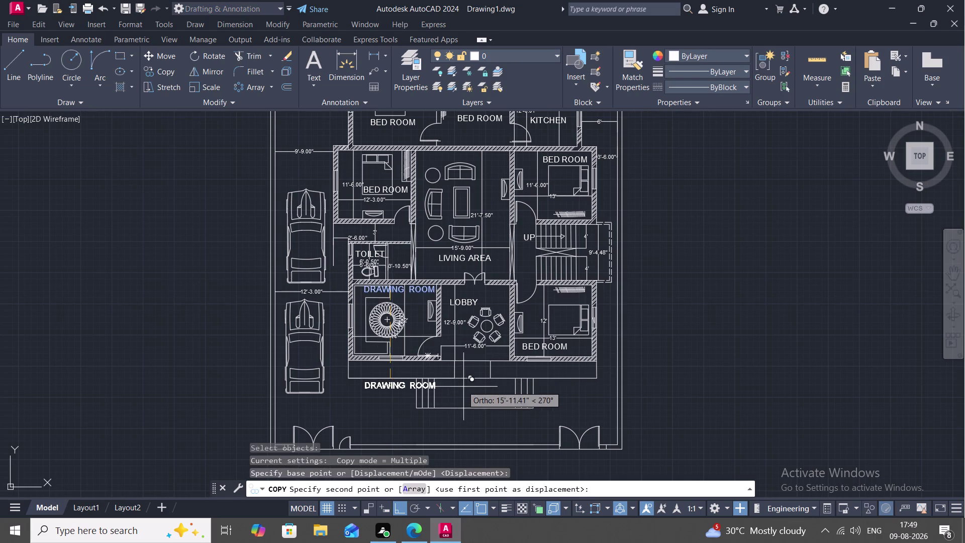
key(F8)
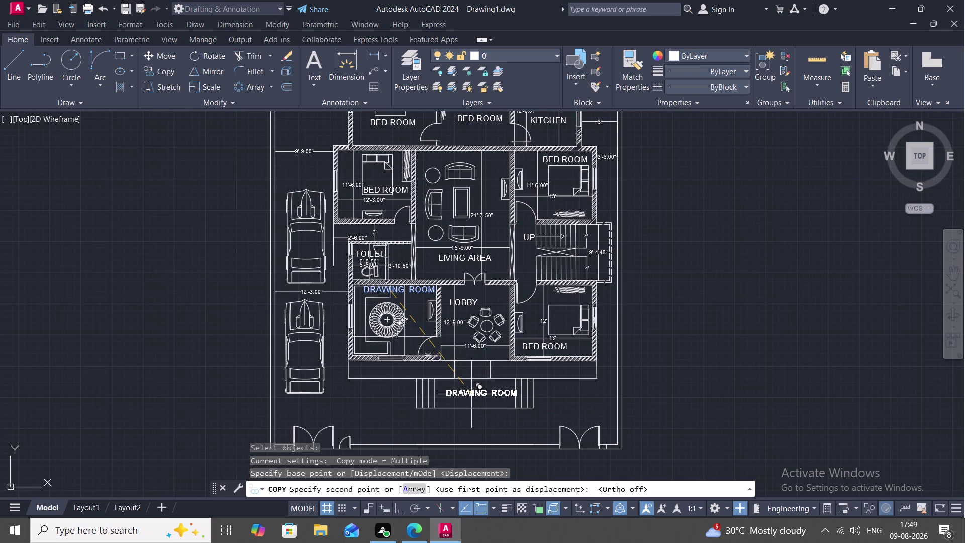
click(471, 394)
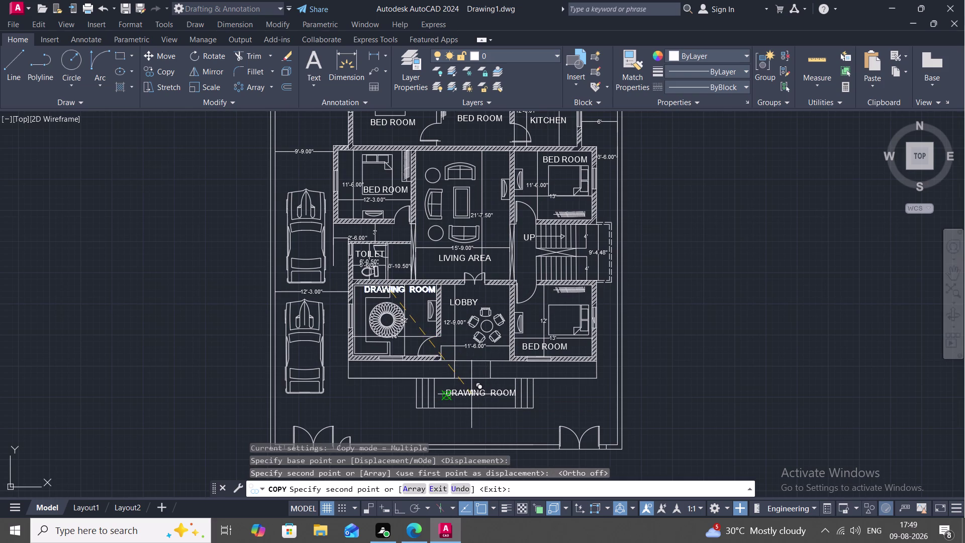
key(space)
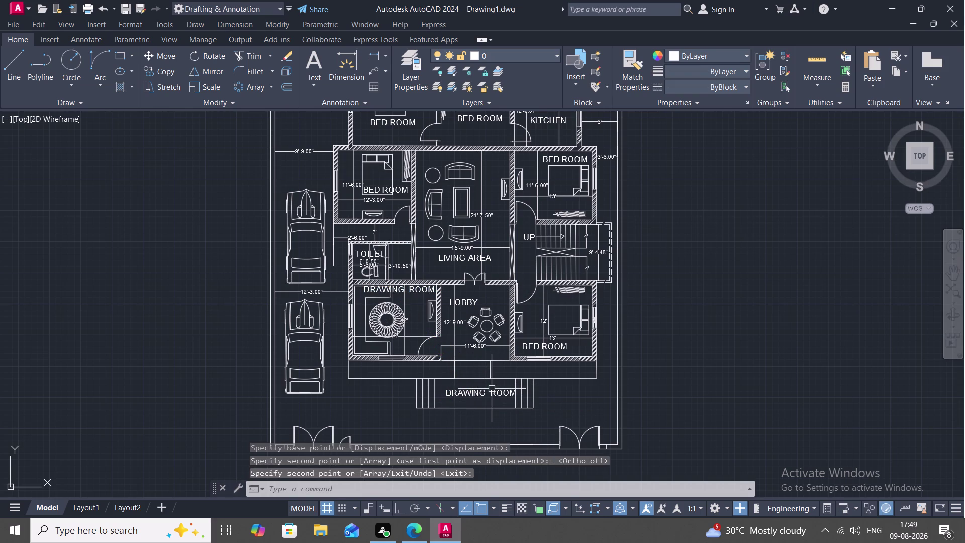
Replace the copied label's text with the spaced-out 'V E R A N D A H'.
double_click(492, 388)
click(516, 395)
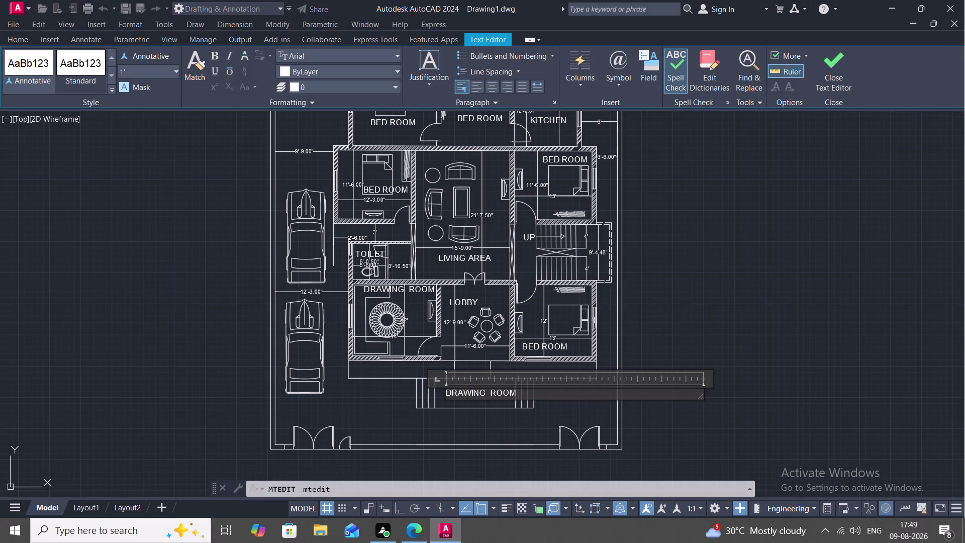
key(BackSpace)
key(BackSpace)
key(BackSpace)
key(BackSpace)
key(BackSpace)
key(BackSpace)
key(BackSpace)
key(BackSpace)
key(BackSpace)
key(BackSpace)
key(BackSpace)
key(BackSpace)
key(BackSpace)
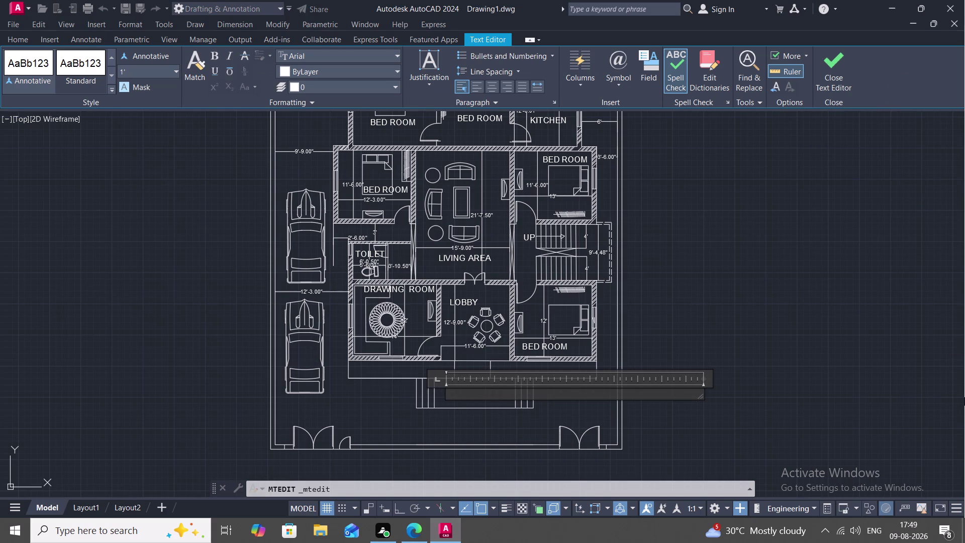
text(V E)
key(space)
text(R)
key(space)
text(A)
key(space)
text(N)
key(space)
text(D)
key(space)
text(A H)
click(481, 411)
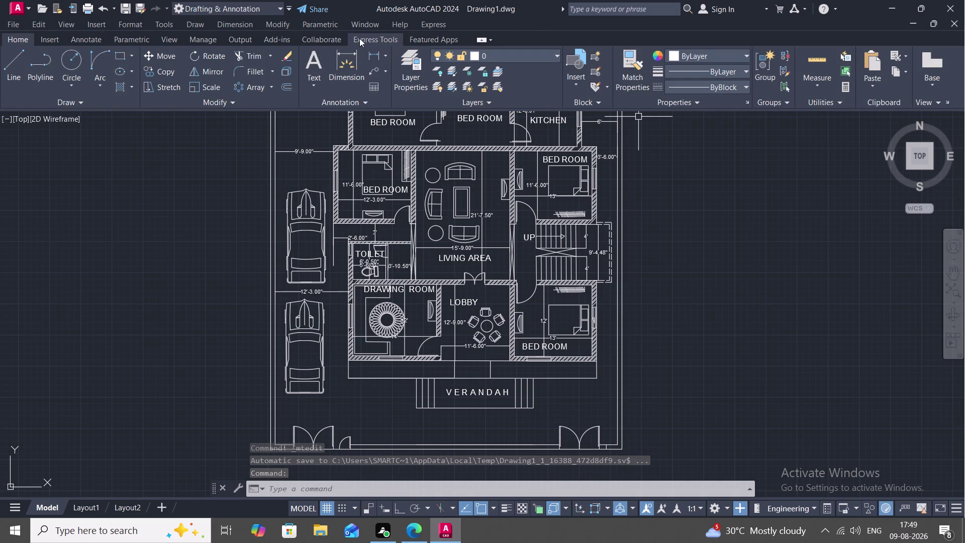
Add 17'-9.07" dimensions on the front wall left and right of the lobby.
click(377, 54)
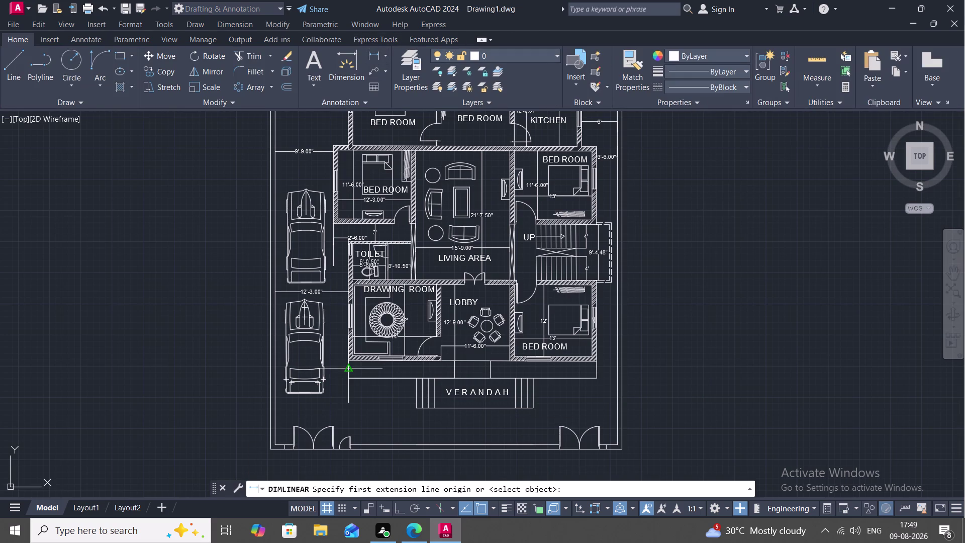
click(347, 367)
click(454, 369)
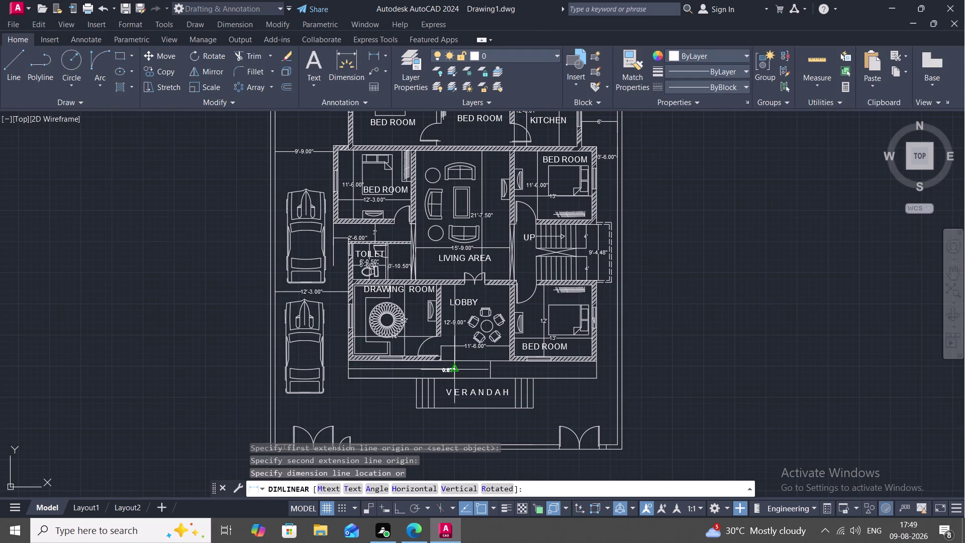
click(439, 370)
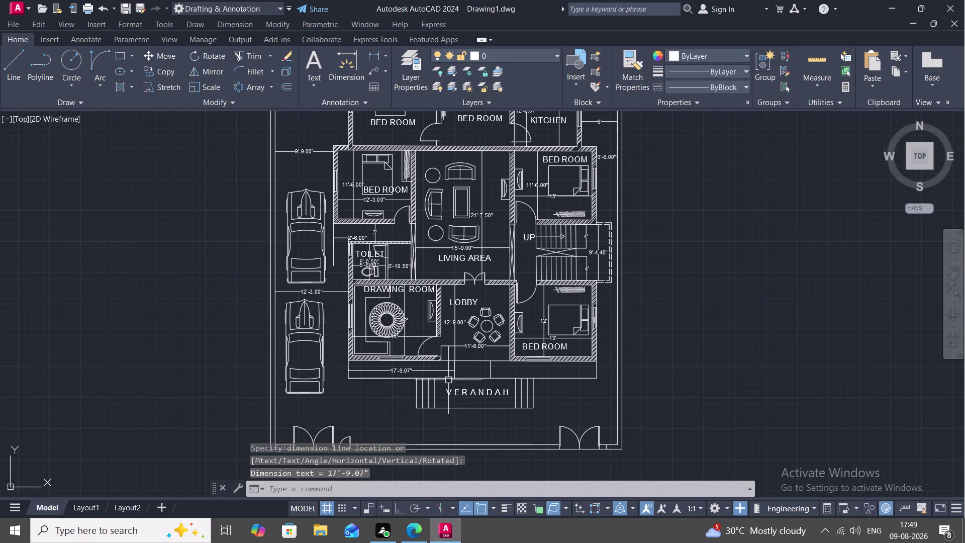
key(space)
click(491, 372)
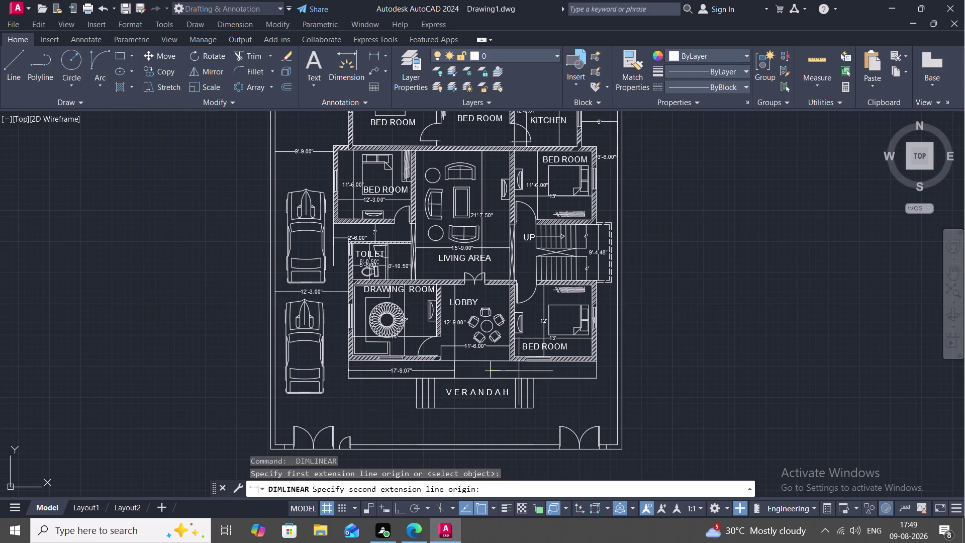
click(597, 370)
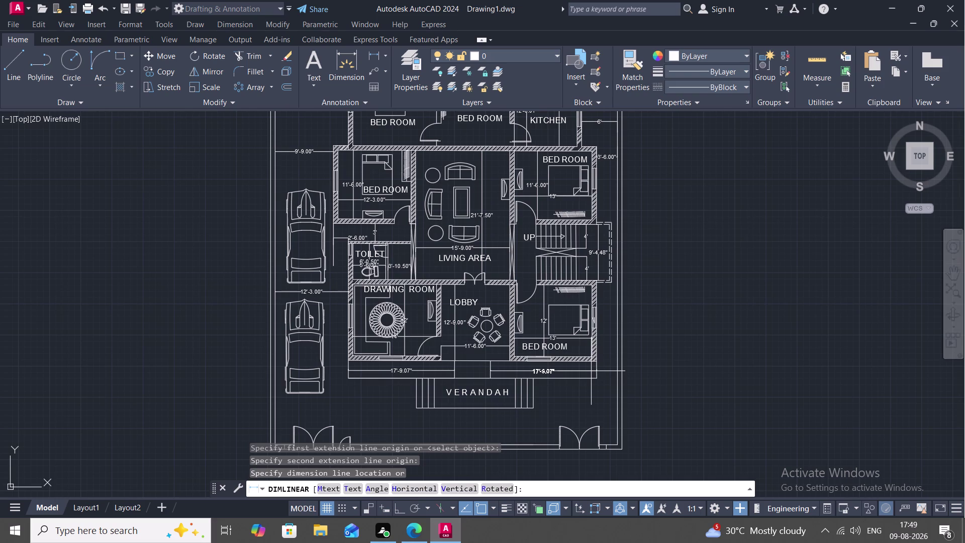
click(591, 371)
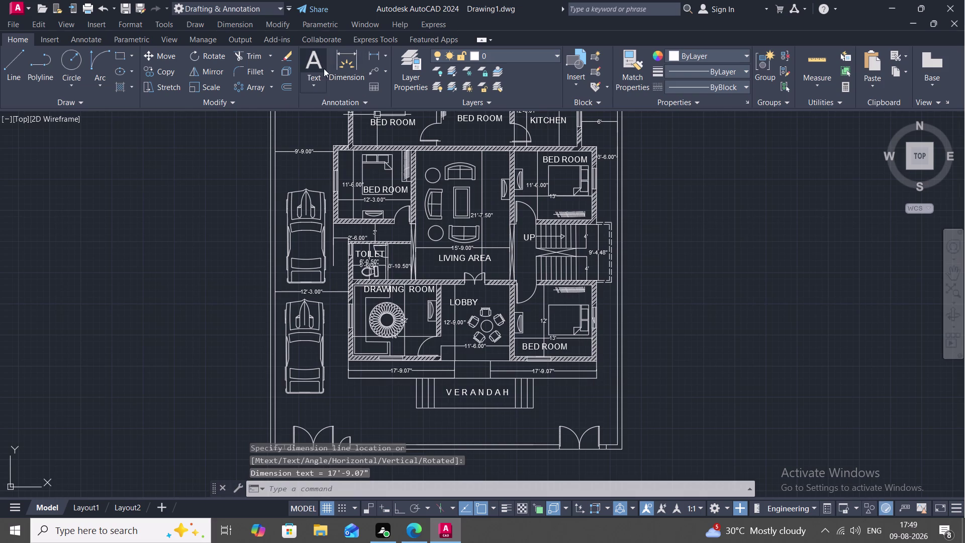
Start a third dimension below the lobby, then cancel it.
click(379, 51)
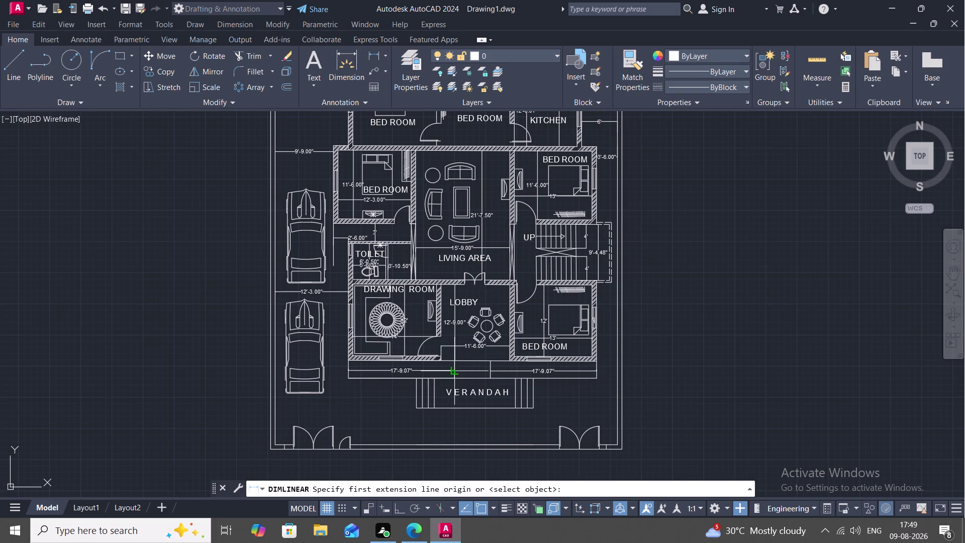
click(456, 370)
click(487, 371)
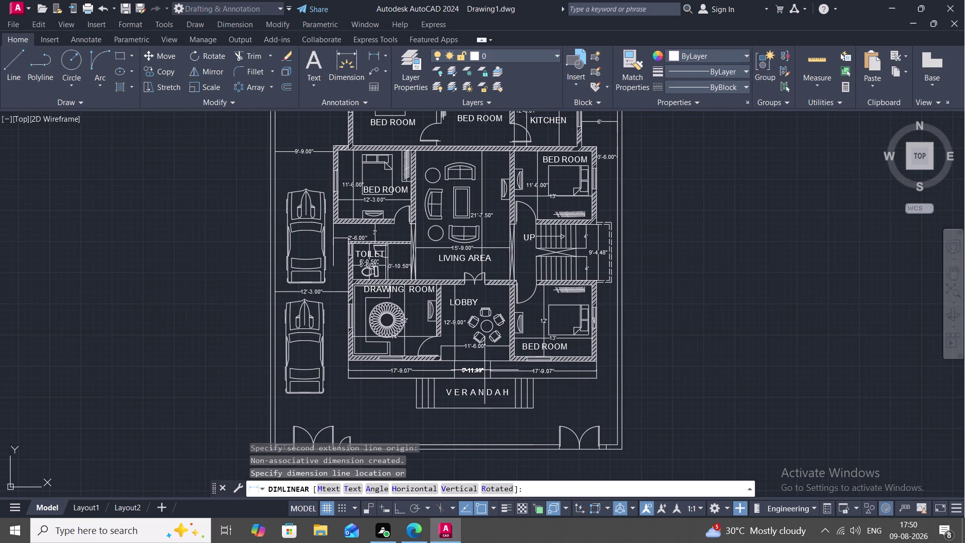
key(Escape)
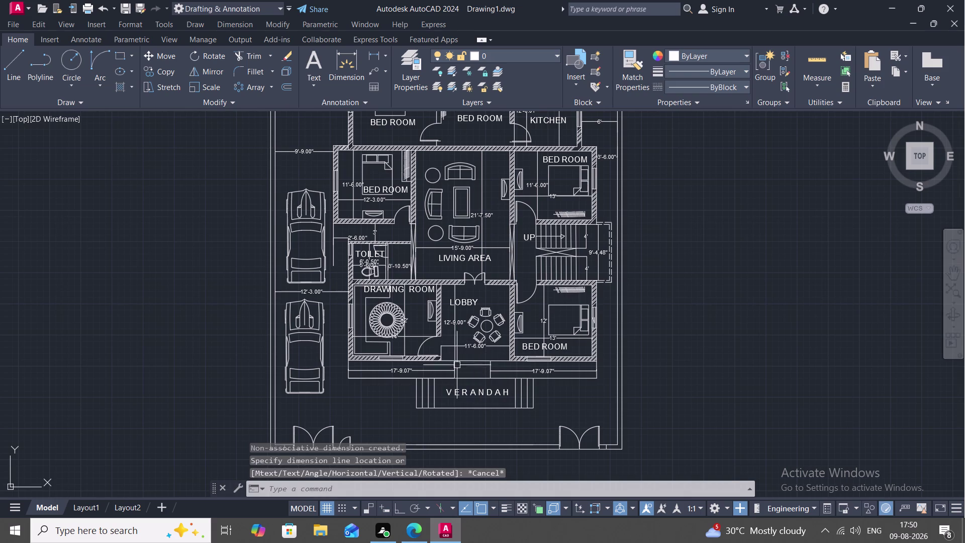
scroll(up, 3)
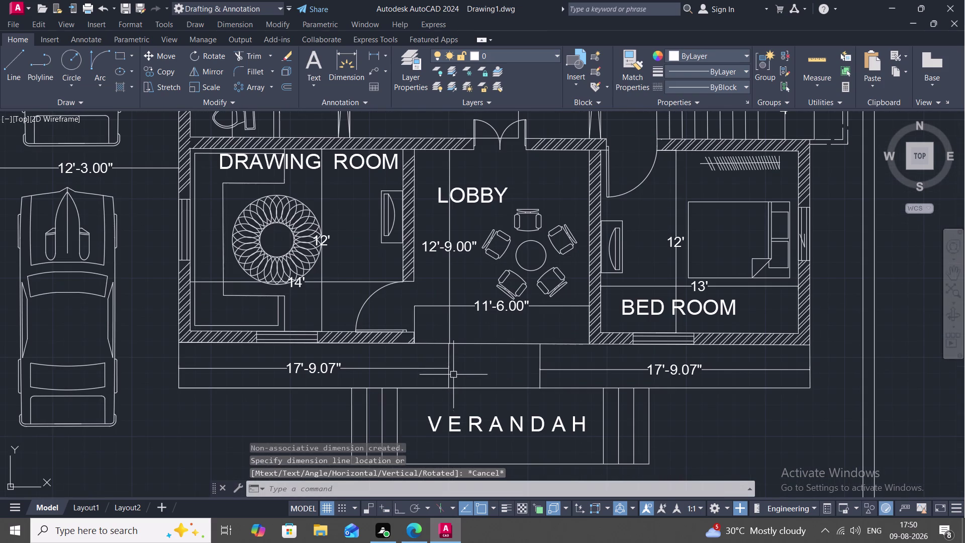
Erase the two 17'-9.07" front wall dimensions.
click(383, 367)
click(611, 370)
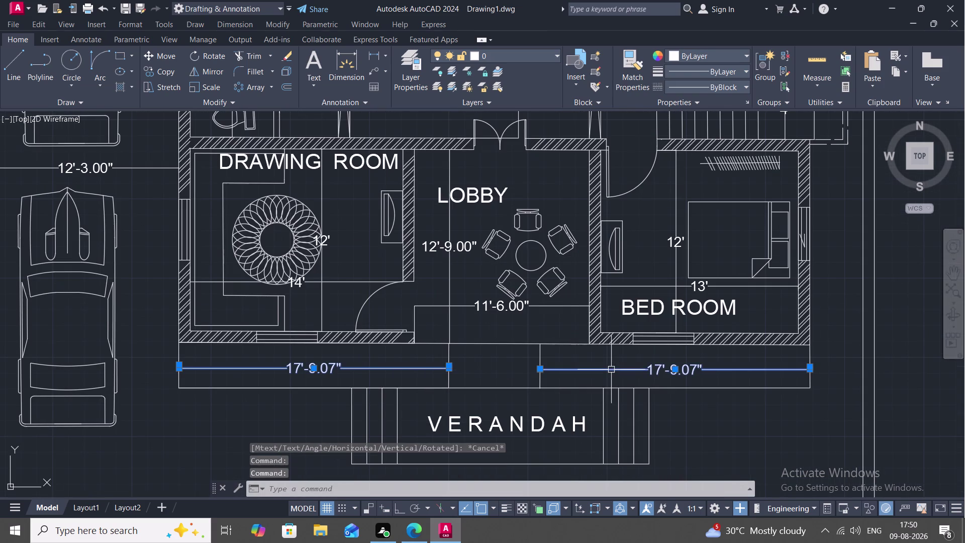
key(Delete)
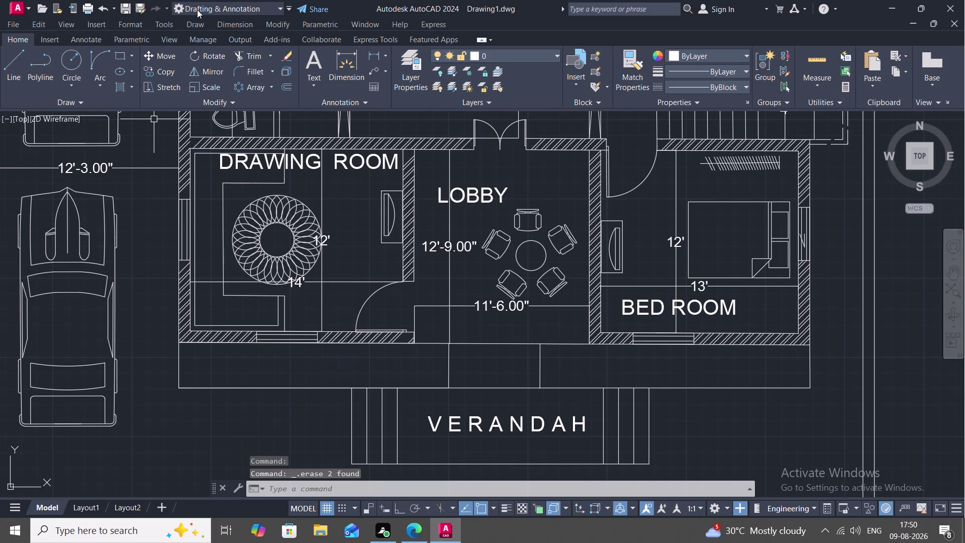
Dimension the front strip's left section as 17'-9".
click(373, 55)
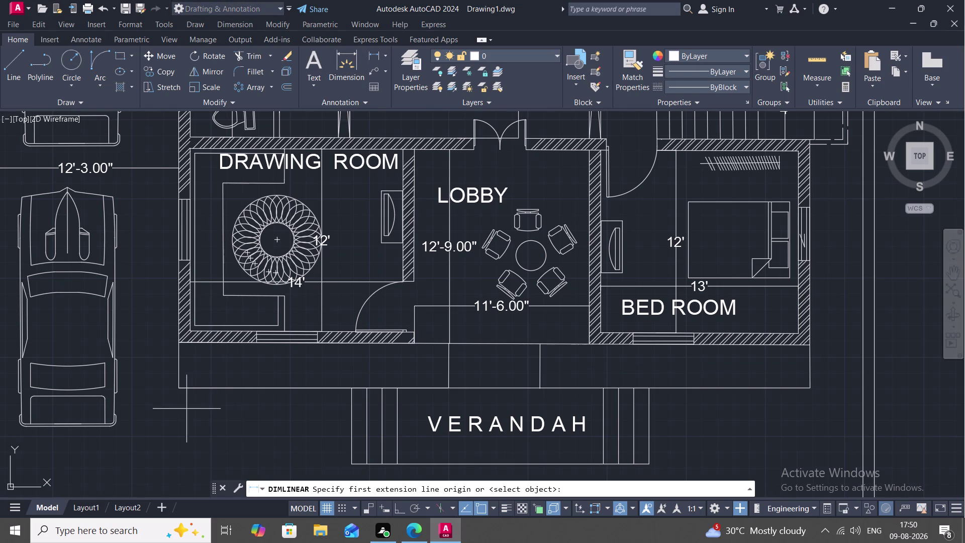
click(174, 386)
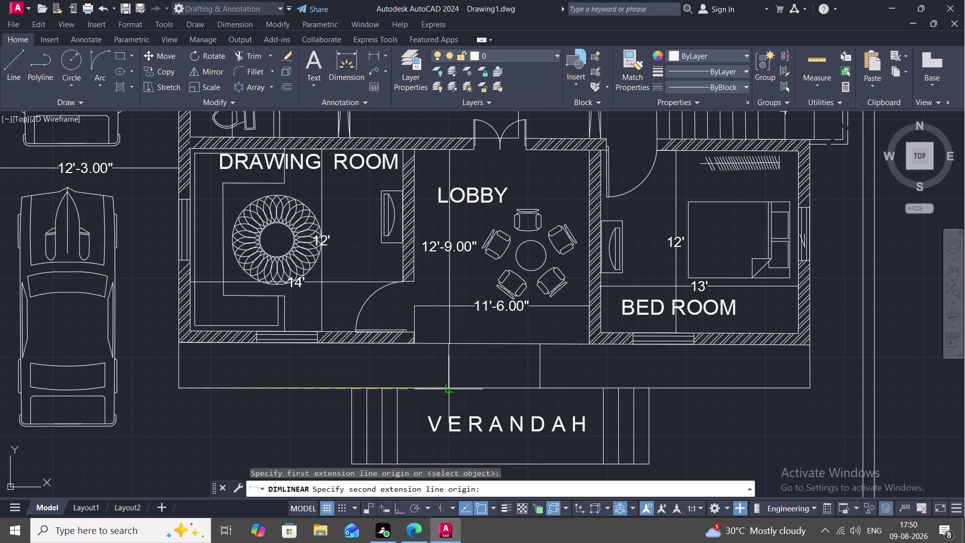
click(448, 388)
click(424, 368)
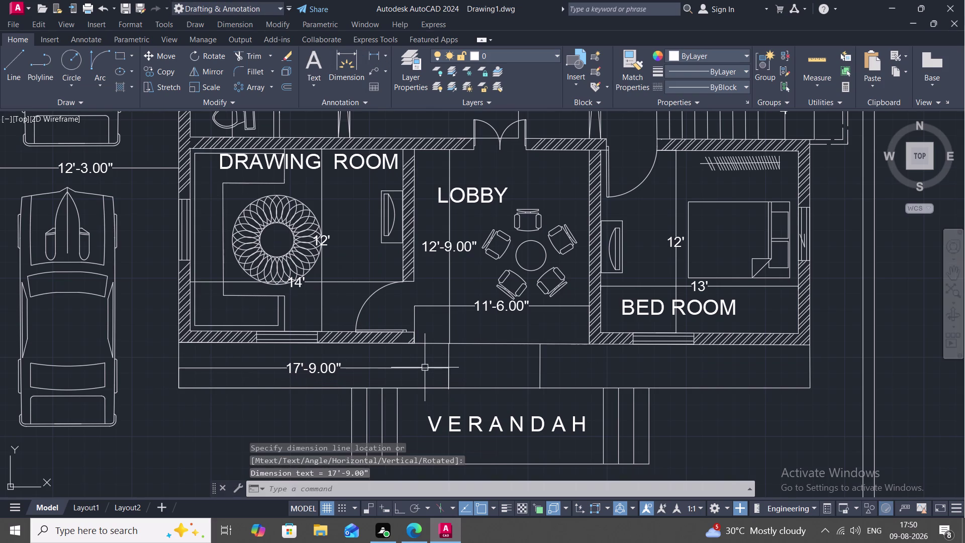
Begin a dimension on the strip's right section, then cancel it.
key(space)
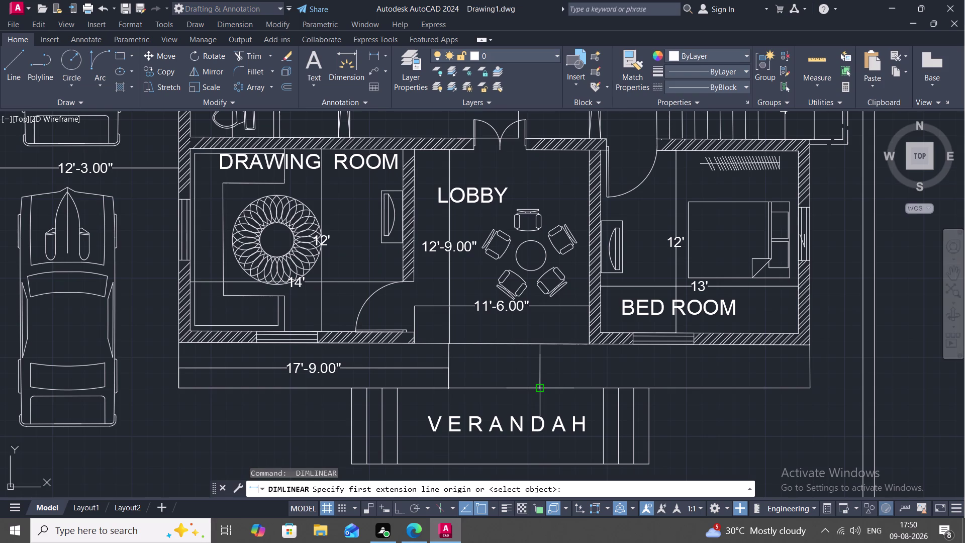
click(542, 388)
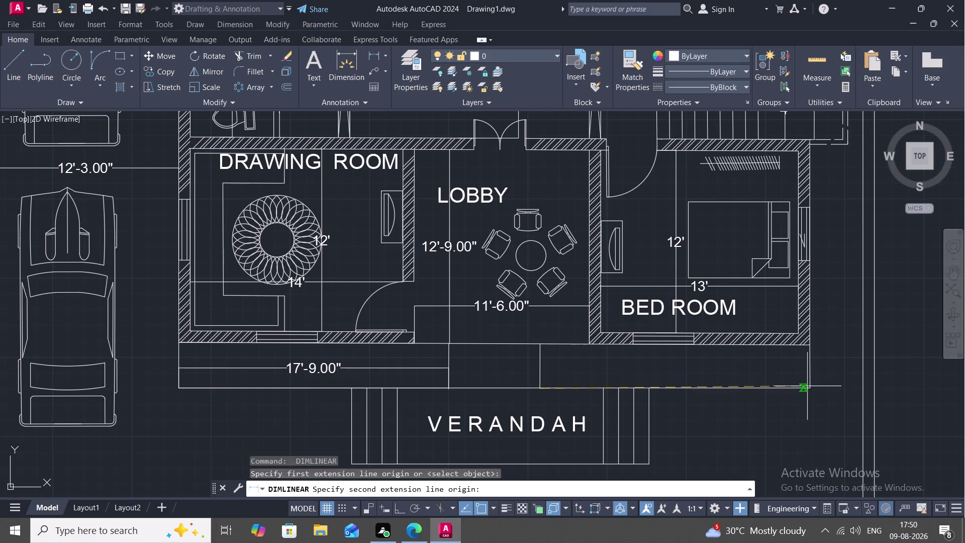
click(813, 388)
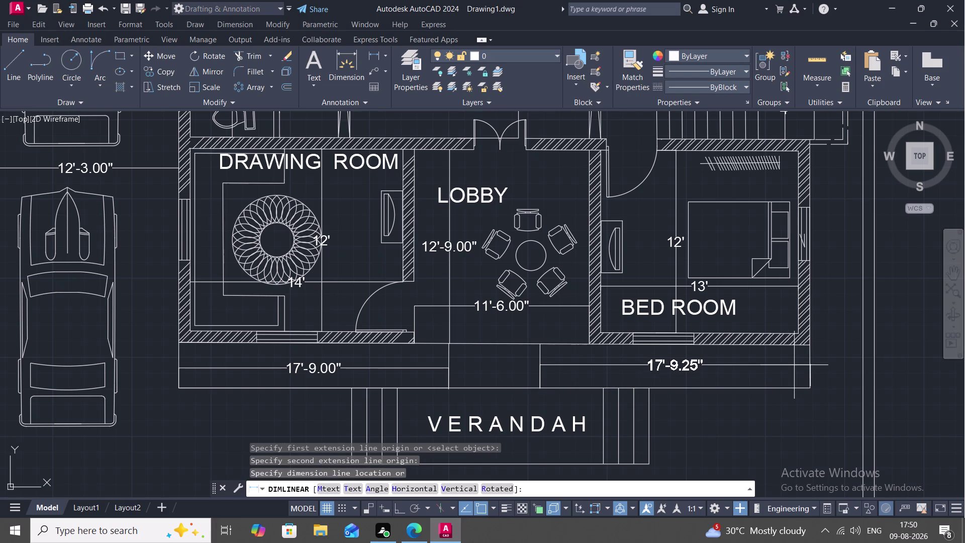
key(Escape)
scroll(up, 3)
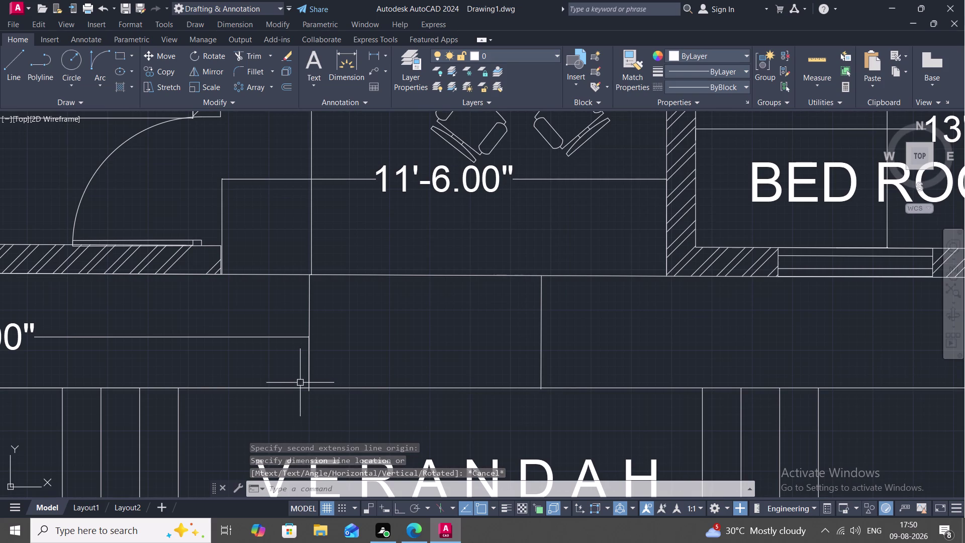
Dimension the front strip's middle section as 6'.
key(space)
click(307, 390)
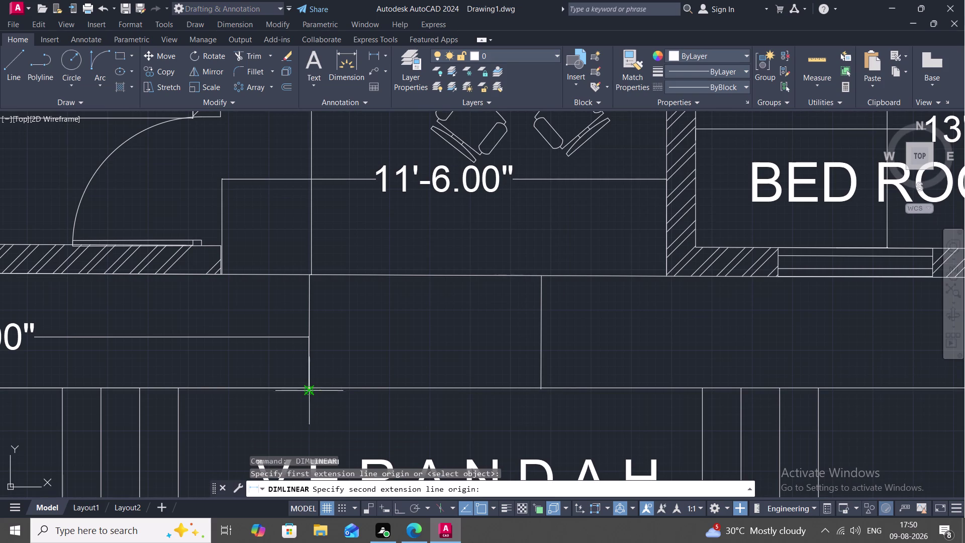
click(538, 386)
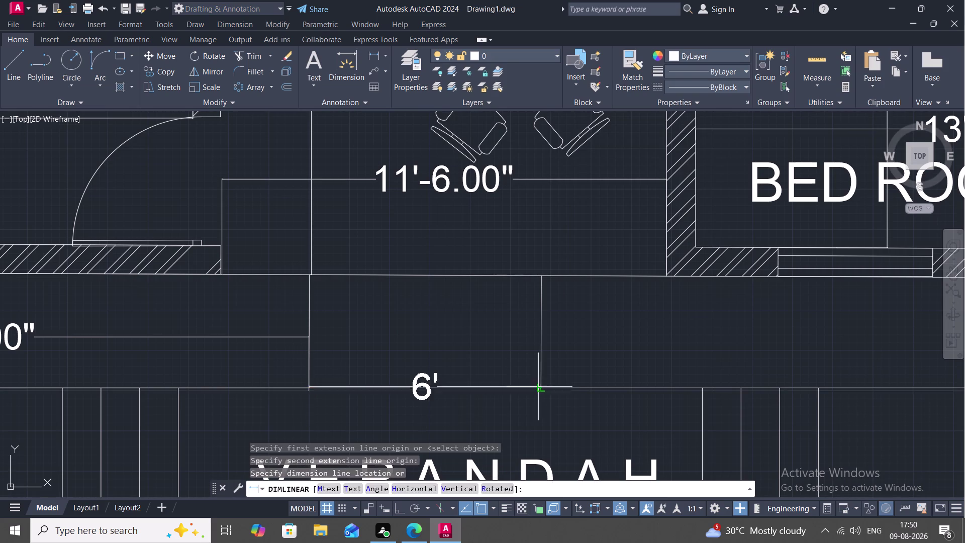
click(542, 337)
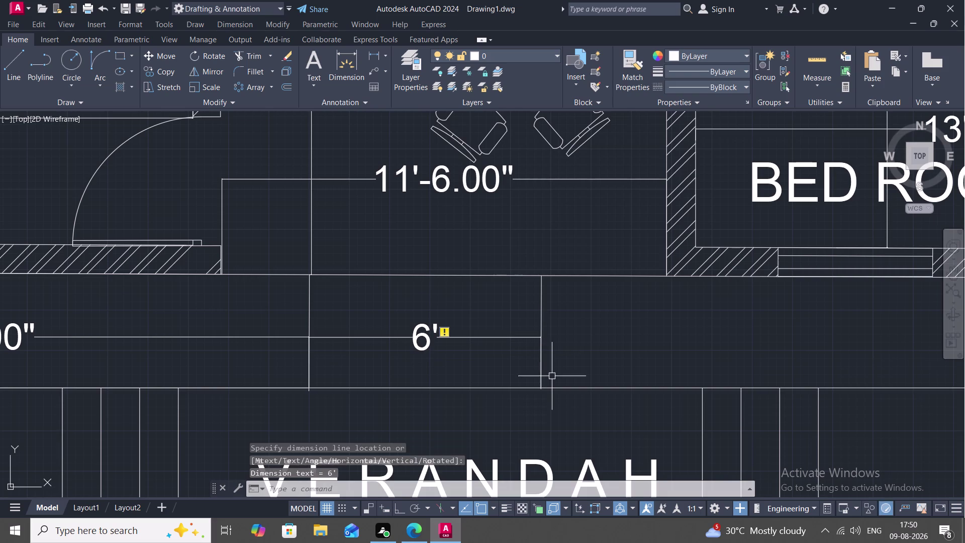
Attempt the right section dimension and cancel the imprecise 17'-9.19" result.
key(space)
click(541, 385)
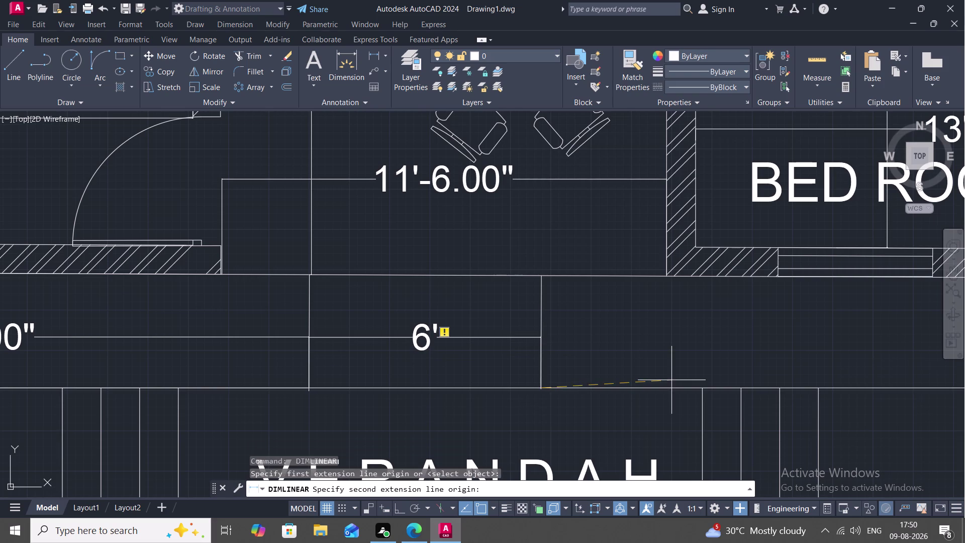
middle_drag(672, 380, 524, 335)
scroll(down, 3)
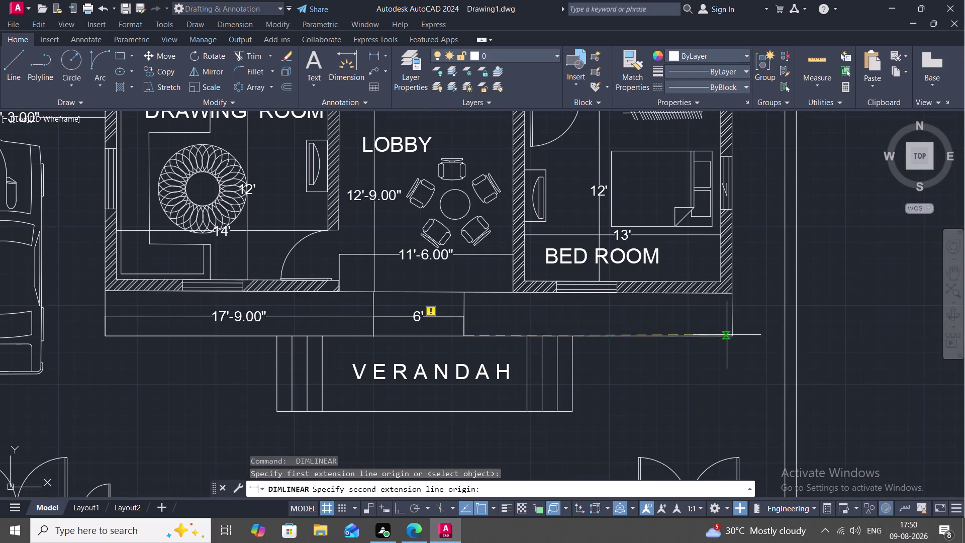
click(731, 335)
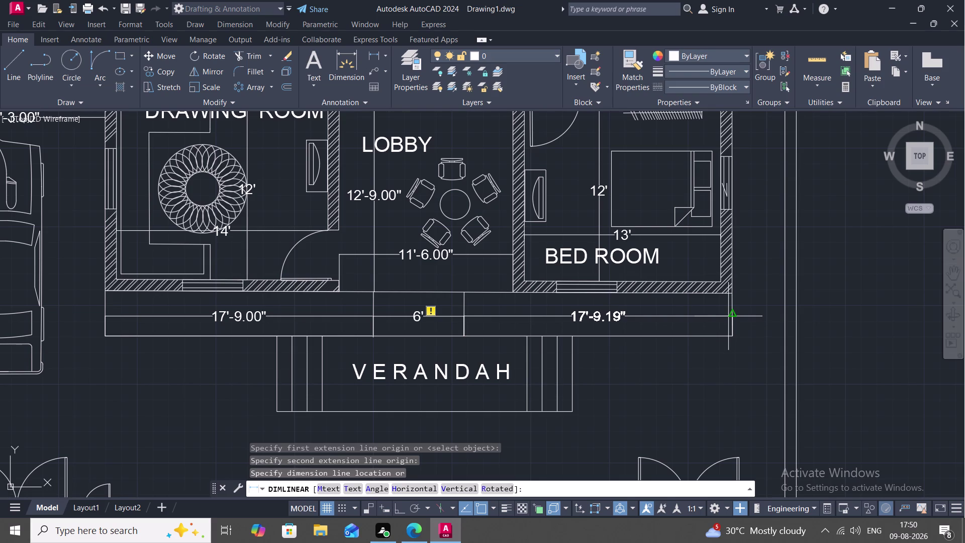
key(Escape)
Cancel the stray dimension attempts near the 6' label.
key(space)
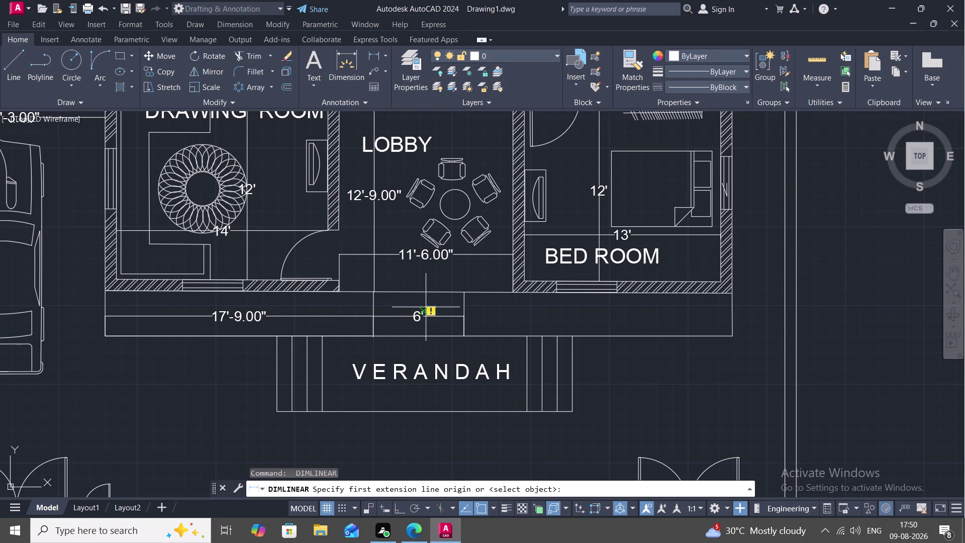
double_click(429, 307)
click(430, 314)
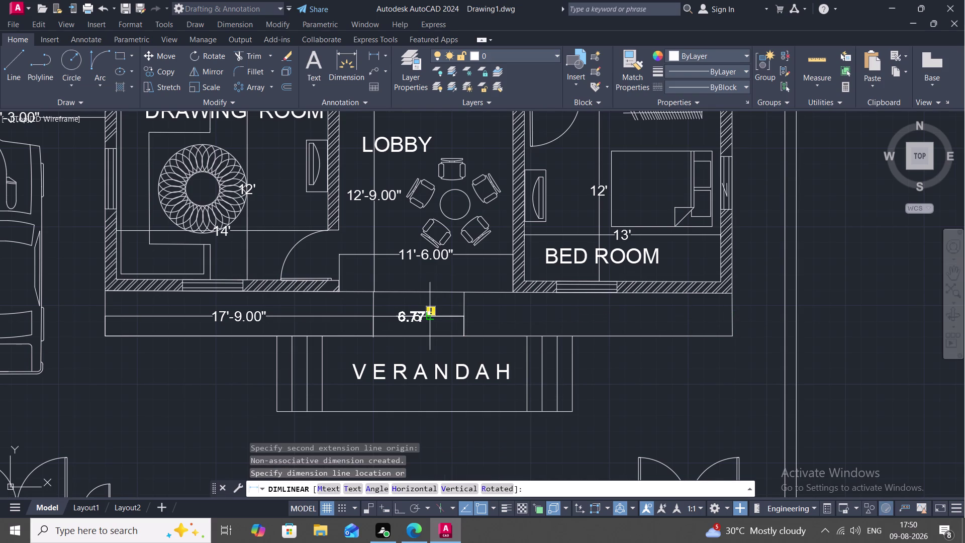
key(Escape)
key(Escape)
key(Escape)
key(Escape)
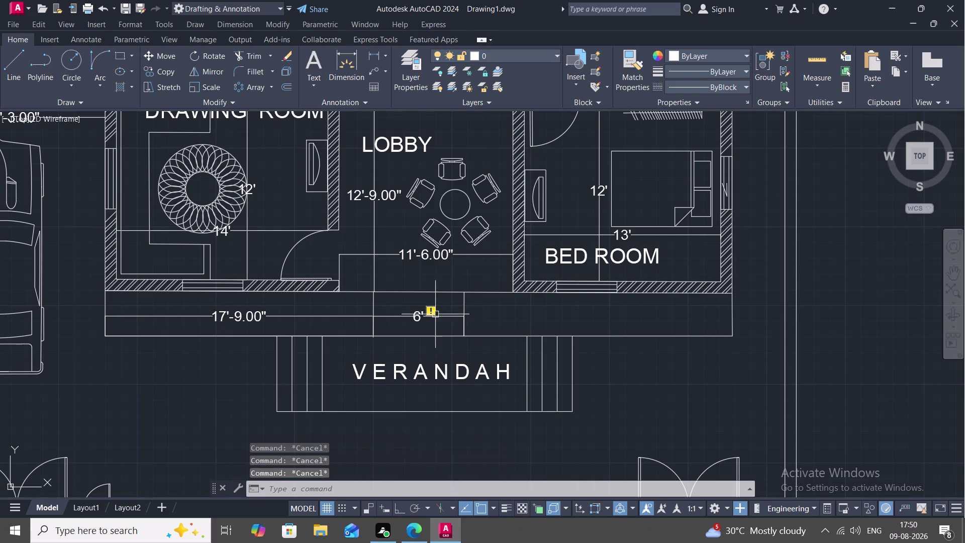
key(space)
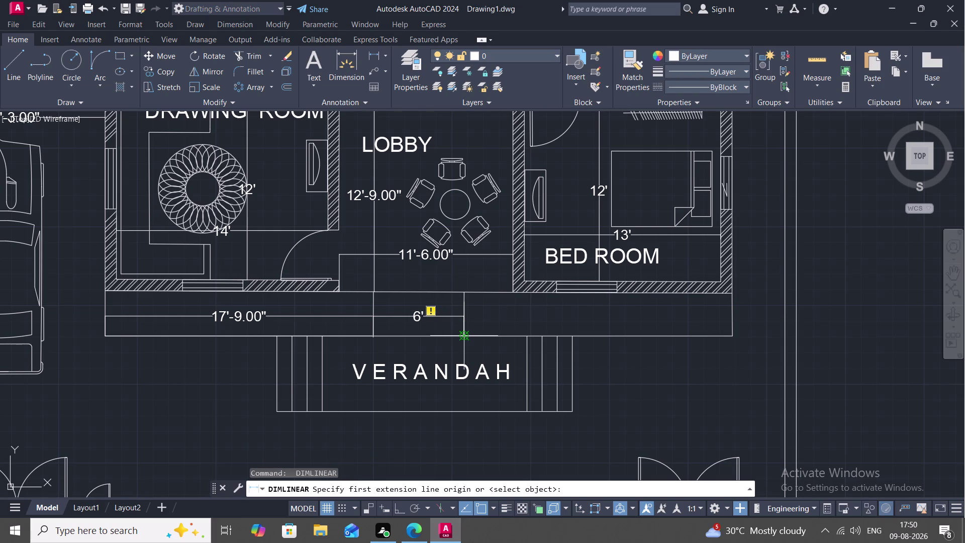
key(Escape)
key(space)
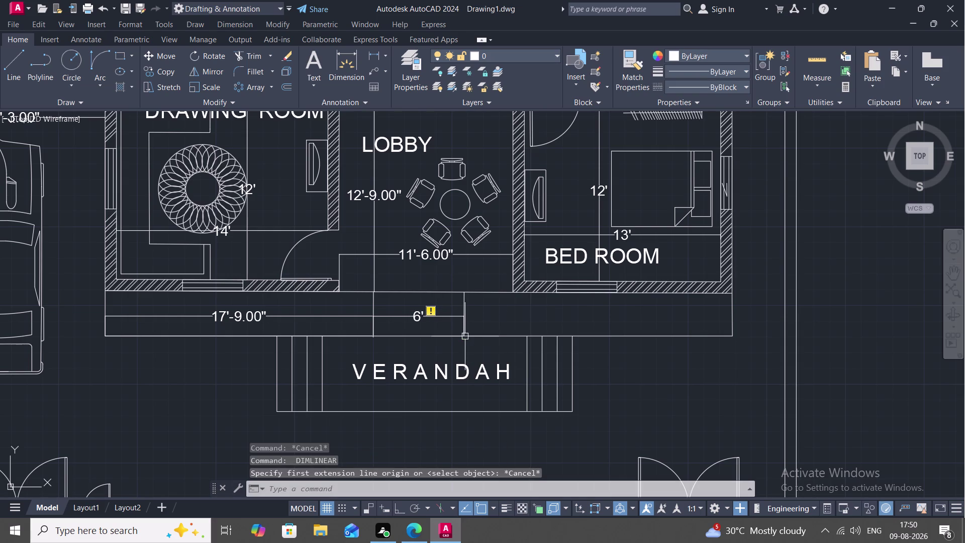
Dimension the strip's right section below the bedroom as 17'-9.25".
click(465, 336)
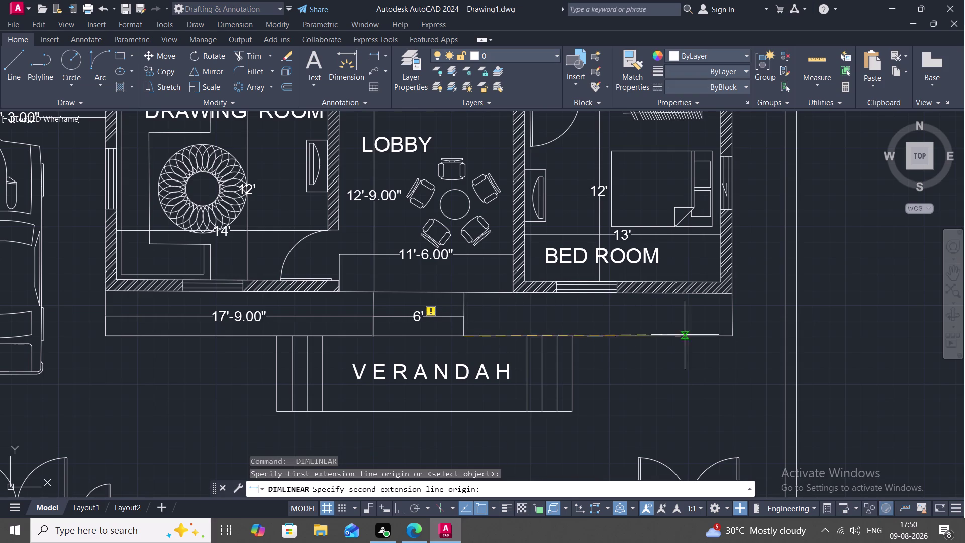
click(732, 333)
click(721, 313)
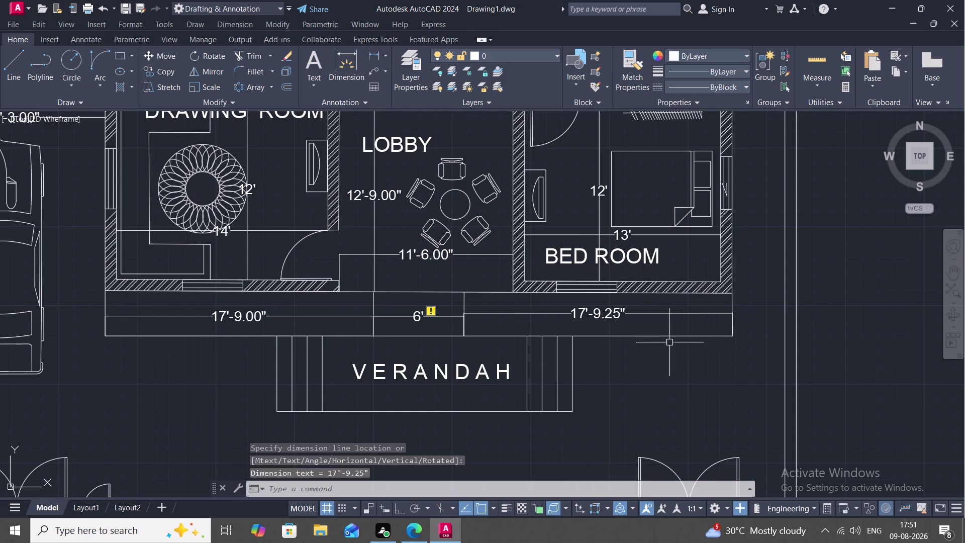
scroll(down, 3)
click(632, 331)
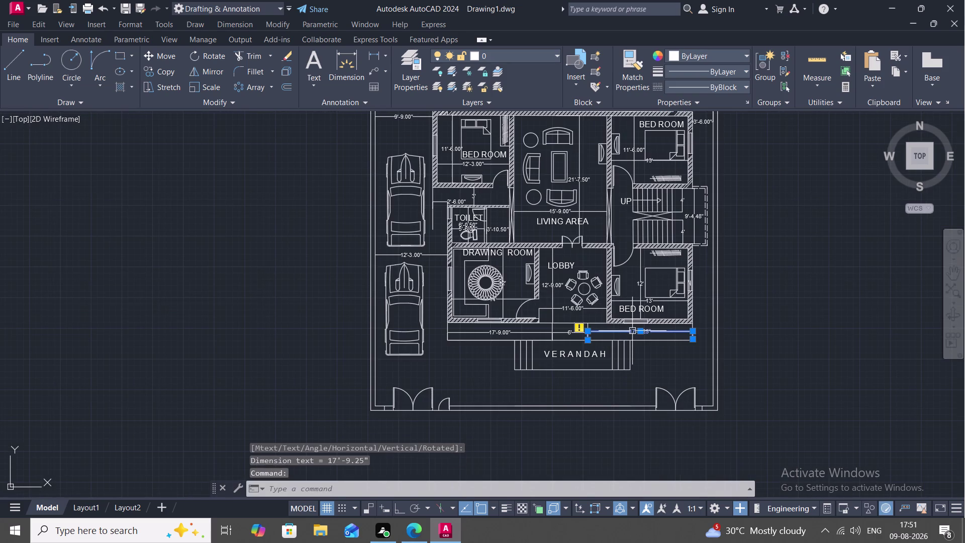
Delete the 17'-9.25" dimension and draw a 17'9" line from the strip's corner.
key(Delete)
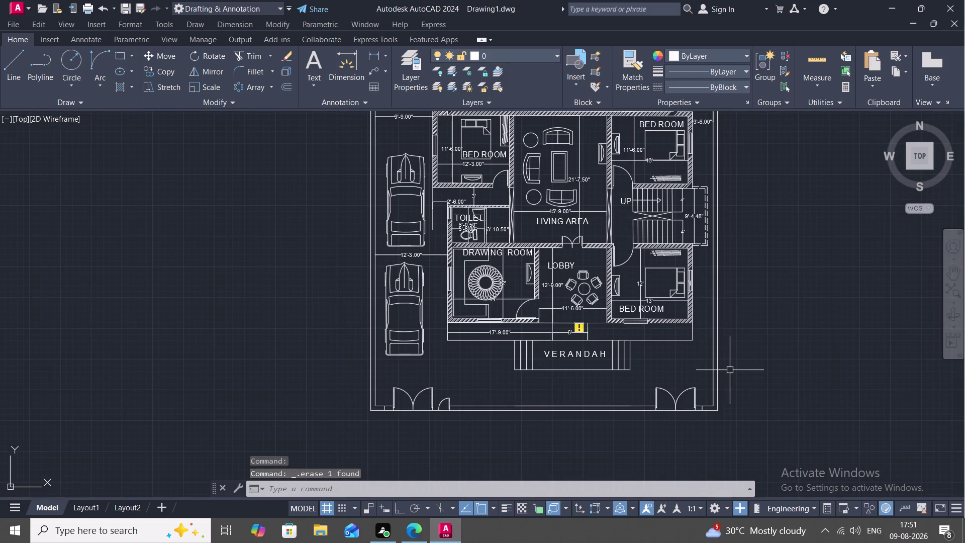
text(L)
key(space)
drag(690, 338, 685, 338)
text(1)
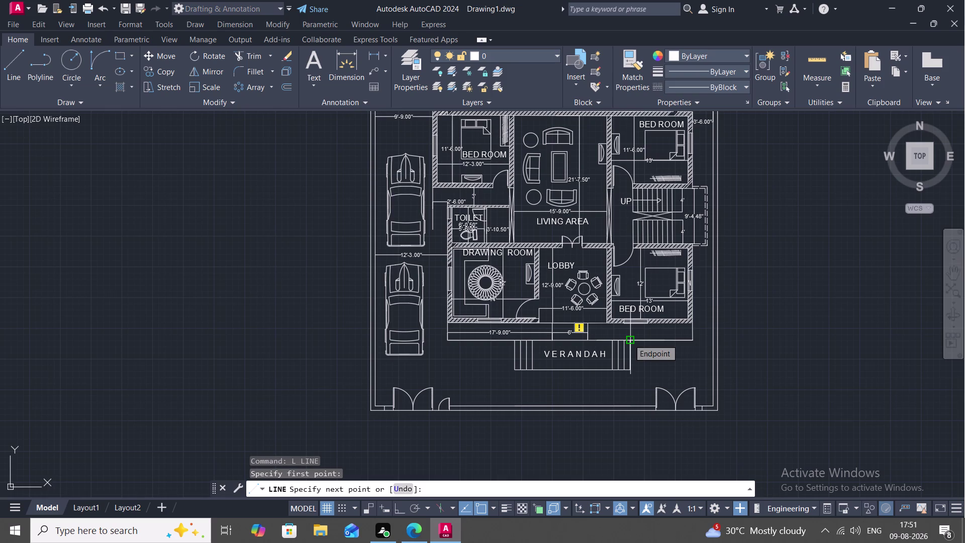
text(7'9)
text(")
key(space)
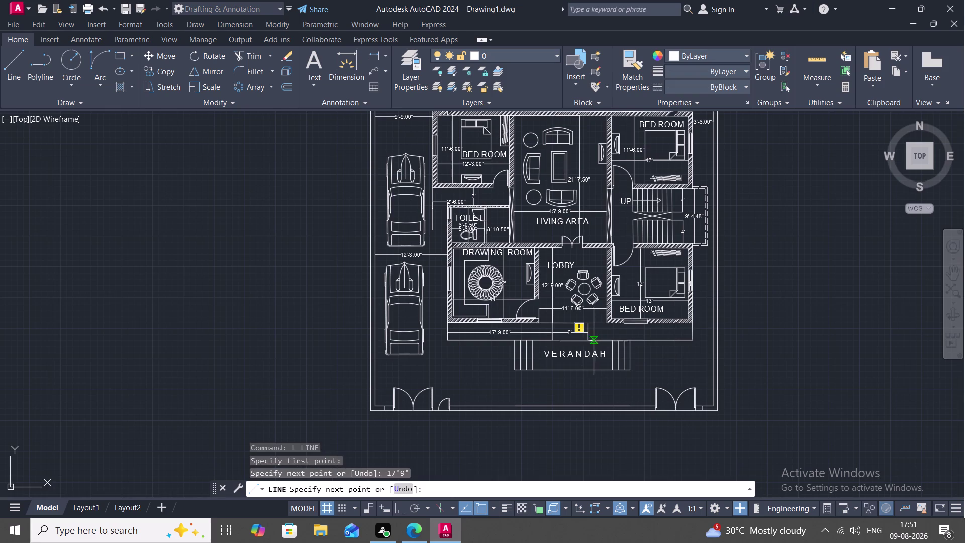
scroll(up, 3)
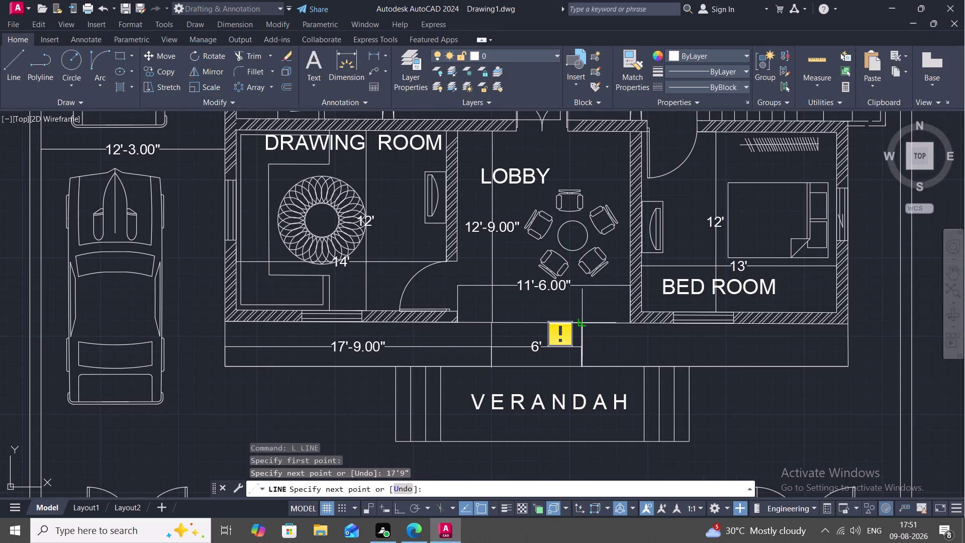
scroll(up, 3)
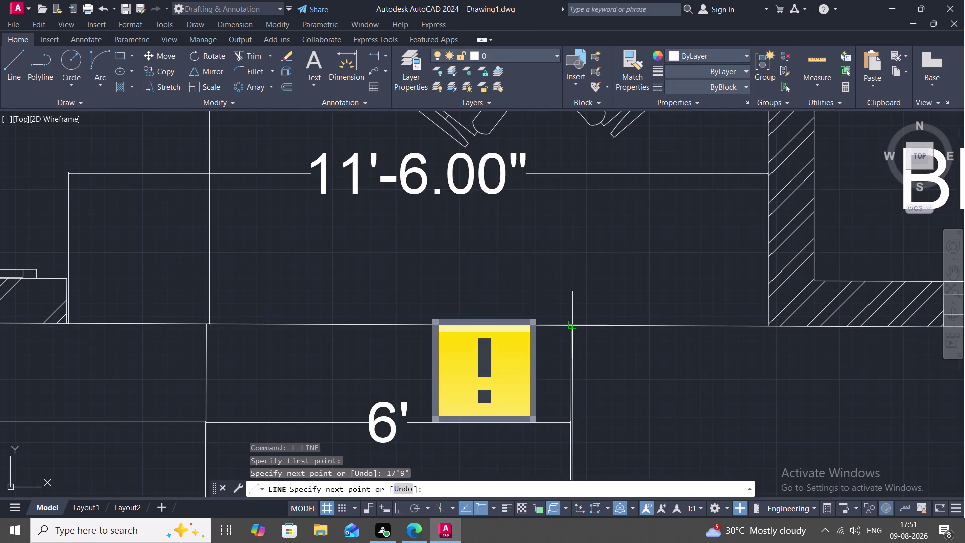
click(572, 327)
key(Escape)
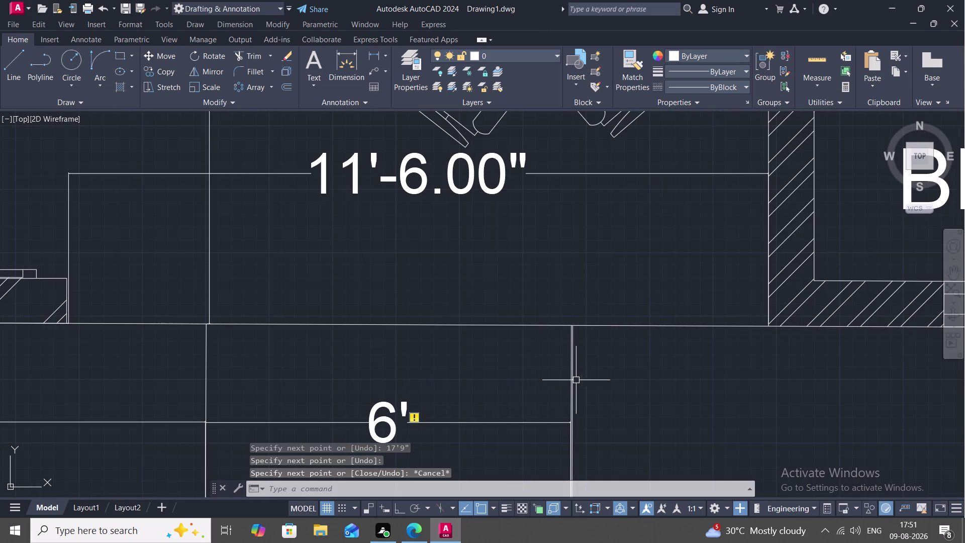
Delete the line under the 6' label.
click(402, 420)
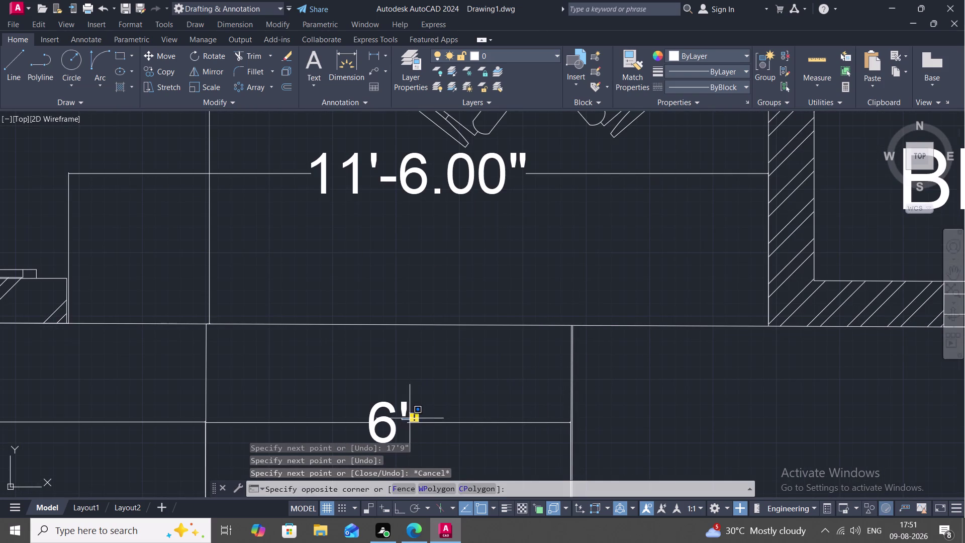
key(Escape)
click(375, 417)
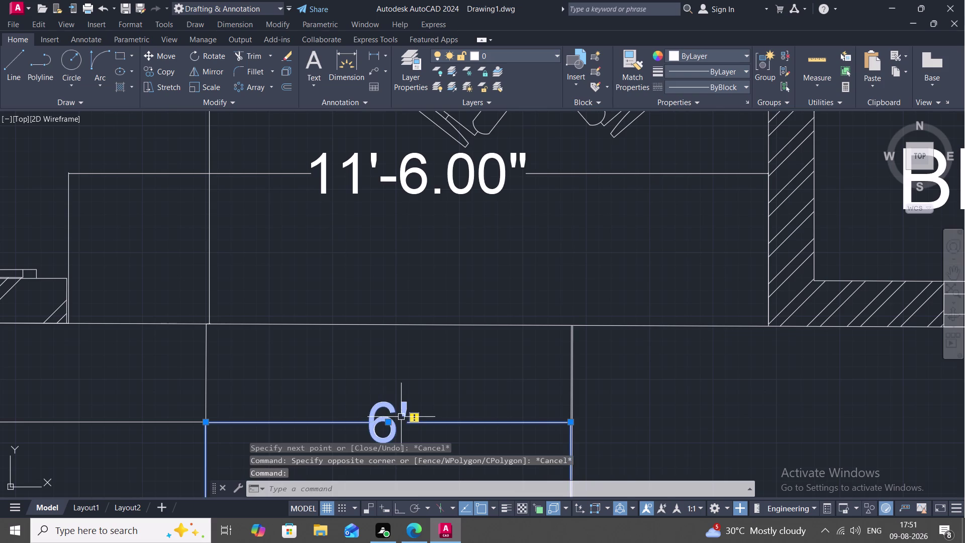
key(Delete)
middle_drag(413, 437, 401, 347)
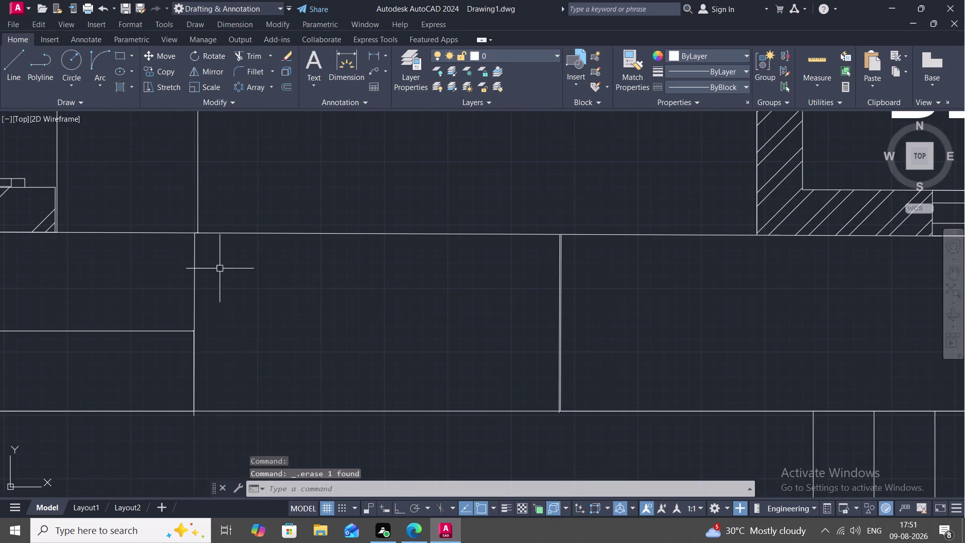
Trim an extra line piece along the verandah's back edge, then exit Trim.
text(TR)
key(space)
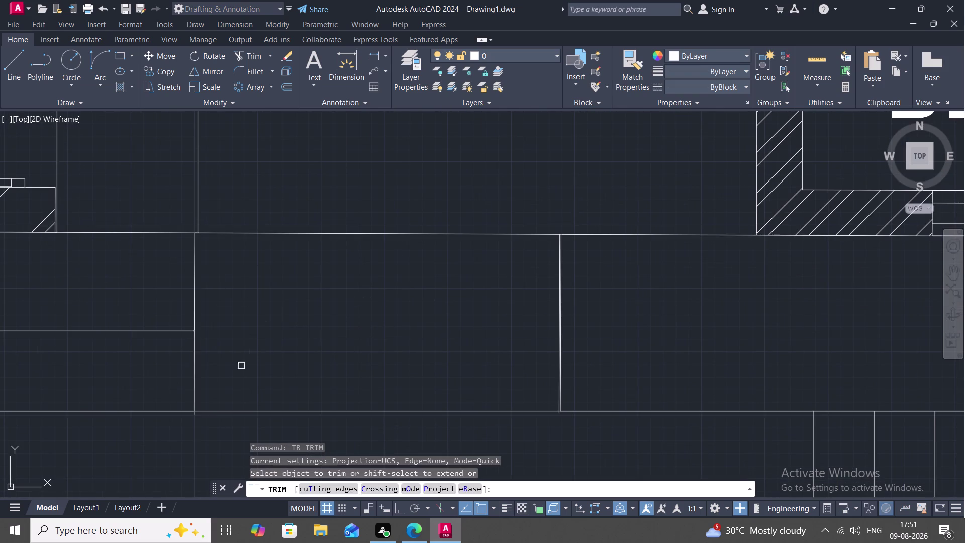
click(193, 416)
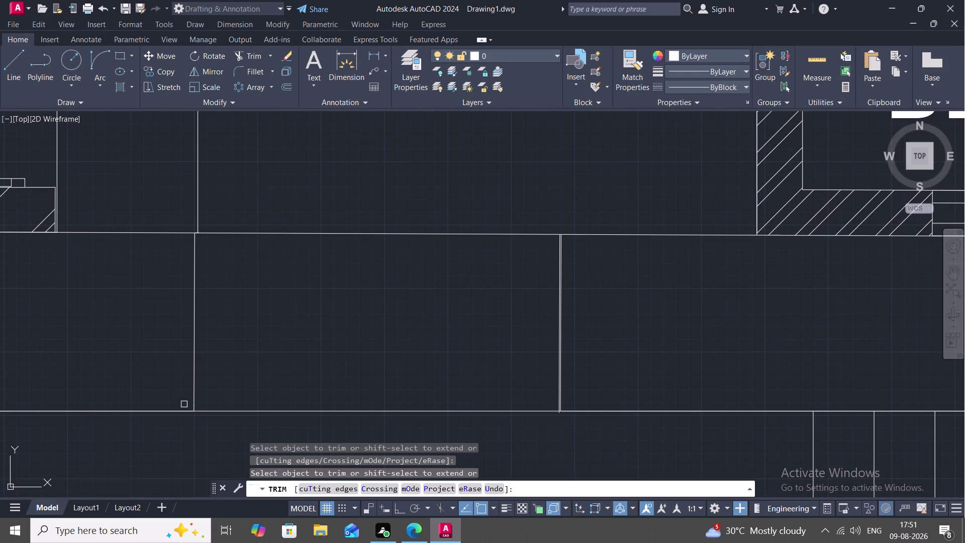
scroll(up, 3)
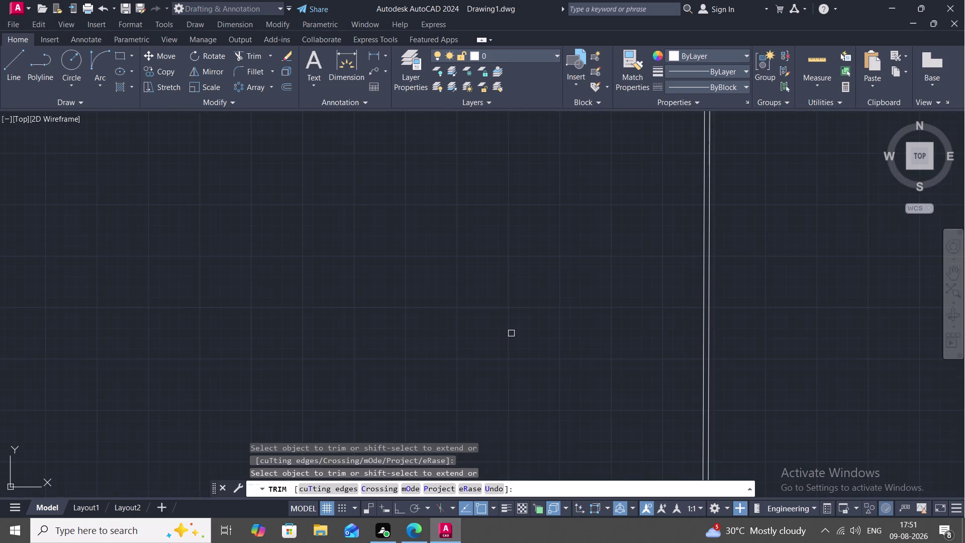
scroll(down, 3)
scroll(down, 3)
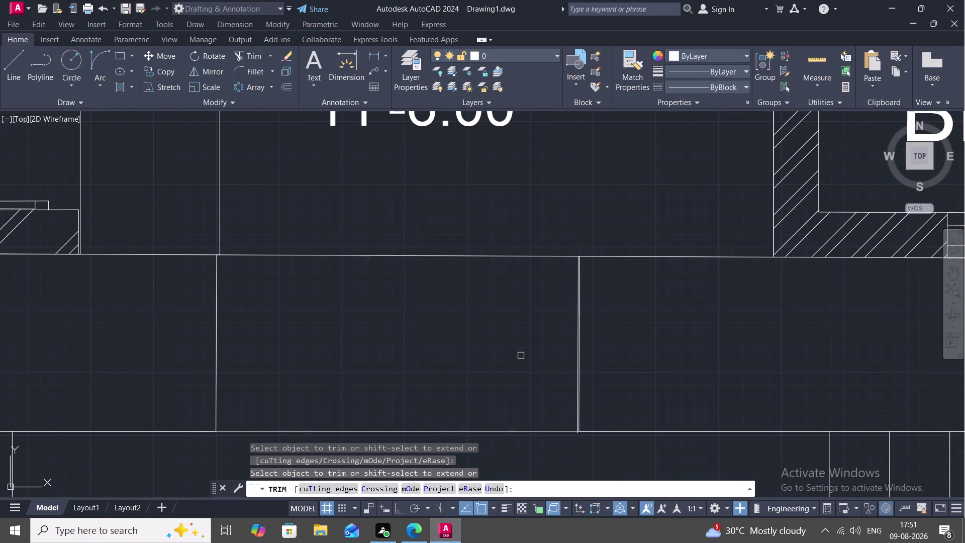
key(Escape)
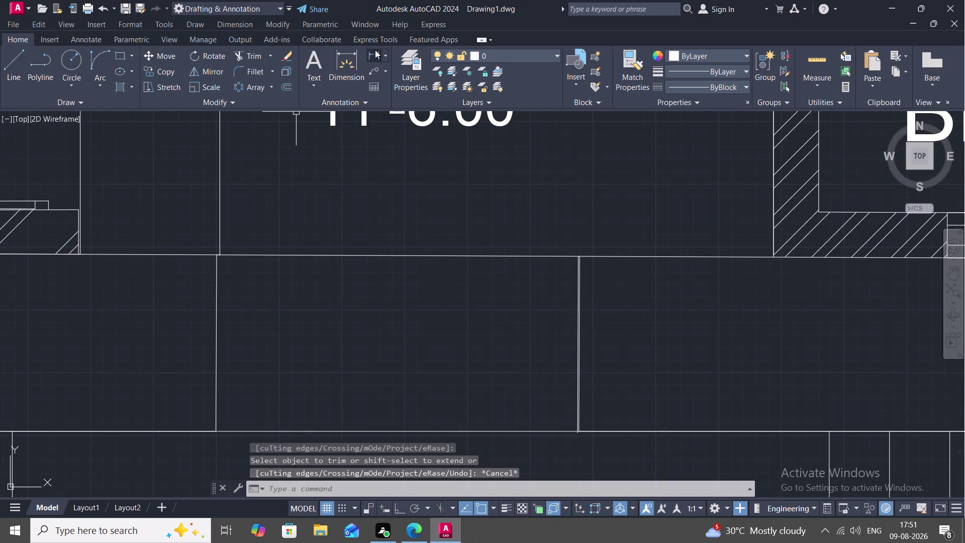
Dimension the central verandah span at 6'.
click(374, 50)
click(217, 323)
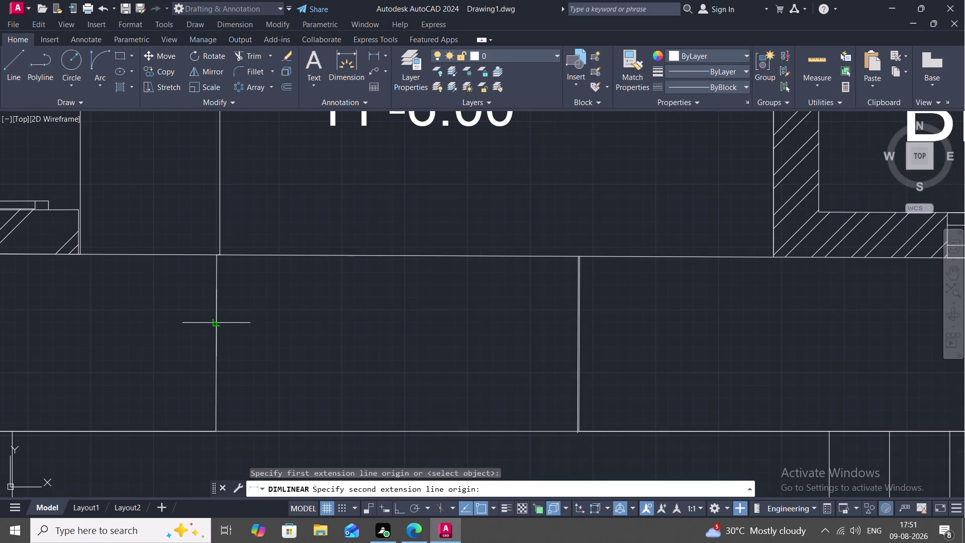
scroll(up, 3)
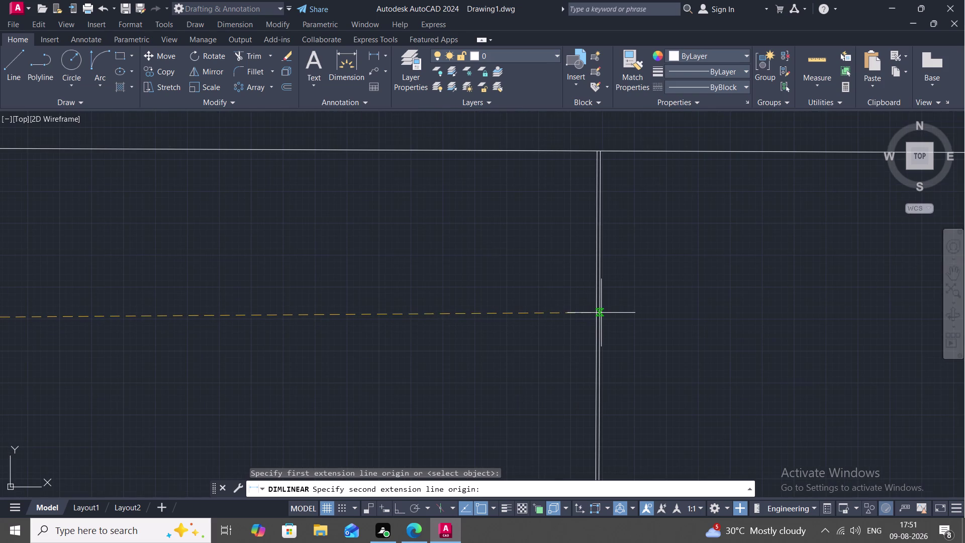
click(596, 317)
click(583, 303)
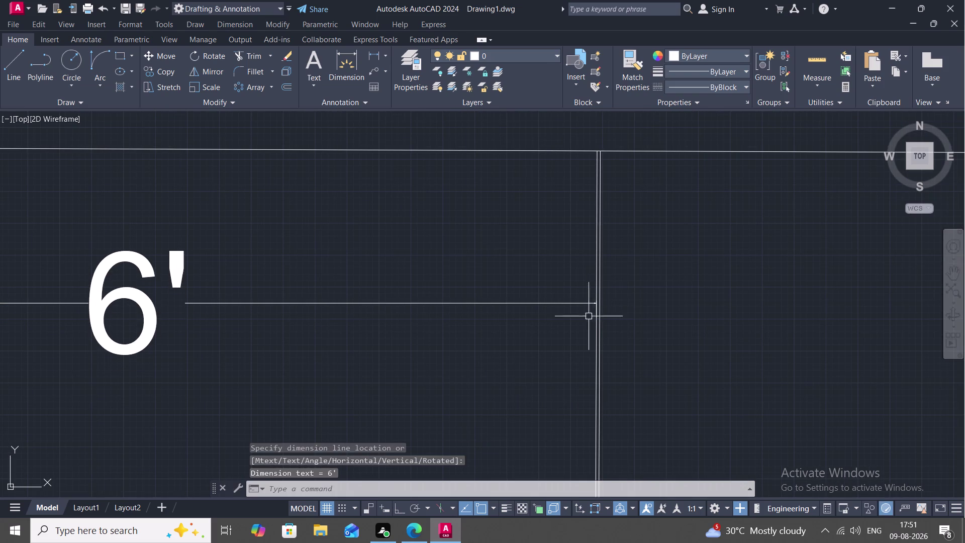
Start a right-span dimension, then cancel the incorrect 17'-8.72" reading.
click(377, 52)
scroll(up, 3)
scroll(up, 3)
click(605, 303)
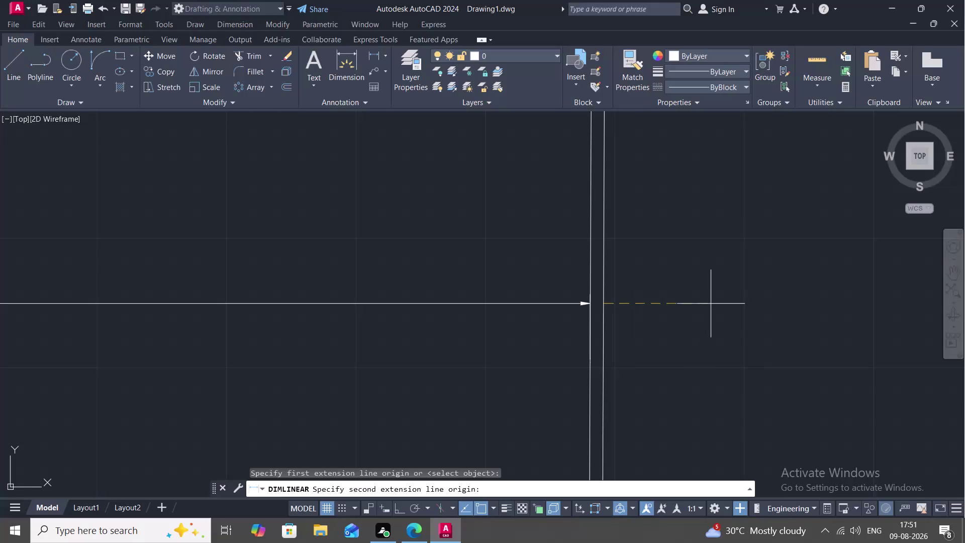
scroll(down, 3)
middle_drag(711, 304, 276, 355)
scroll(down, 3)
scroll(down, 3)
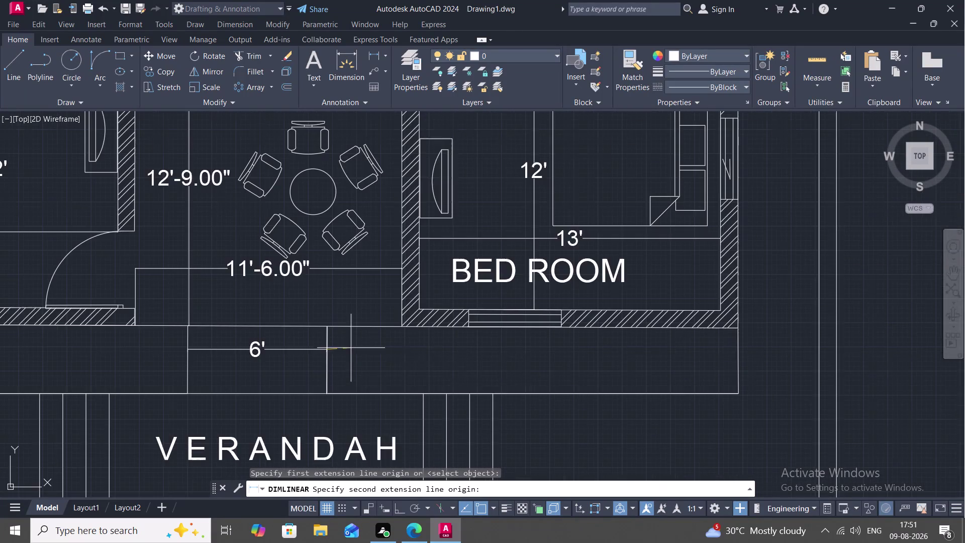
scroll(down, 3)
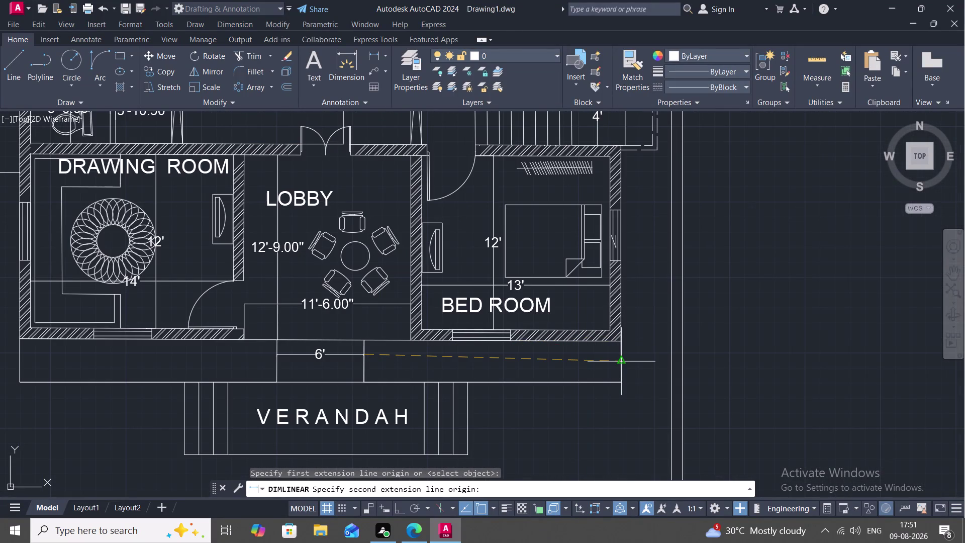
click(624, 356)
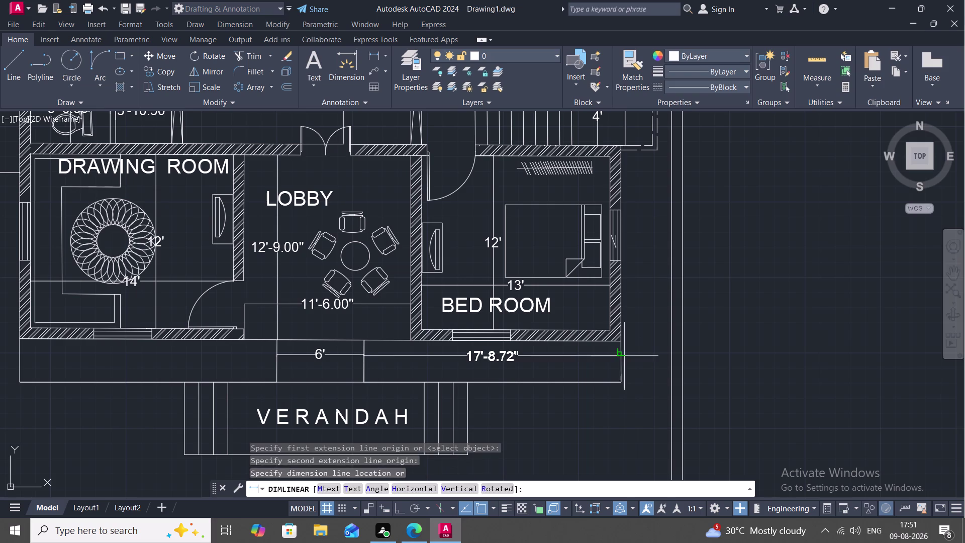
scroll(up, 3)
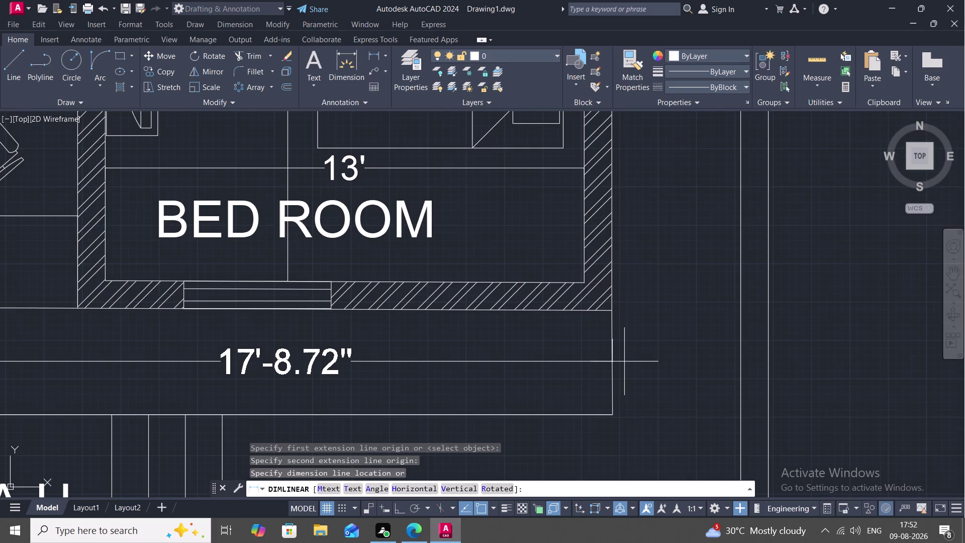
middle_drag(624, 361, 684, 336)
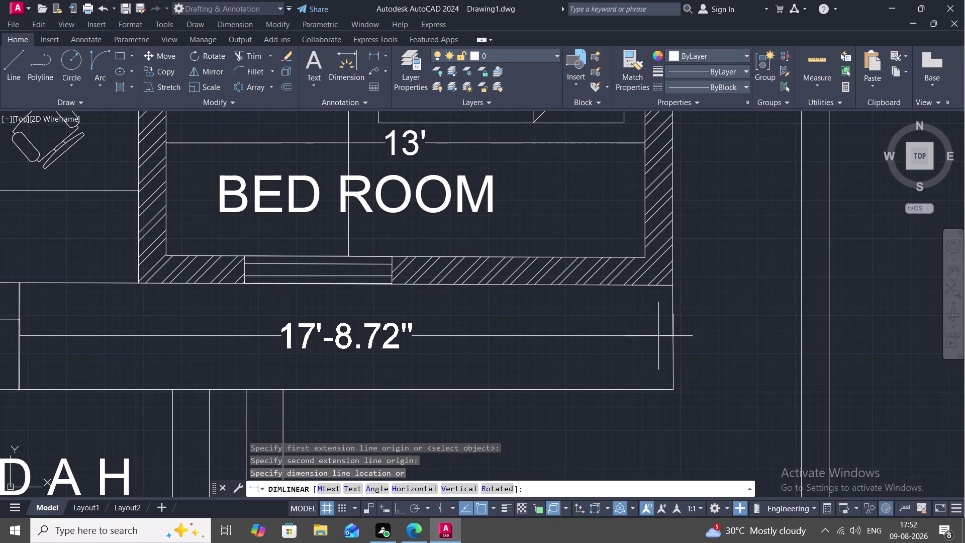
middle_drag(659, 336, 783, 317)
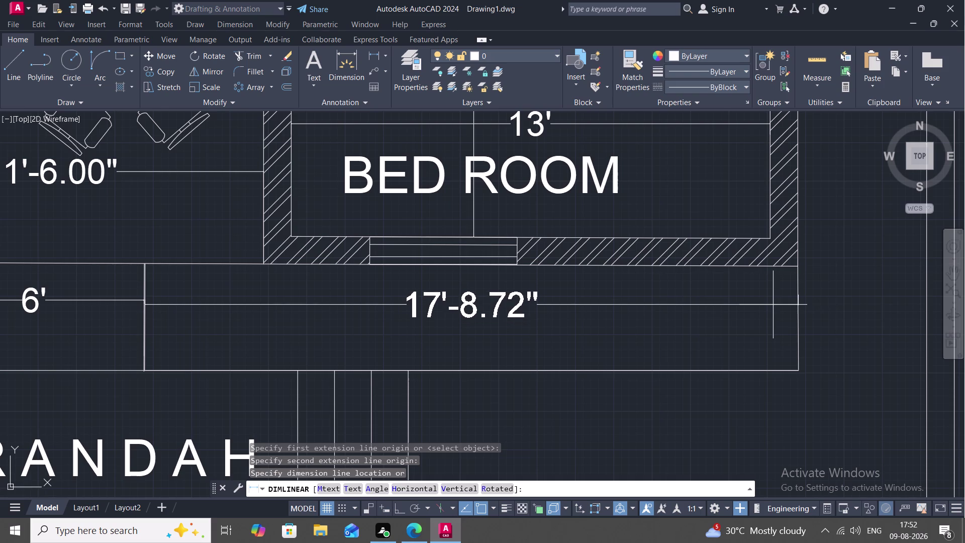
key(Escape)
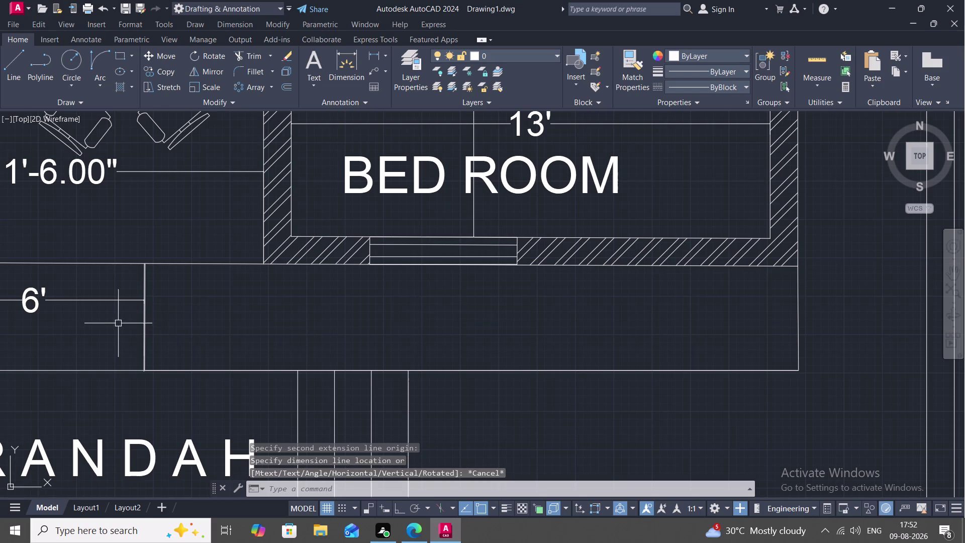
Erase the stray duplicate wall line, then return to the verandah.
scroll(up, 3)
middle_drag(155, 334, 248, 172)
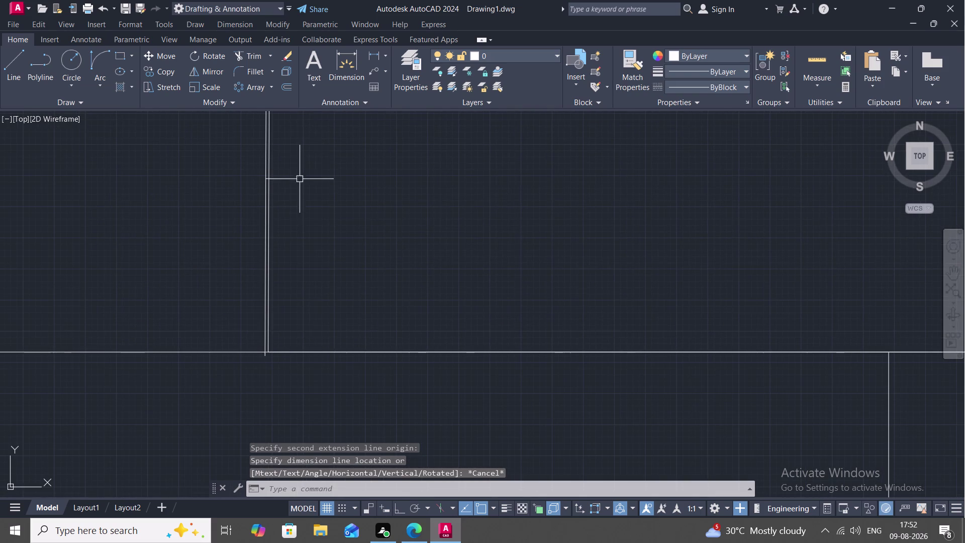
click(268, 242)
key(Delete)
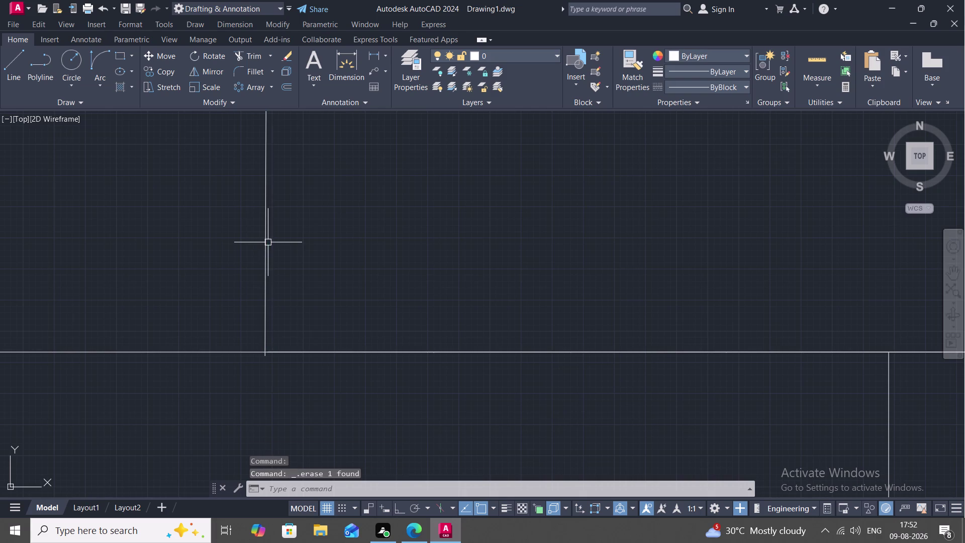
scroll(down, 3)
scroll(down, 3)
middle_drag(157, 270, 367, 199)
scroll(down, 3)
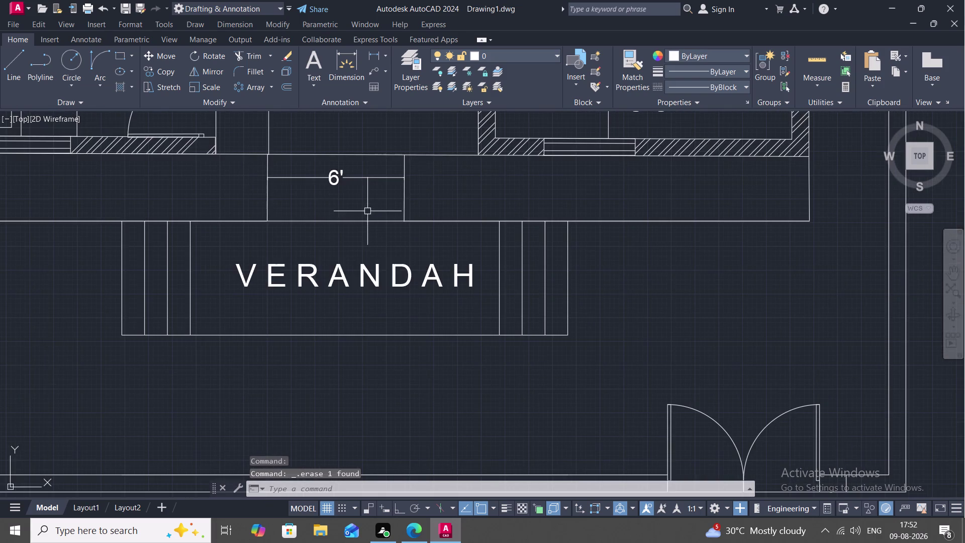
scroll(down, 3)
Dimension the left verandah span at 17'-9.00".
click(374, 54)
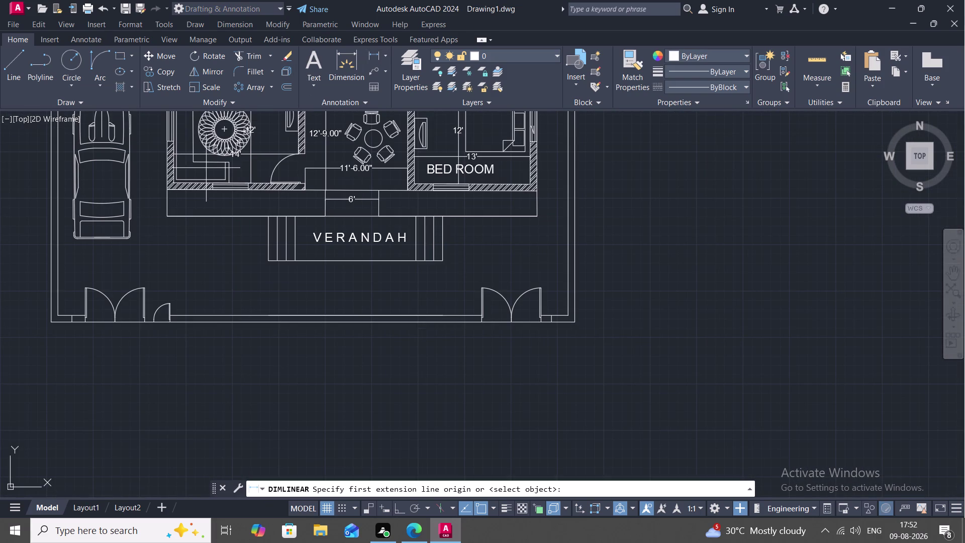
click(166, 214)
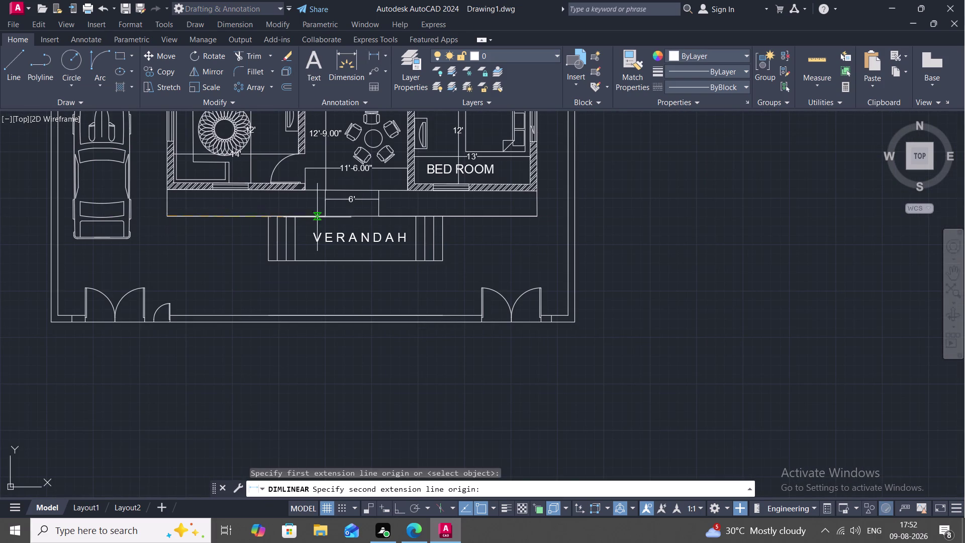
click(325, 218)
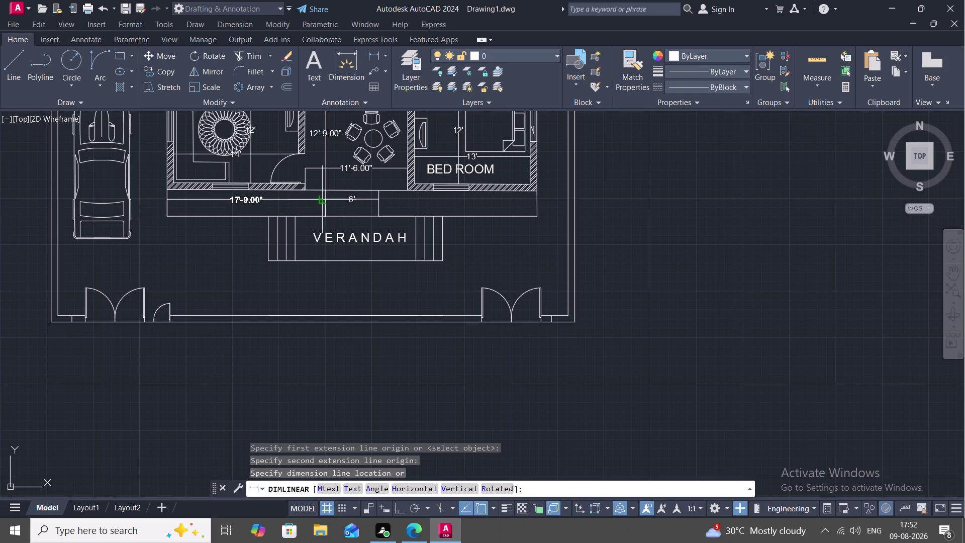
click(323, 197)
scroll(up, 3)
middle_drag(383, 216, 343, 230)
Dimension the right verandah span at 17'-9.00", in line with the left one.
key(space)
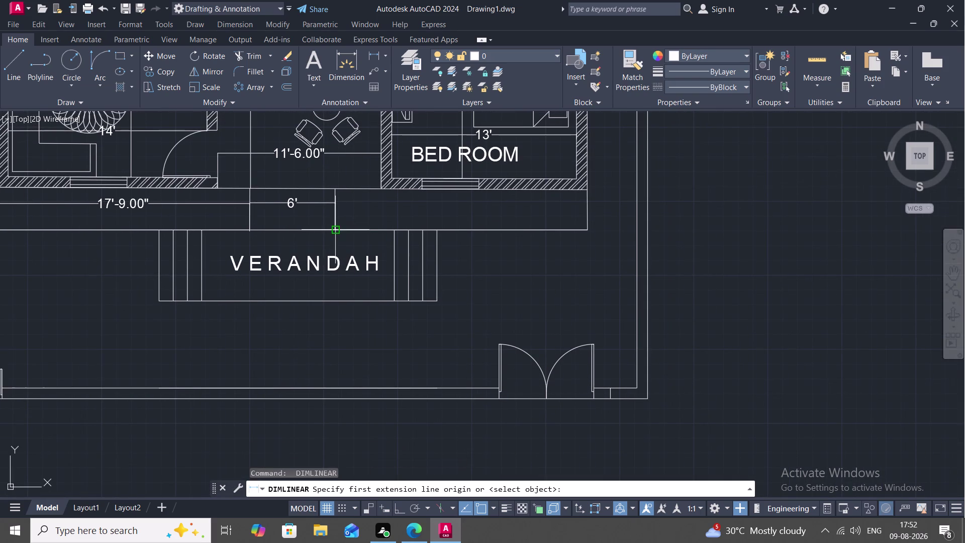
click(338, 227)
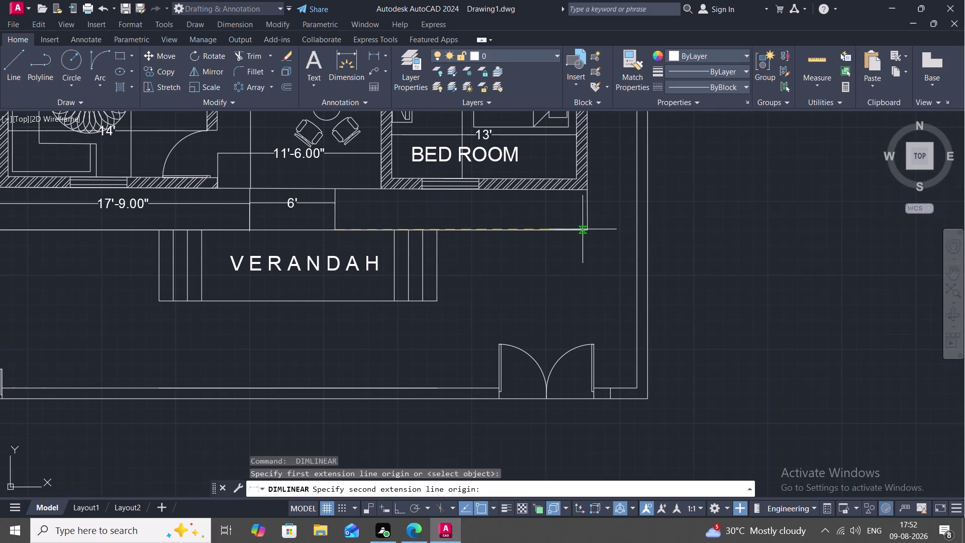
click(585, 228)
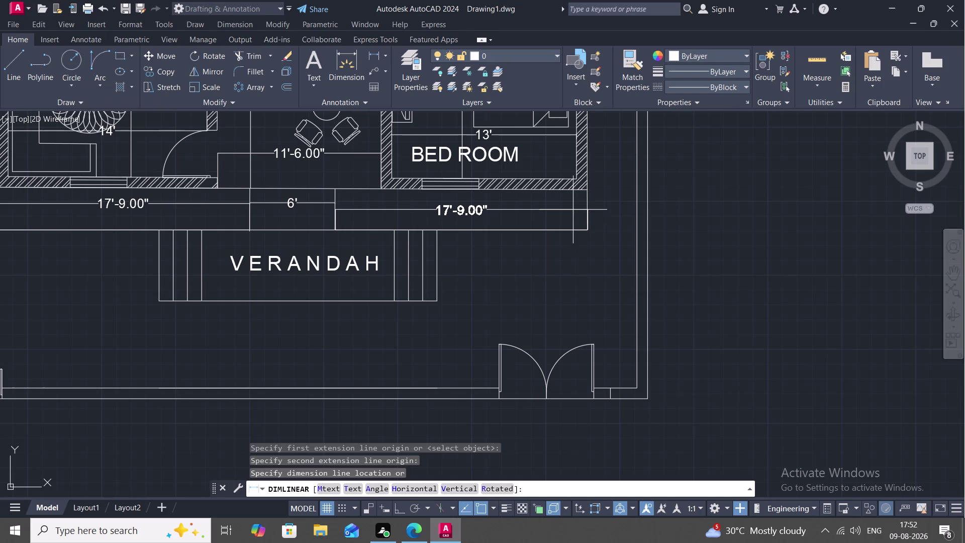
click(573, 202)
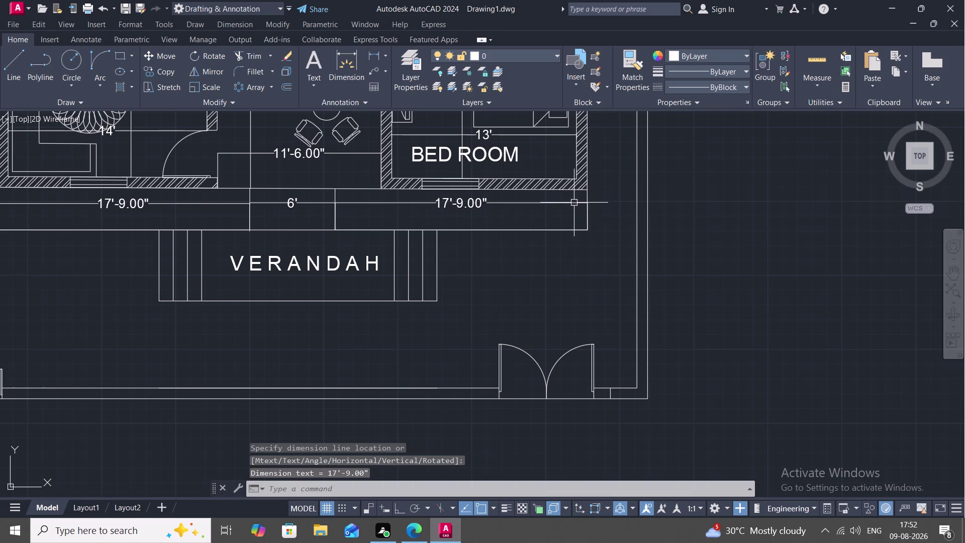
scroll(down, 3)
middle_drag(339, 205, 333, 242)
scroll(up, 3)
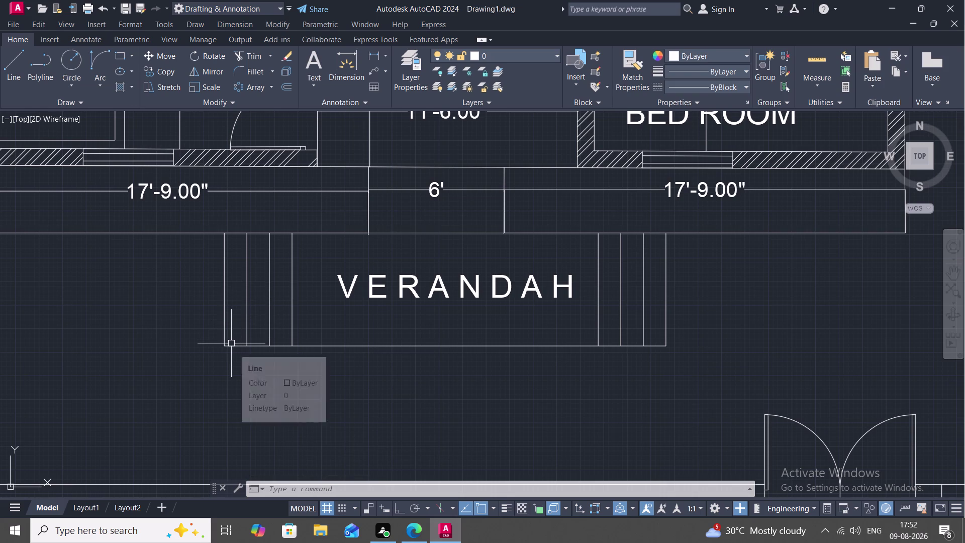
key(l)
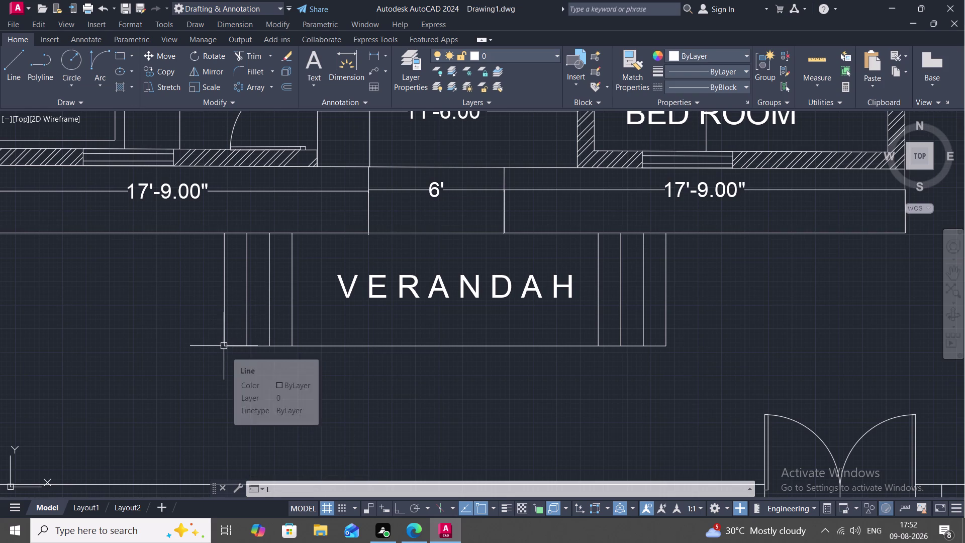
key(Escape)
key(l)
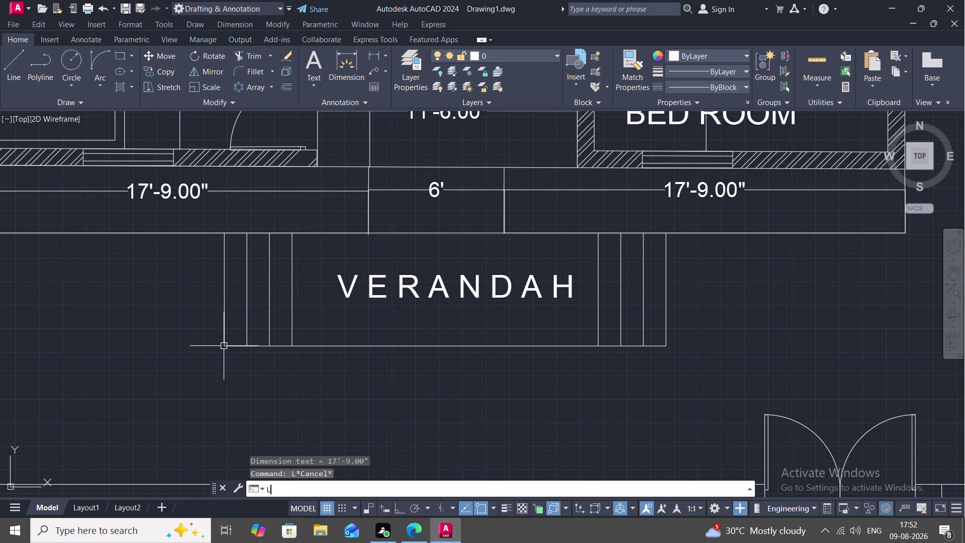
key(space)
key(Escape)
key(space)
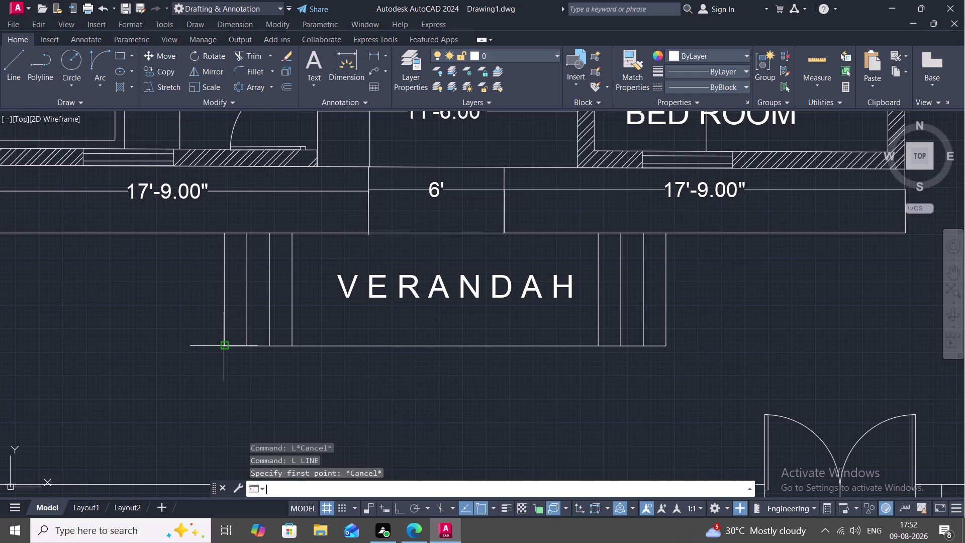
click(224, 346)
key(Escape)
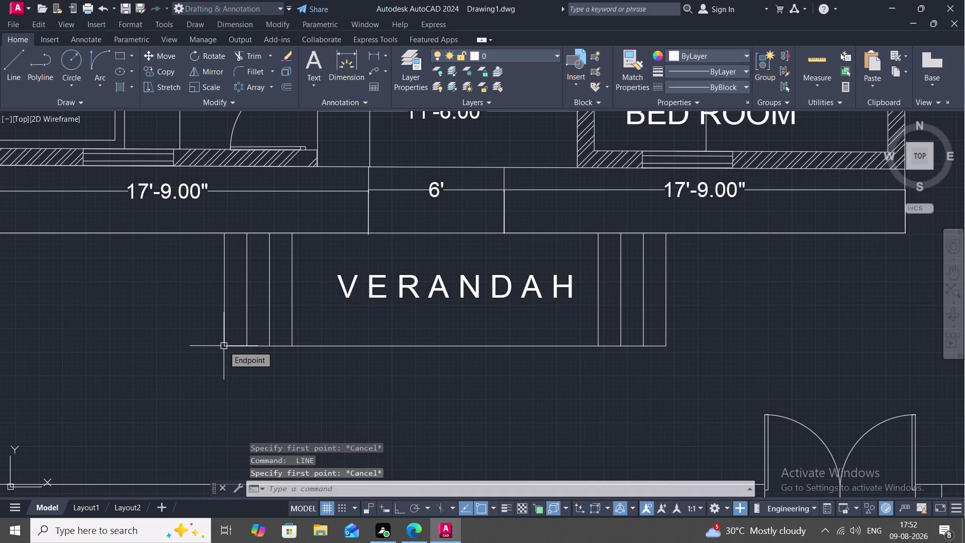
click(377, 49)
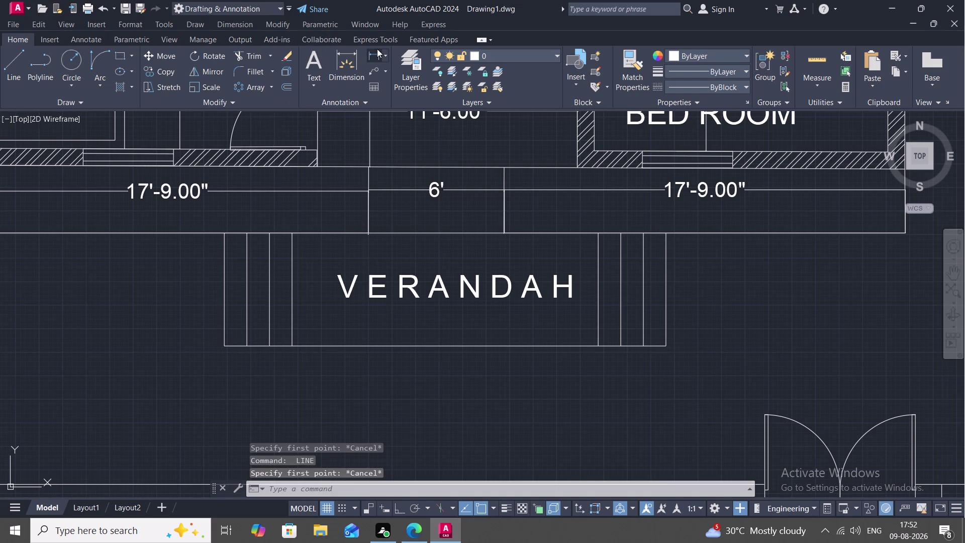
click(225, 343)
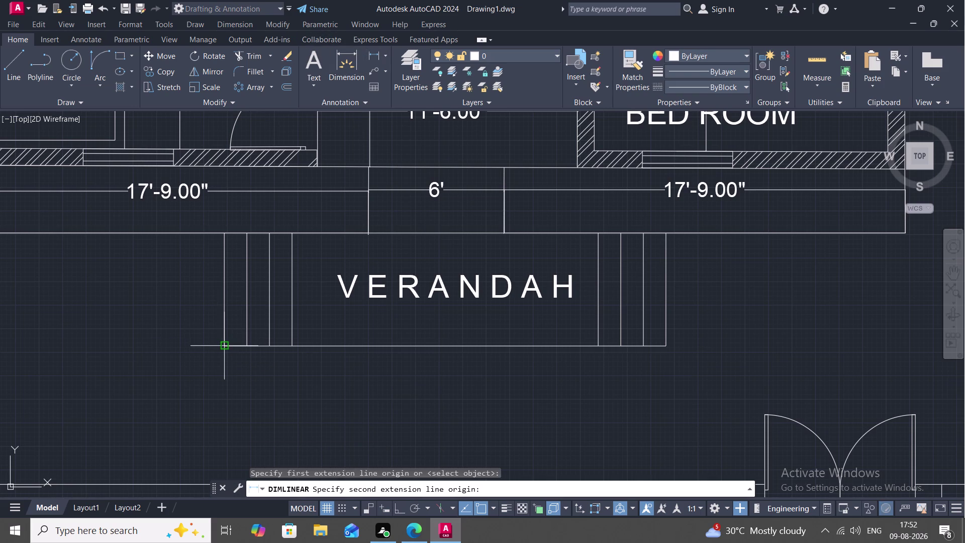
click(666, 345)
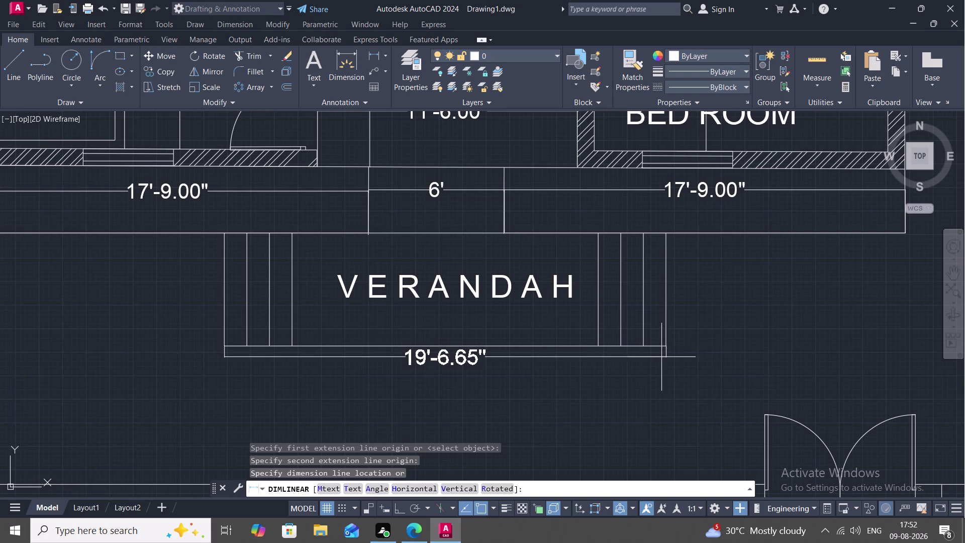
key(Escape)
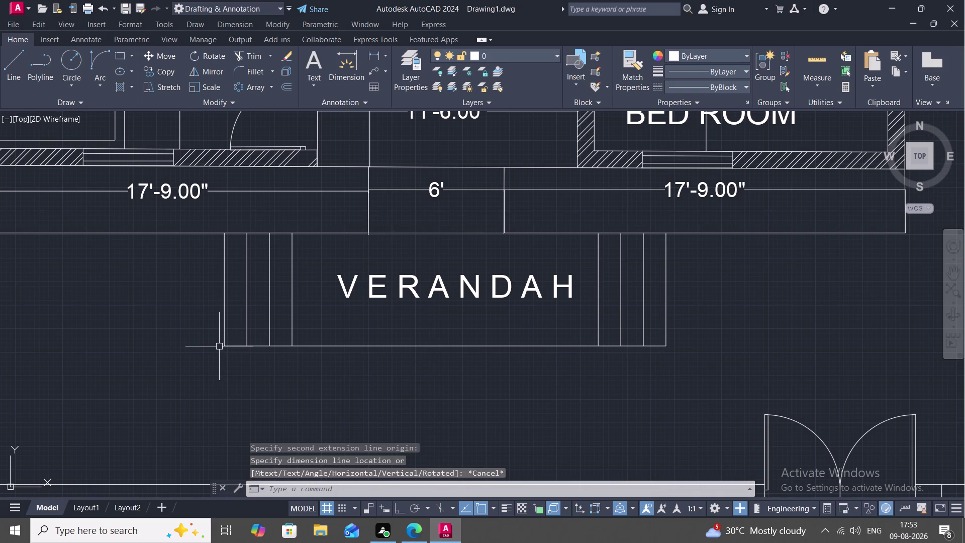
text(L)
key(space)
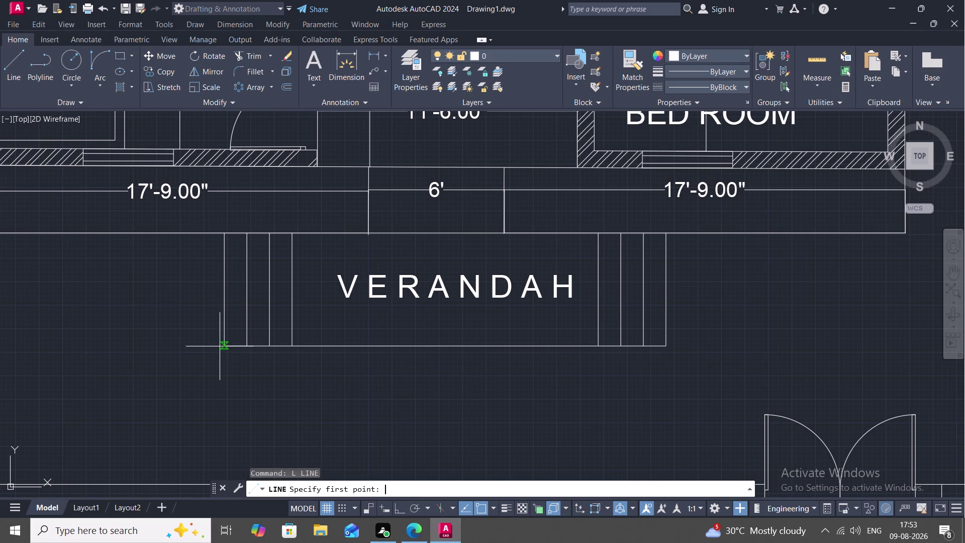
Draw an 18' line from the verandah's bottom-left corner, ending with a short downward drop.
click(223, 347)
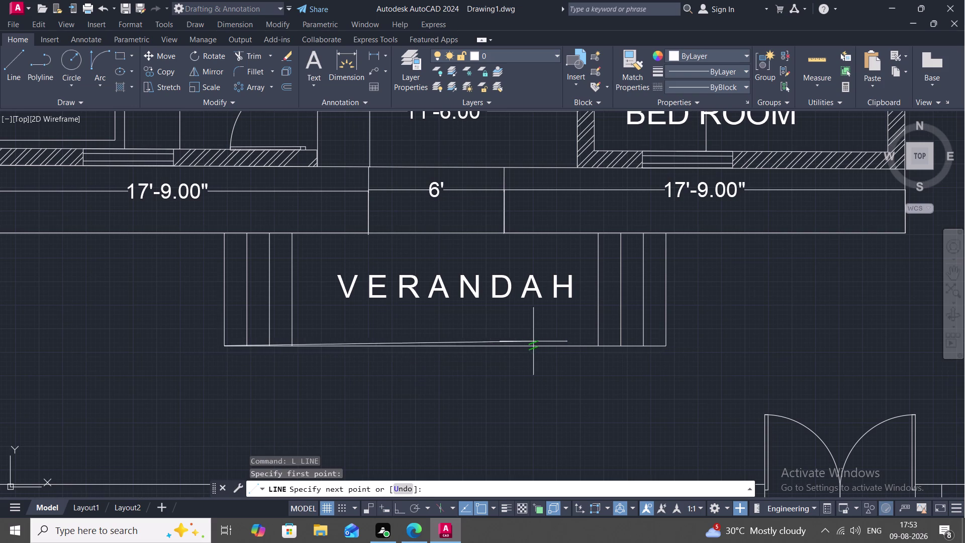
text(18)
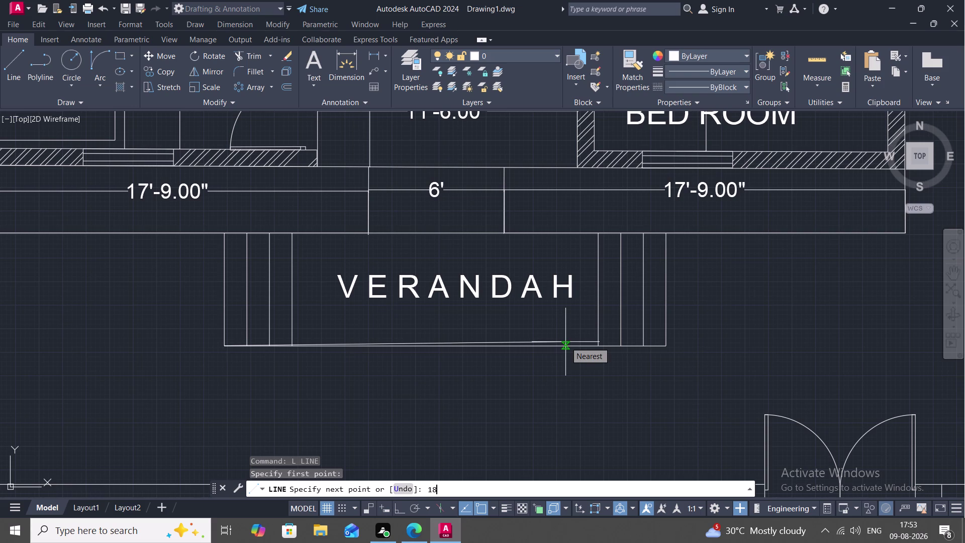
key(apostrophe)
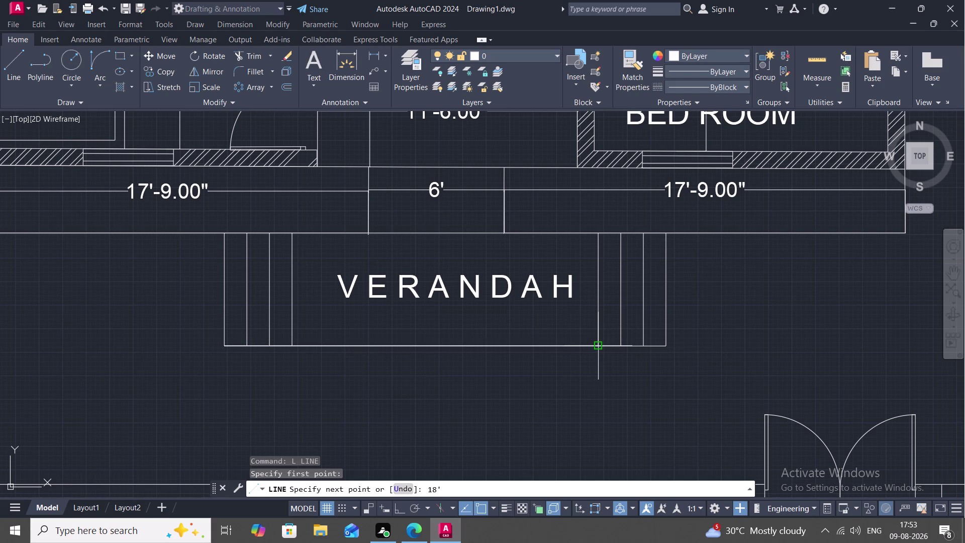
key(space)
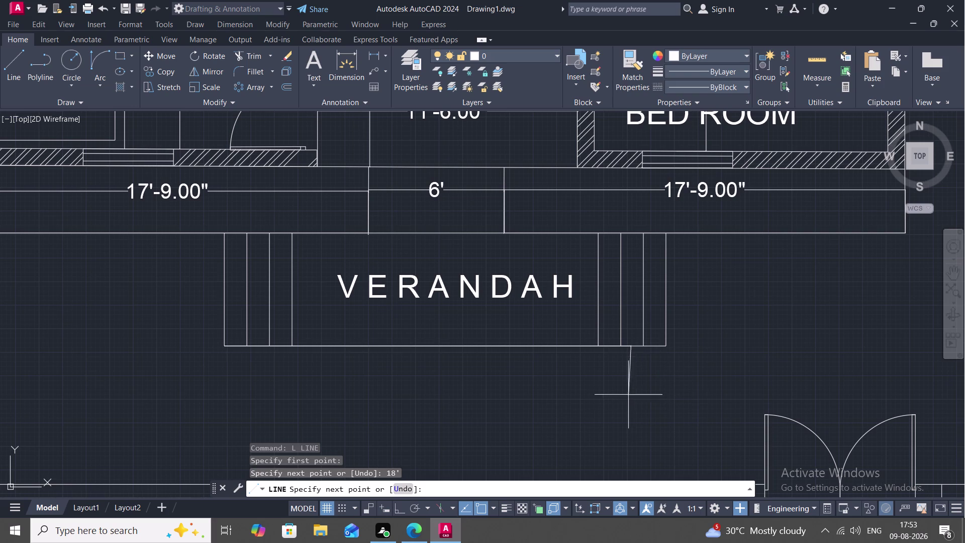
click(632, 388)
key(Escape)
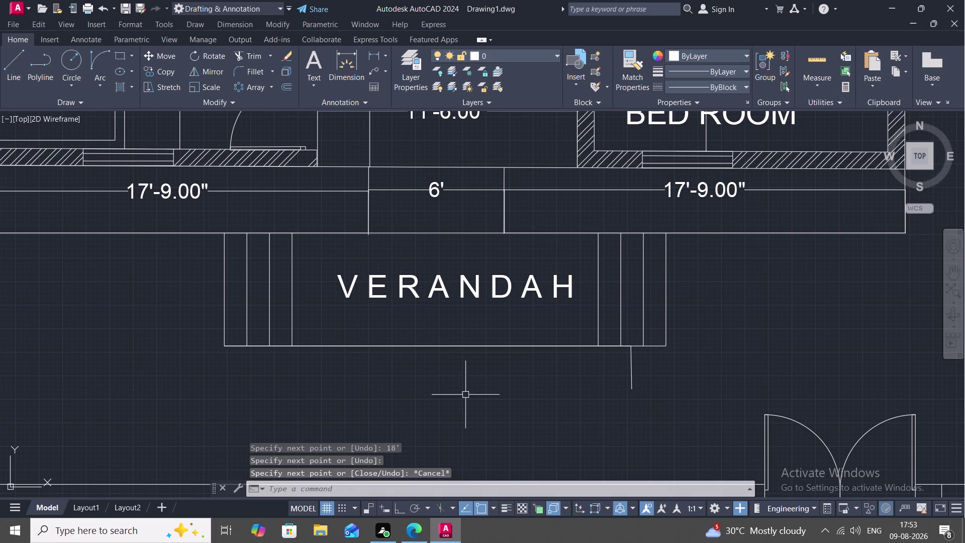
click(380, 52)
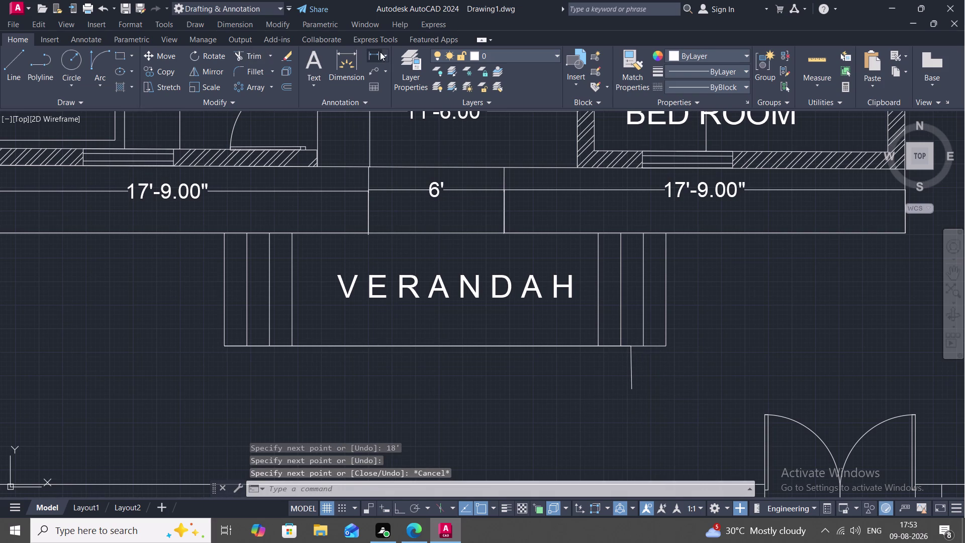
Add an 18' dimension for the new line, placed below the verandah.
click(224, 345)
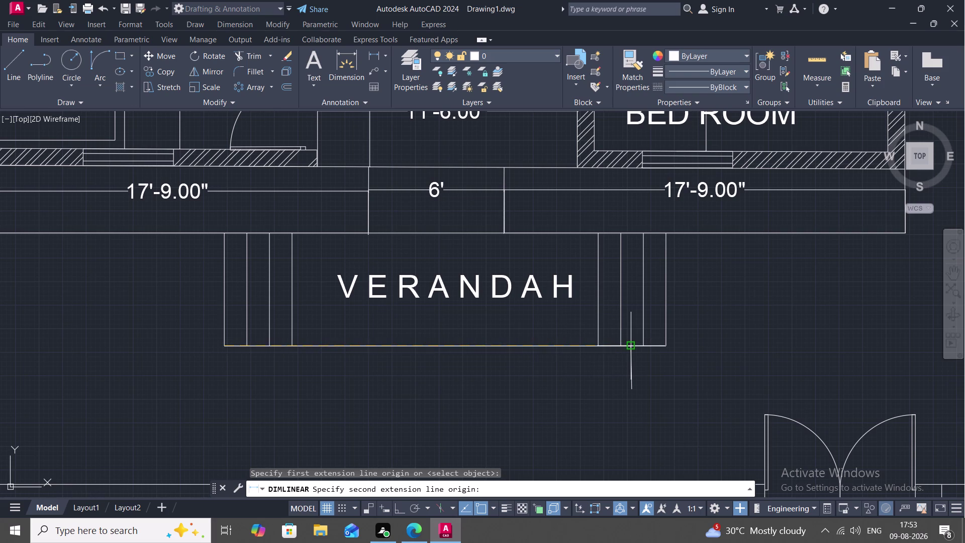
click(629, 345)
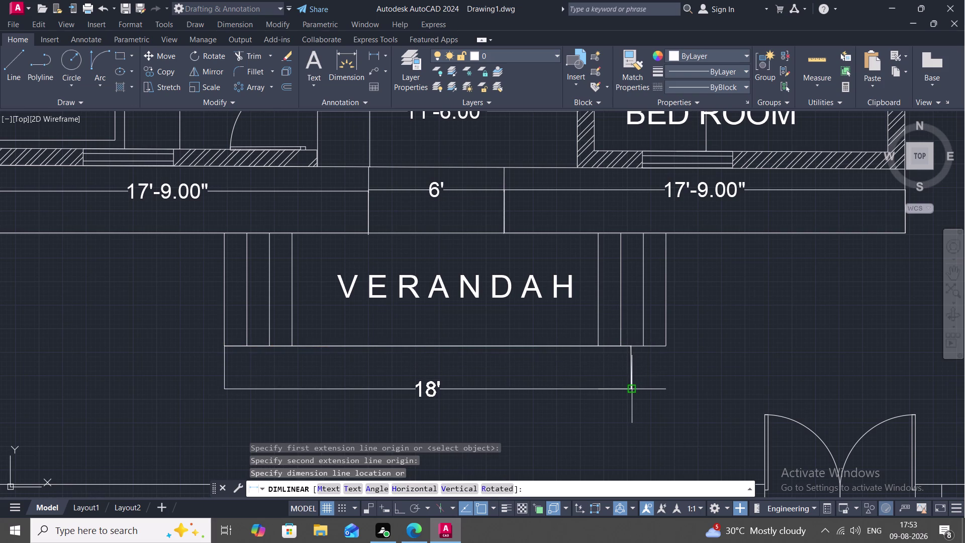
click(629, 386)
key(Escape)
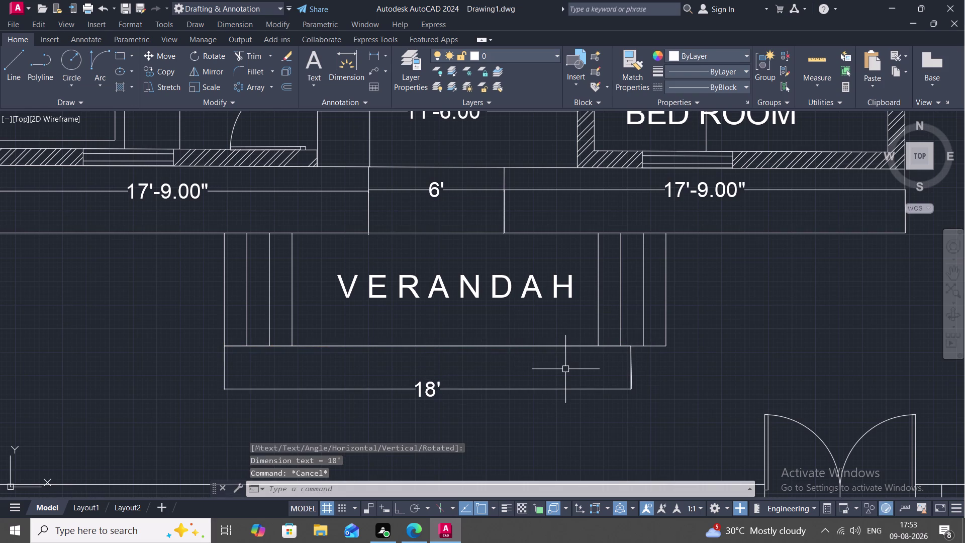
Erase the short helper line below the verandah.
scroll(up, 3)
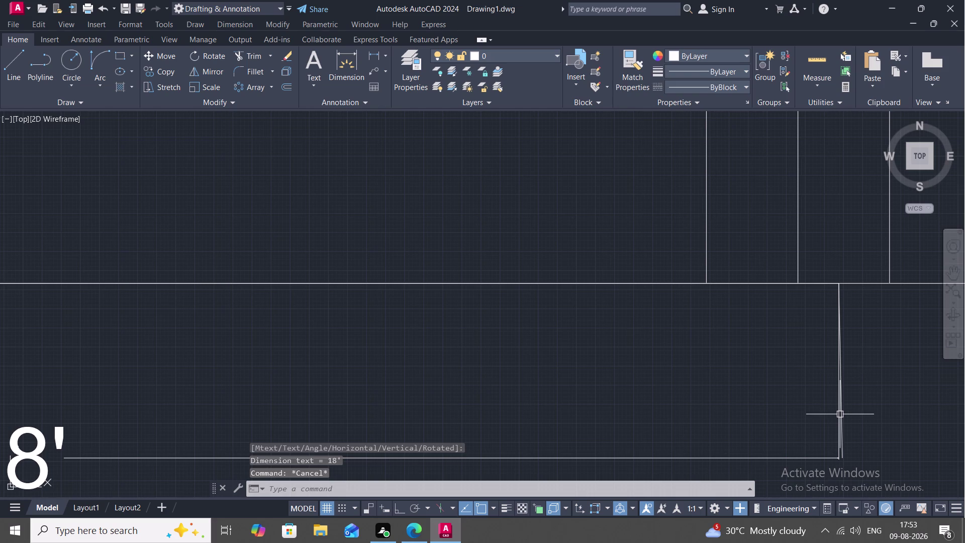
click(842, 417)
key(Delete)
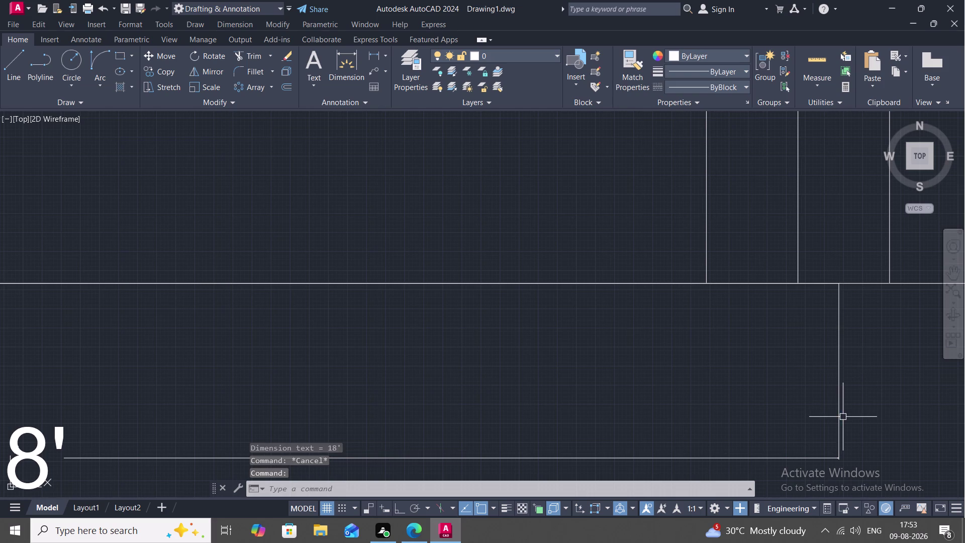
scroll(down, 3)
scroll(down, 3)
middle_drag(655, 373, 632, 370)
text(TR)
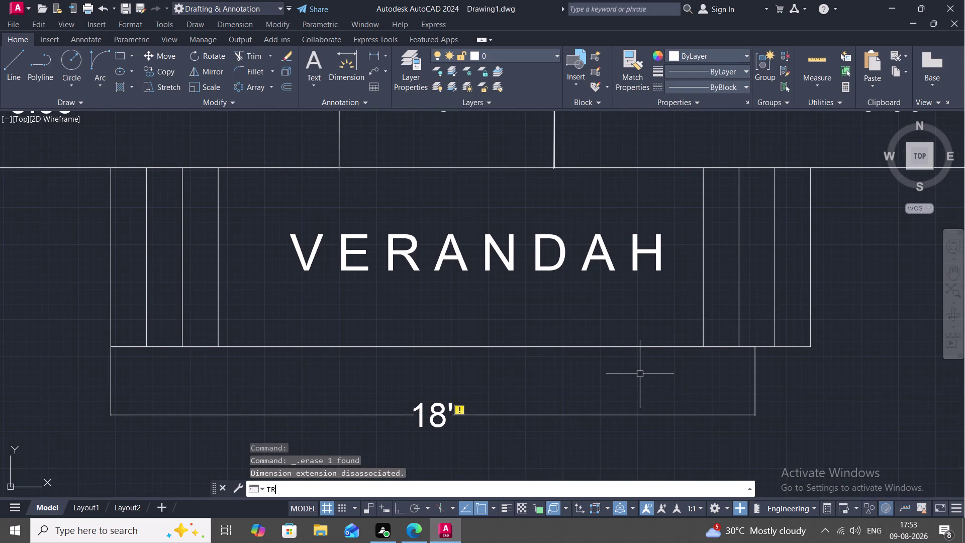
Trim the old step lines and bottom-edge overhang at the verandah's right end.
key(space)
click(809, 341)
drag(792, 348, 788, 346)
click(776, 336)
click(765, 347)
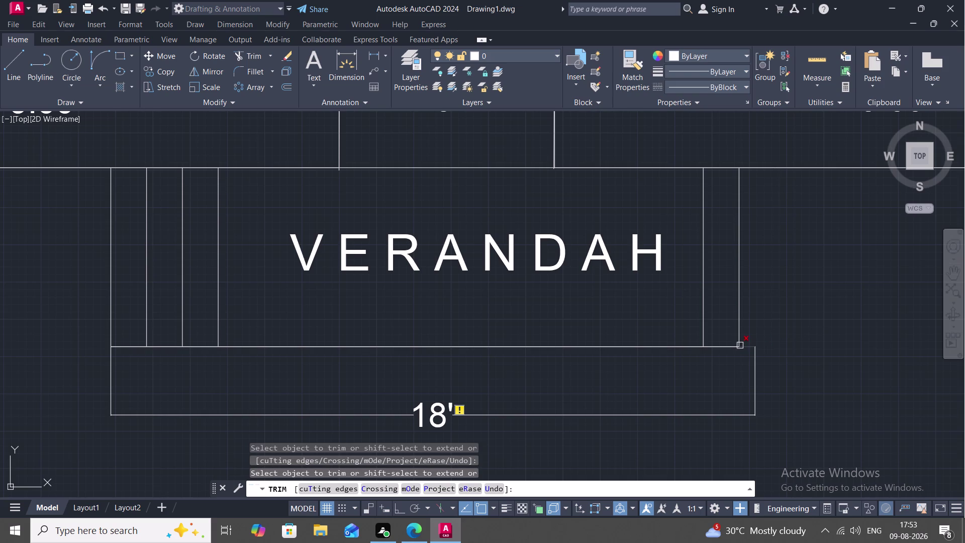
click(740, 345)
click(739, 338)
click(730, 345)
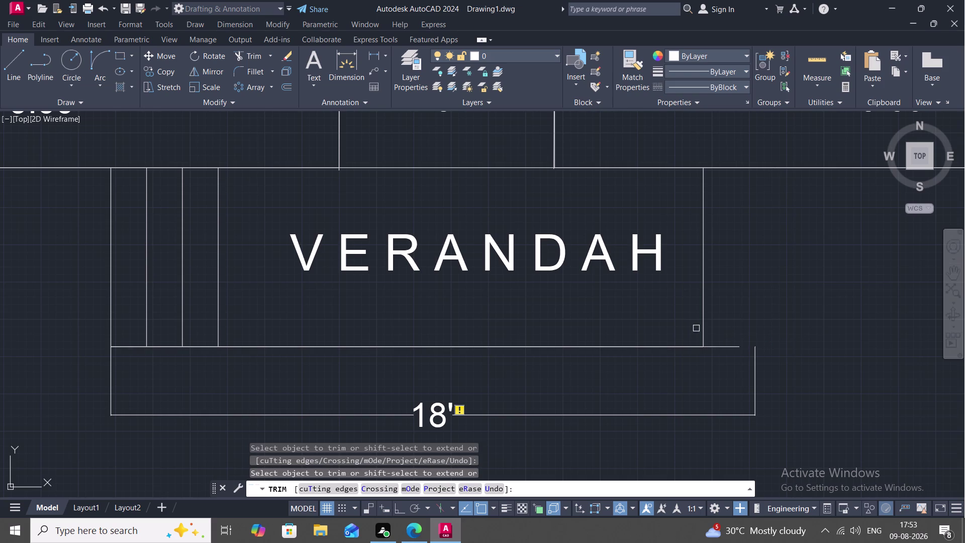
click(704, 326)
click(719, 347)
Trim away the old step lines at the verandah's left end.
middle_drag(184, 301, 224, 281)
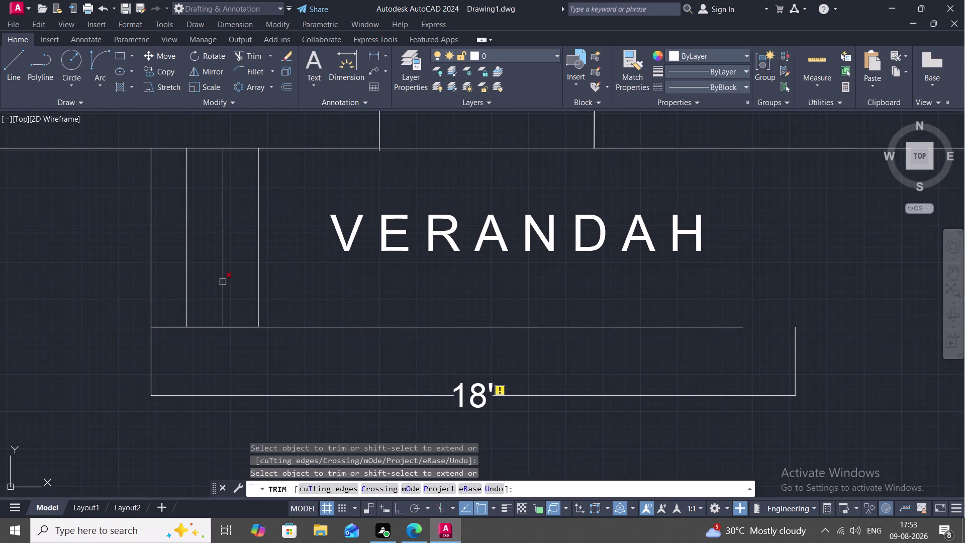
click(219, 281)
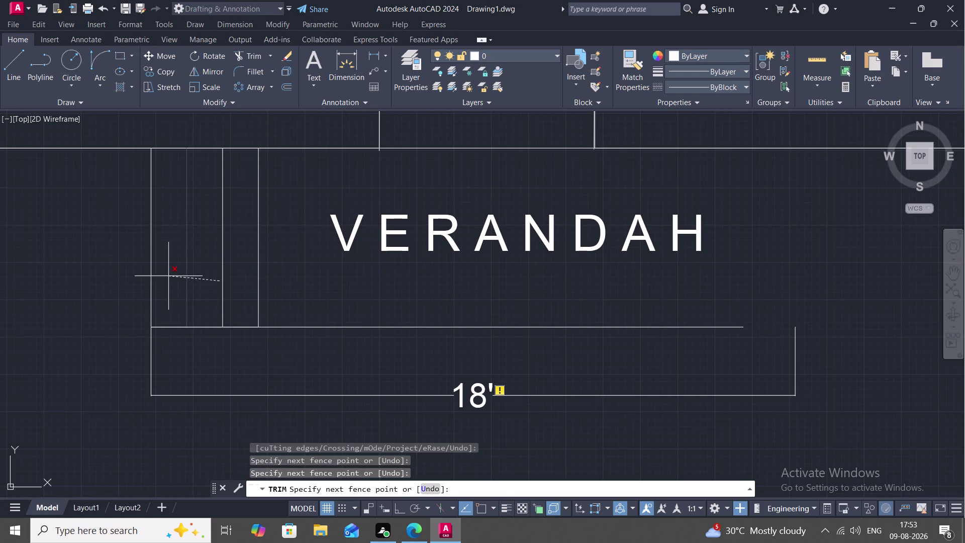
drag(168, 276, 270, 282)
click(260, 281)
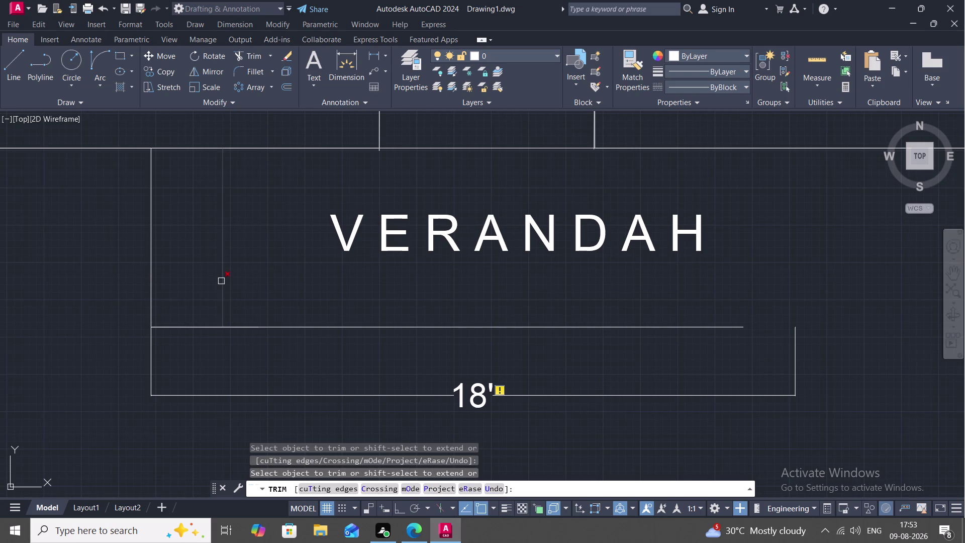
click(221, 281)
key(Escape)
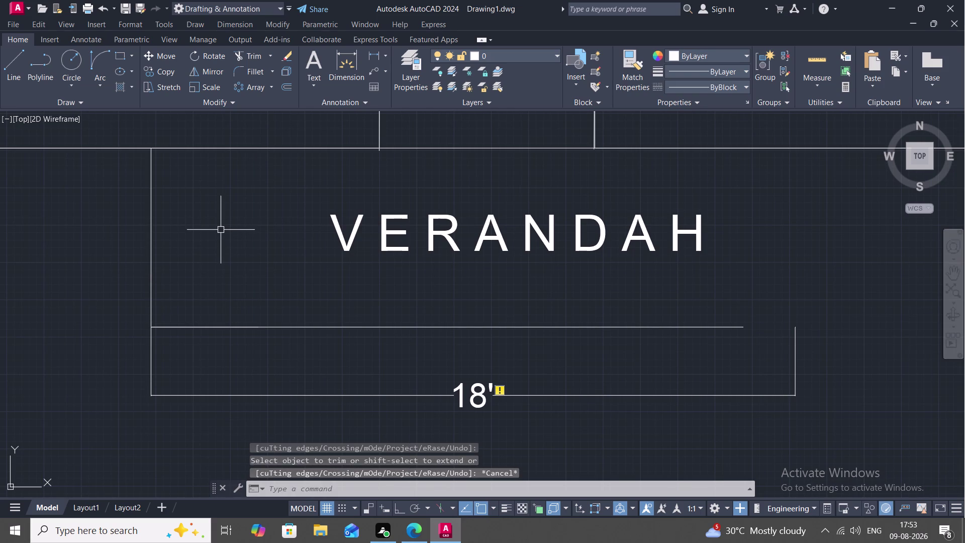
text(O)
key(space)
Offset the verandah's left edge three times at 1'-0" to form post lines.
text(1)
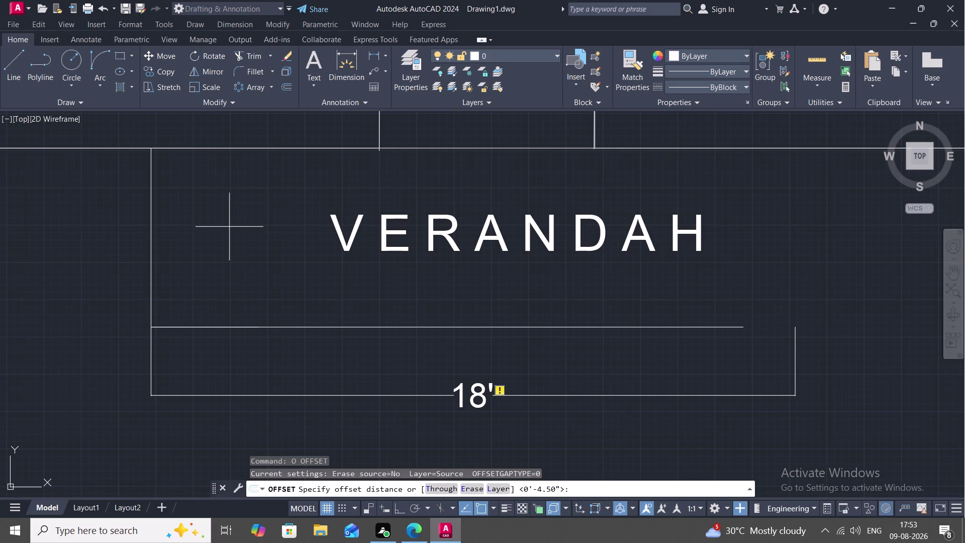
text(')
key(space)
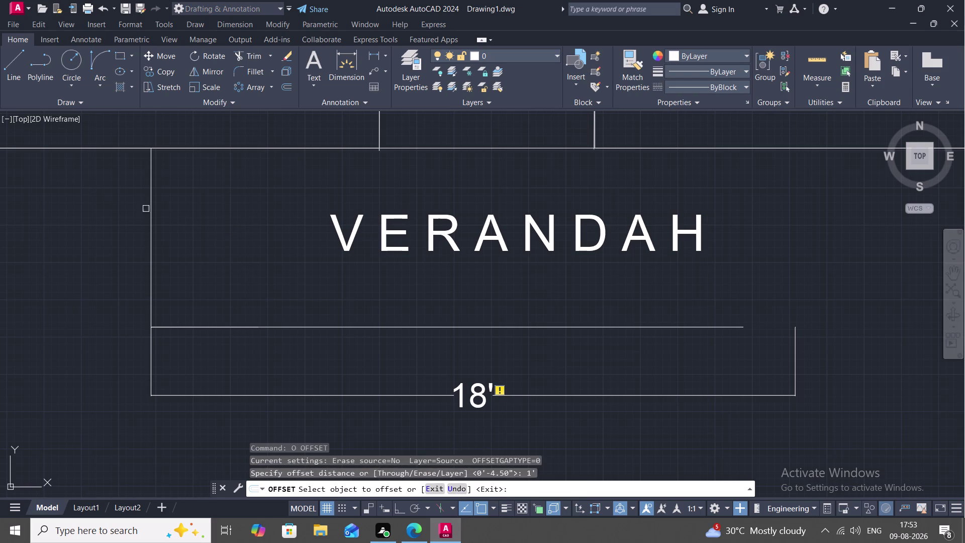
click(152, 212)
click(191, 221)
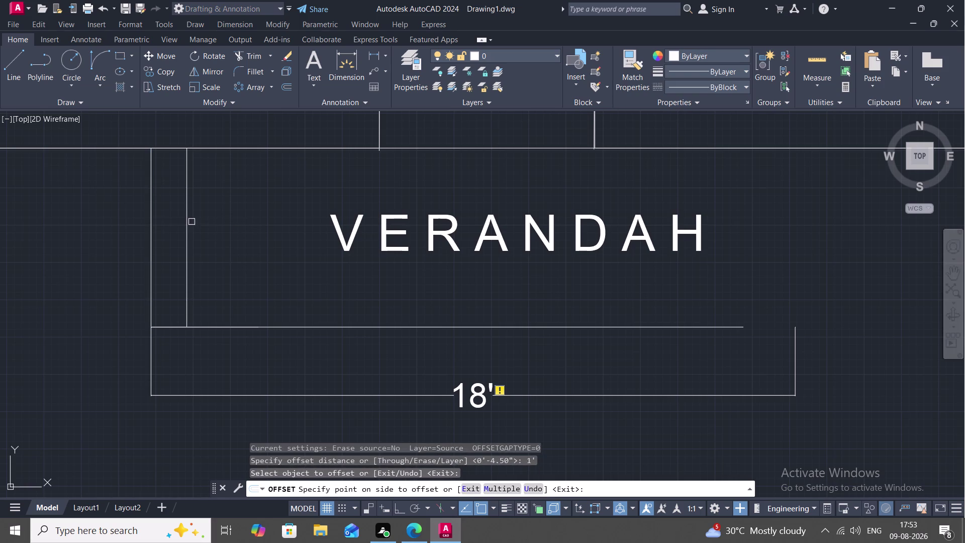
click(186, 222)
click(254, 231)
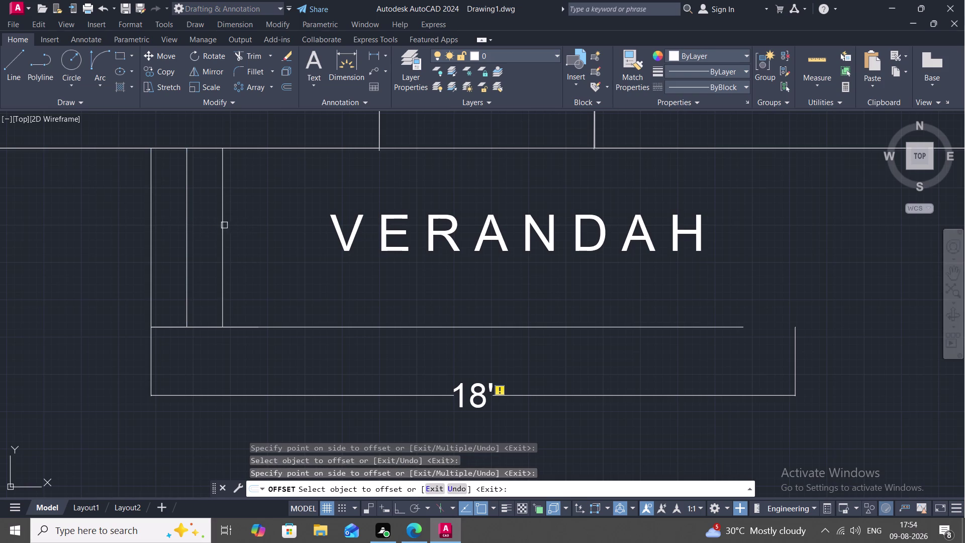
click(223, 225)
click(278, 230)
key(space)
Try extending the right vertical line up to the verandah, then cancel.
text(EX)
key(space)
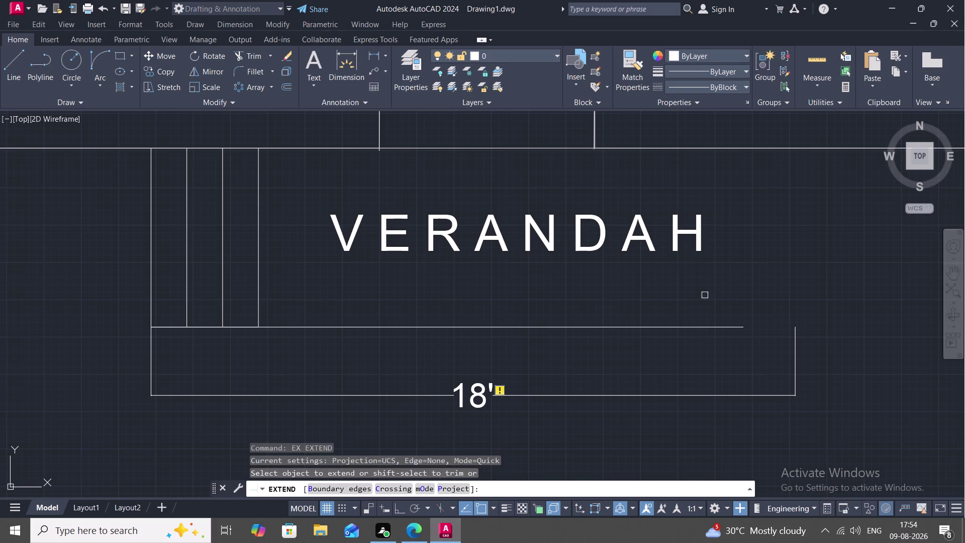
key(Escape)
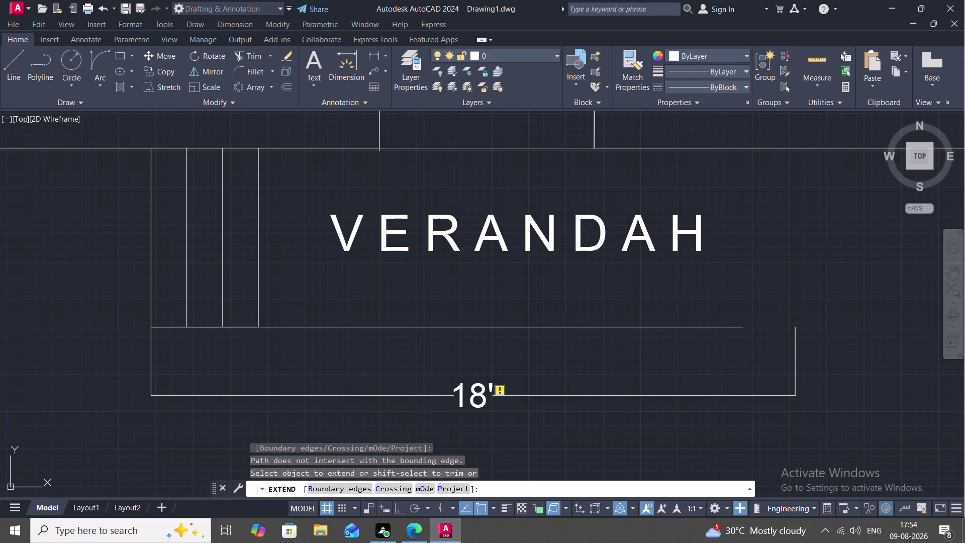
text(EX)
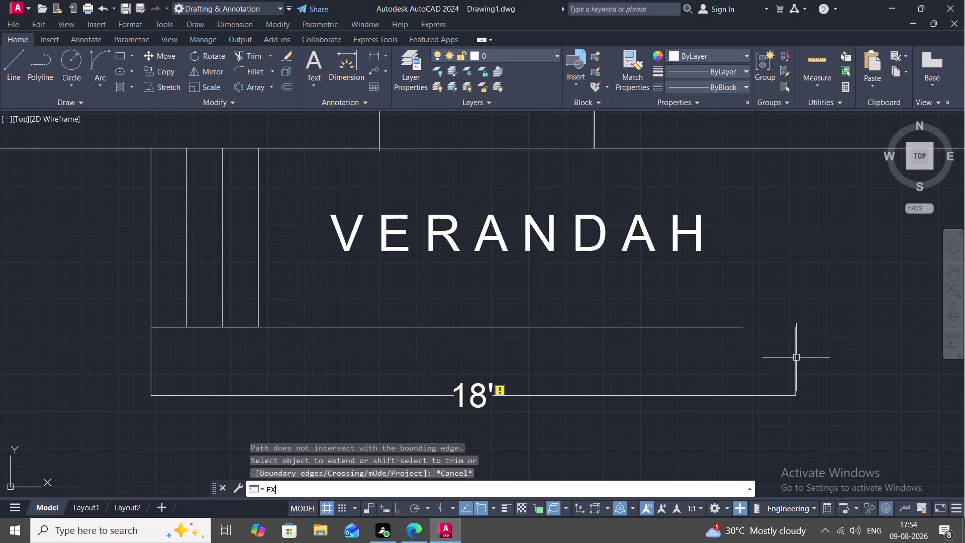
key(space)
click(795, 342)
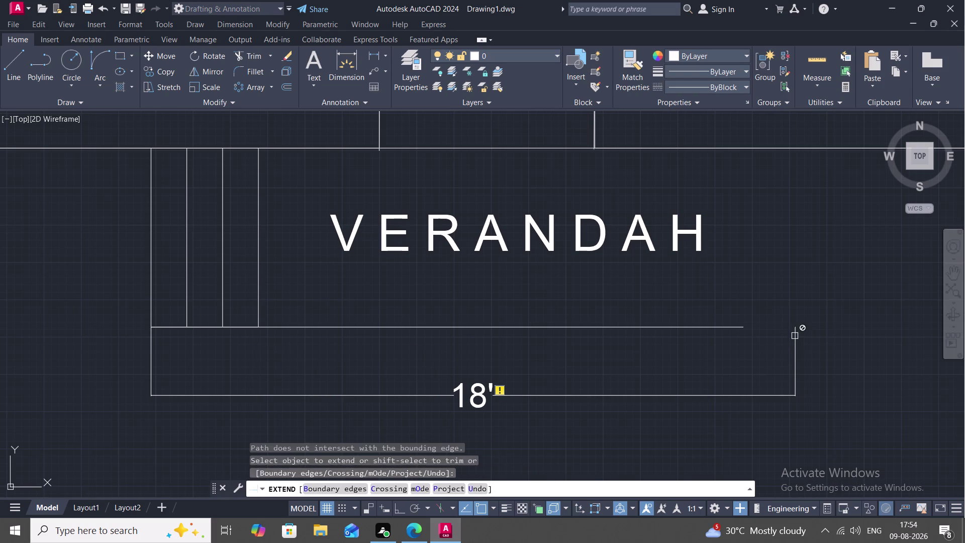
click(794, 336)
click(794, 327)
click(794, 323)
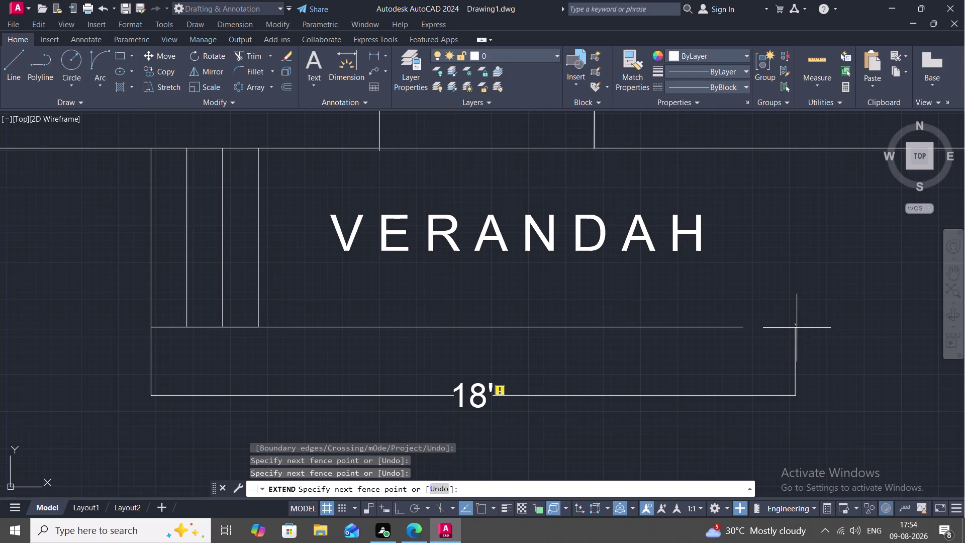
key(Escape)
key(space)
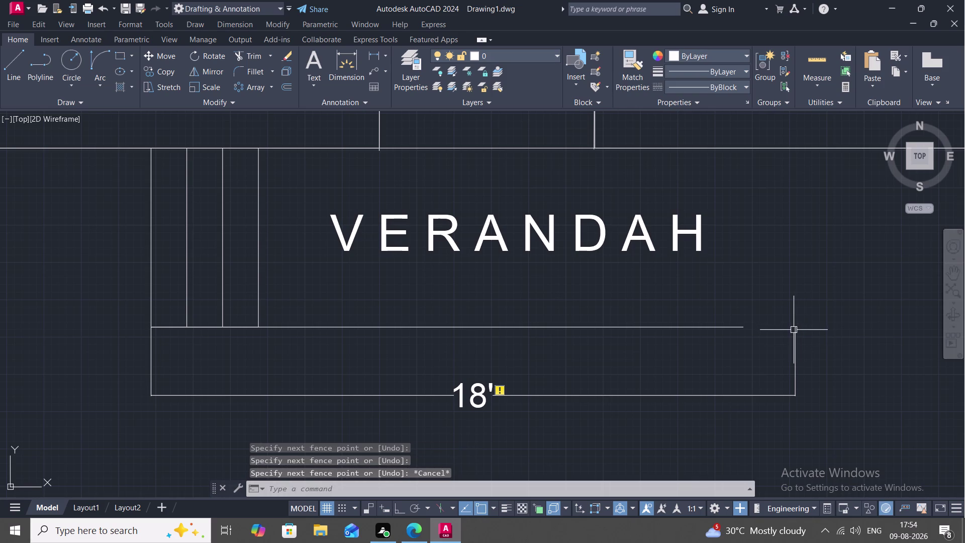
key(Escape)
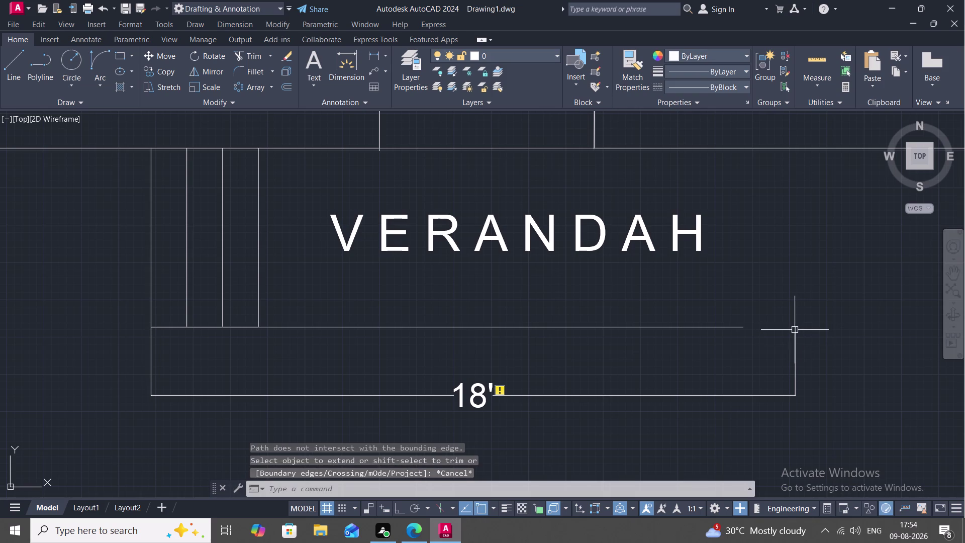
Draw the verandah's right edge from its bottom-right corner up to the top wall.
key(l)
key(space)
click(795, 328)
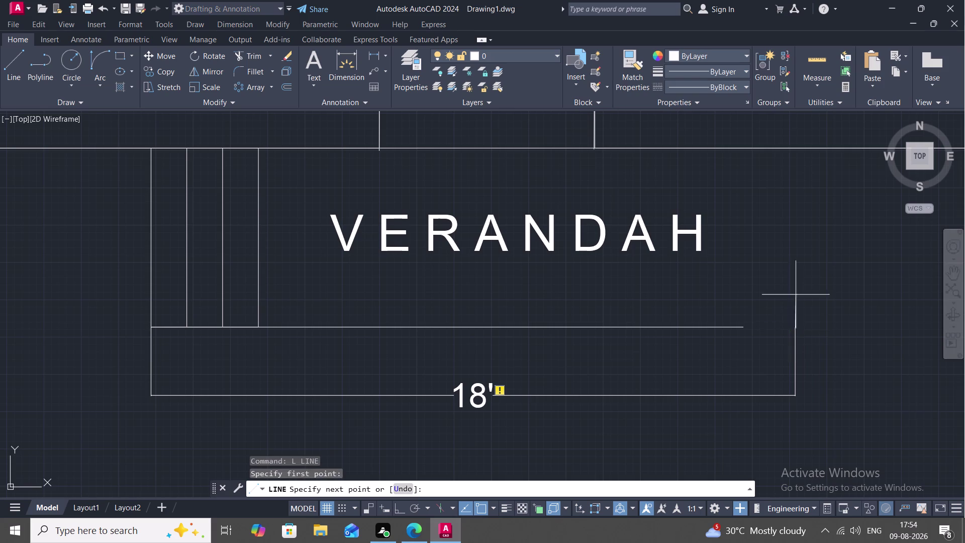
click(792, 150)
key(Escape)
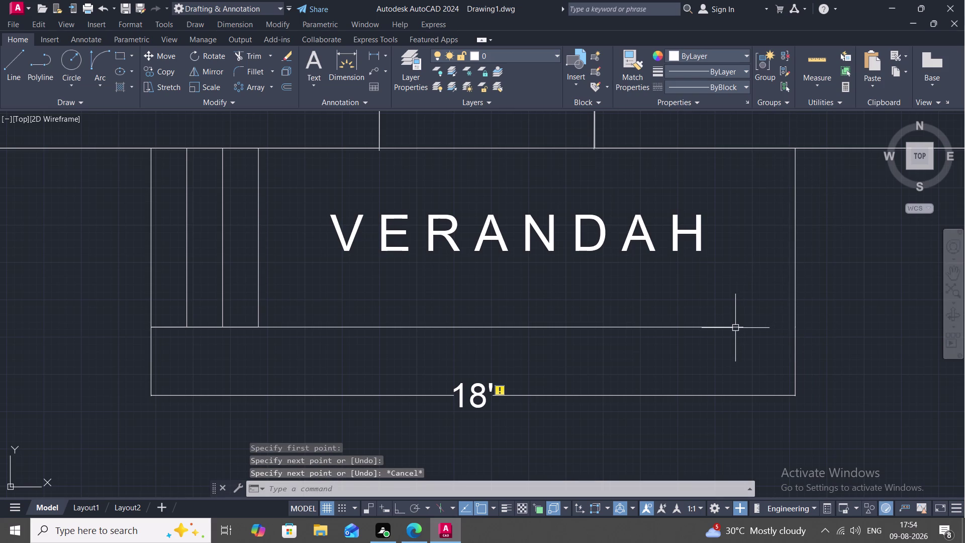
Extend the inner horizontal line to the new right edge.
text(EX)
key(space)
click(706, 326)
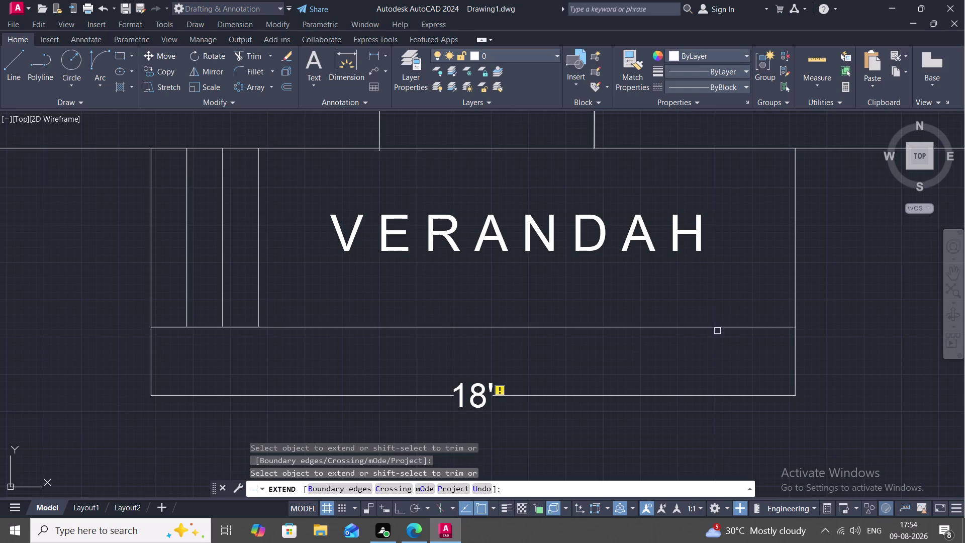
key(Escape)
key(Escape)
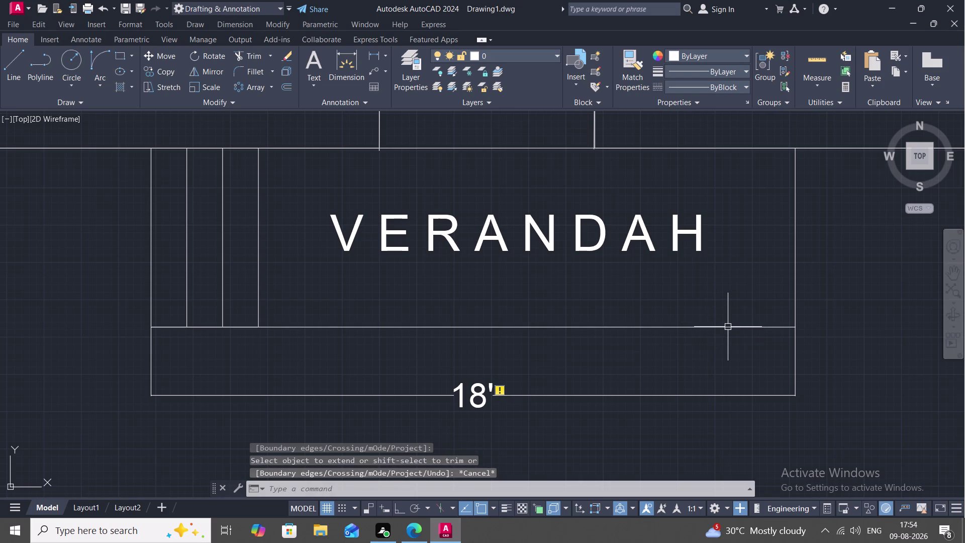
Offset the right edge leftward three times at 1'-0" as post lines.
text(O)
key(space)
key(space)
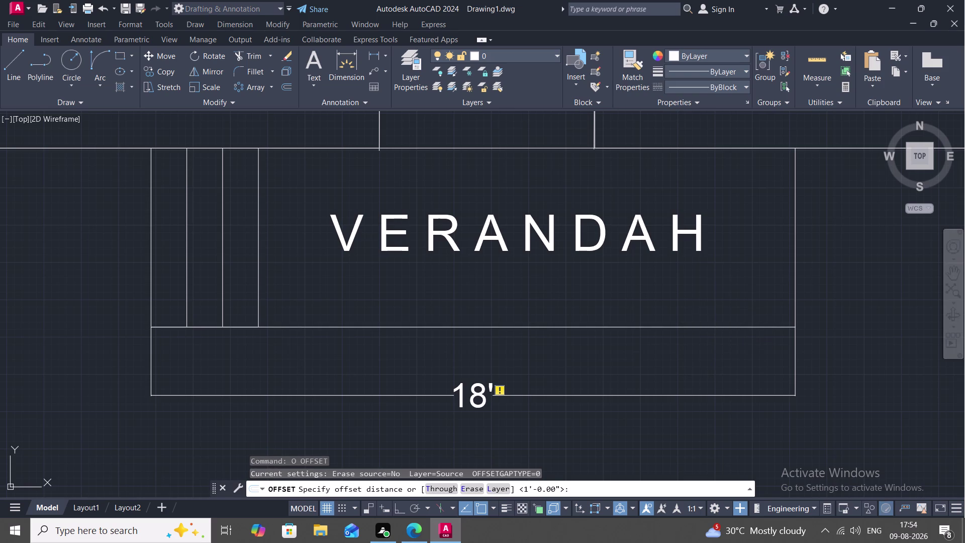
click(792, 259)
click(795, 262)
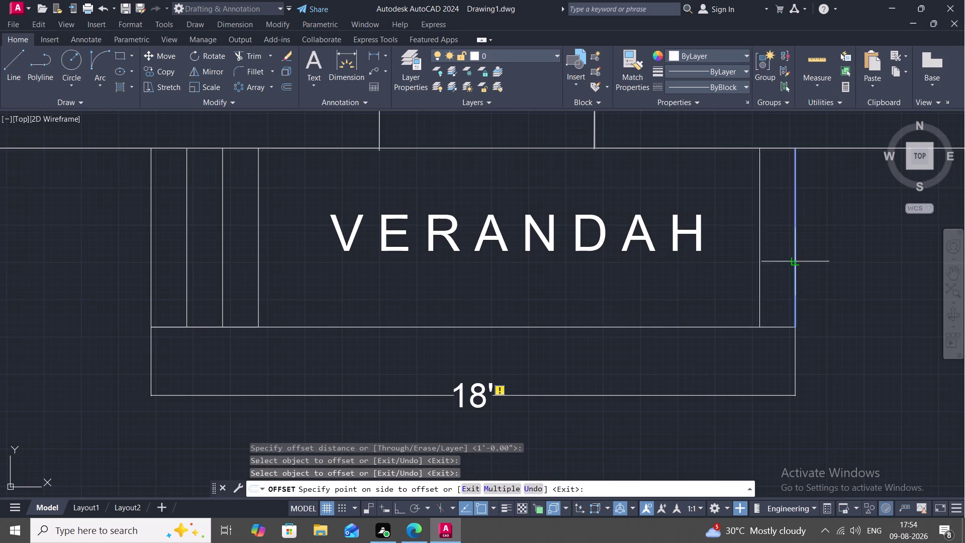
click(767, 272)
click(758, 265)
click(711, 282)
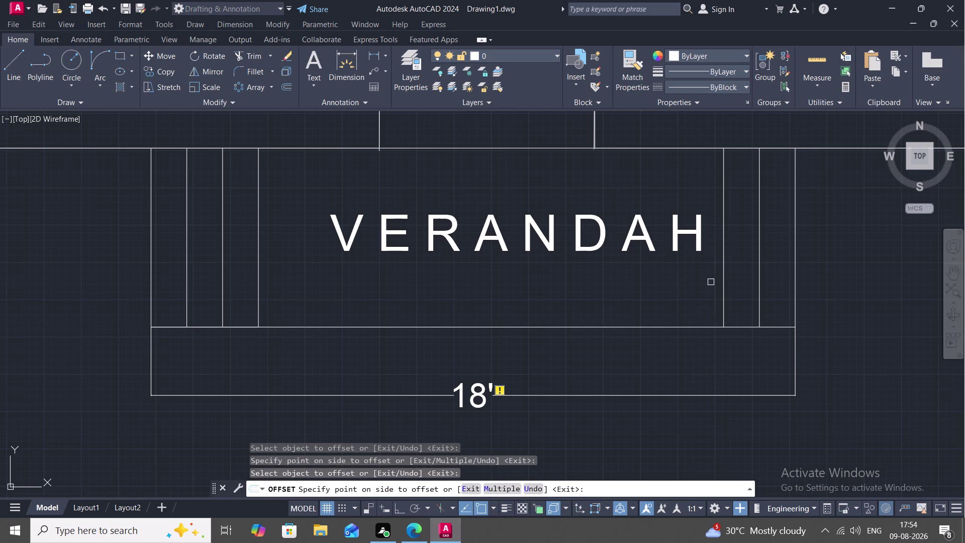
click(721, 279)
click(710, 291)
key(Escape)
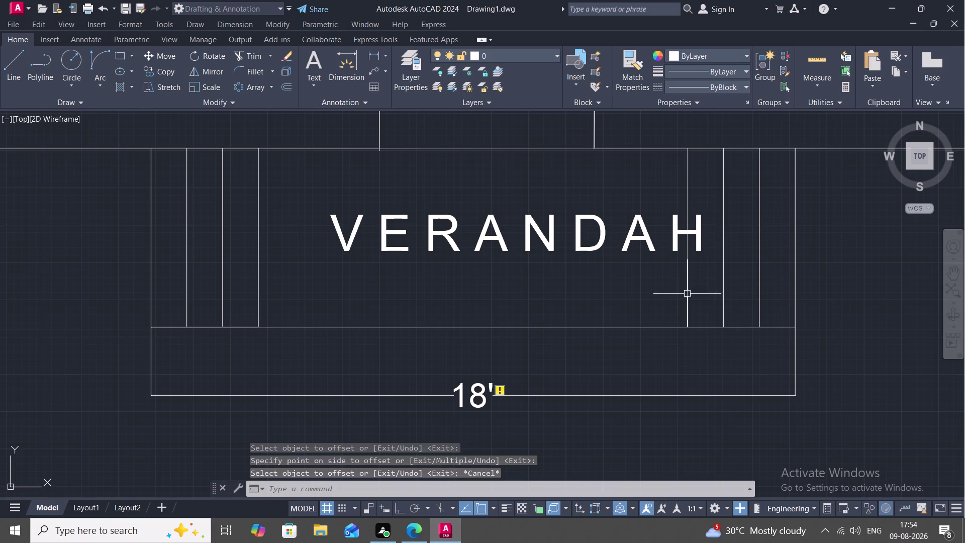
key(m)
key(space)
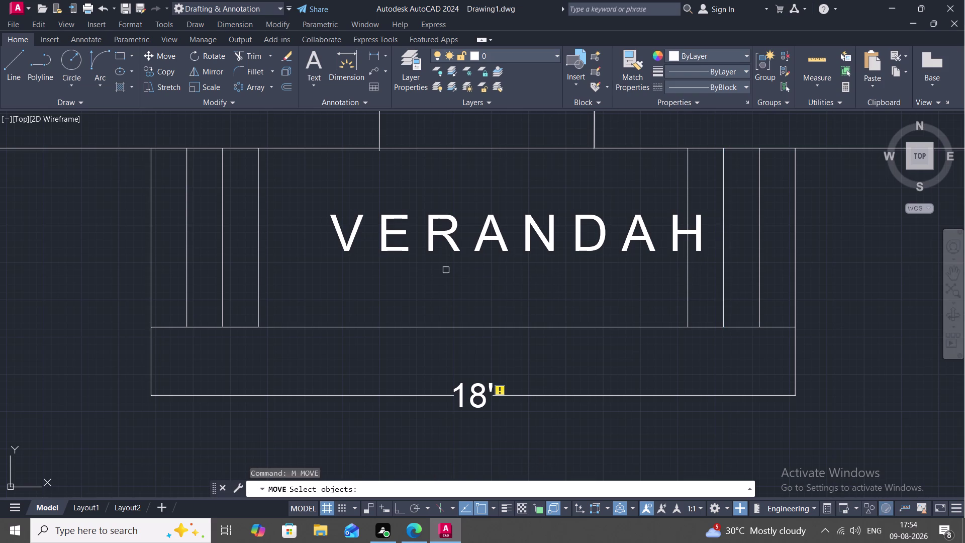
Move the VERANDAH text leftward so it is centred between the post lines.
click(442, 230)
right_click(431, 233)
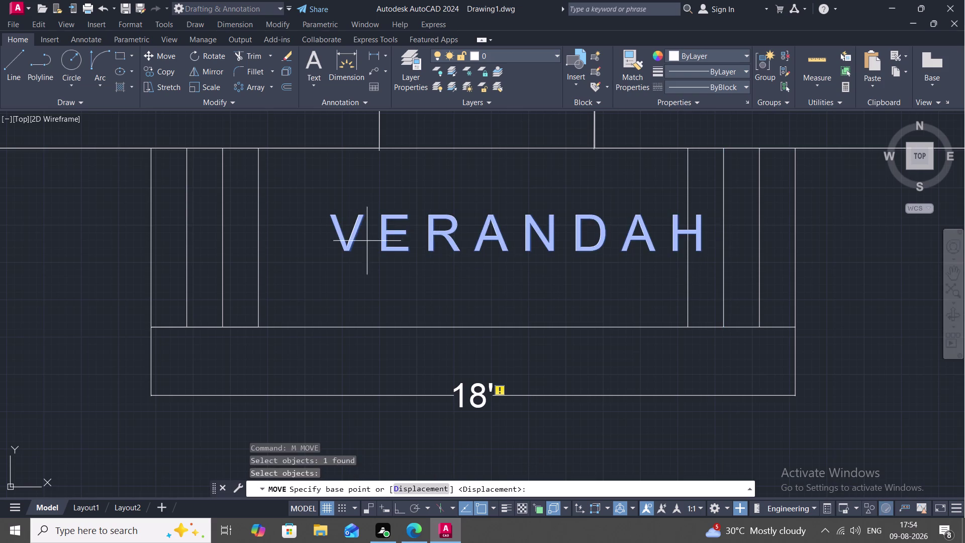
click(343, 250)
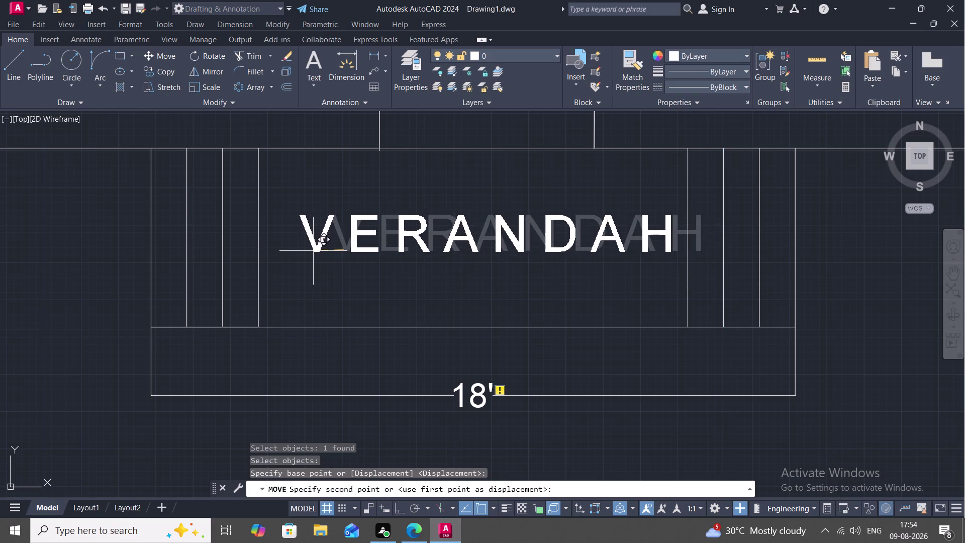
click(295, 250)
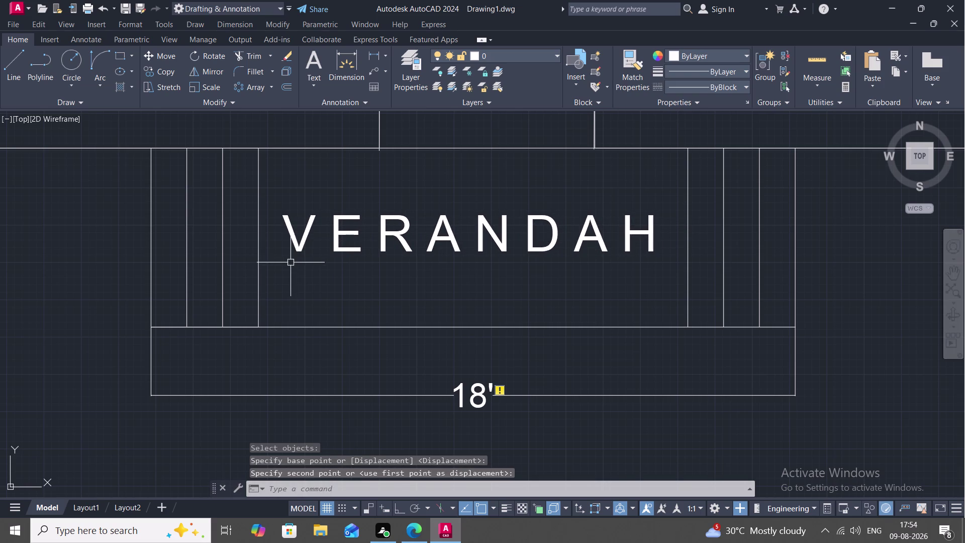
key(Escape)
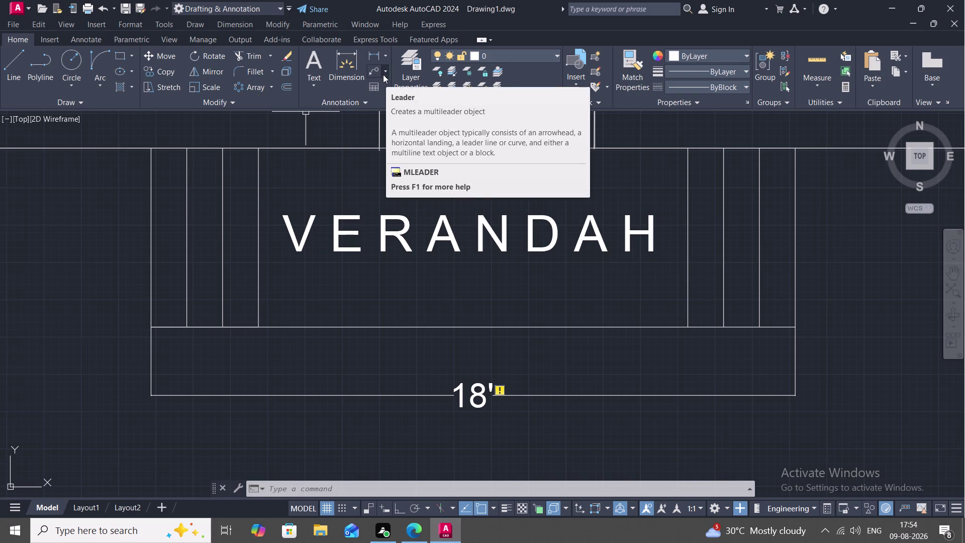
click(490, 393)
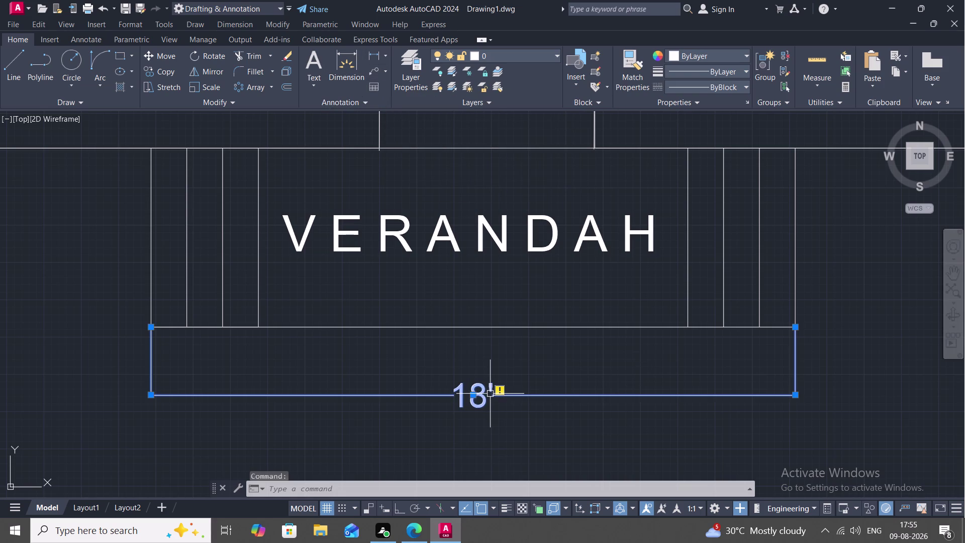
Replace the old 18' dimension with a new one just below the verandah corners.
key(Delete)
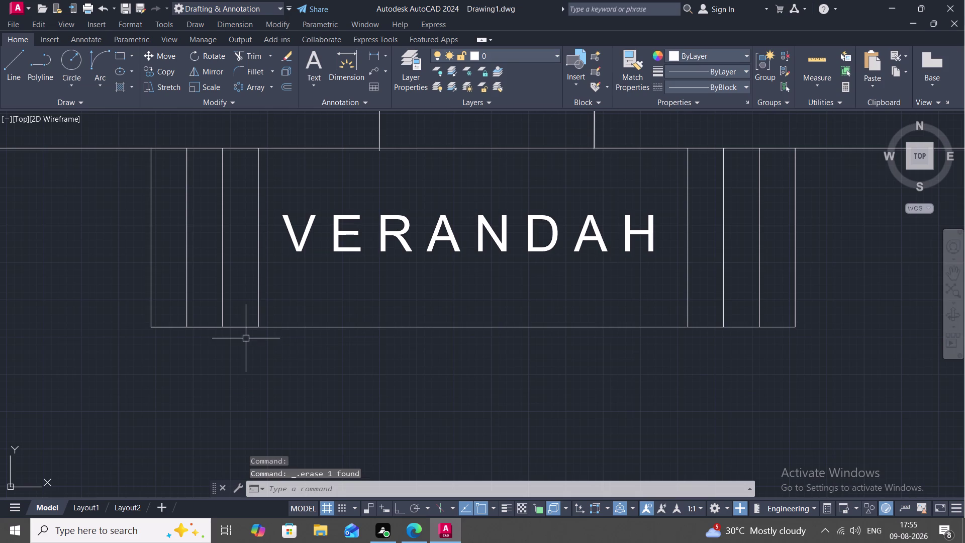
click(377, 50)
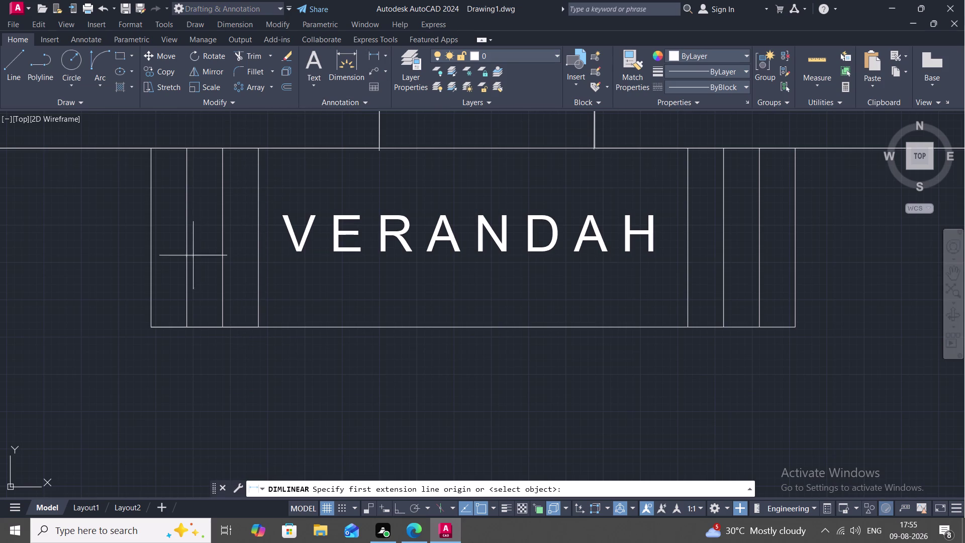
click(150, 327)
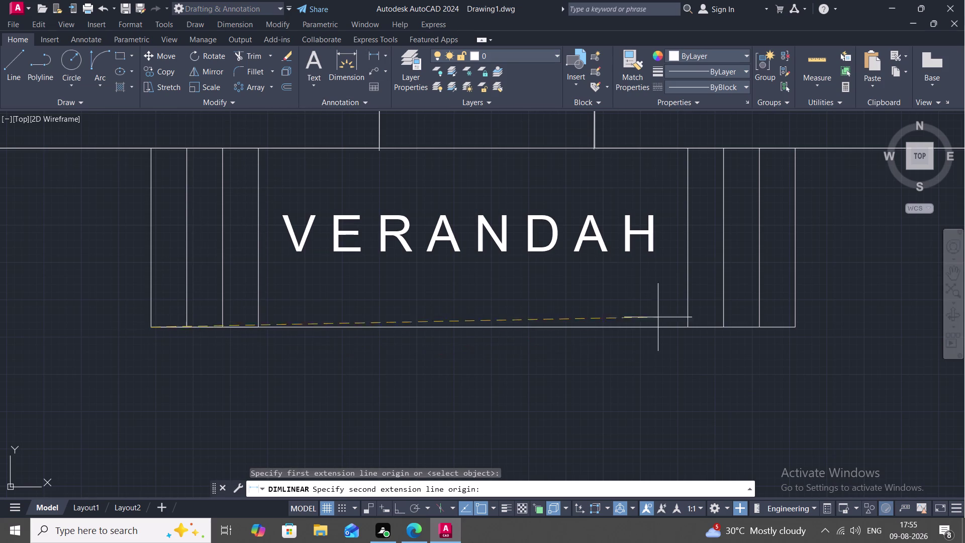
click(797, 326)
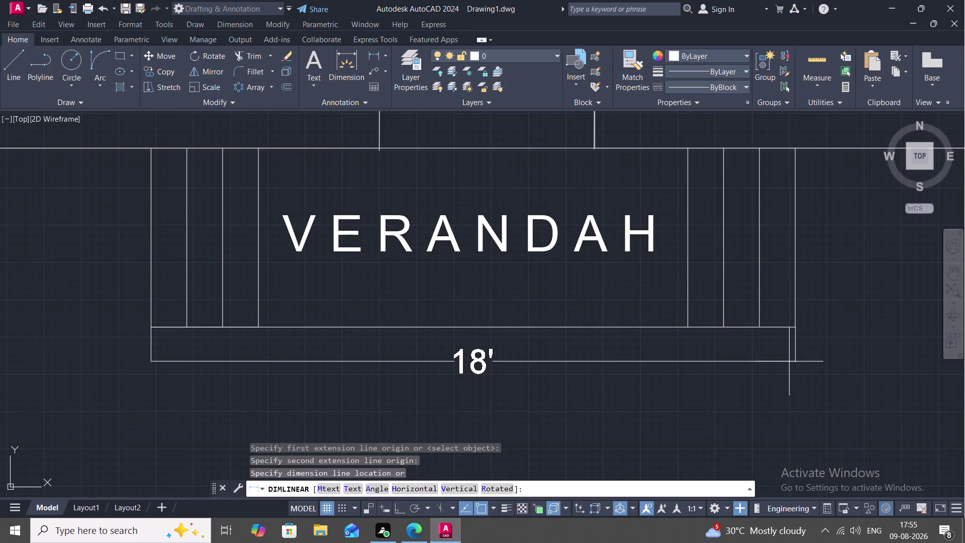
click(789, 363)
key(Escape)
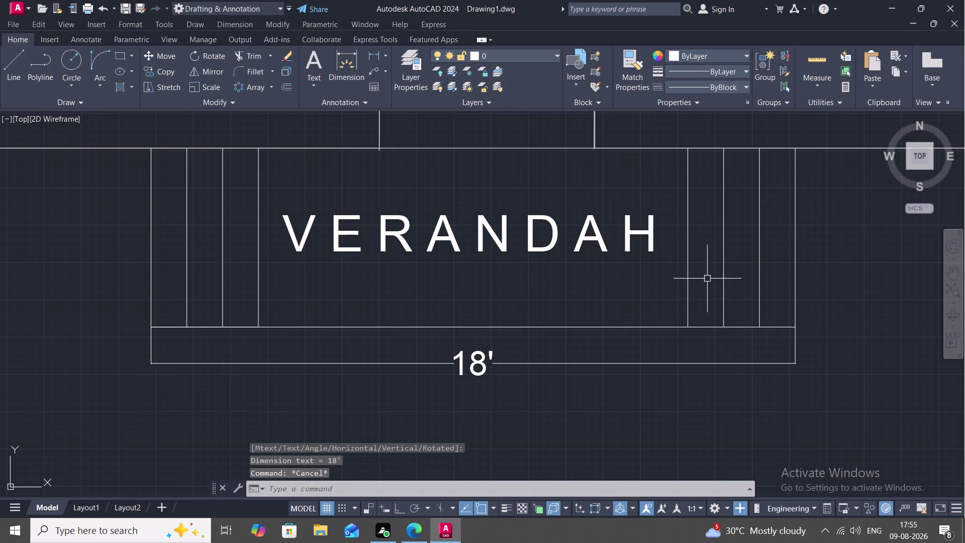
Add a 1' dimension between two right-side post lines.
key(space)
click(688, 272)
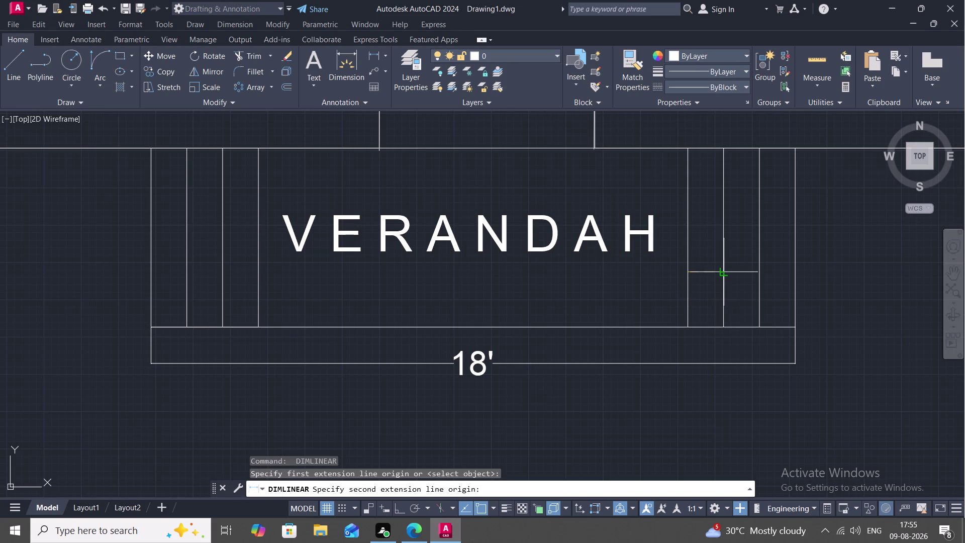
click(722, 272)
click(722, 280)
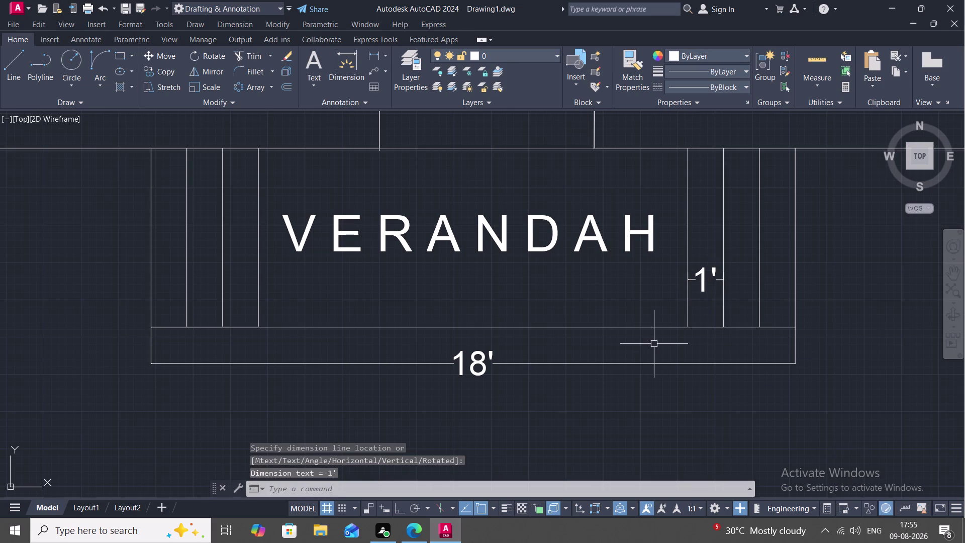
middle_drag(653, 343, 590, 331)
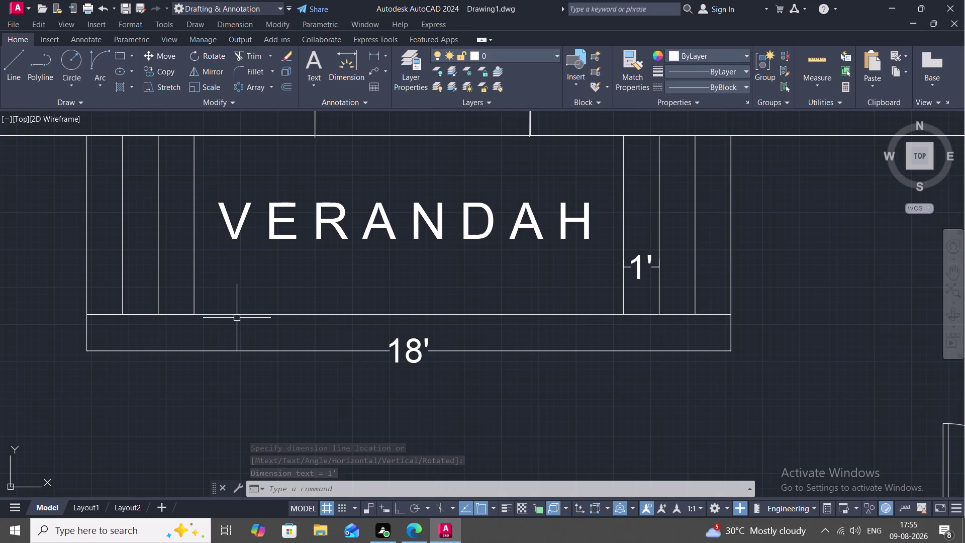
Draw short step lines beside the left and right verandah posts.
key(l)
key(space)
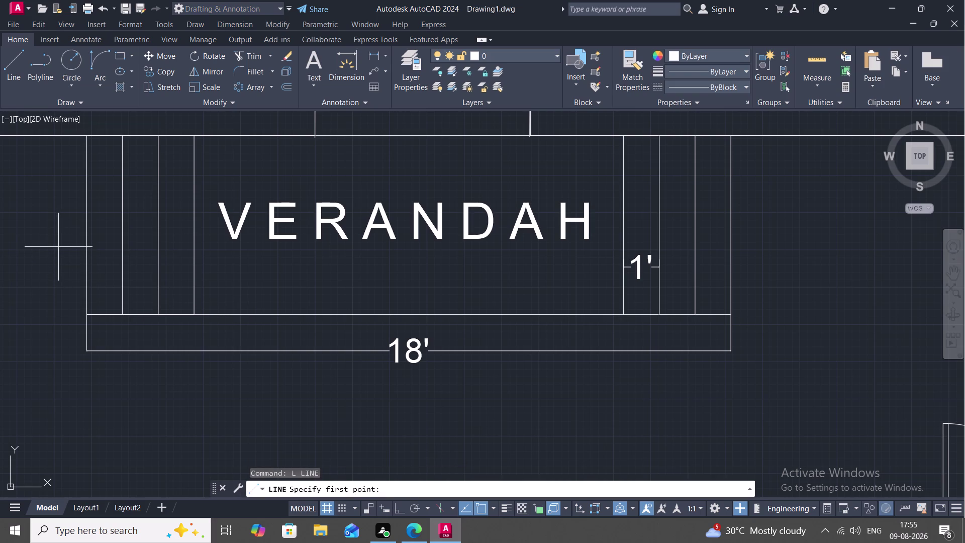
click(59, 248)
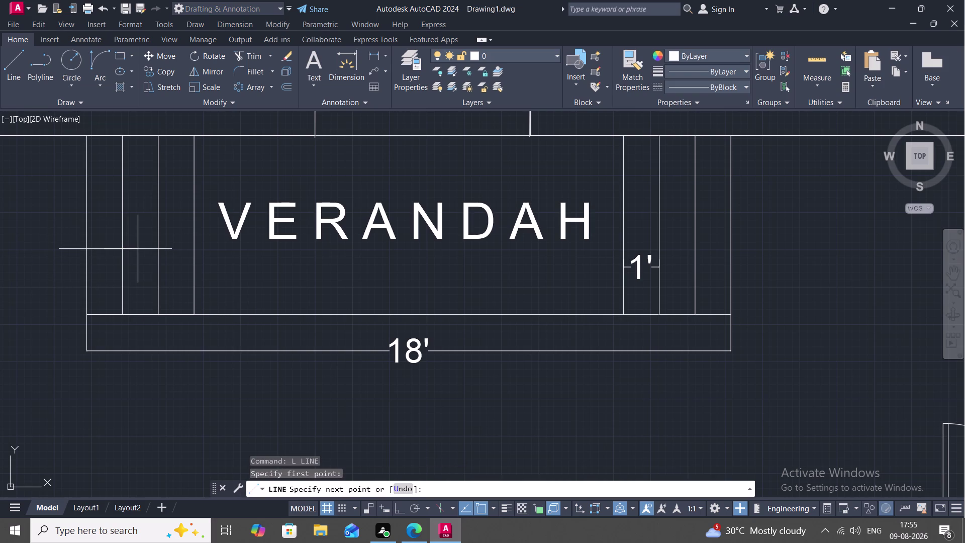
click(139, 248)
key(space)
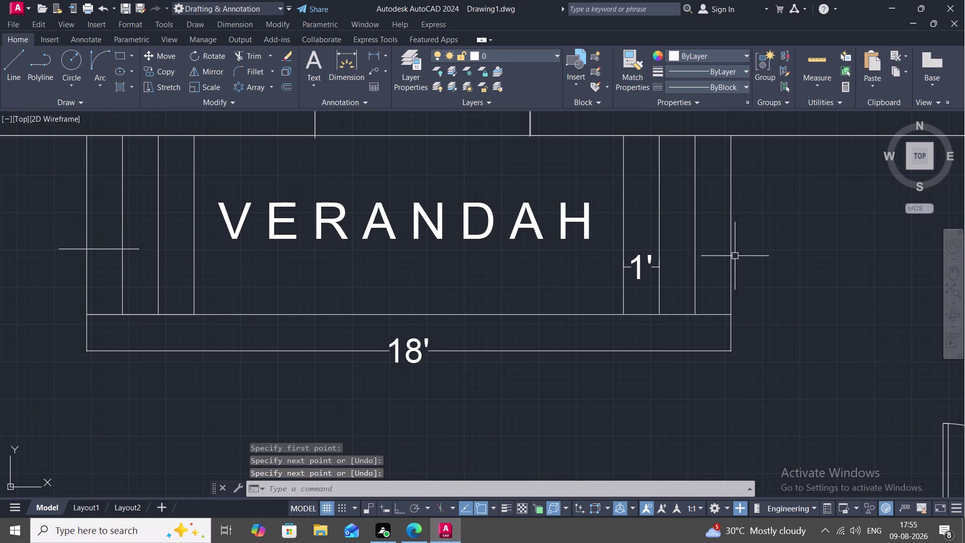
key(space)
click(691, 239)
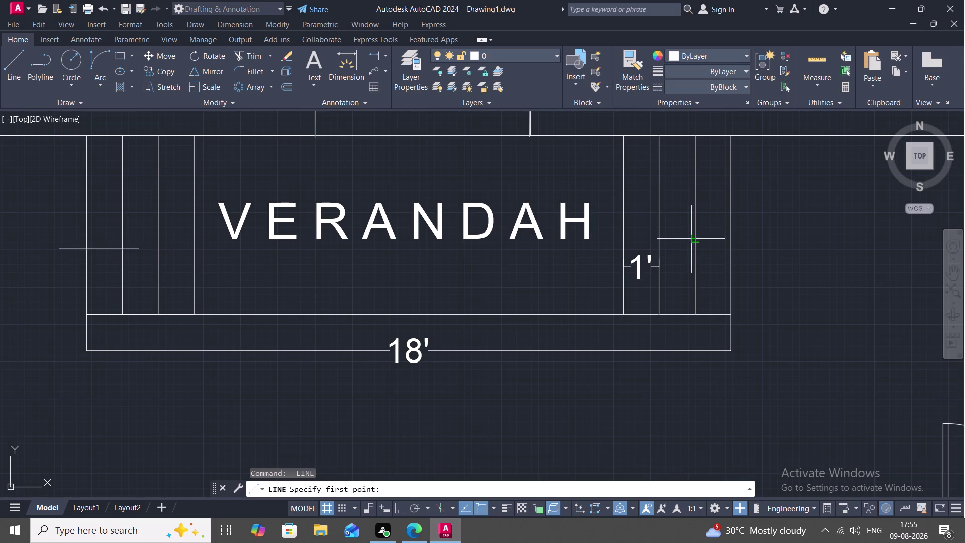
click(773, 241)
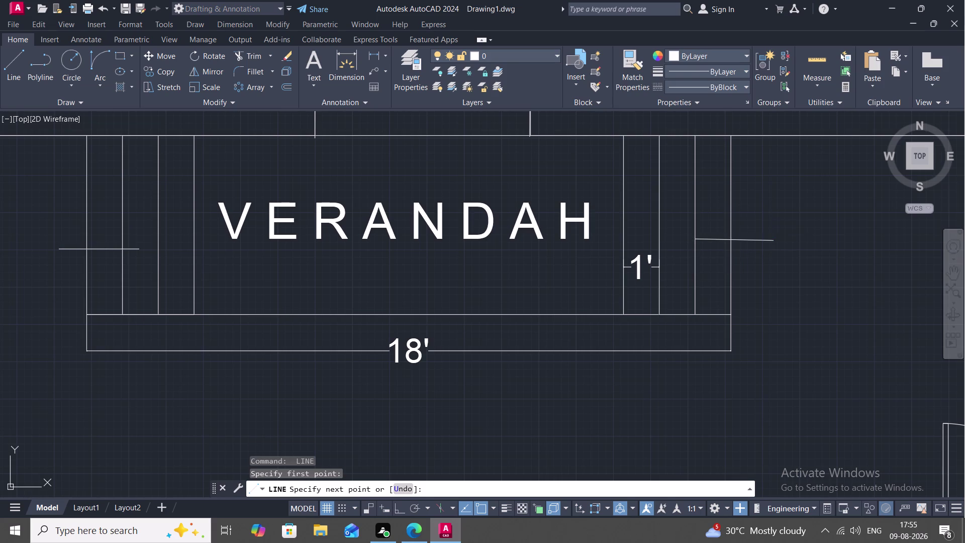
key(Escape)
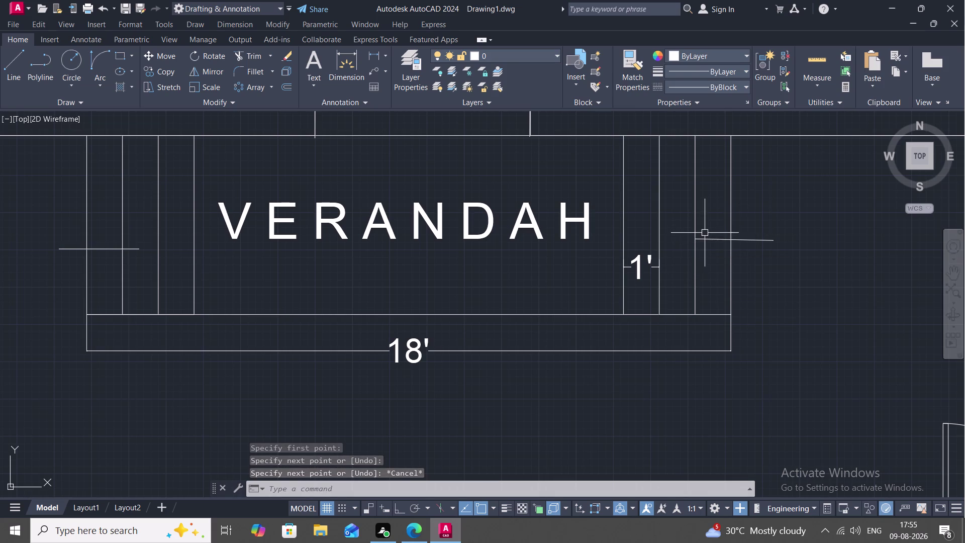
Draw a two-stroke arrowhead on the right step line.
key(l)
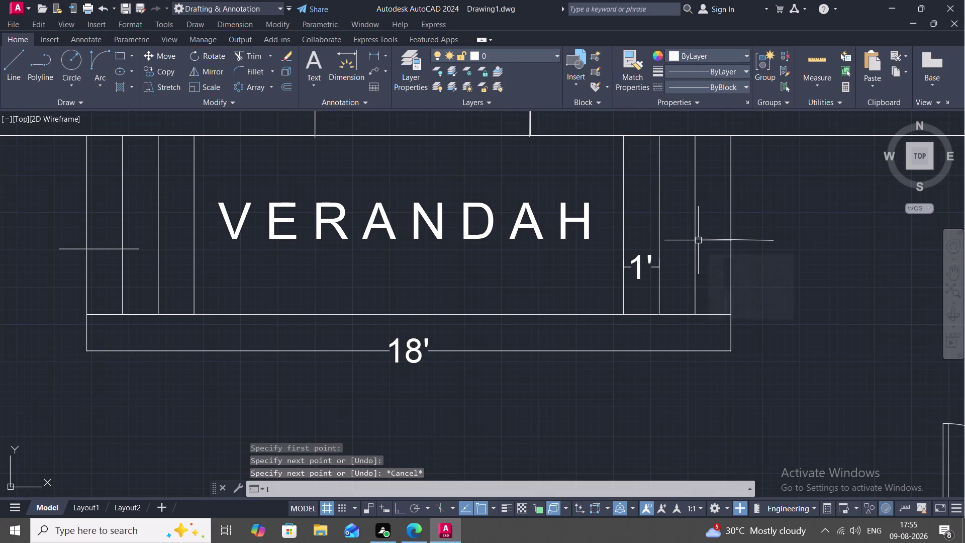
key(space)
click(698, 240)
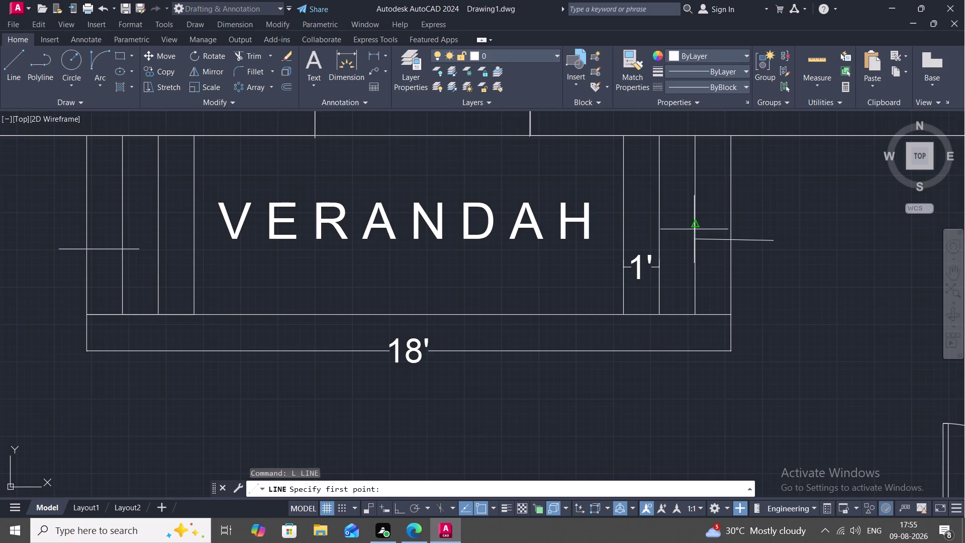
click(694, 225)
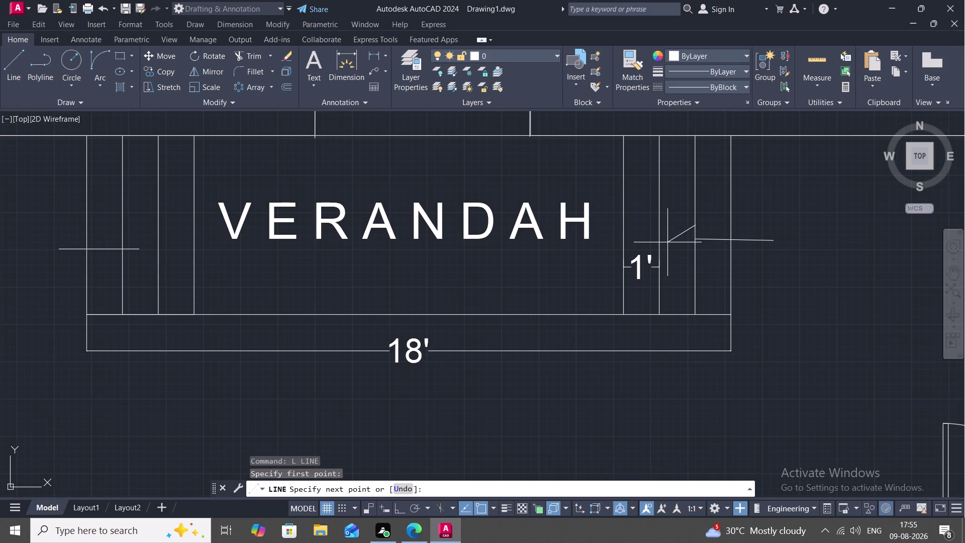
click(671, 240)
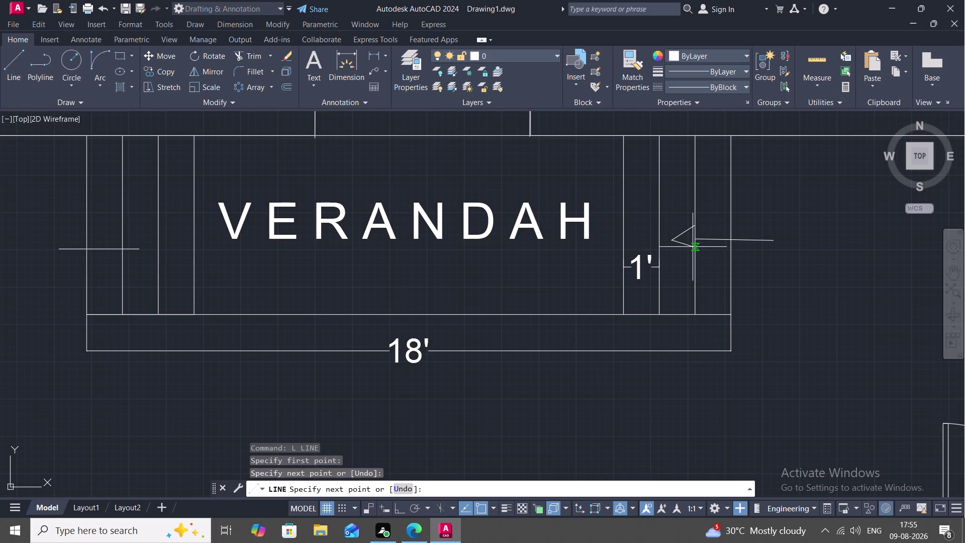
click(693, 250)
key(Escape)
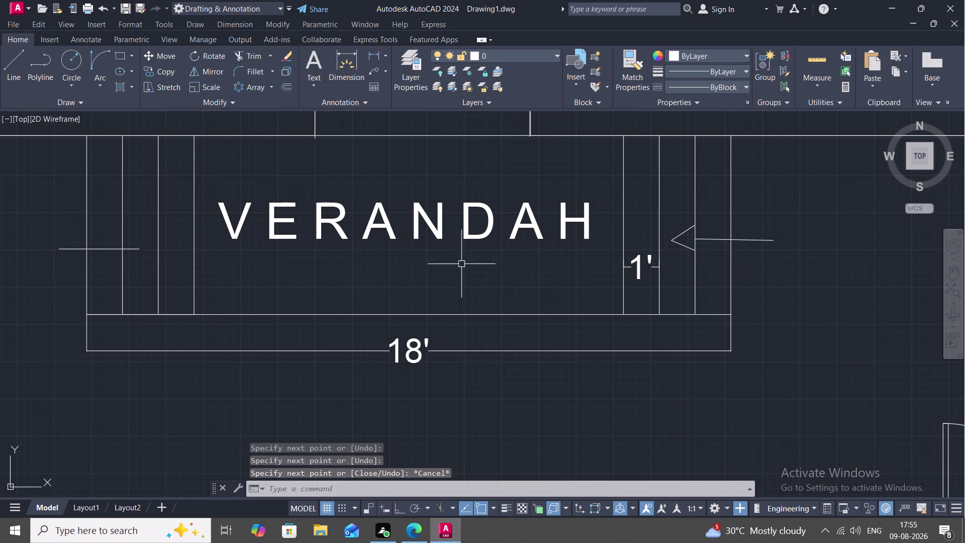
Draw a two-stroke arrowhead on the left step line.
key(space)
click(125, 239)
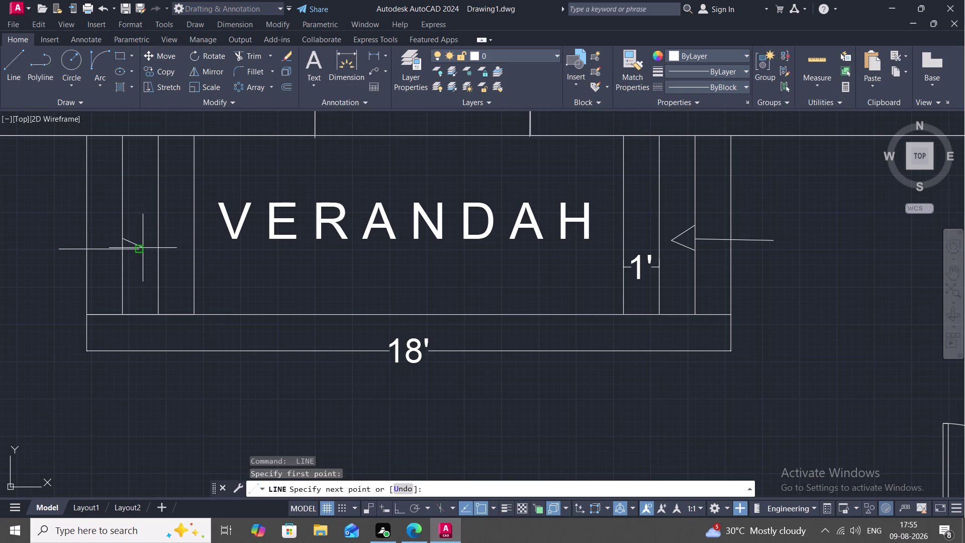
click(140, 249)
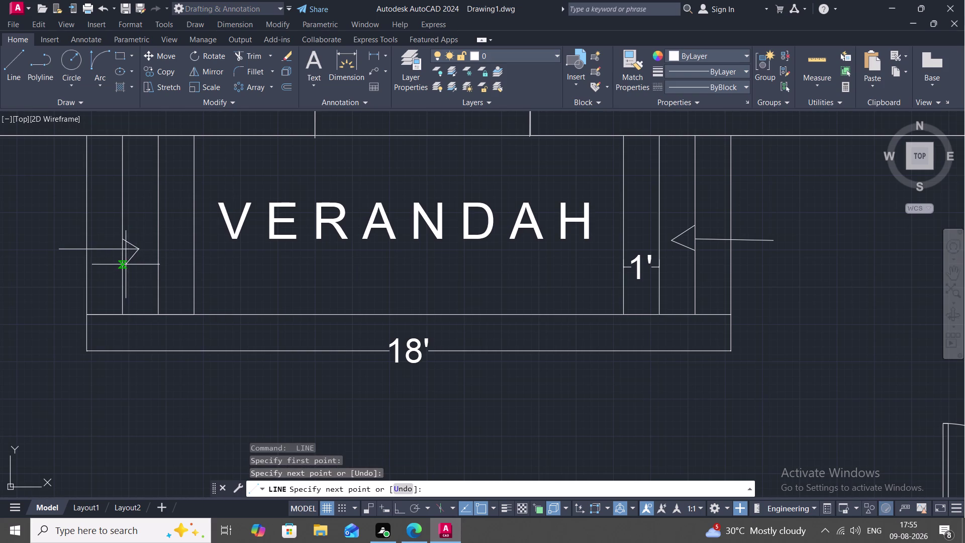
scroll(up, 3)
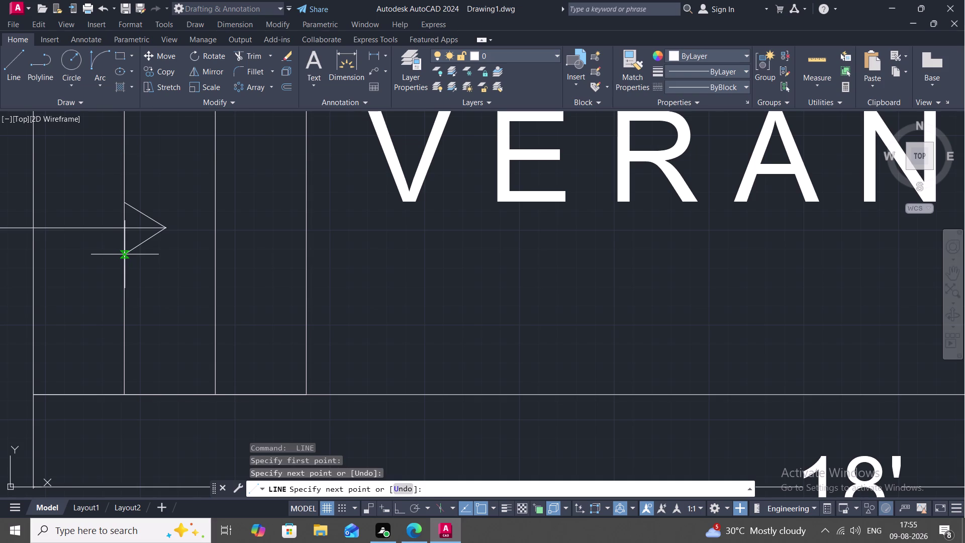
click(125, 254)
key(Escape)
Trim the extra stroke off the left arrowhead, then pan out to the whole plan.
scroll(down, 3)
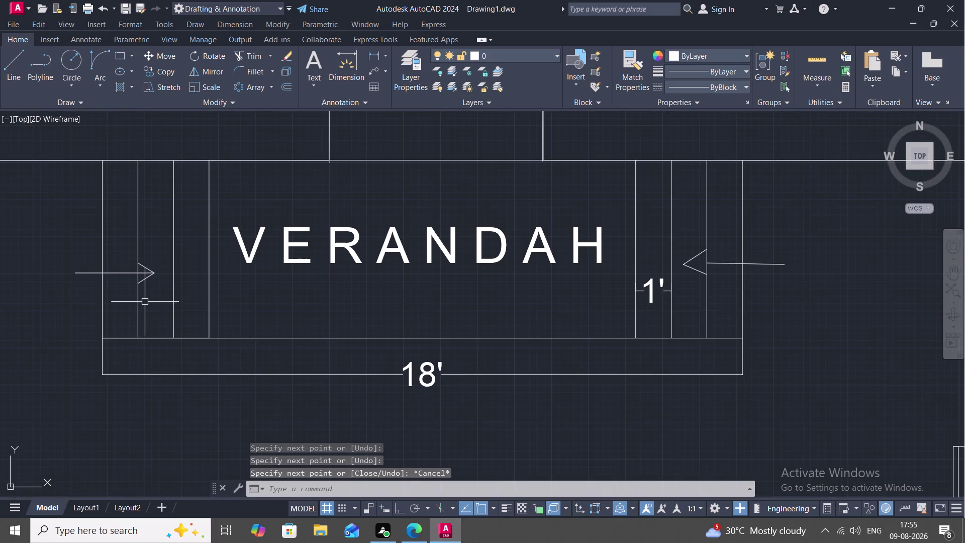
text(TR)
key(space)
scroll(up, 3)
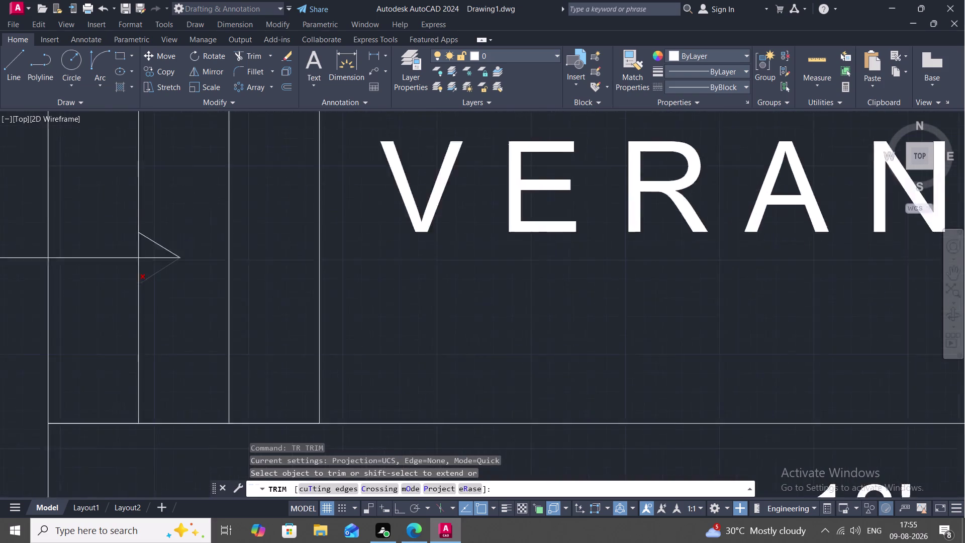
click(160, 242)
scroll(down, 3)
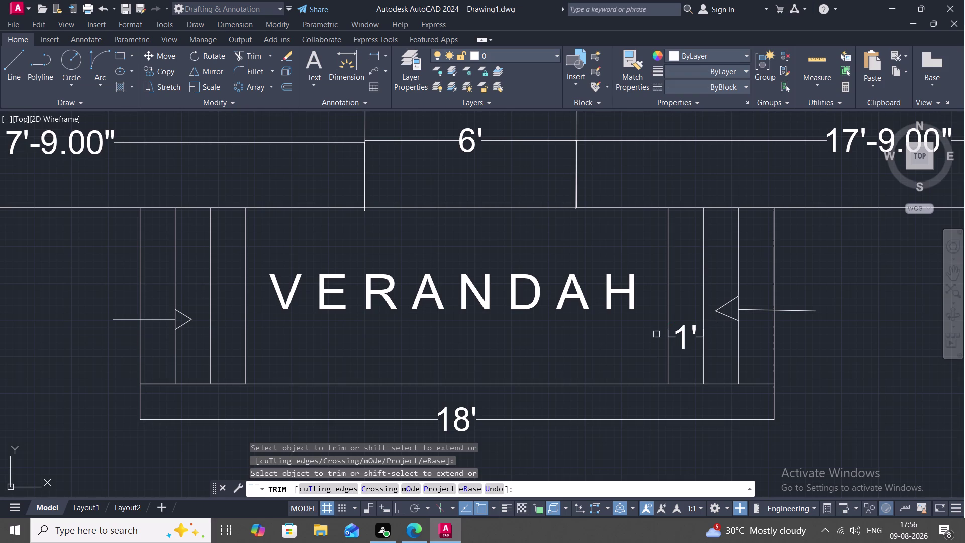
key(Escape)
scroll(down, 3)
middle_drag(385, 357, 430, 293)
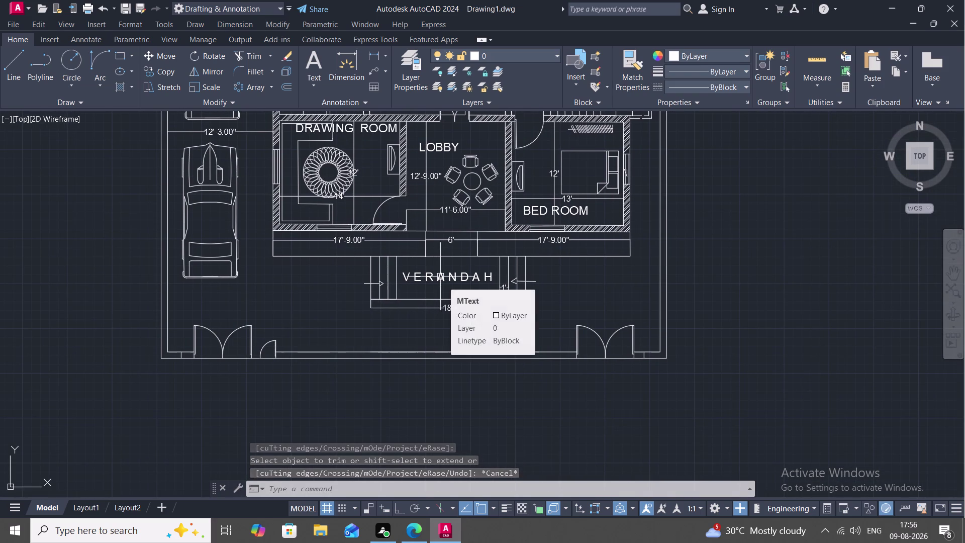
Copy the VERANDAH label to positions beside the left and right arrows.
text(CO)
key(space)
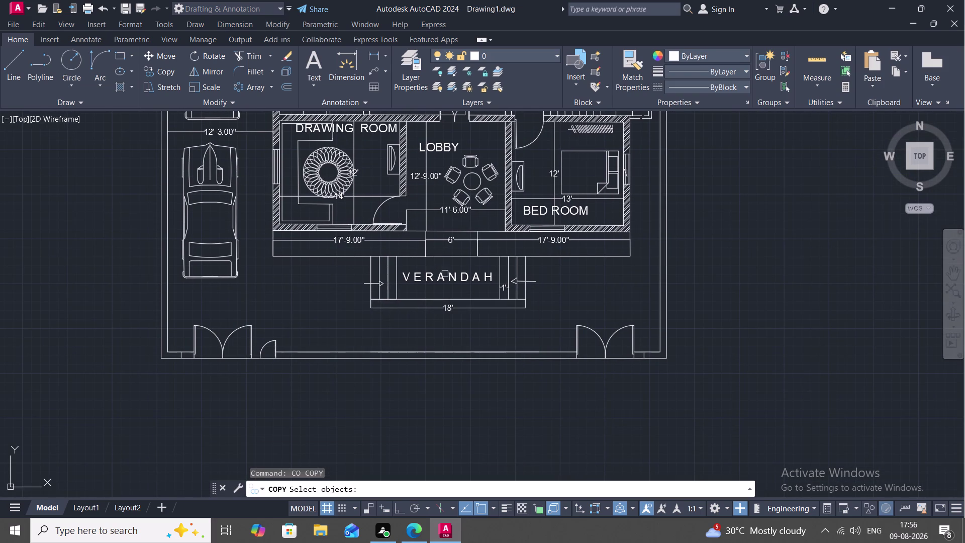
click(443, 278)
right_click(443, 278)
click(443, 278)
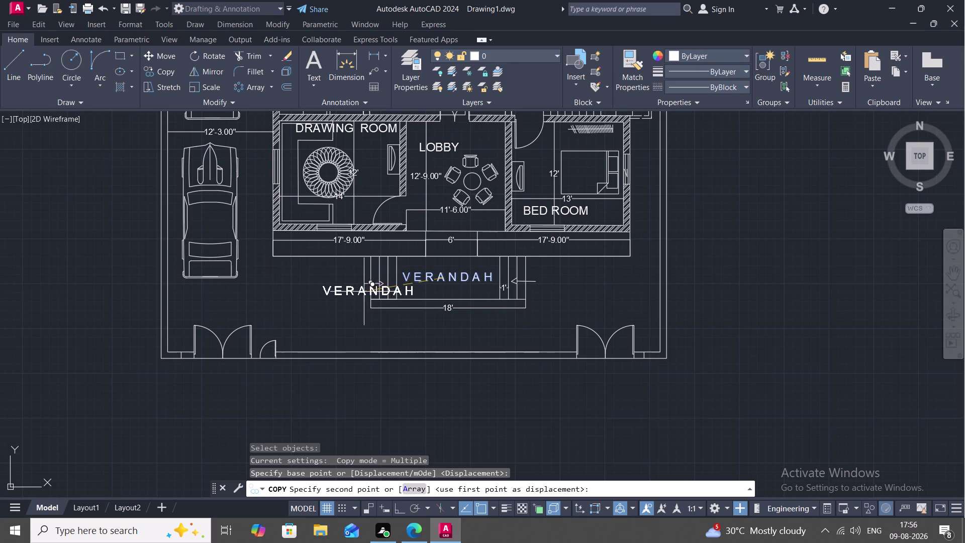
click(382, 289)
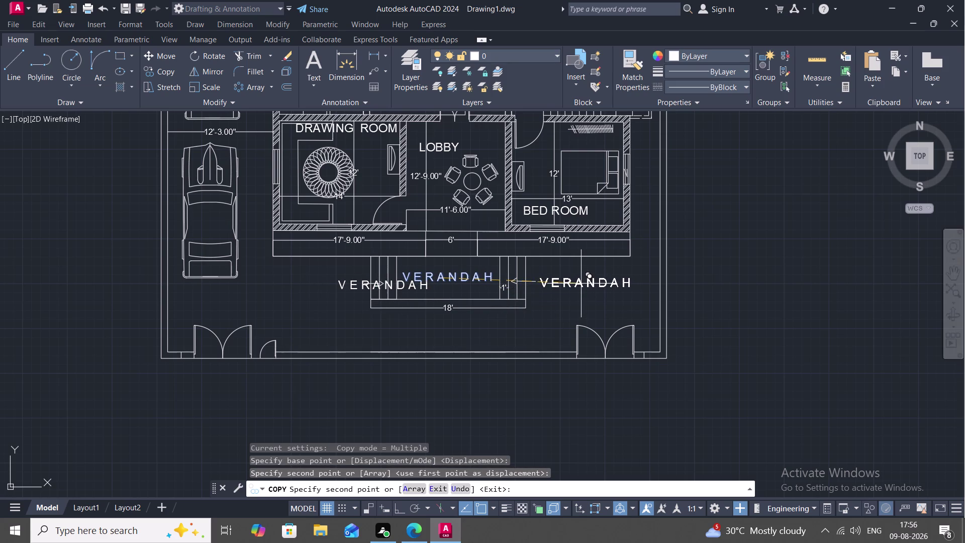
click(581, 283)
key(Escape)
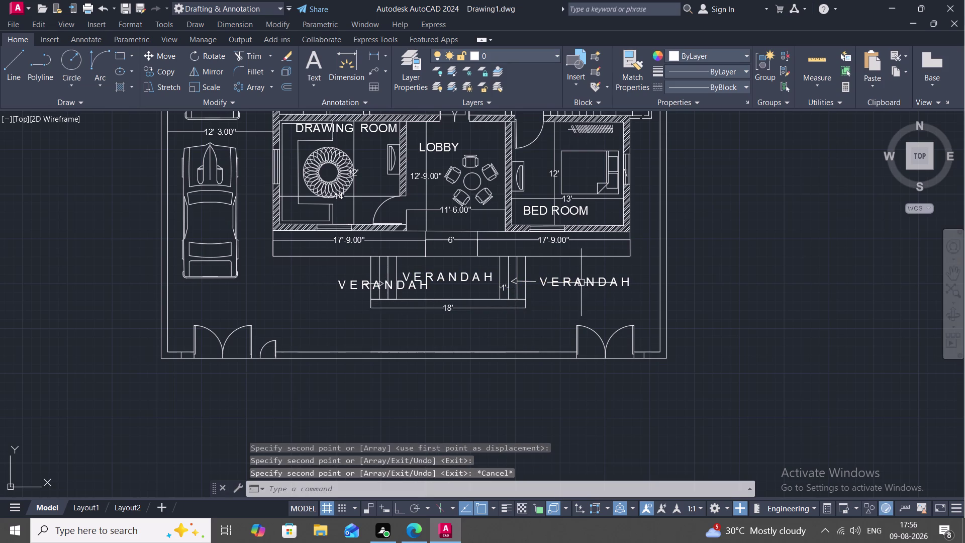
Change the right copied label's text from VERANDAH to UP.
double_click(581, 282)
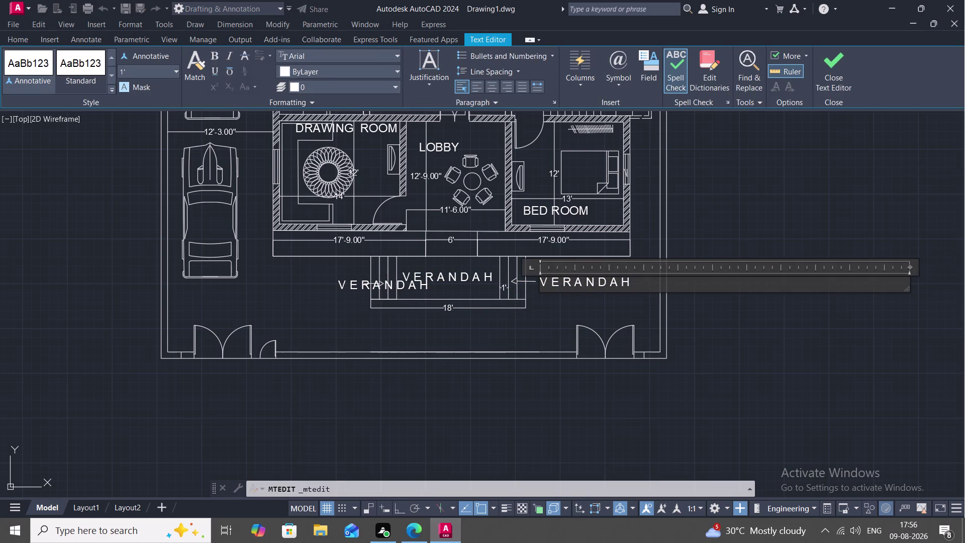
click(629, 283)
key(BackSpace)
key(BackSpace)
key(BackSpace)
key(BackSpace)
key(BackSpace)
key(BackSpace)
key(BackSpace)
key(BackSpace)
key(BackSpace)
key(BackSpace)
key(BackSpace)
key(BackSpace)
key(BackSpace)
key(BackSpace)
key(BackSpace)
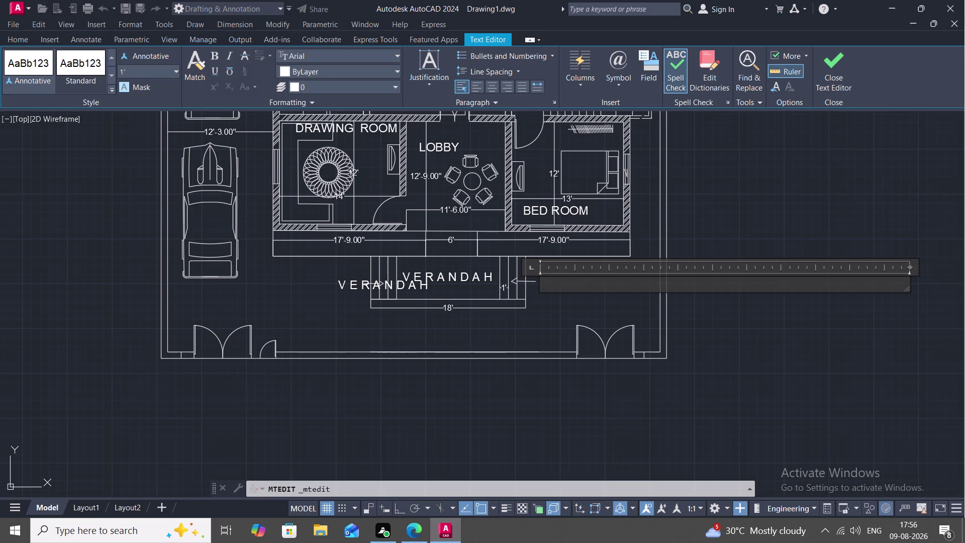
text(UP)
click(546, 320)
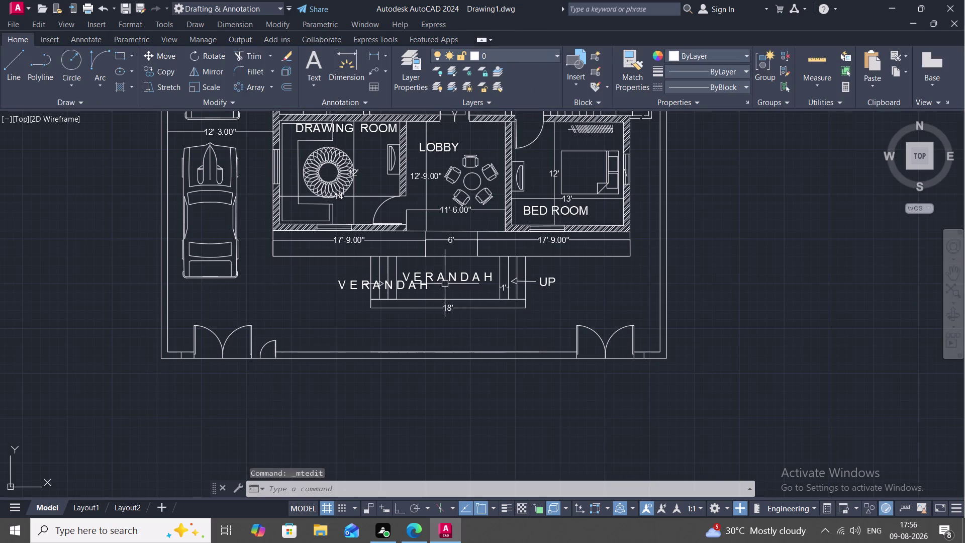
Change the left copied label's text from VERANDAH to UP.
click(358, 286)
click(358, 287)
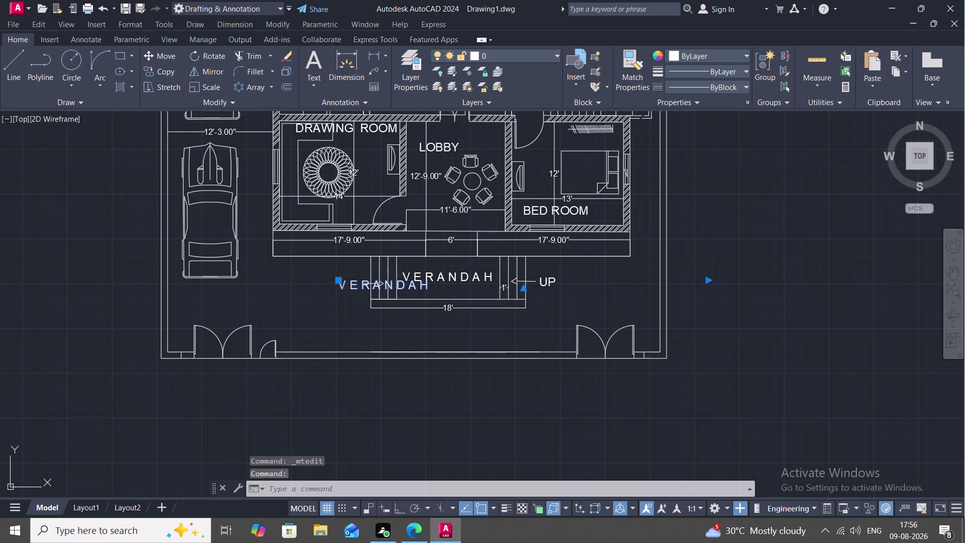
click(431, 286)
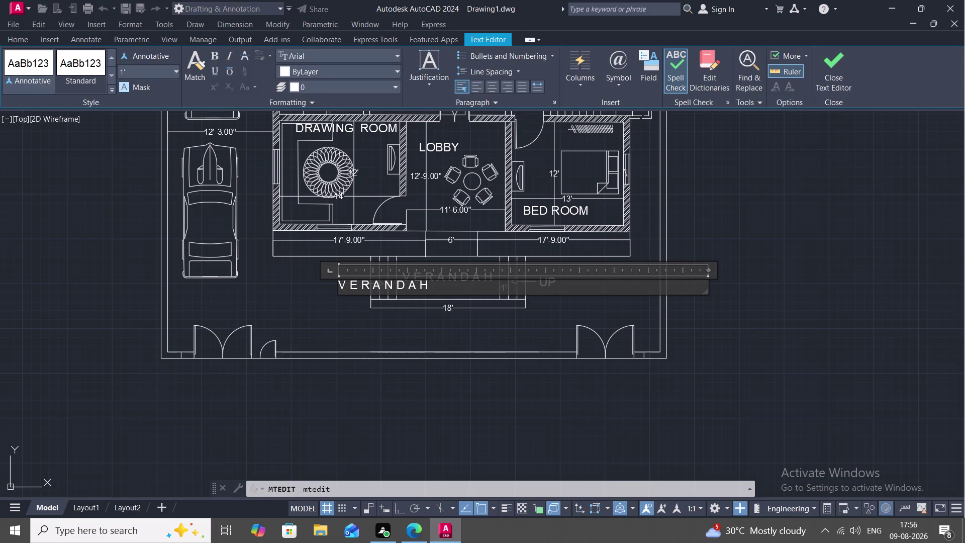
key(BackSpace)
key(BackSpace)
key(BackSpace)
key(BackSpace)
key(BackSpace)
key(BackSpace)
key(BackSpace)
key(BackSpace)
key(BackSpace)
key(BackSpace)
key(BackSpace)
key(BackSpace)
key(BackSpace)
key(BackSpace)
key(BackSpace)
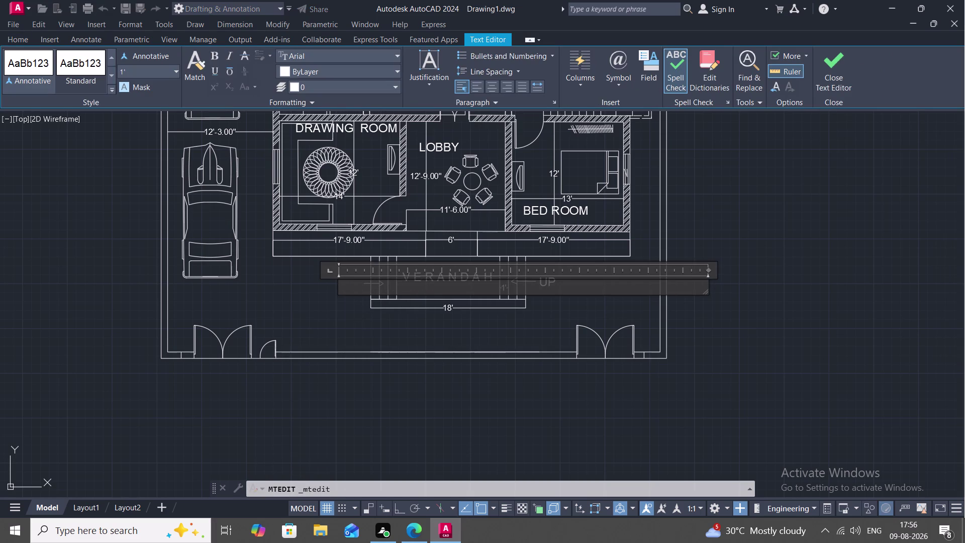
text(UP)
click(364, 304)
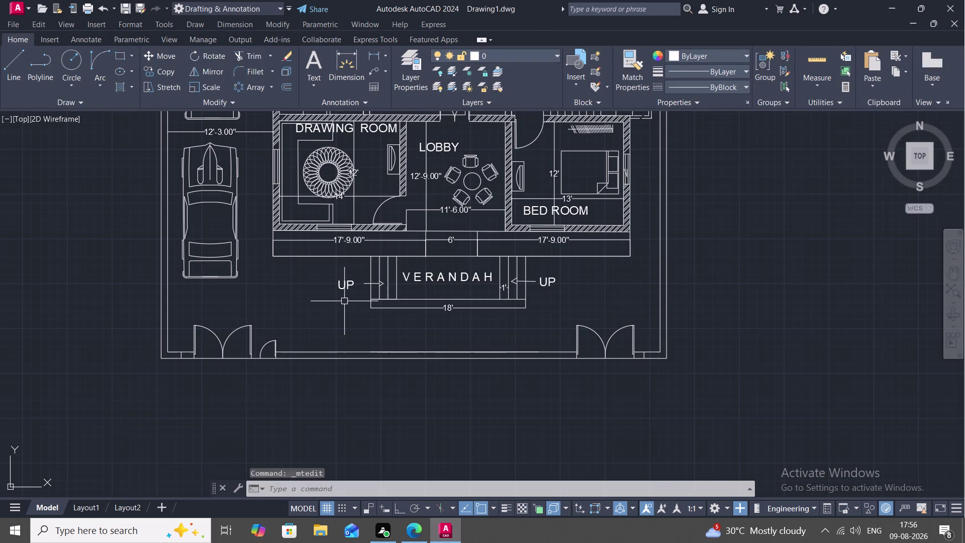
Move the left UP label nearer its step arrow.
key(m)
key(space)
click(348, 285)
right_click(349, 286)
click(349, 286)
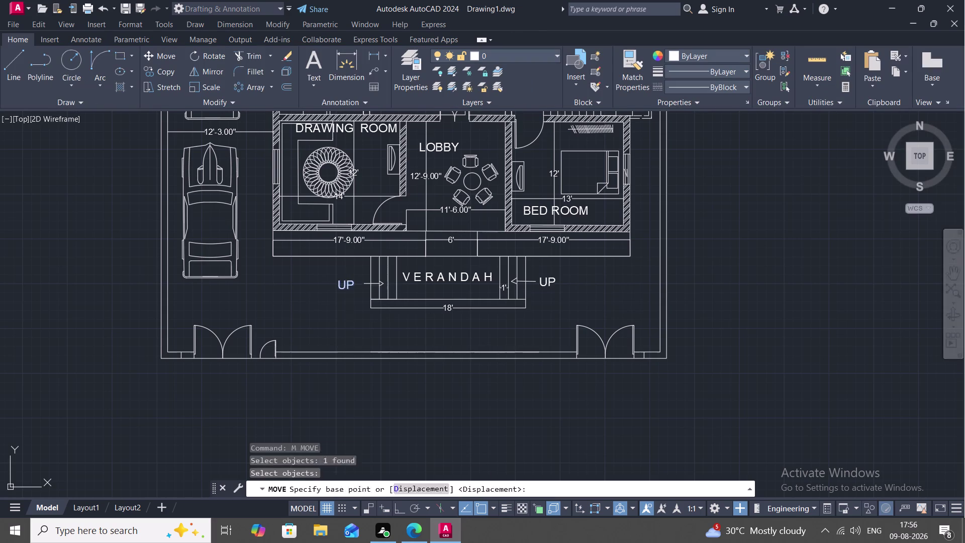
click(357, 284)
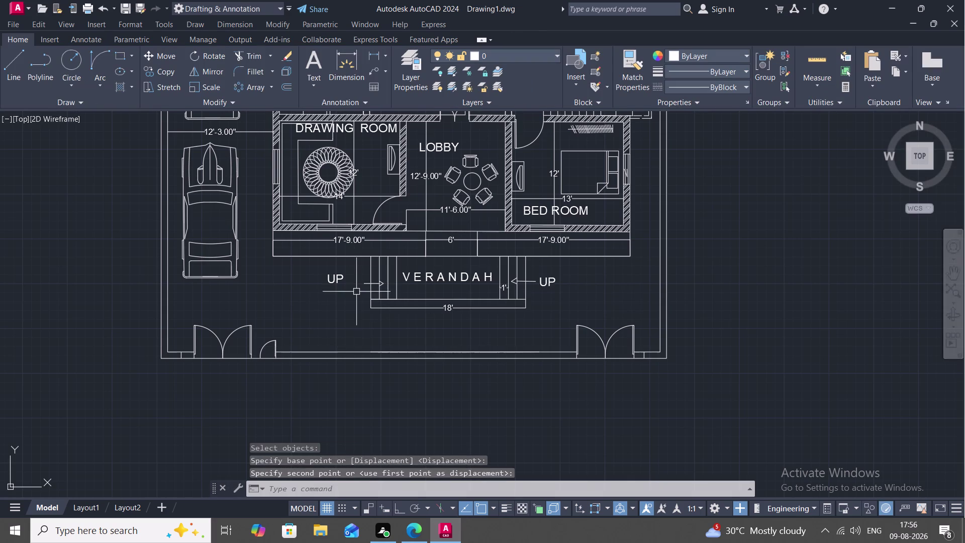
Copy the left UP label to a spot just beside it.
text(C)
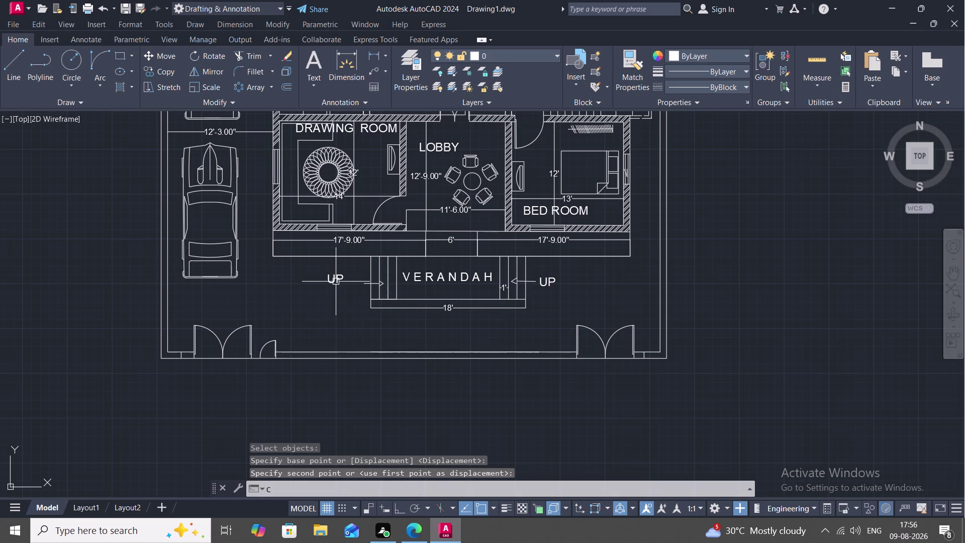
text(O)
key(space)
click(335, 282)
right_click(334, 282)
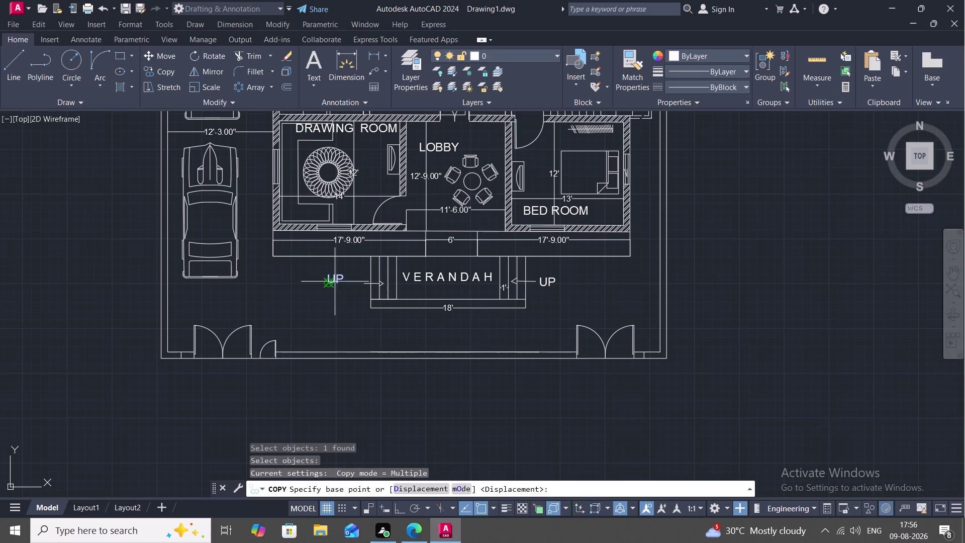
click(334, 281)
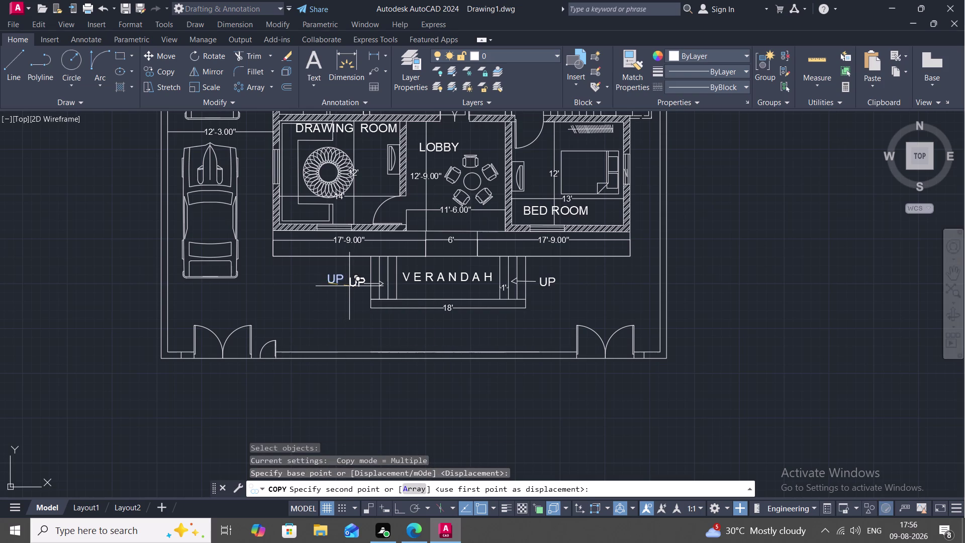
click(347, 285)
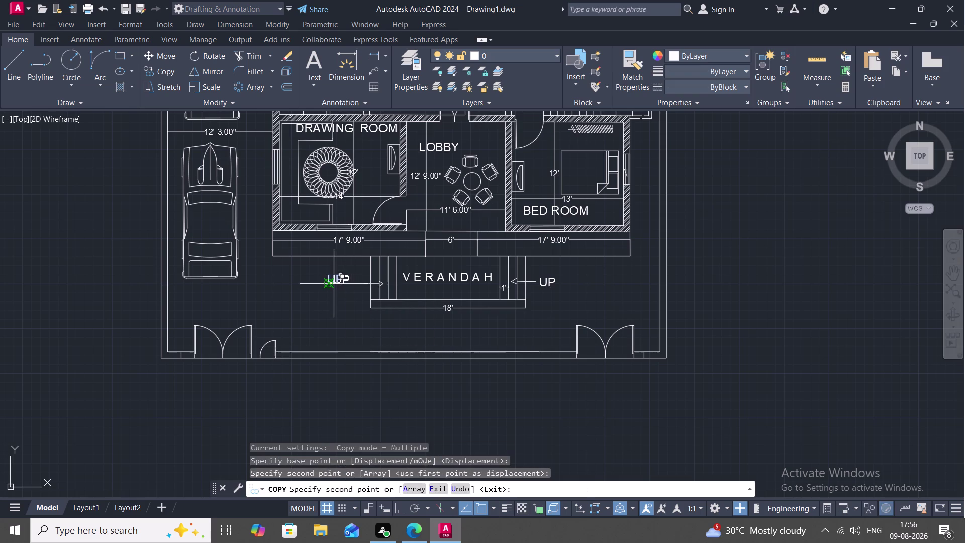